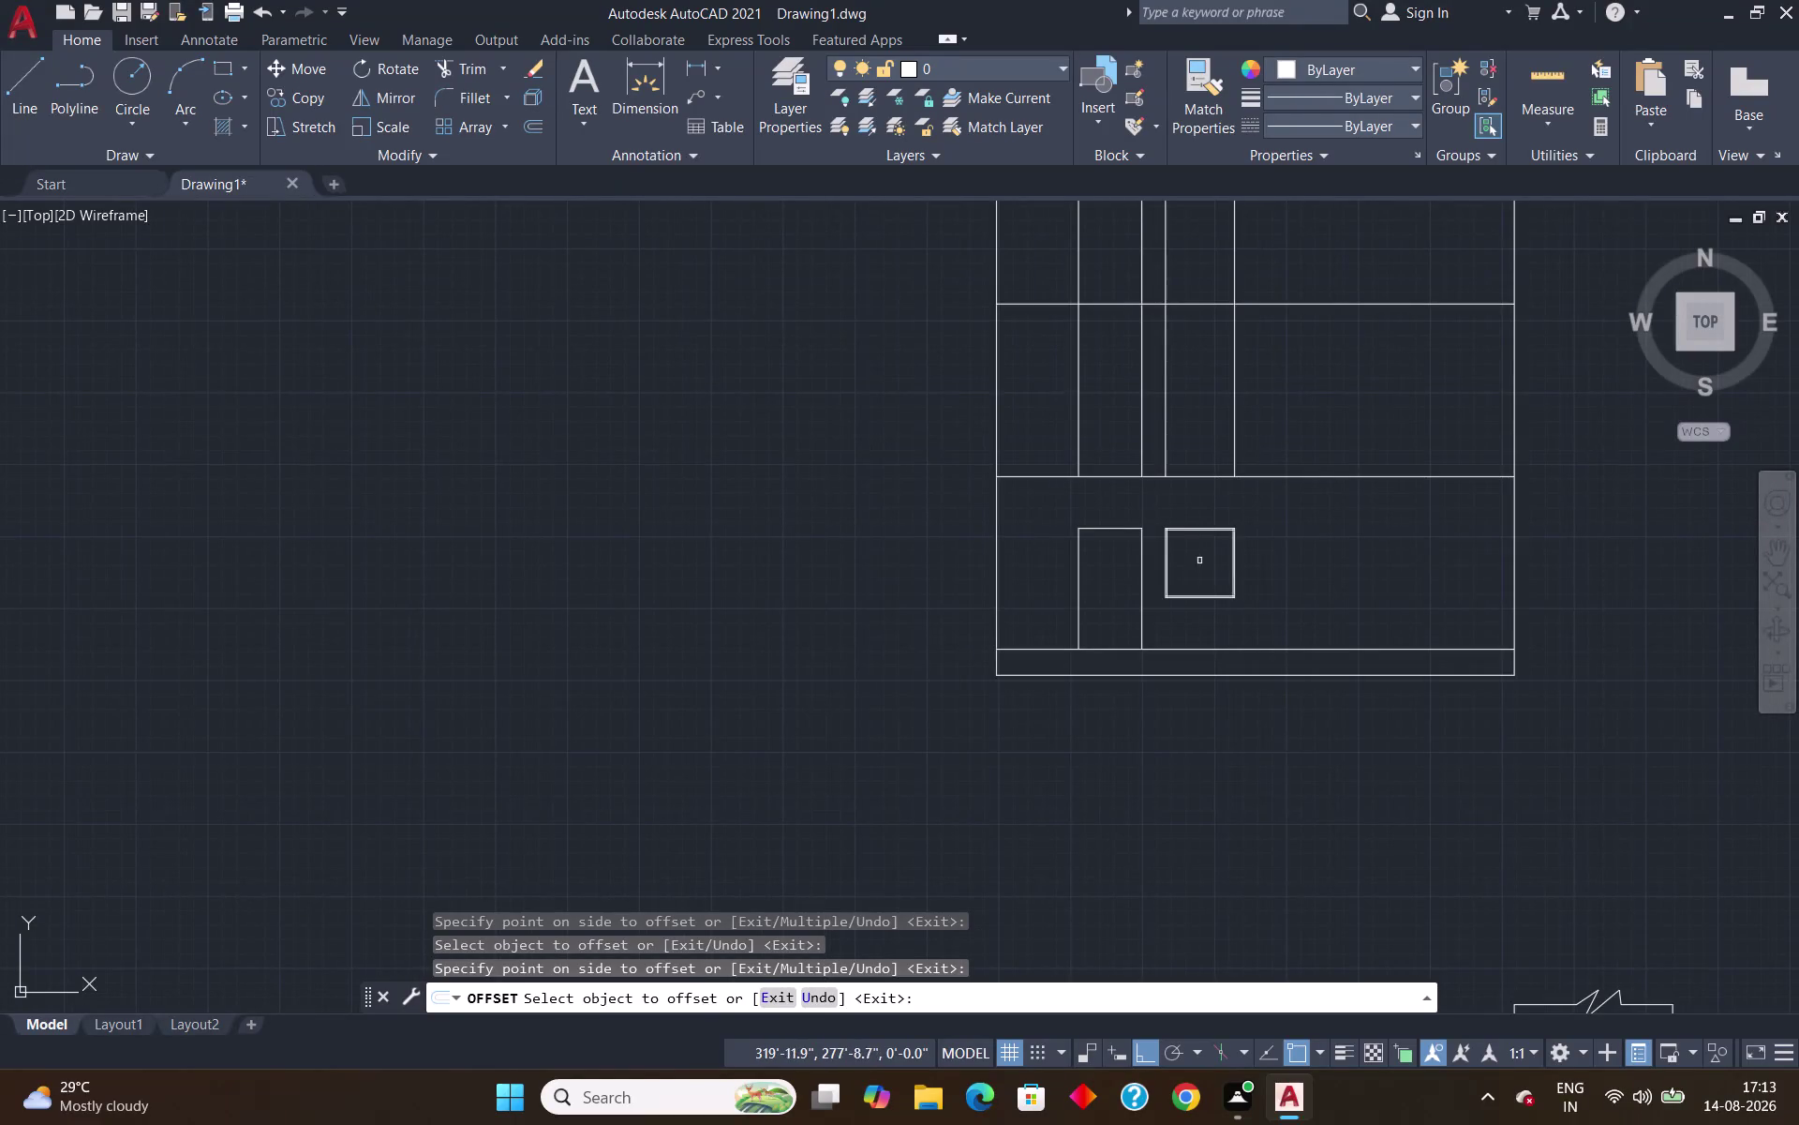
Try a 2' offset of the window's left edge, then cancel it.
scroll(up, 3)
scroll(up, 3)
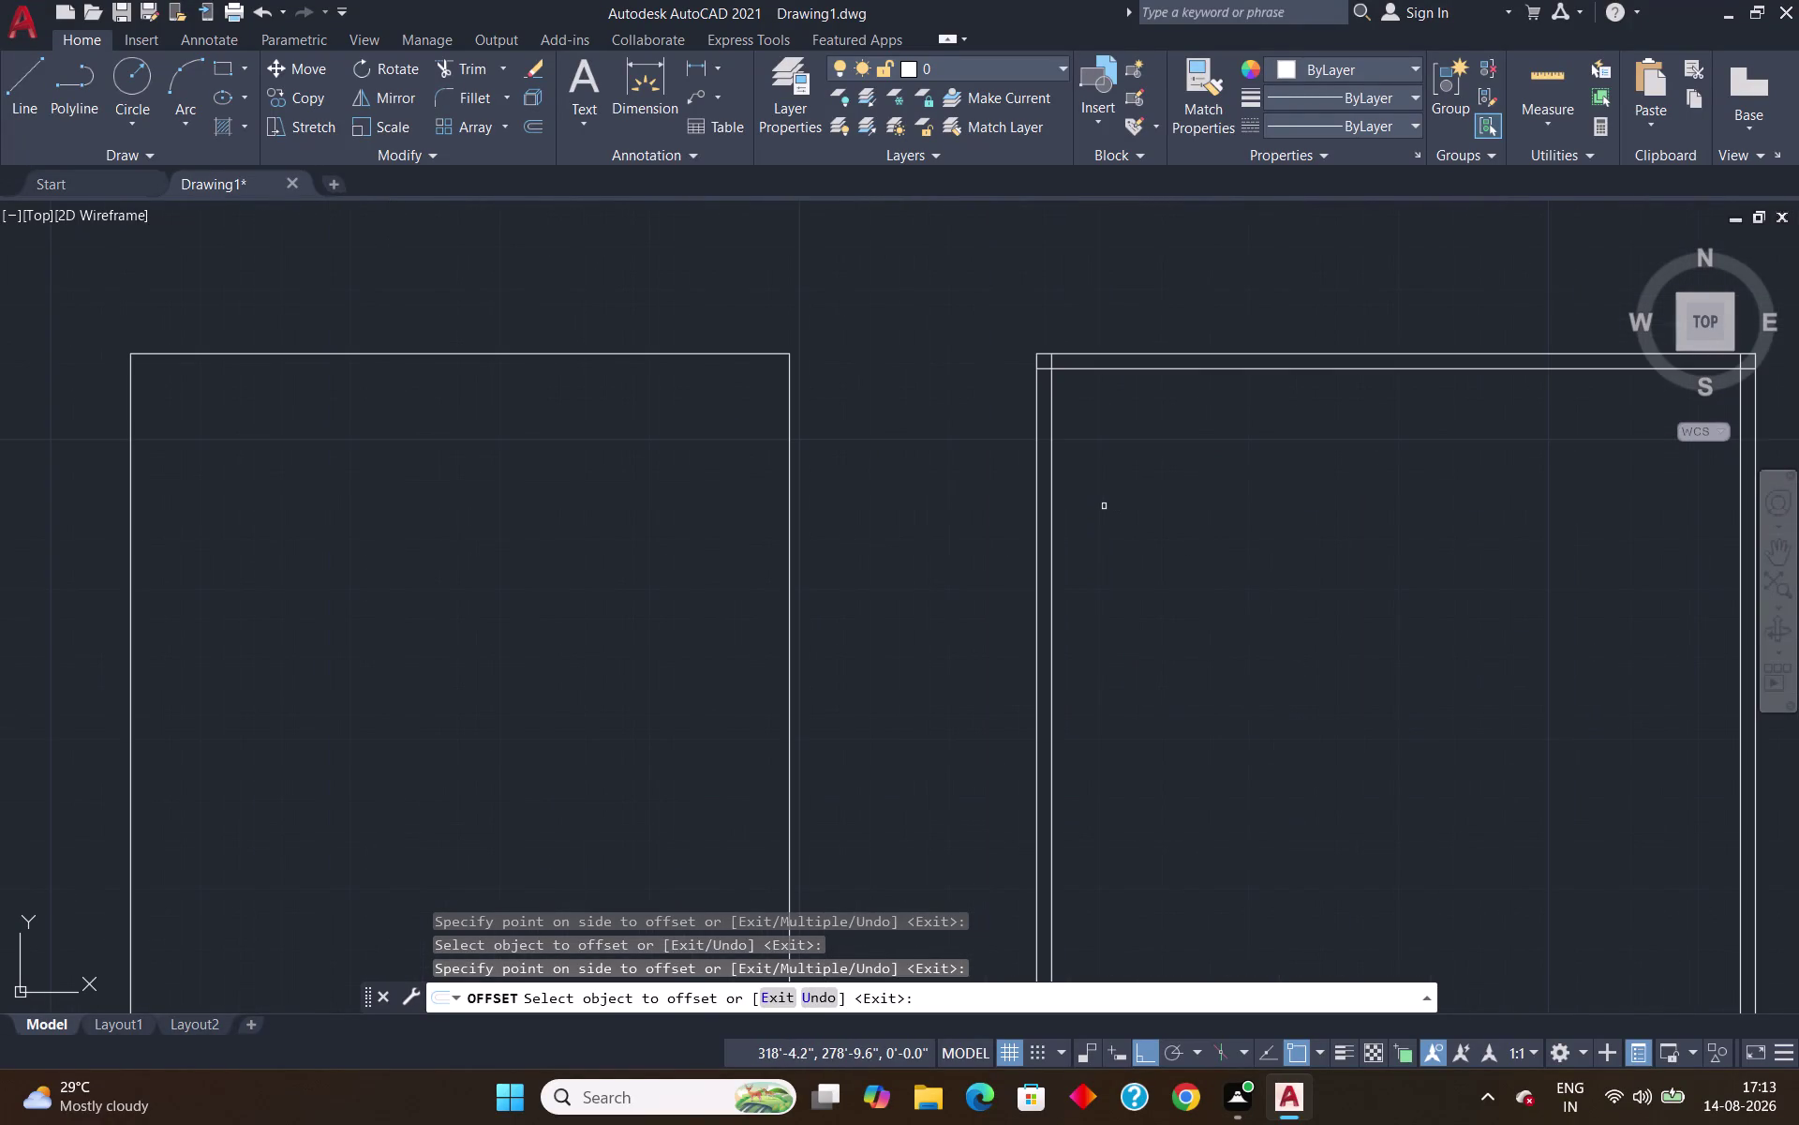
key(o)
key(Return)
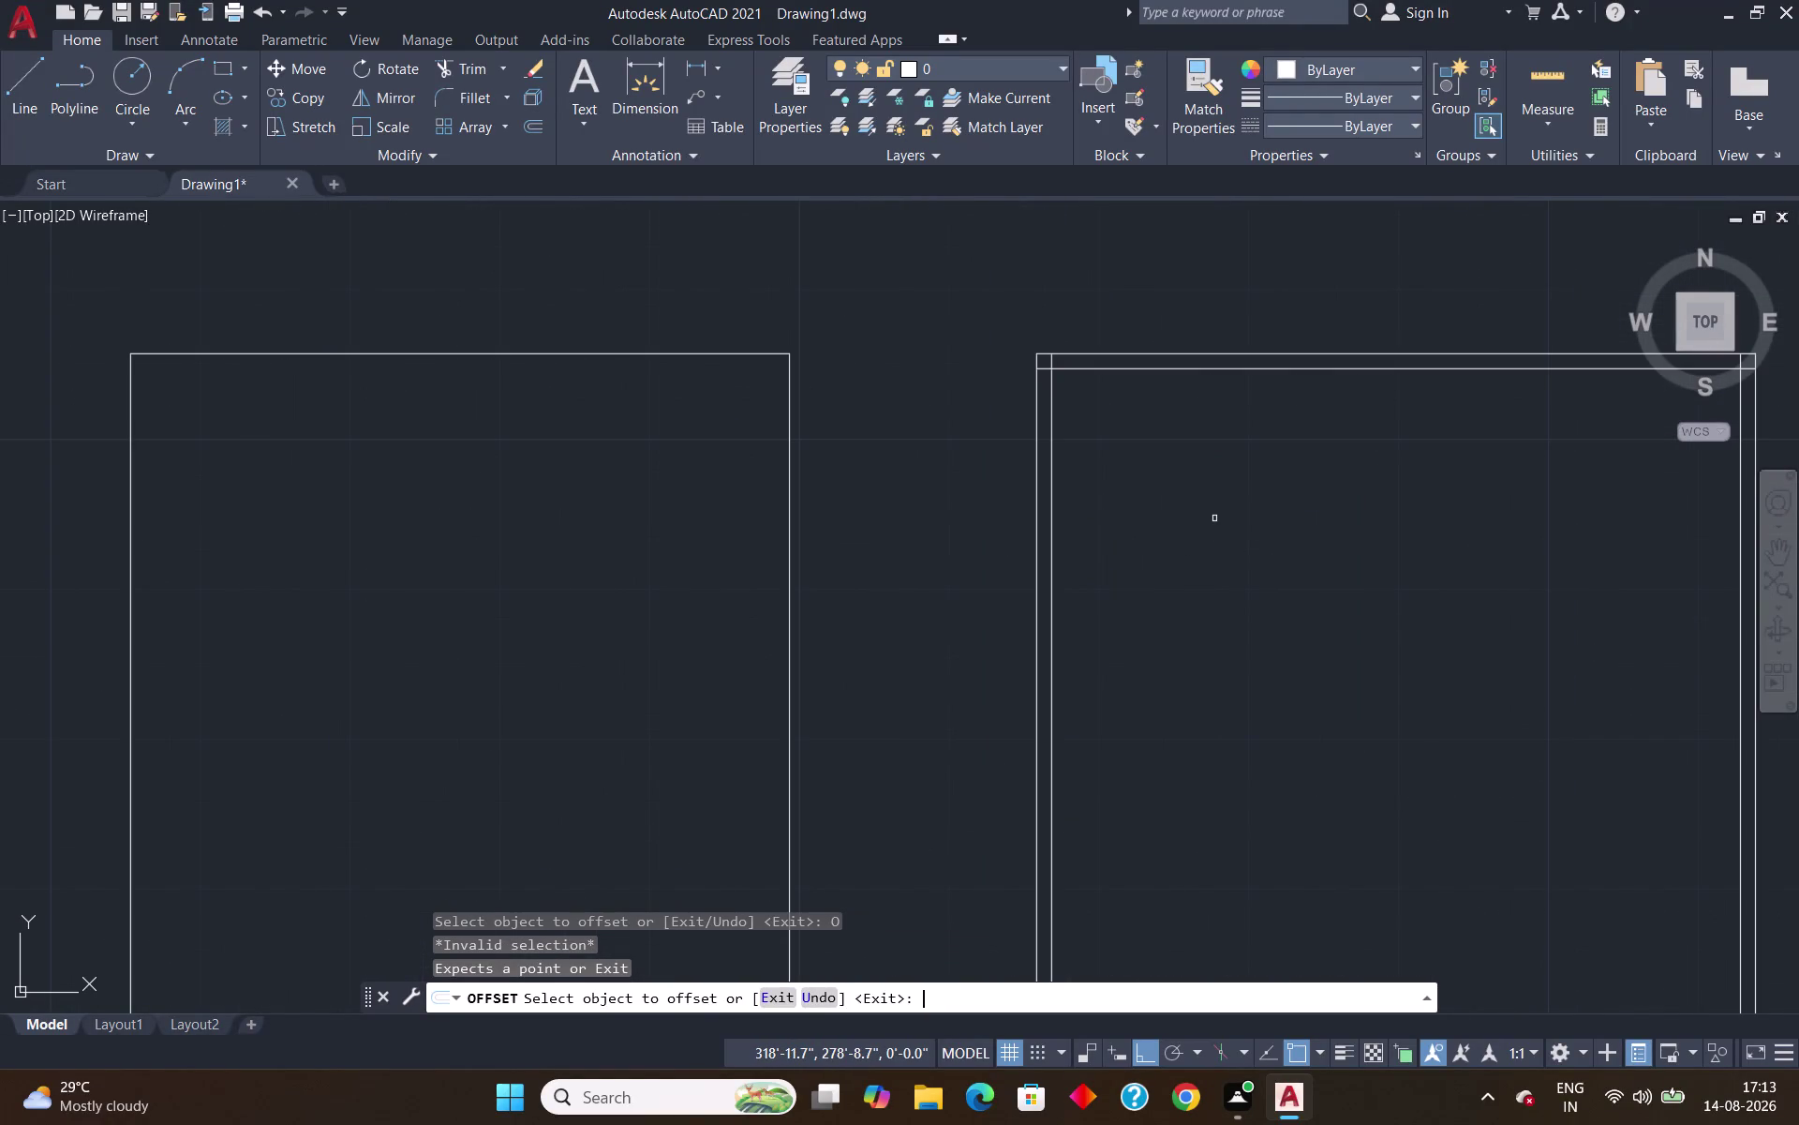
key(2)
key(apostrophe)
key(Return)
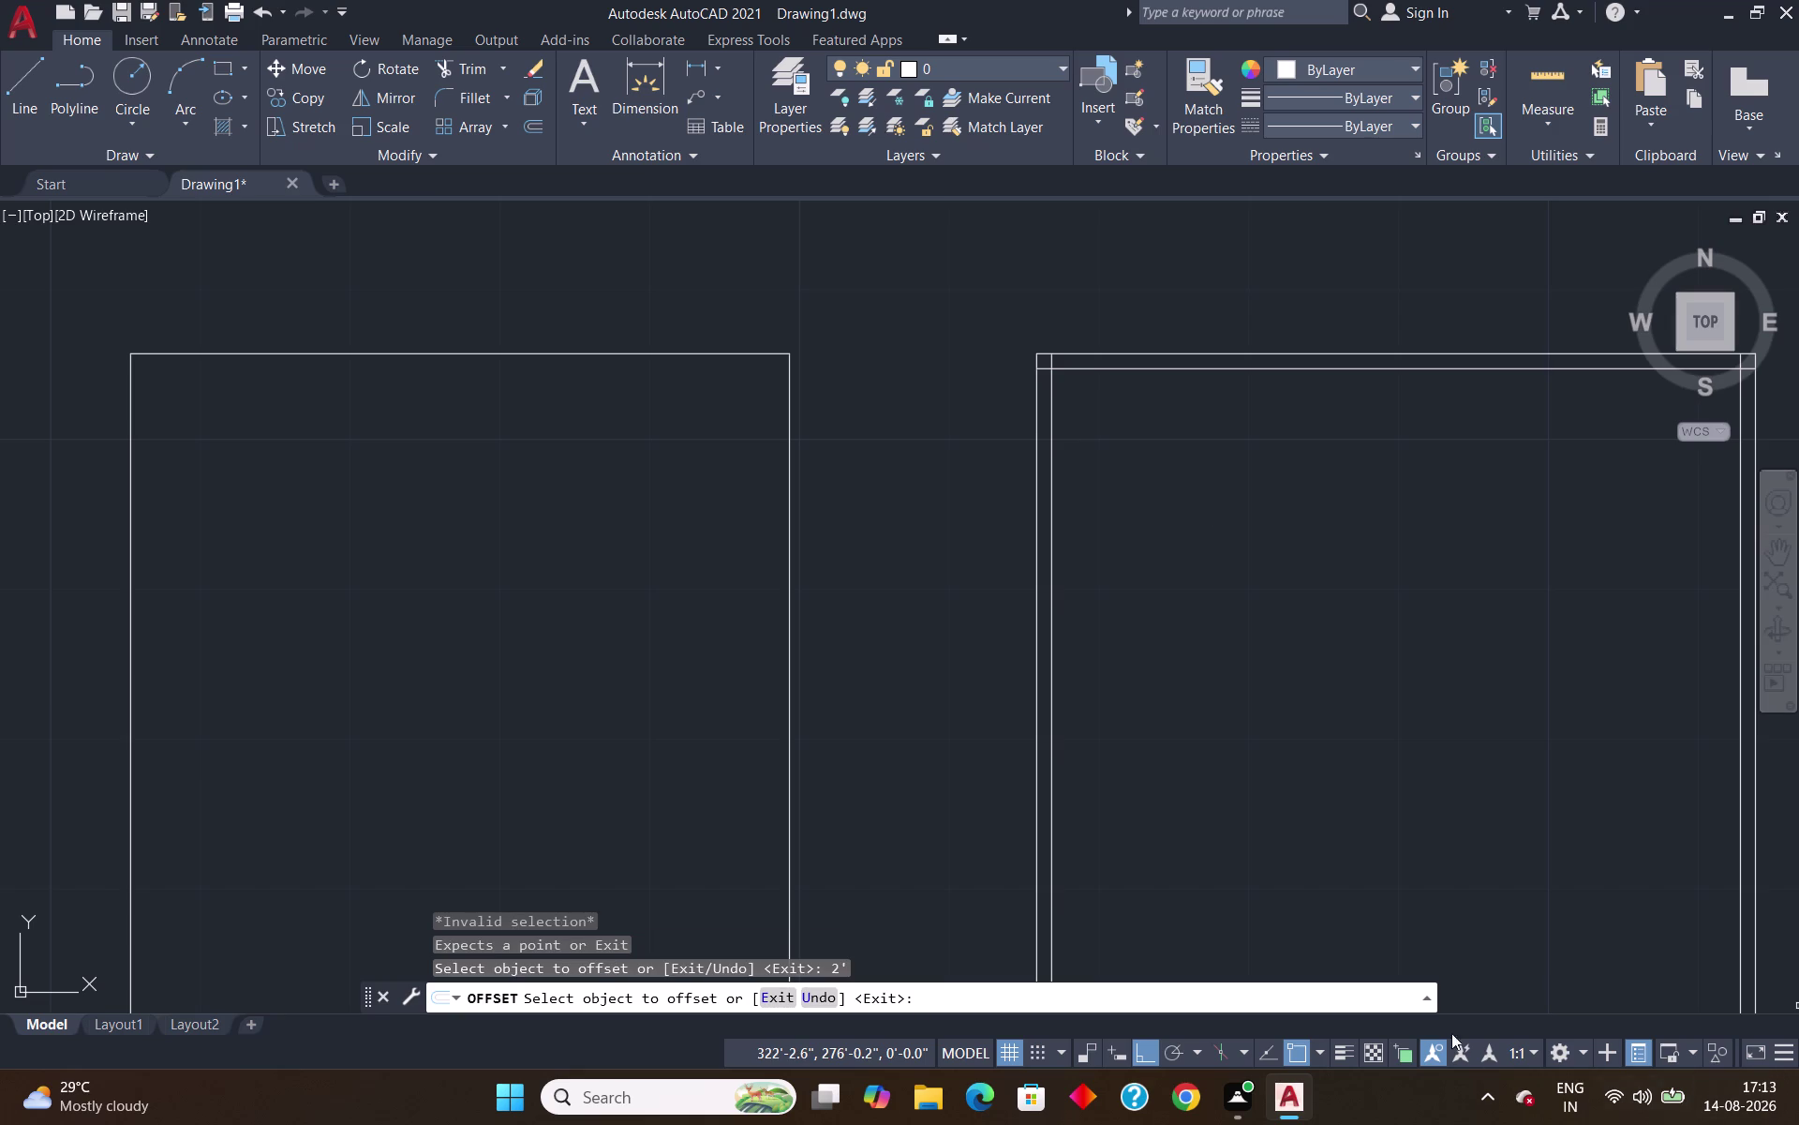
click(1034, 645)
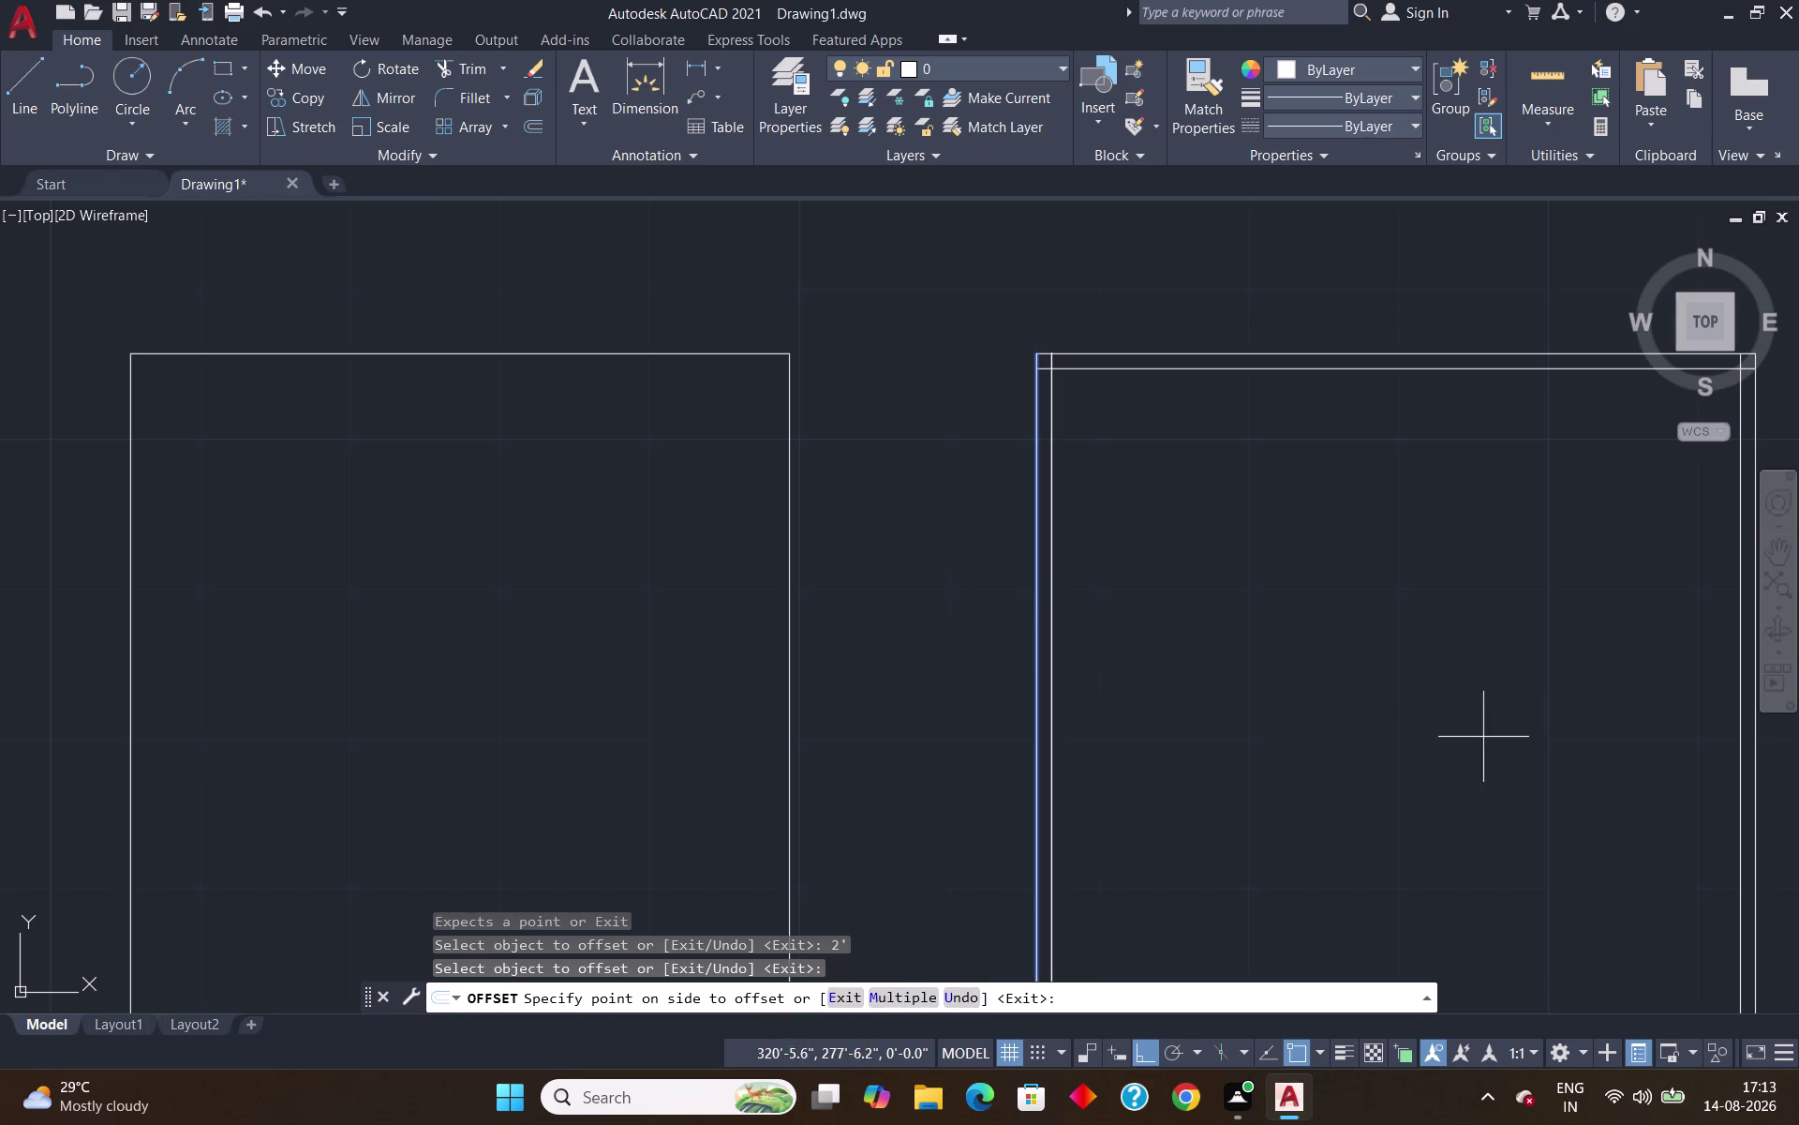
click(1460, 634)
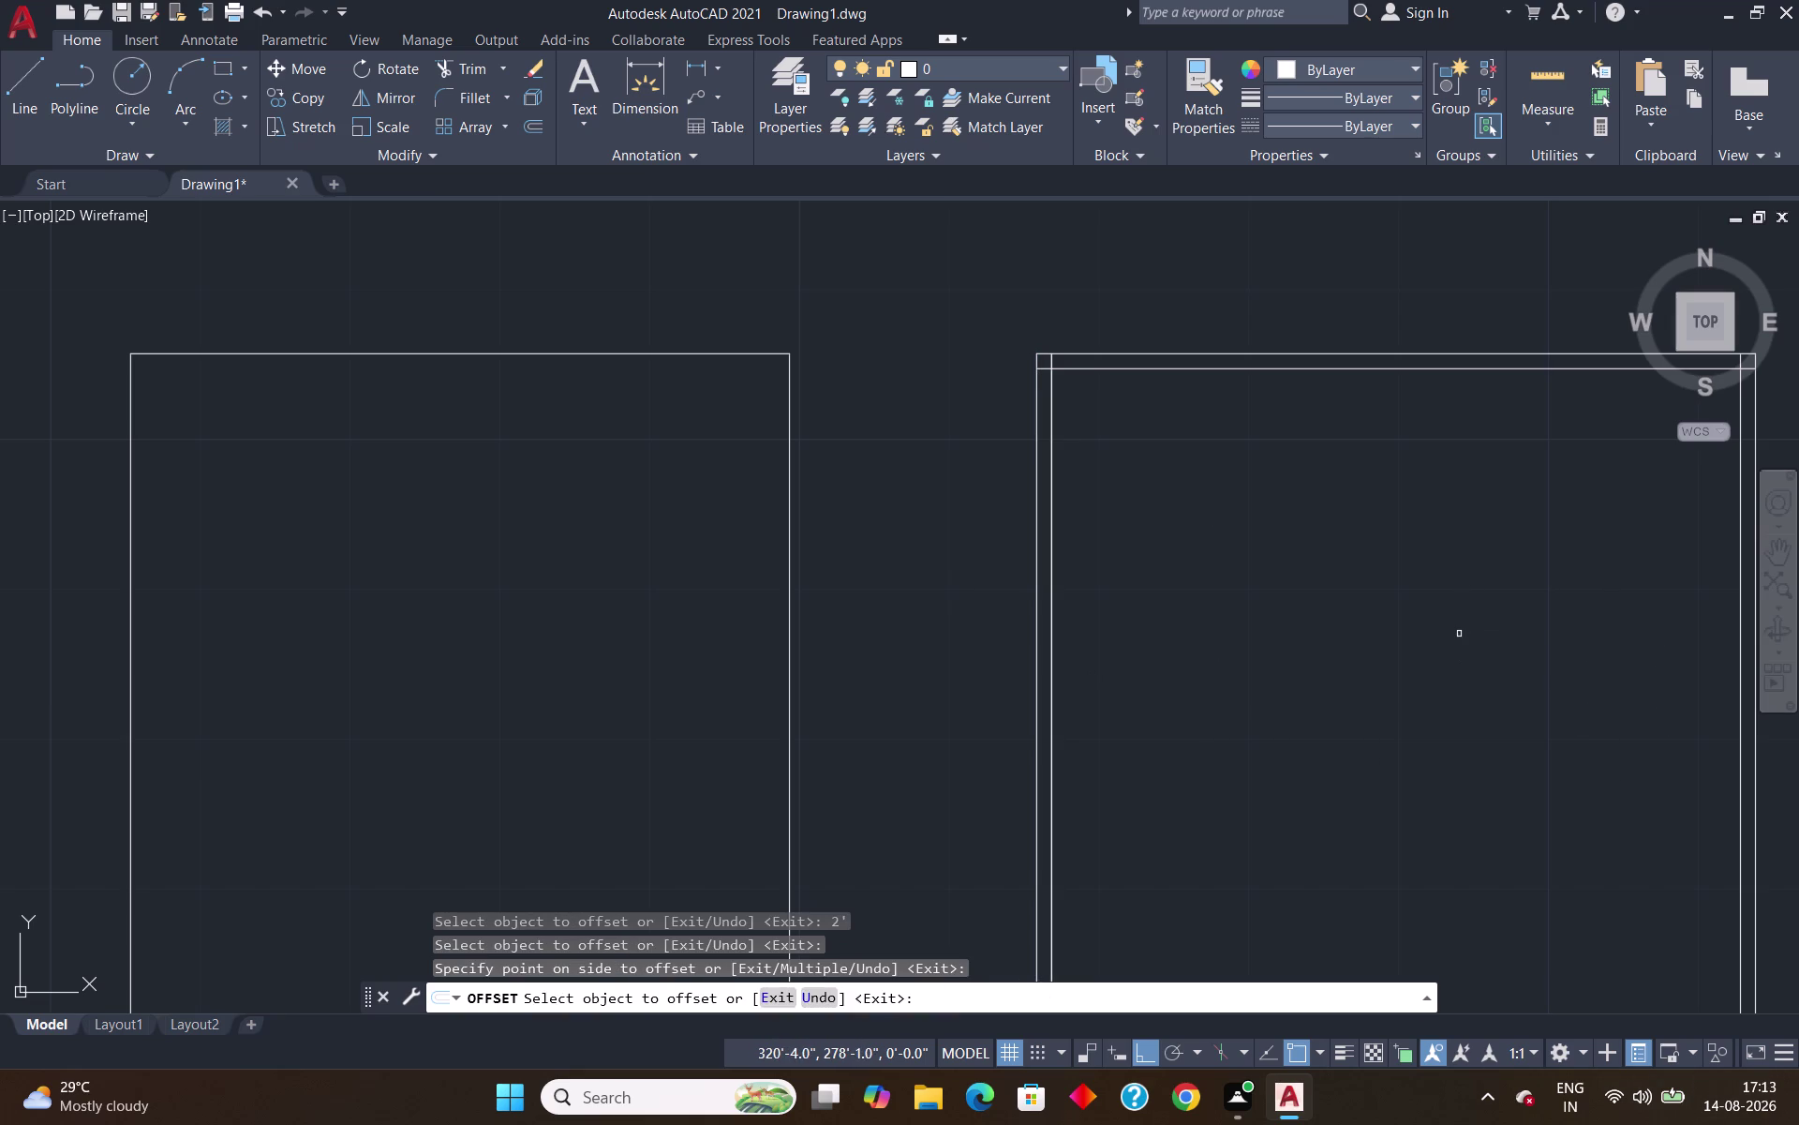
key(Escape)
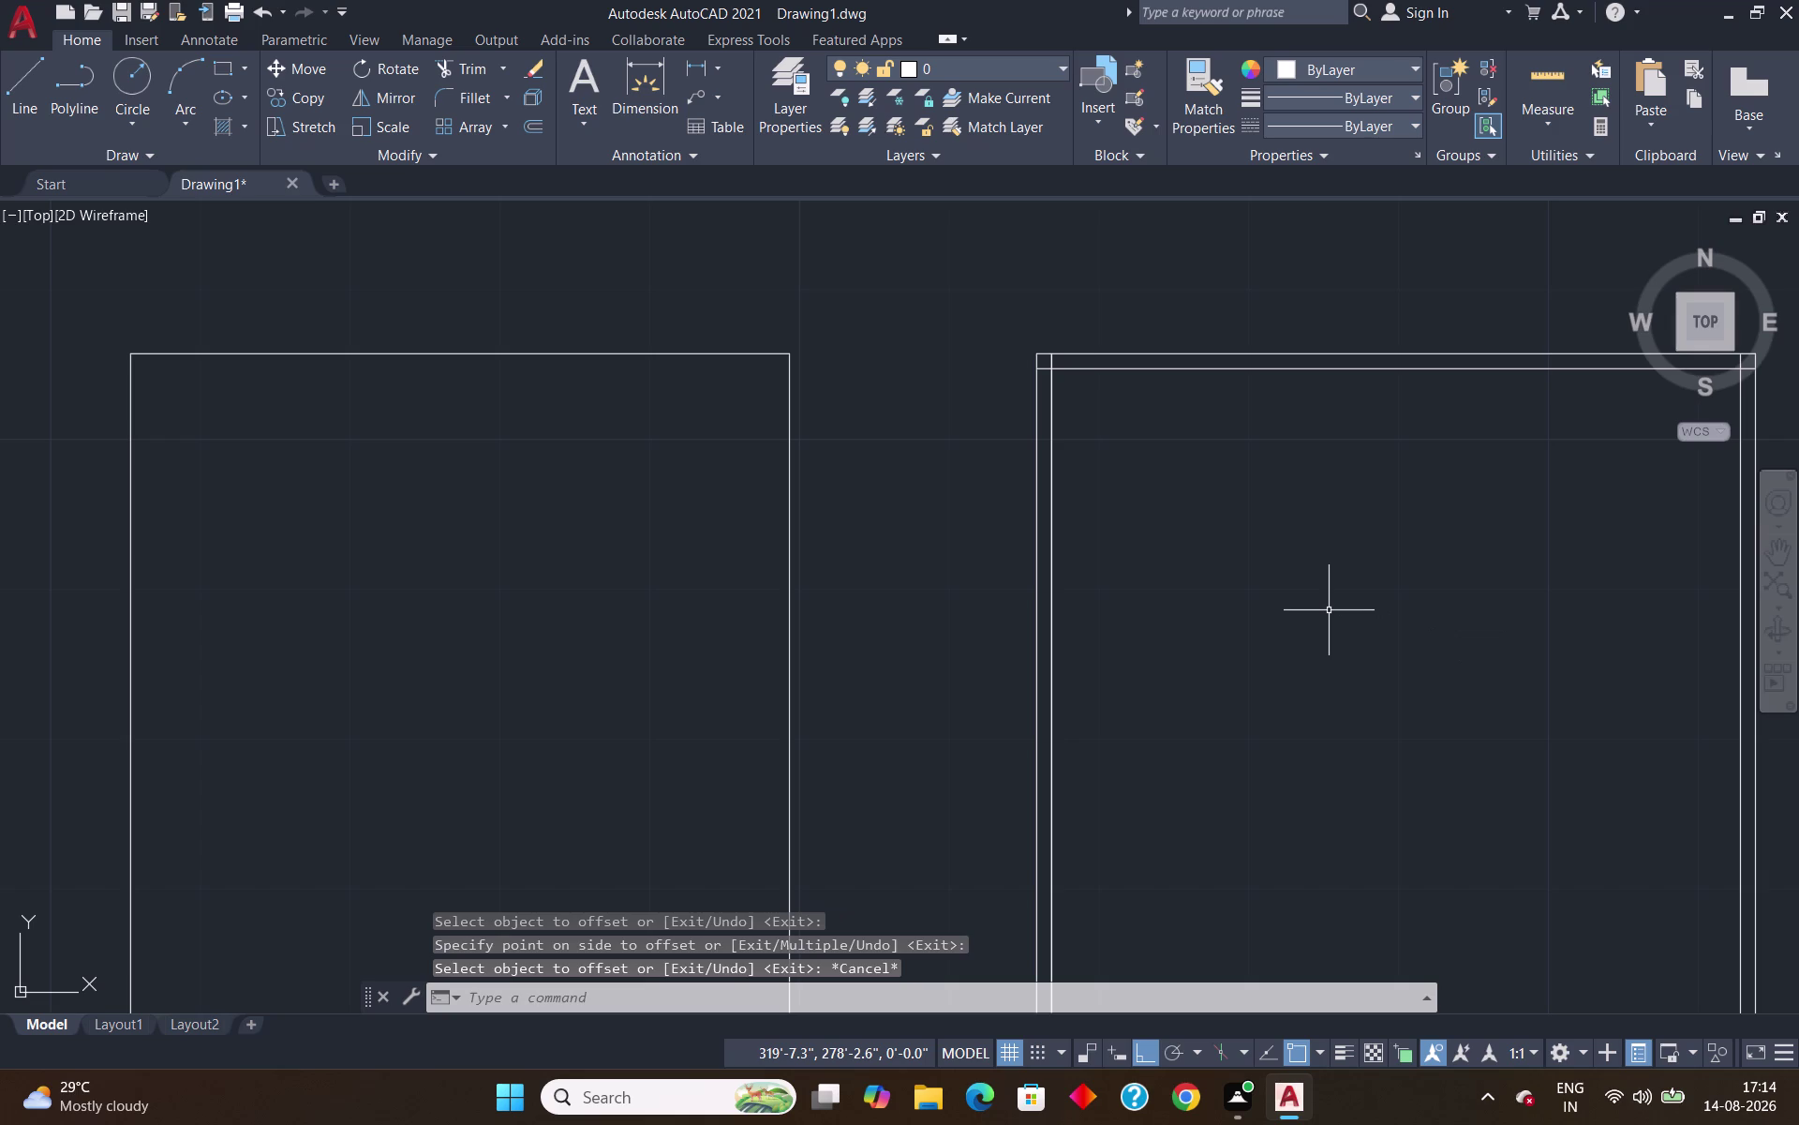
Undo the two earlier offset copies along the window's top and left edges.
key(o)
key(Return)
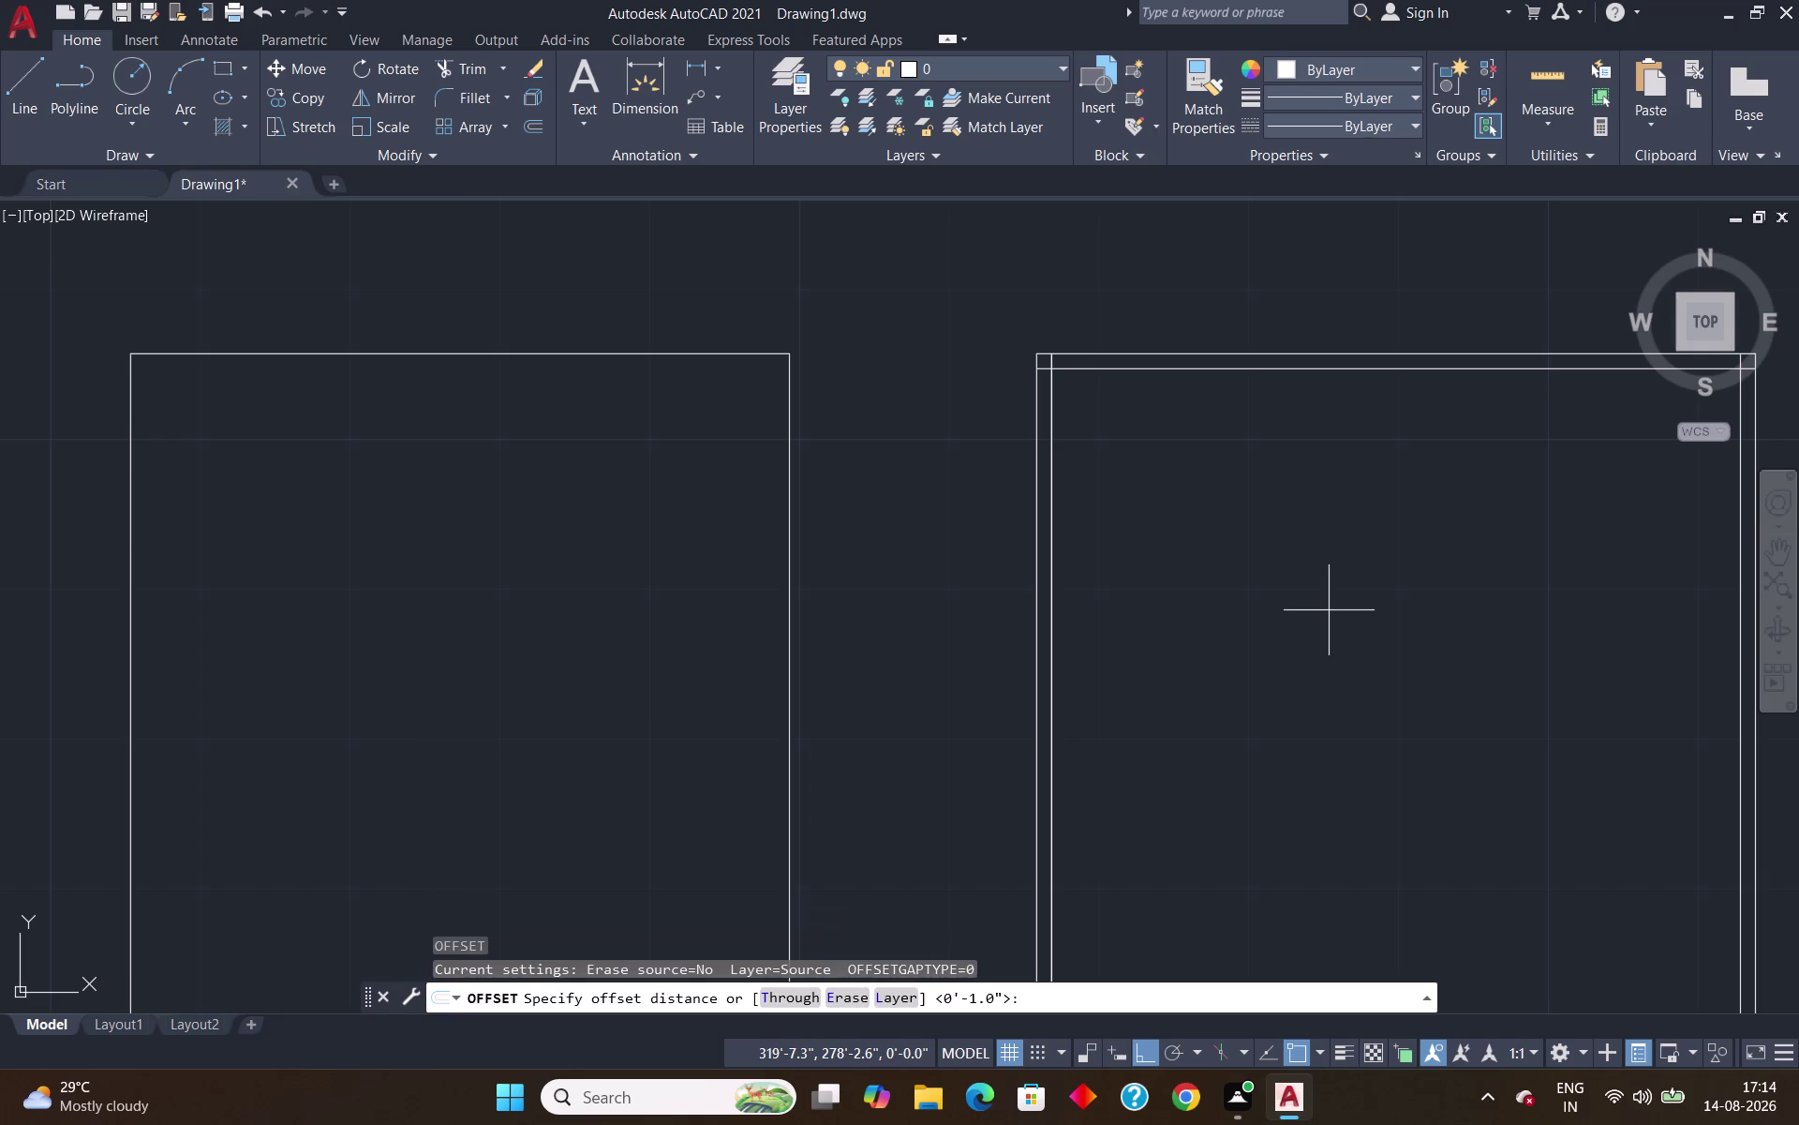
key(Escape)
key(ctrl+z)
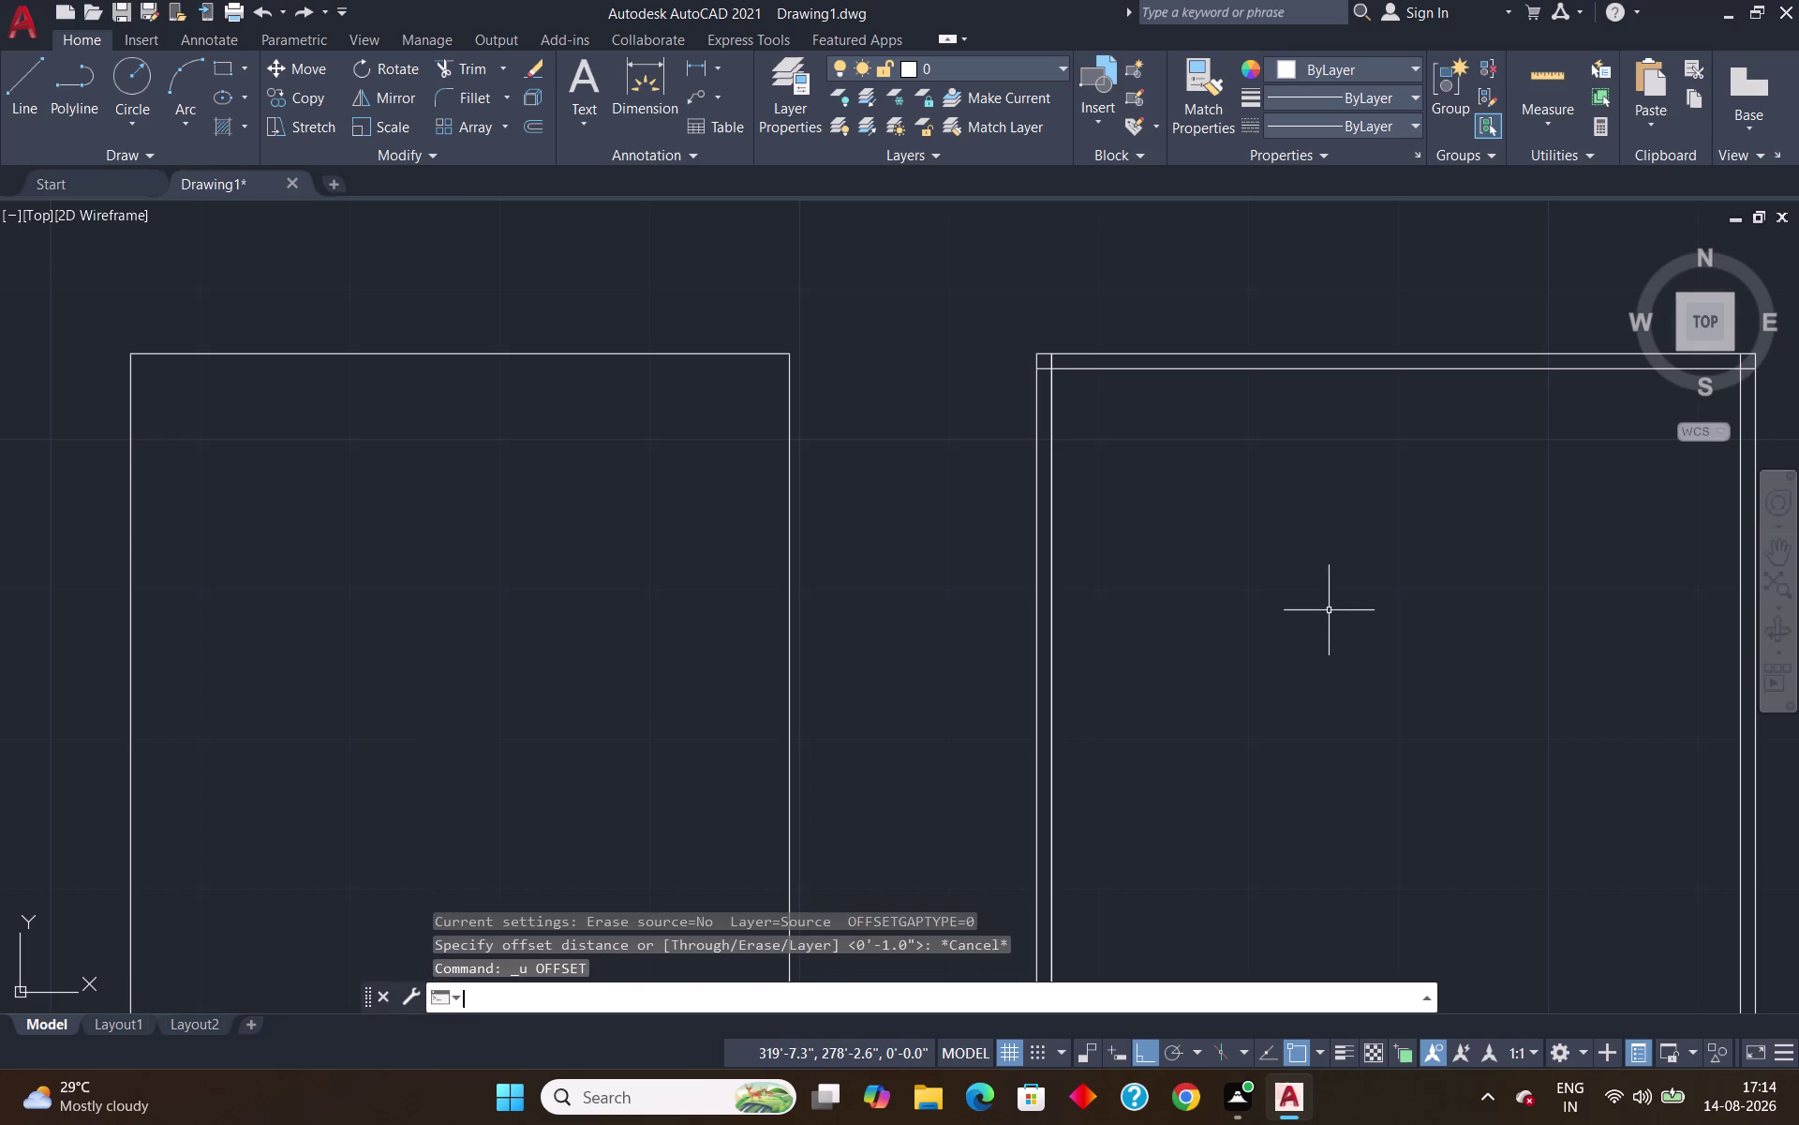
key(ctrl+z)
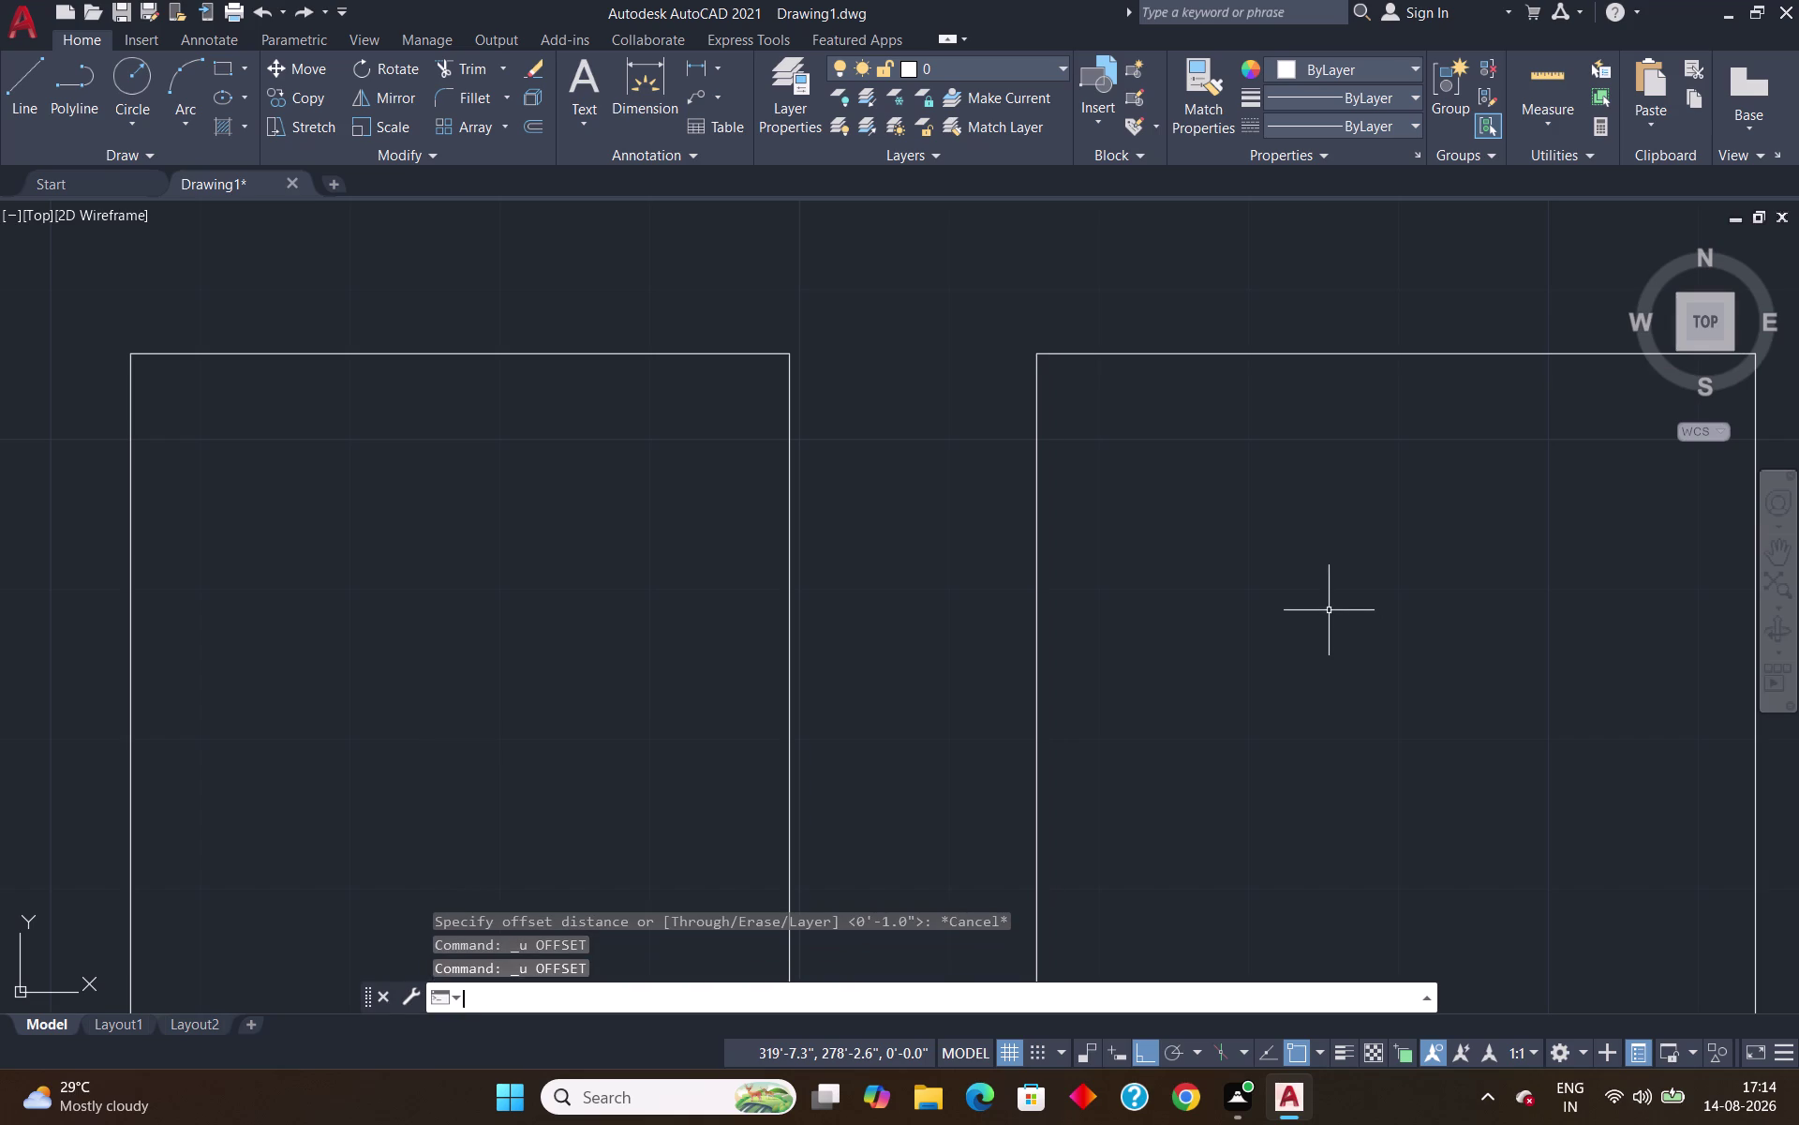
scroll(down, 3)
scroll(up, 3)
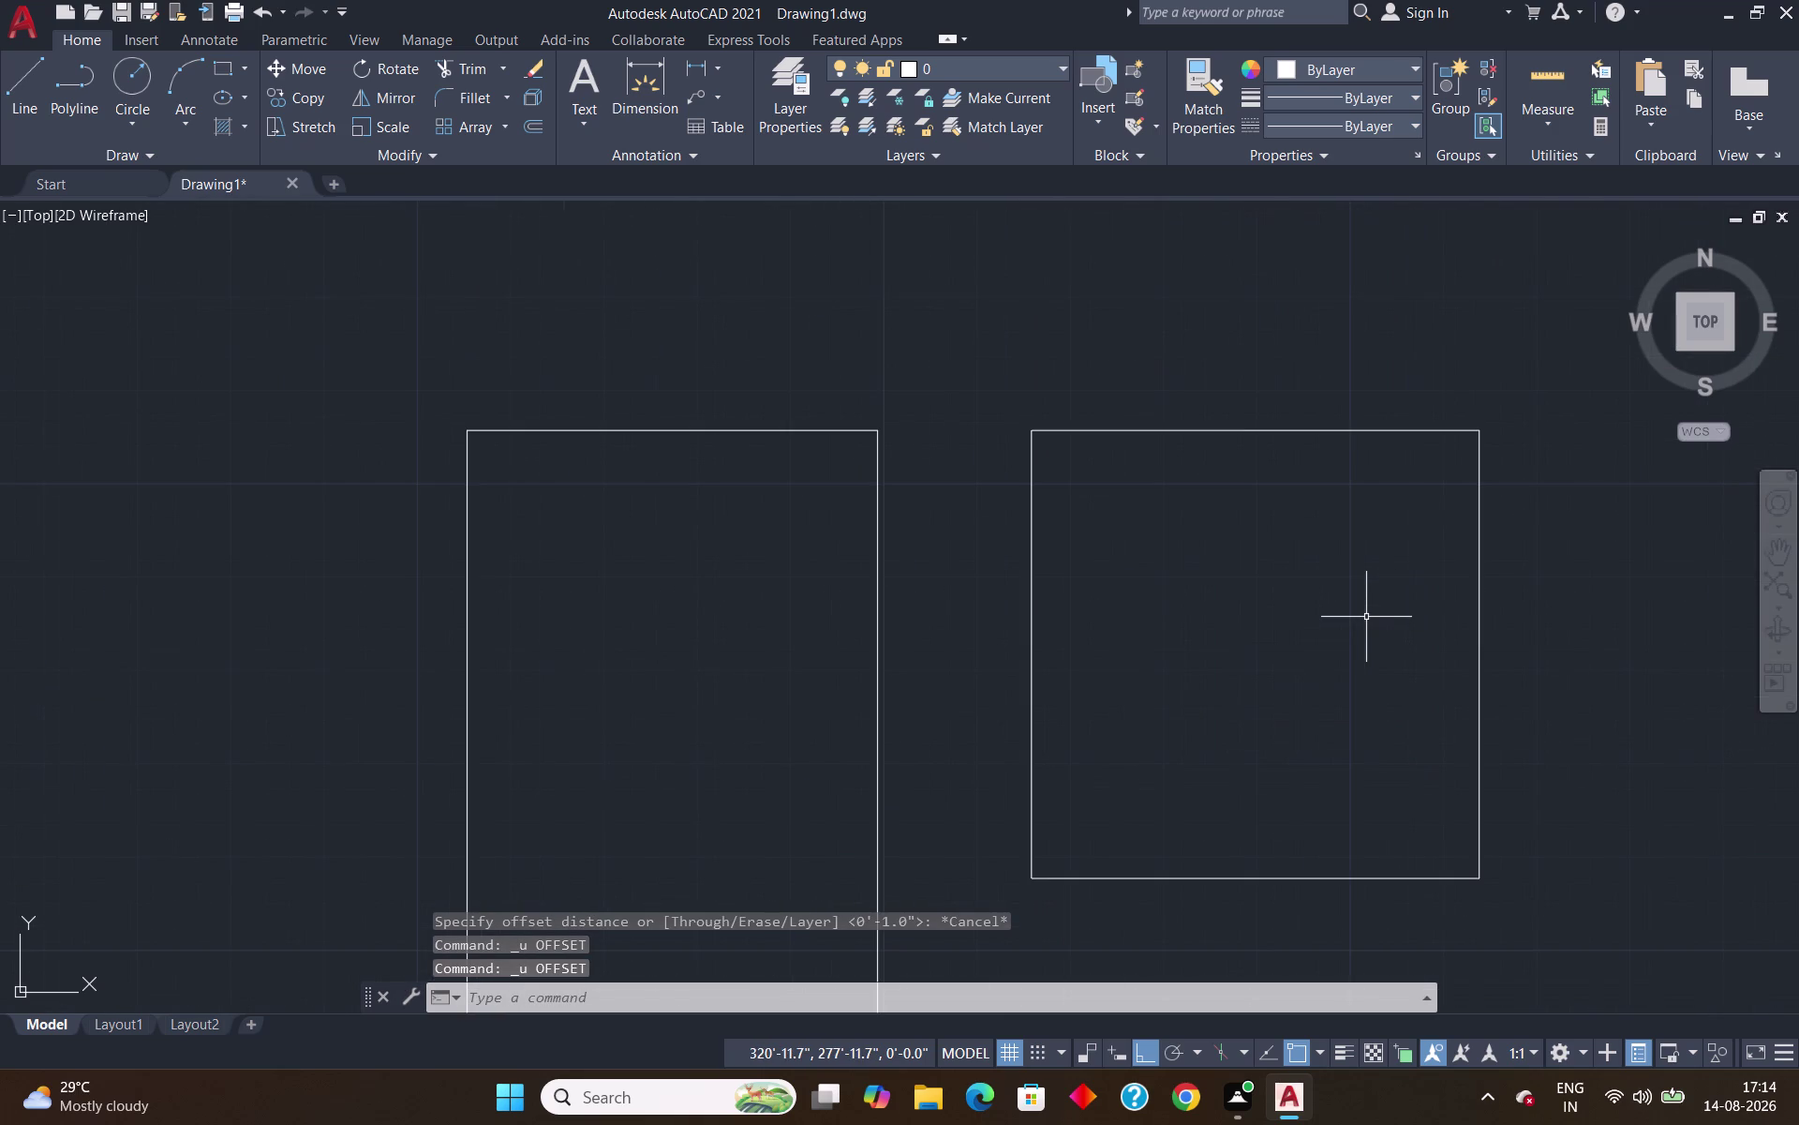
Offset the window's left edge 2' inward to create the pane divider.
key(o)
key(Return)
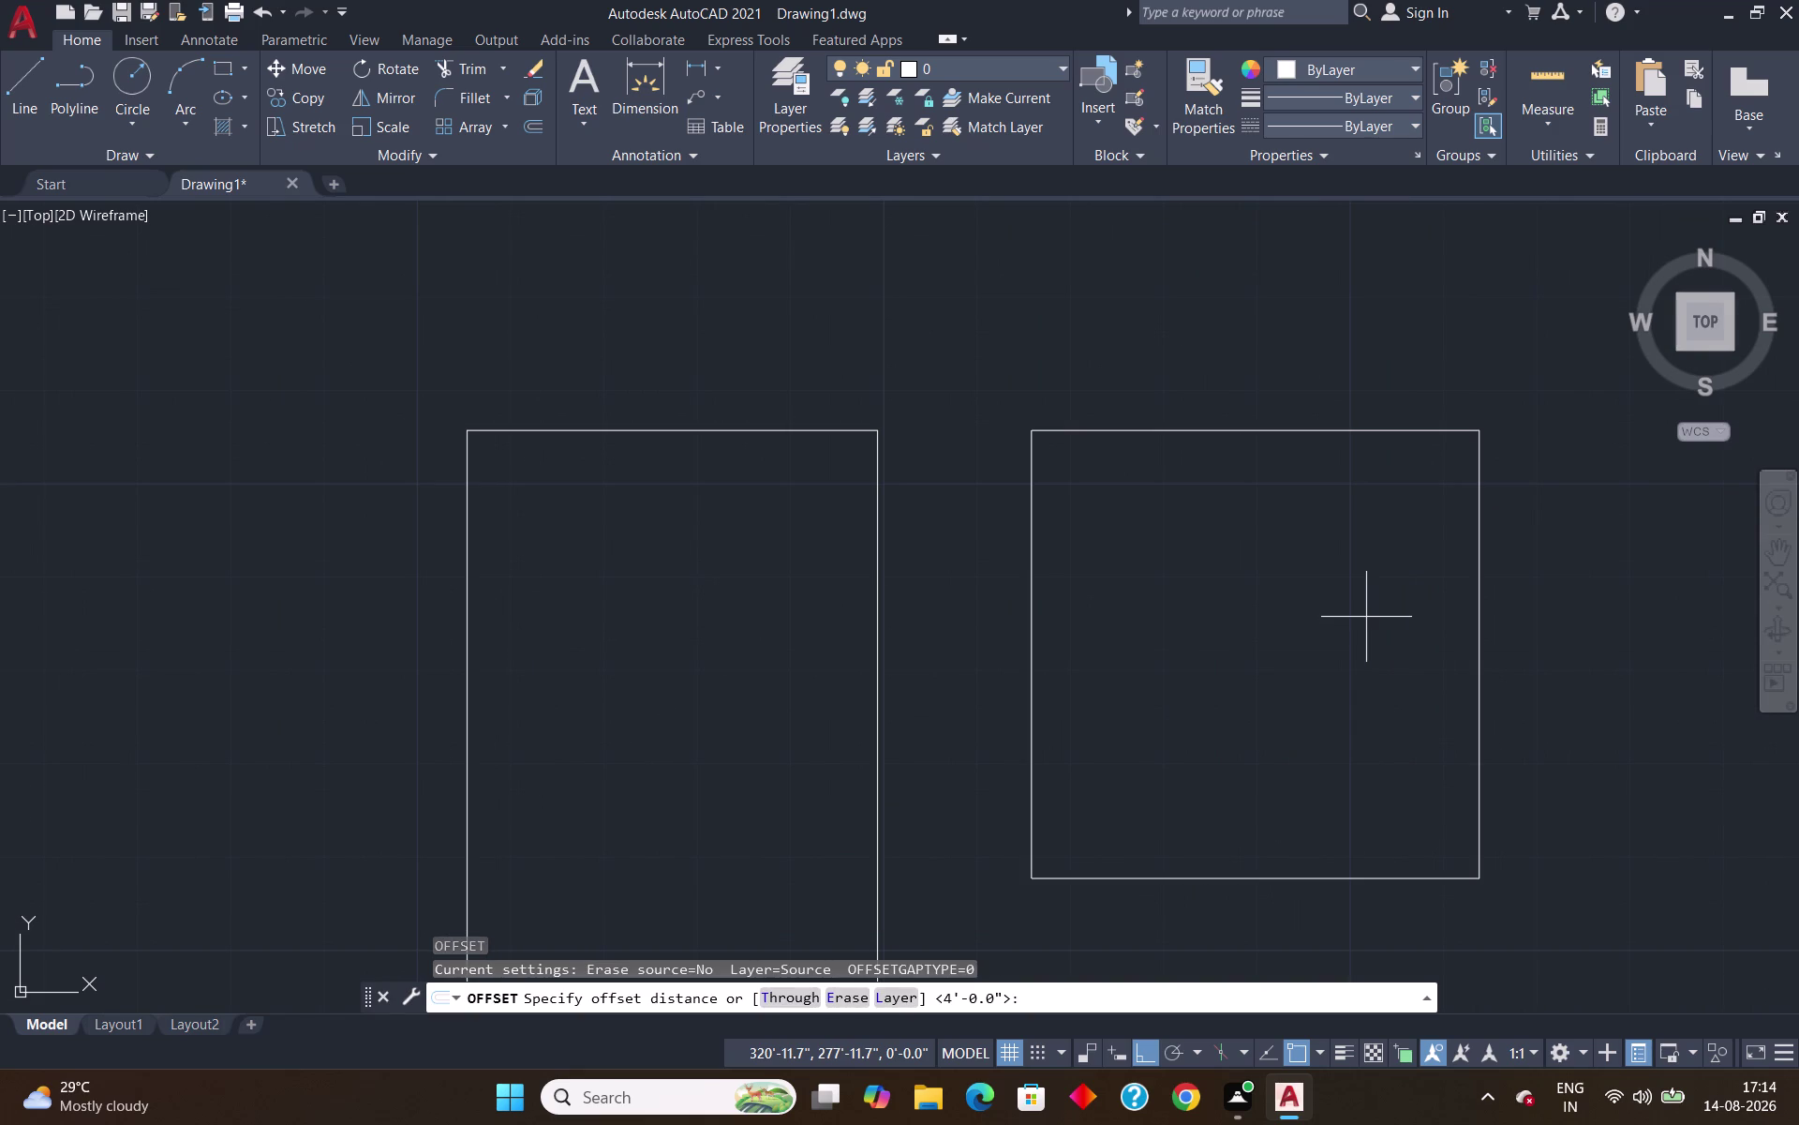
text(1")
key(BackSpace)
key(BackSpace)
text(2')
key(Return)
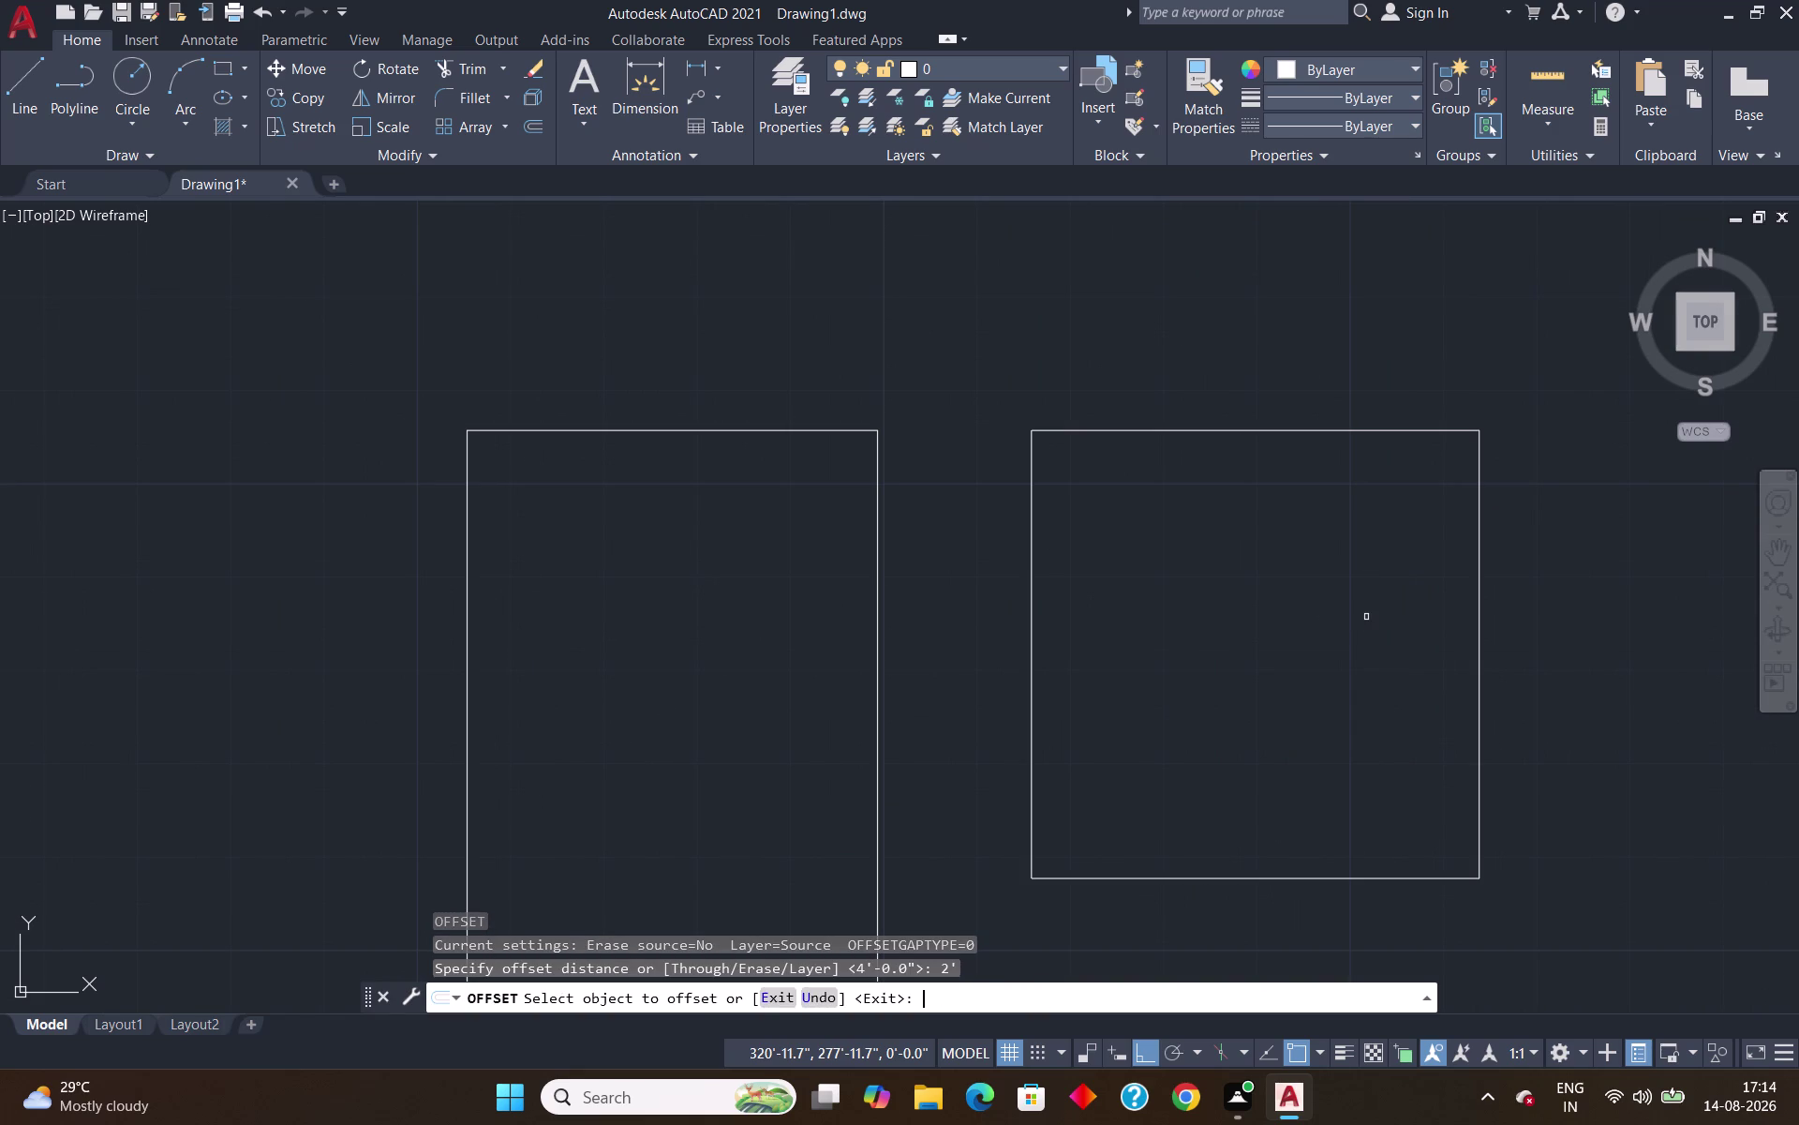
click(1032, 711)
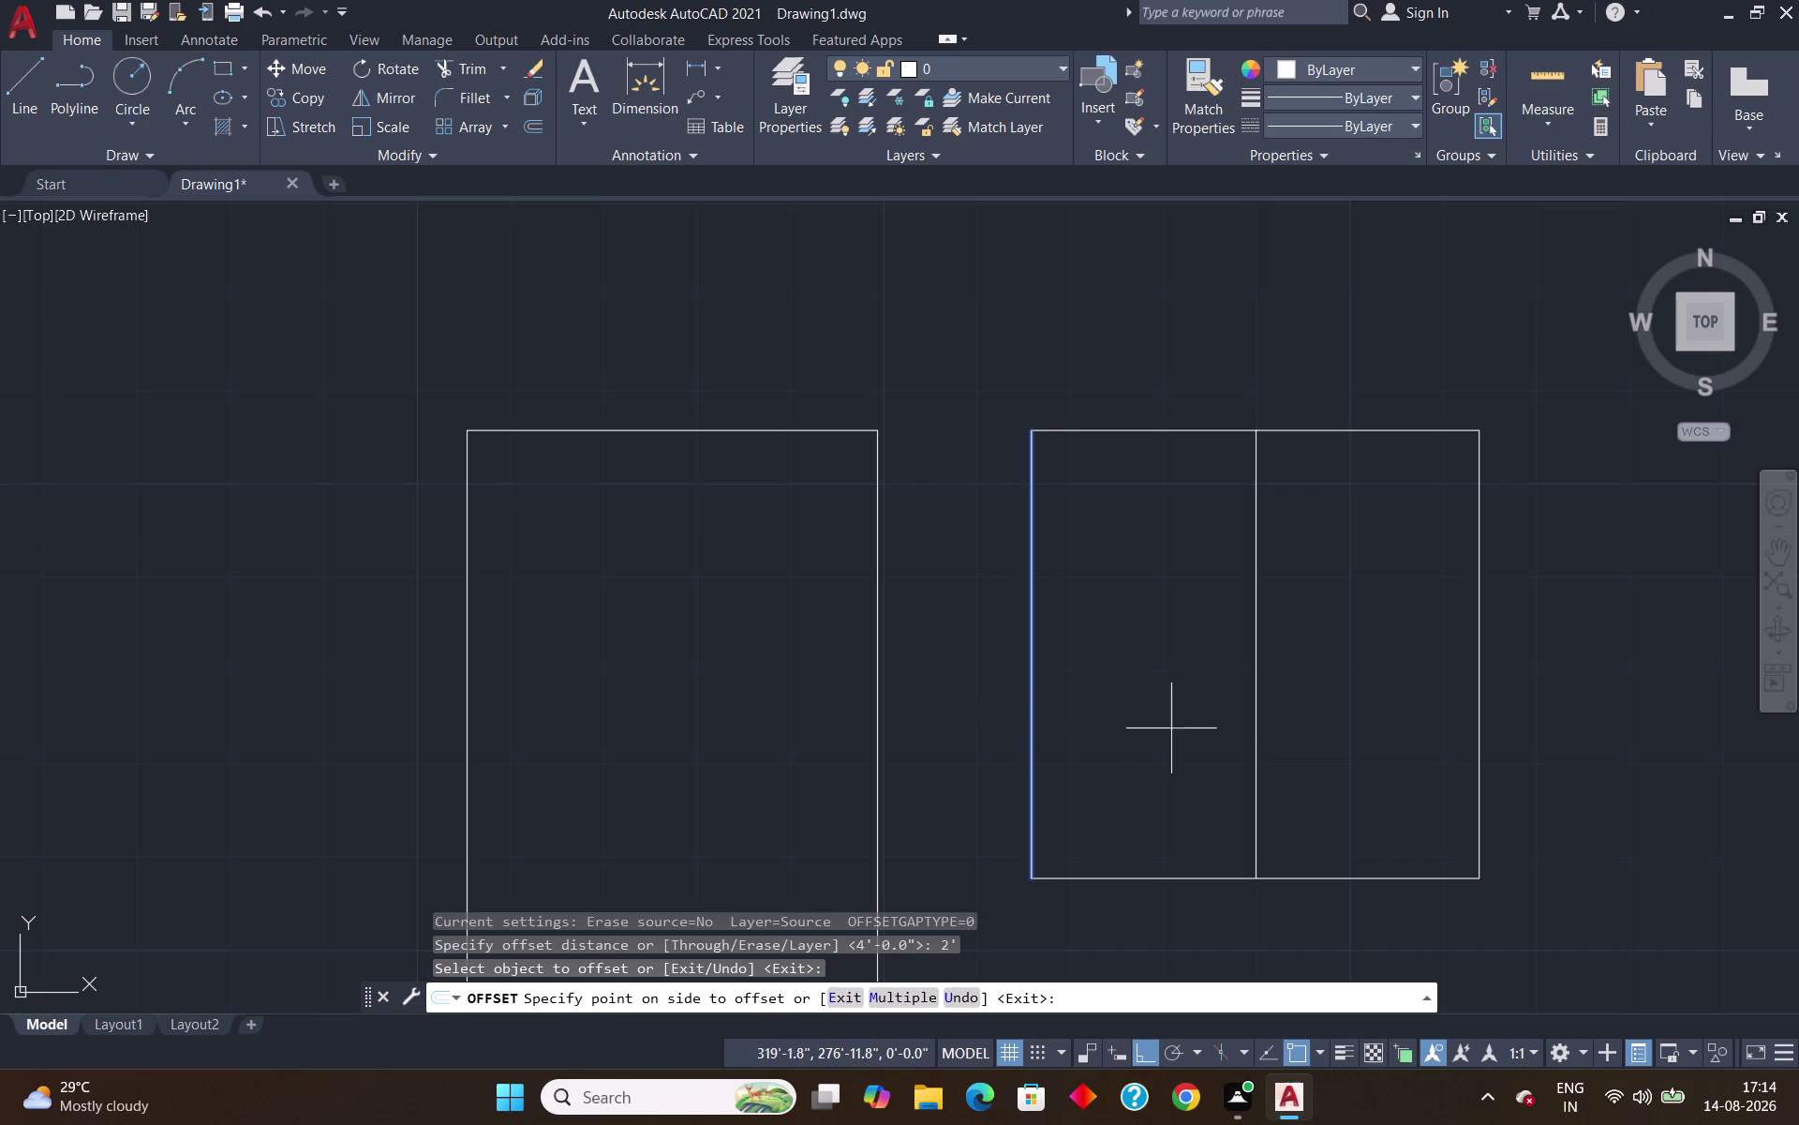
click(1275, 720)
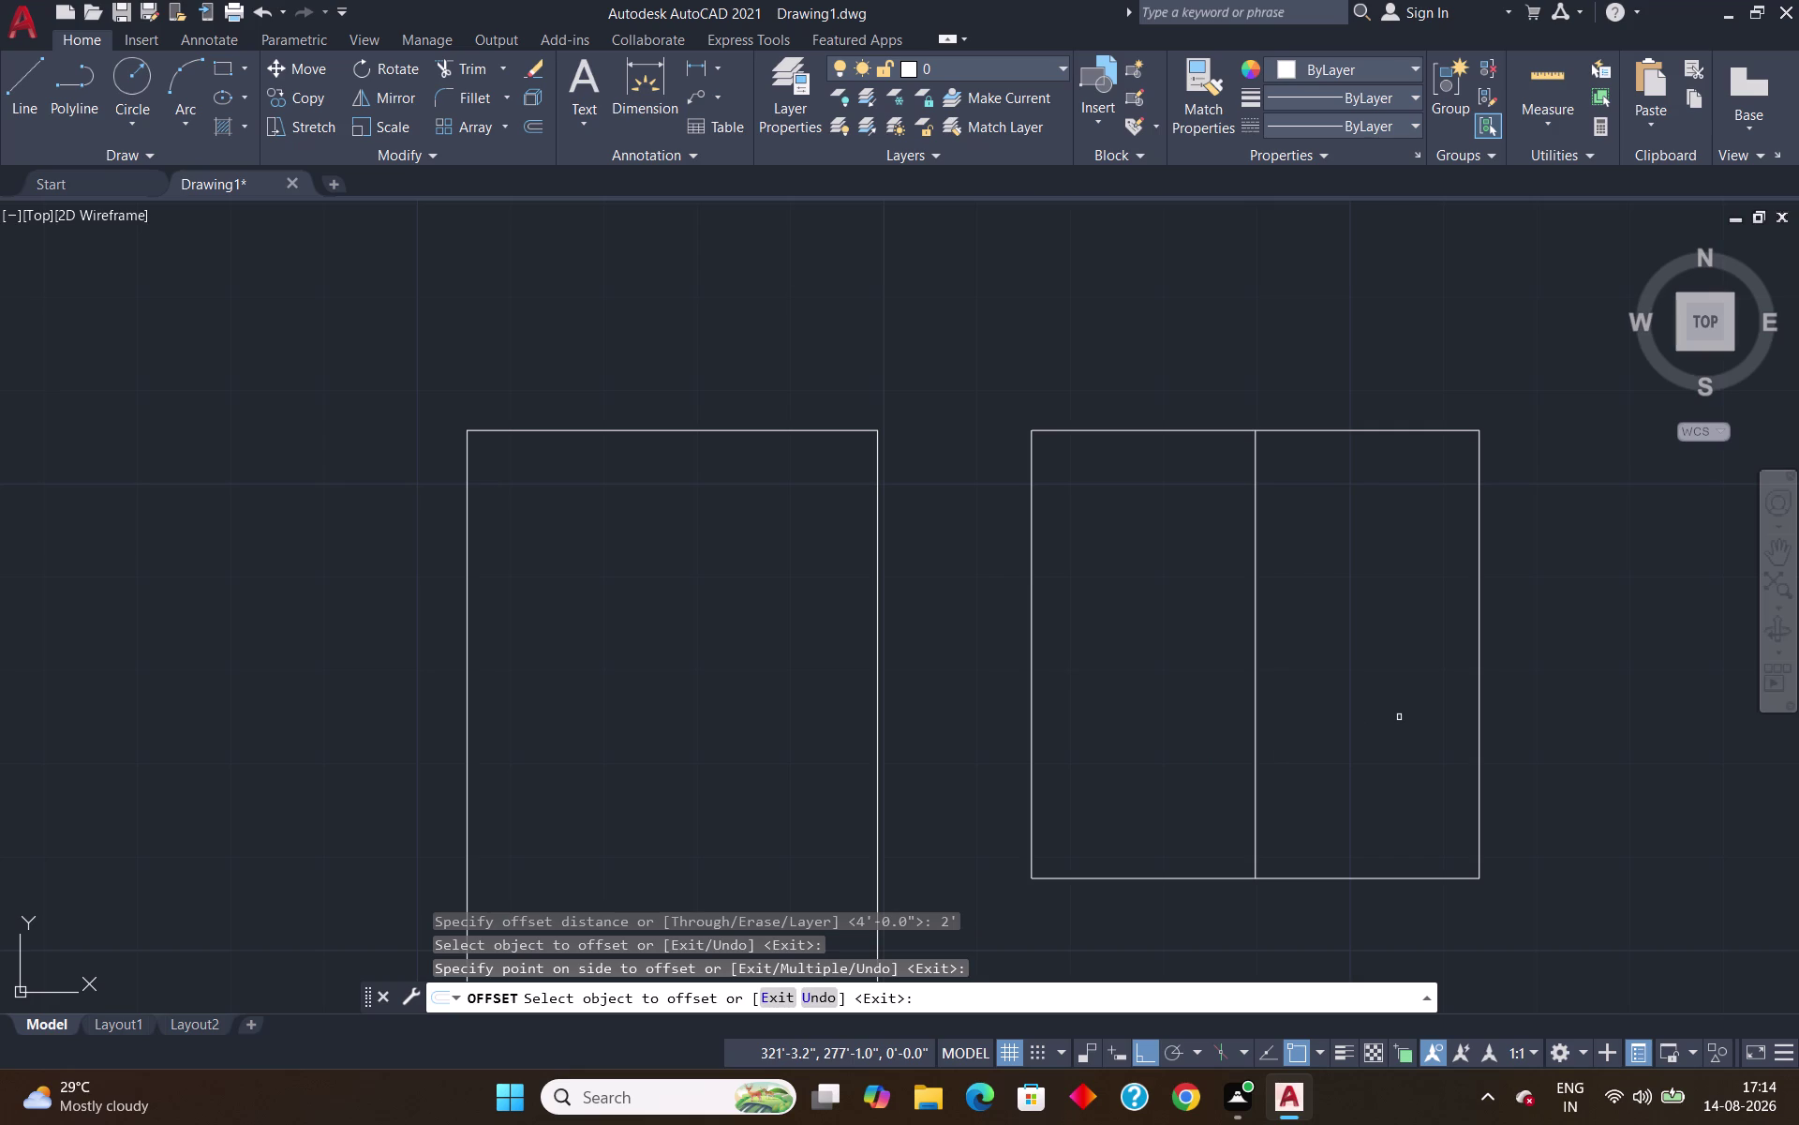
key(Escape)
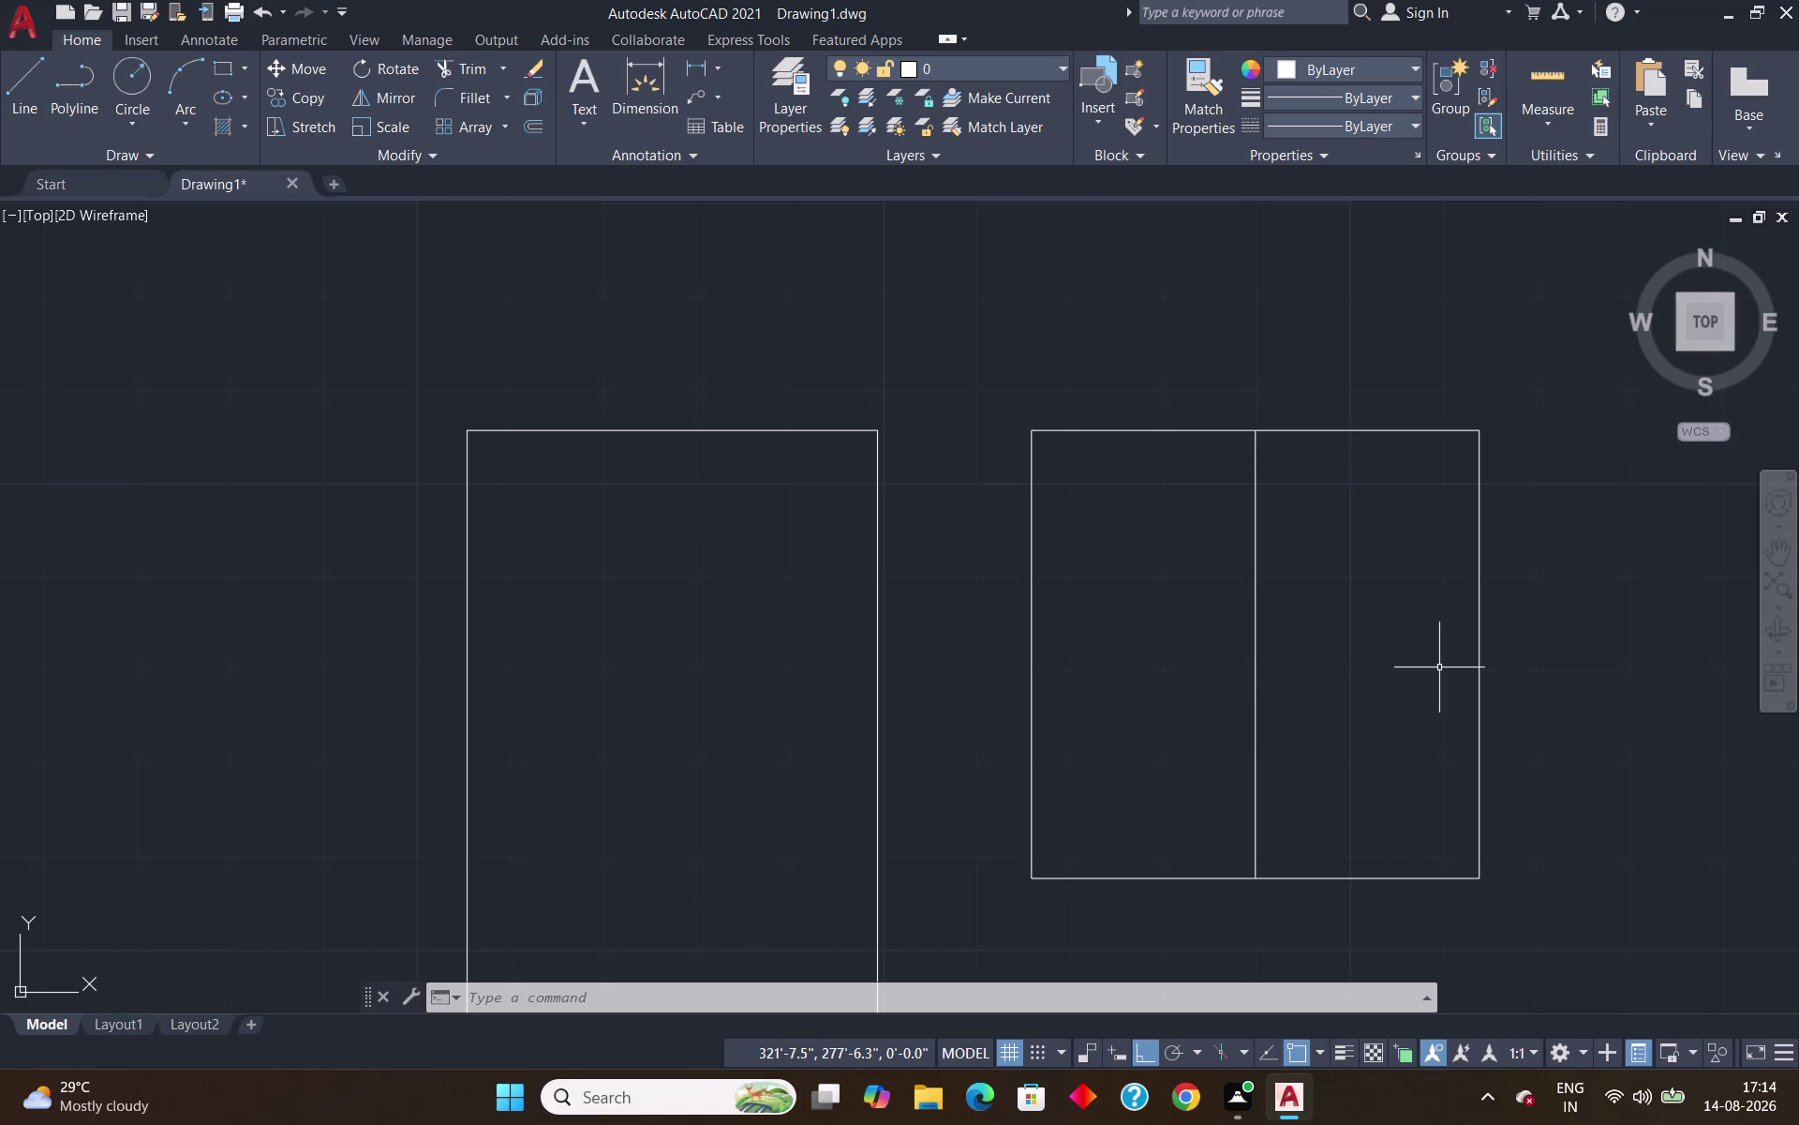
Try a 1" offset copy of the divider, then undo it.
key(o)
key(Return)
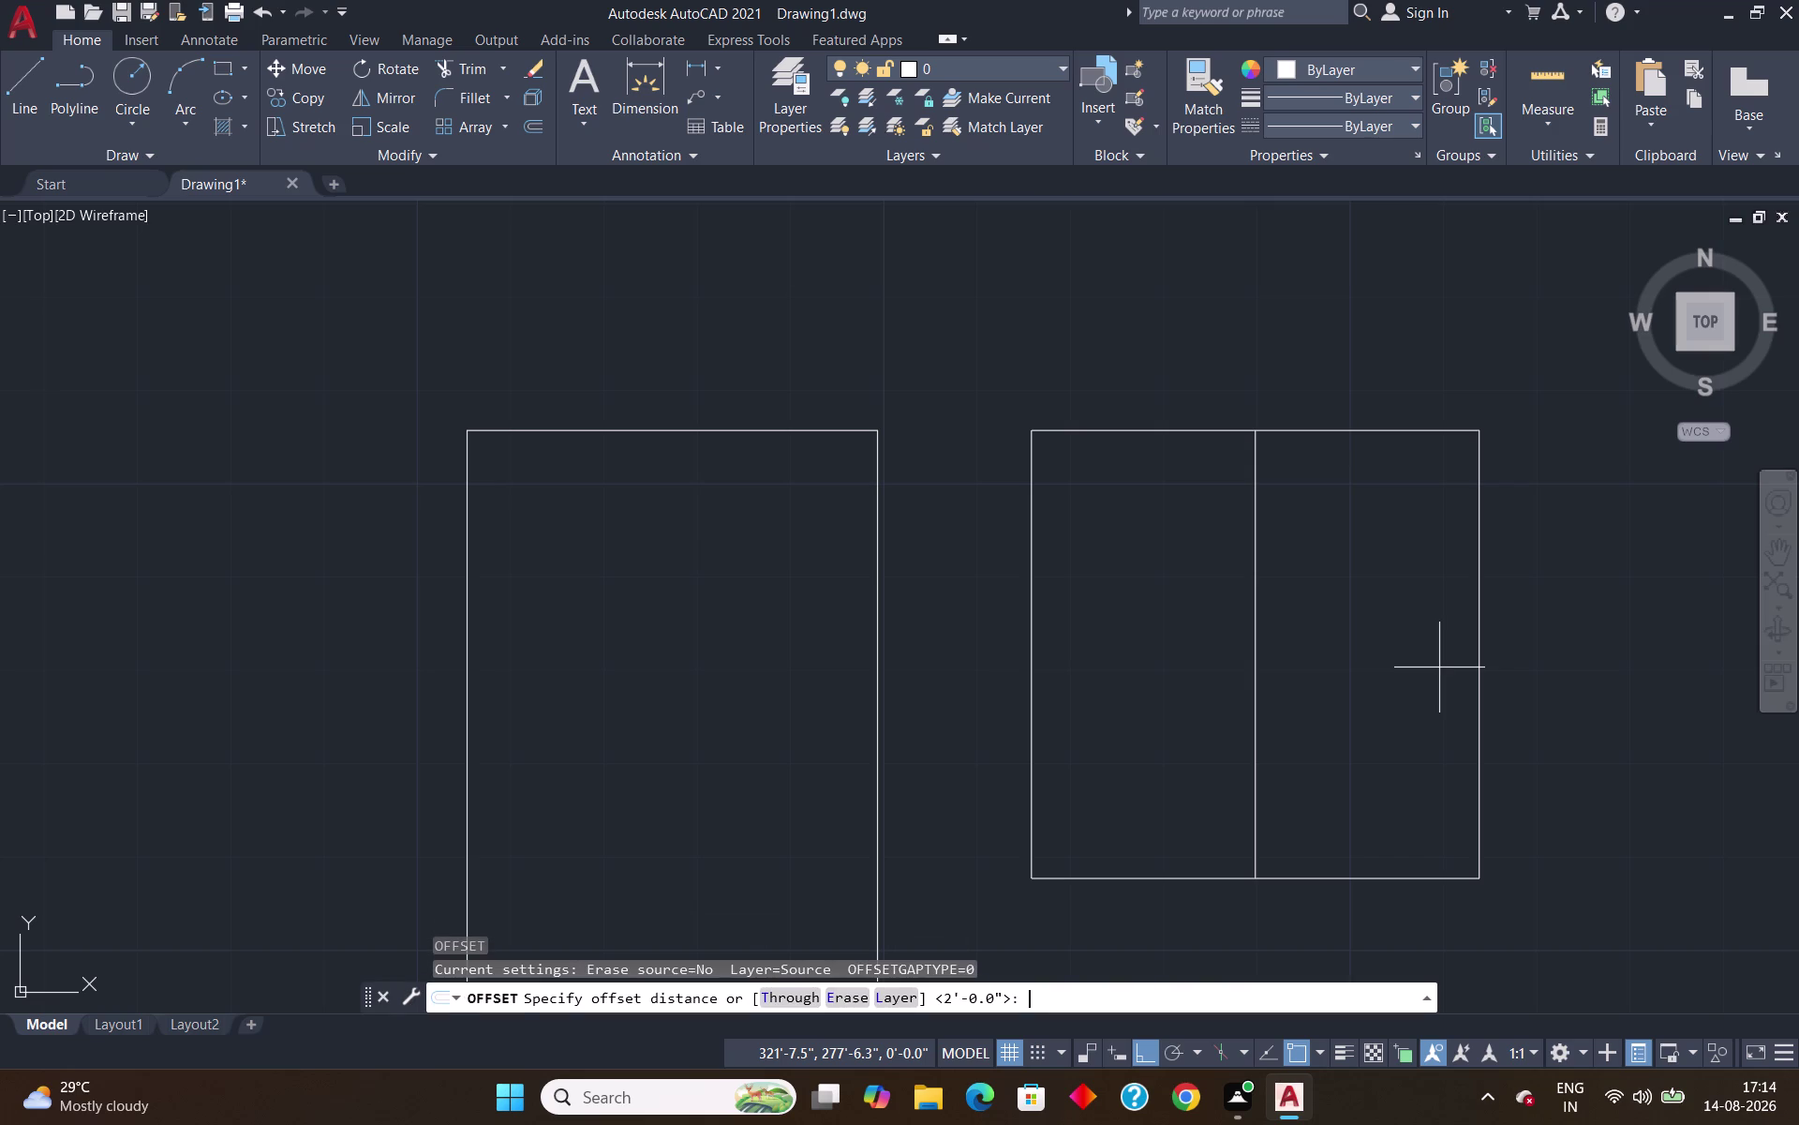
text(1")
key(Return)
click(1258, 704)
click(1299, 712)
click(1257, 712)
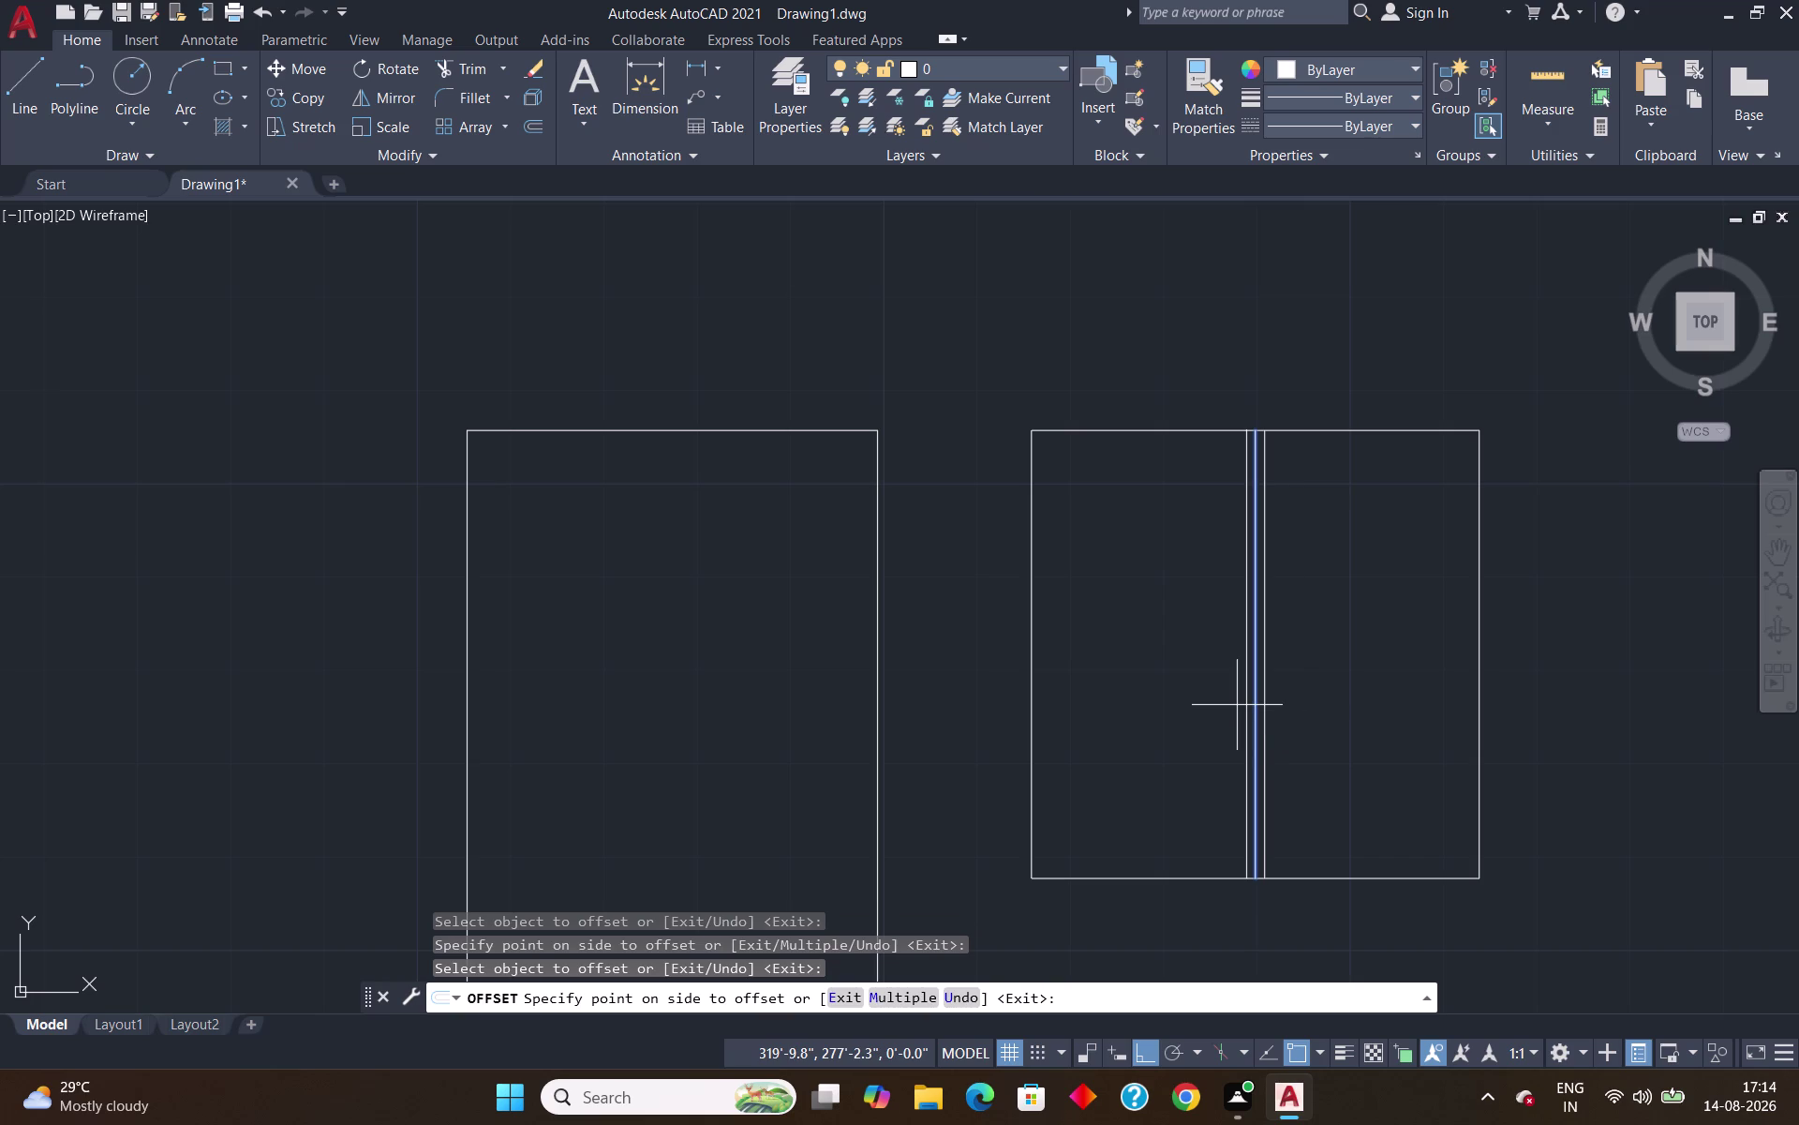
key(Escape)
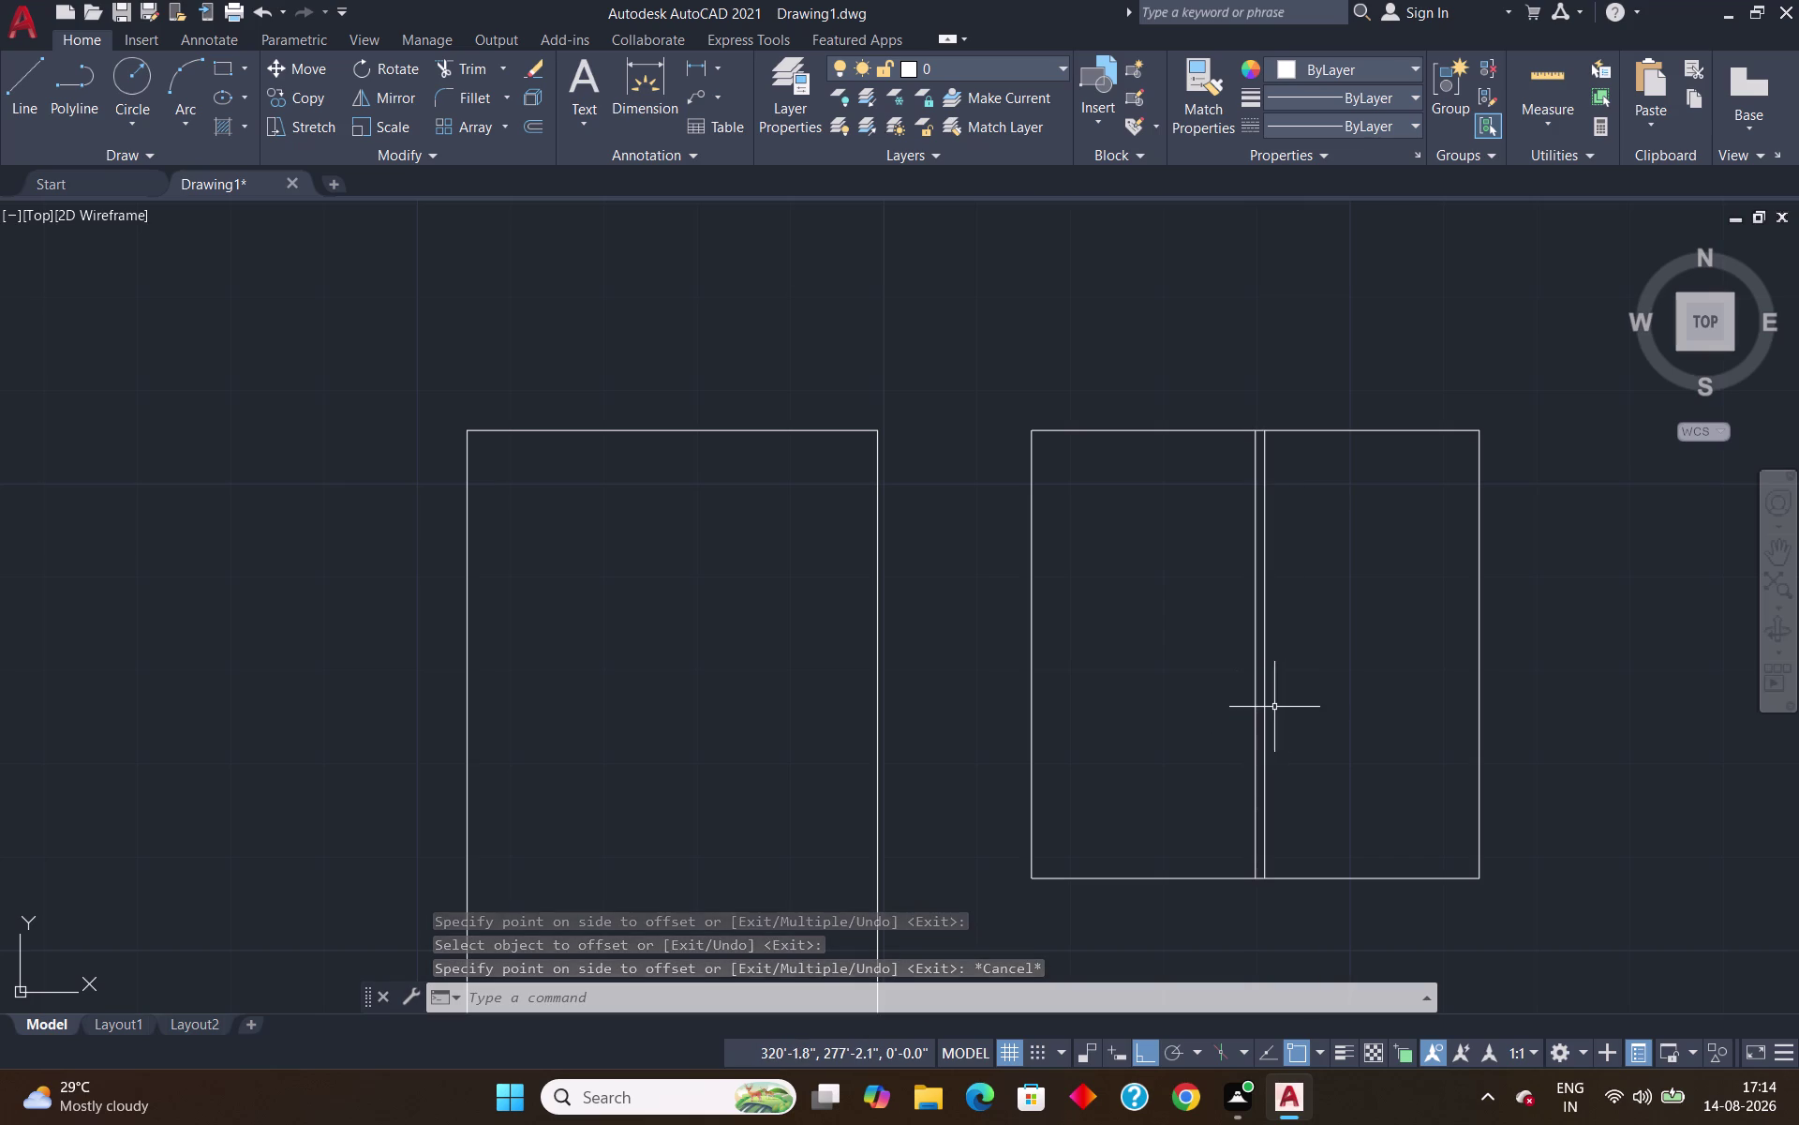
scroll(up, 3)
key(ctrl+z)
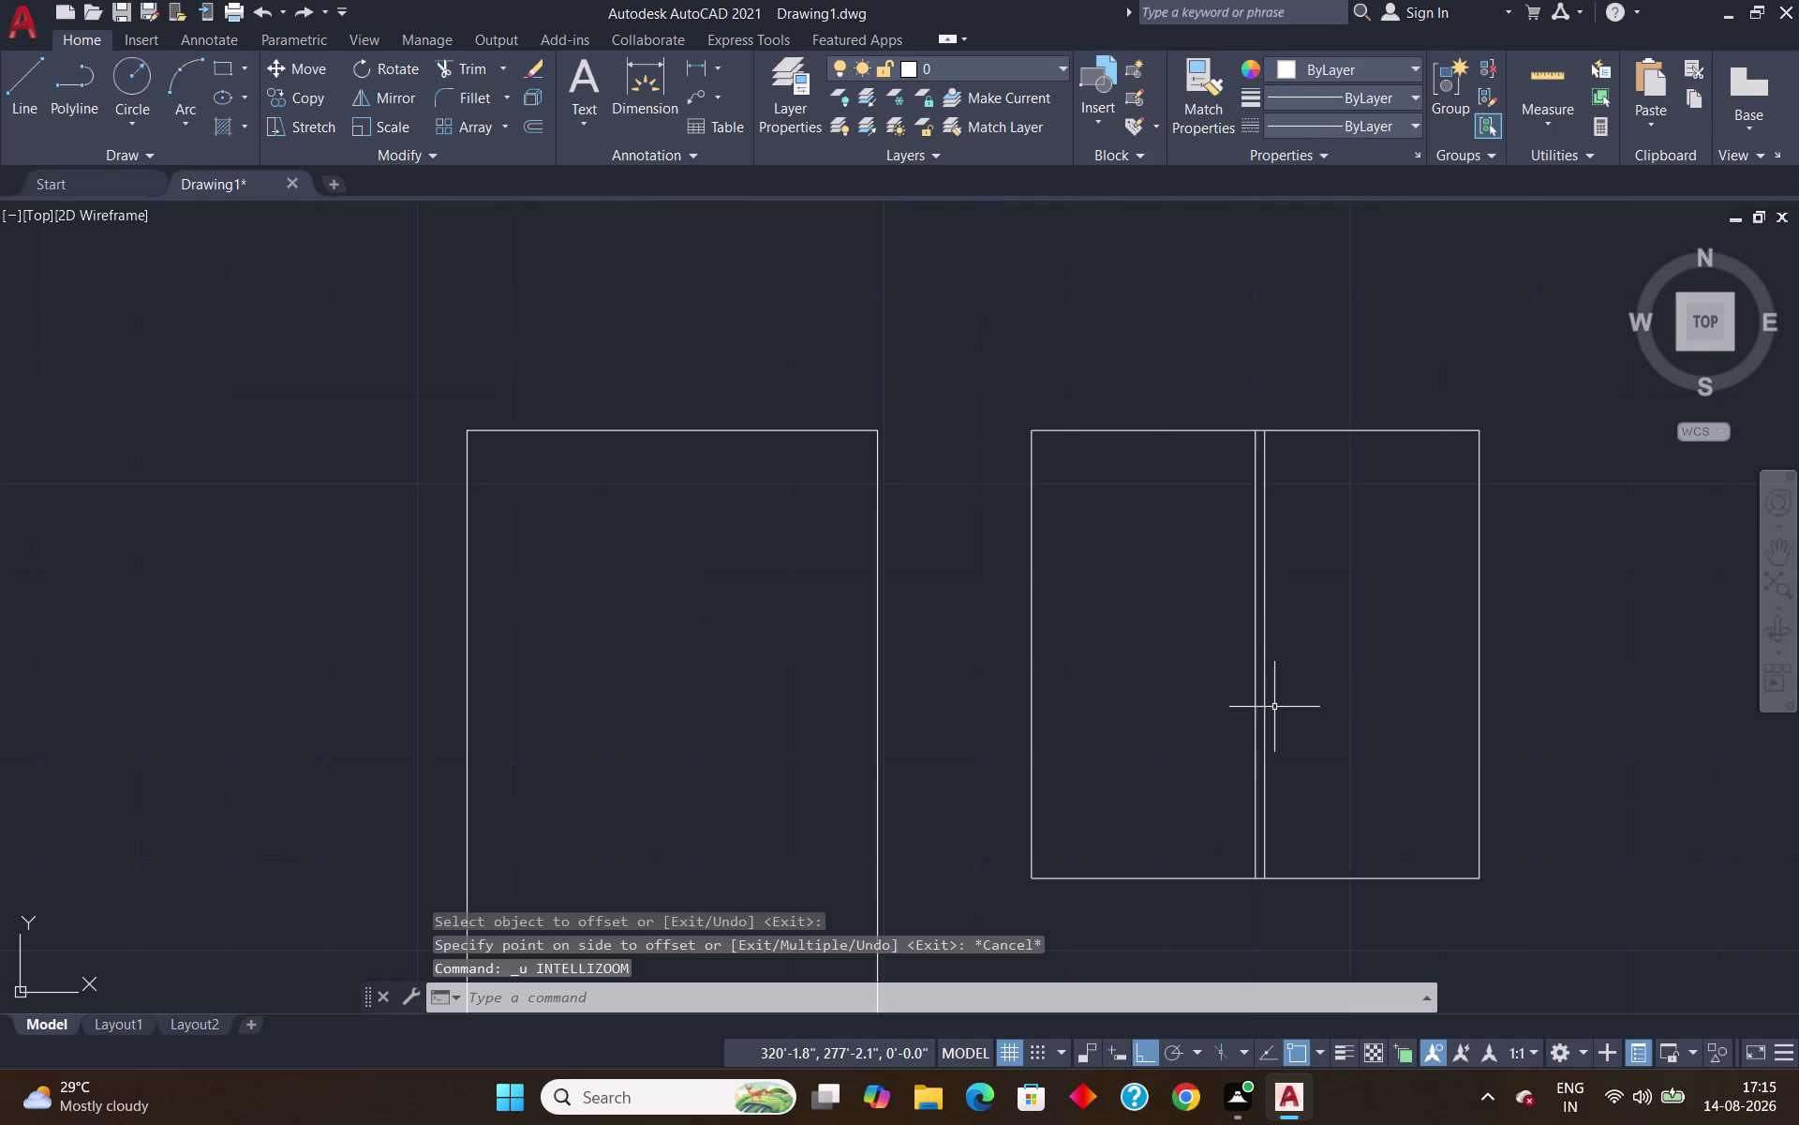
key(ctrl+z)
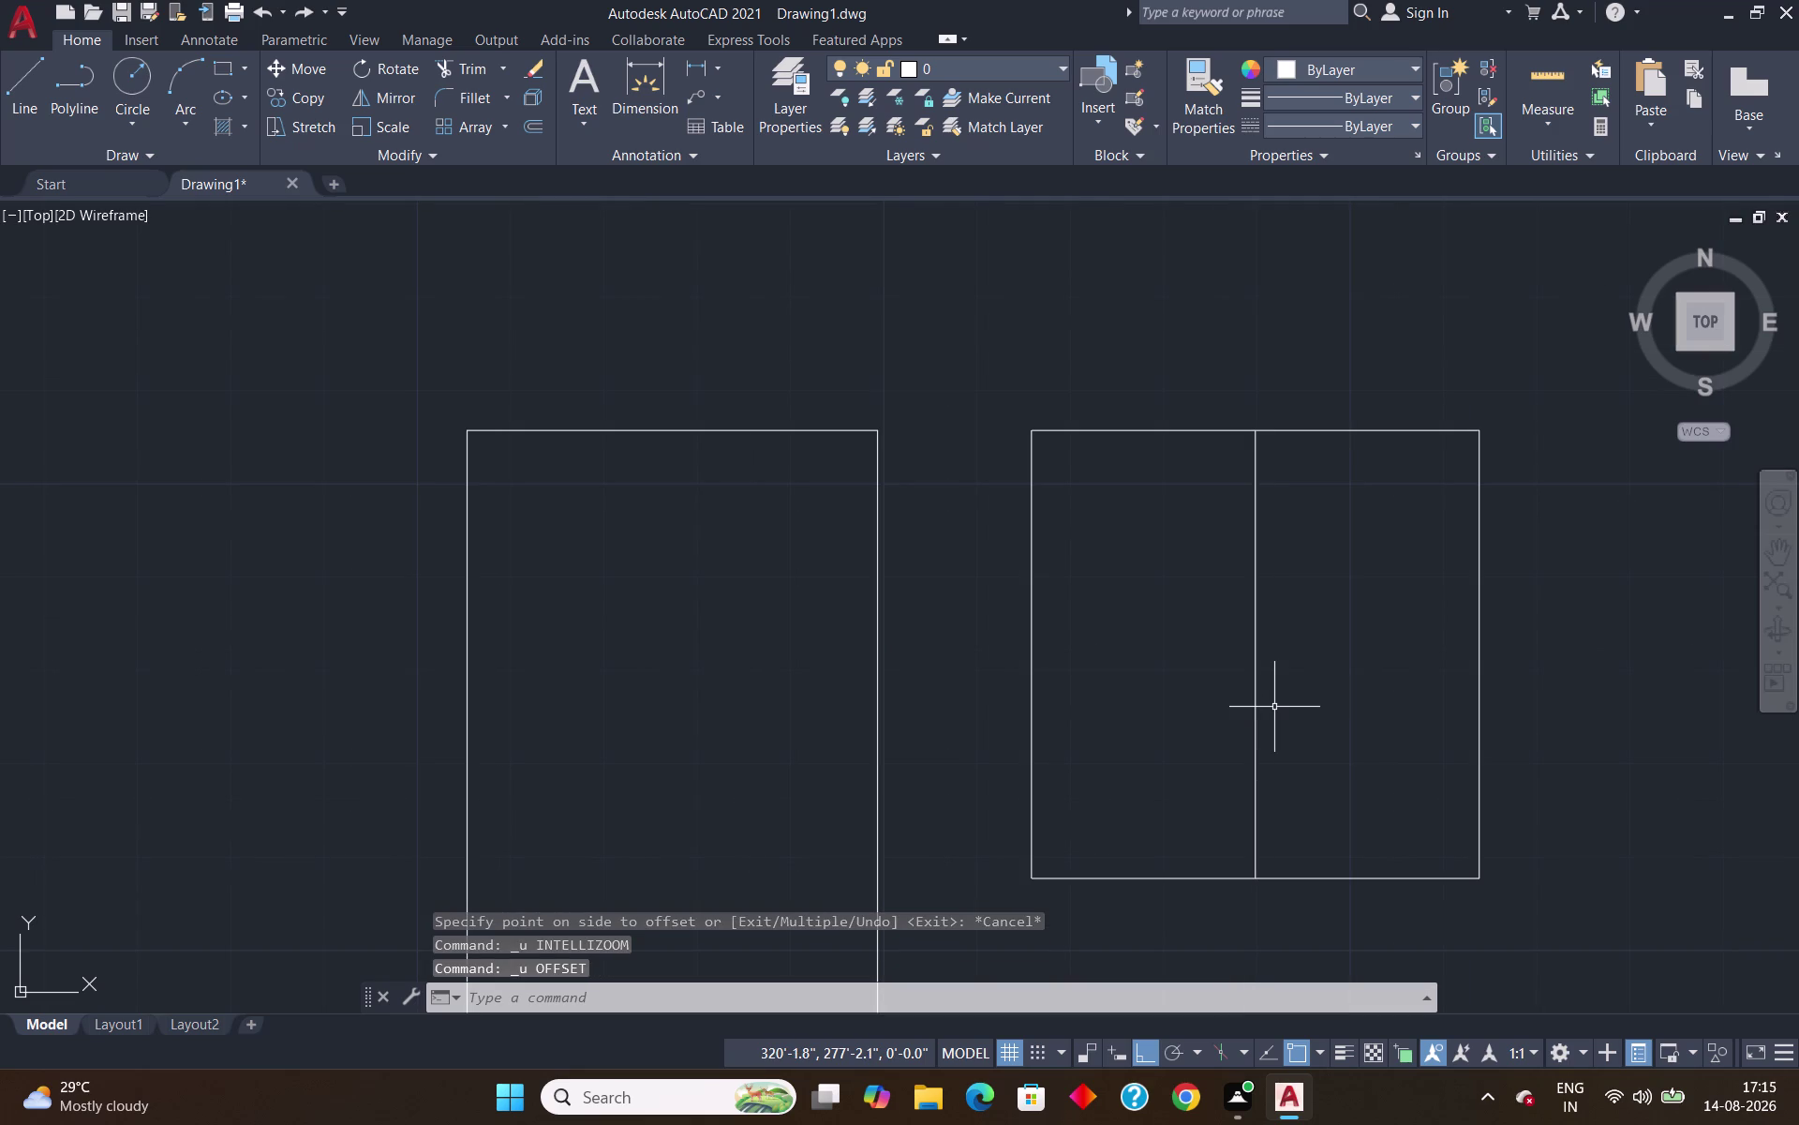
Offset the divider 0.5" to its right to form the double mullion.
key(o)
key(Return)
text(0)
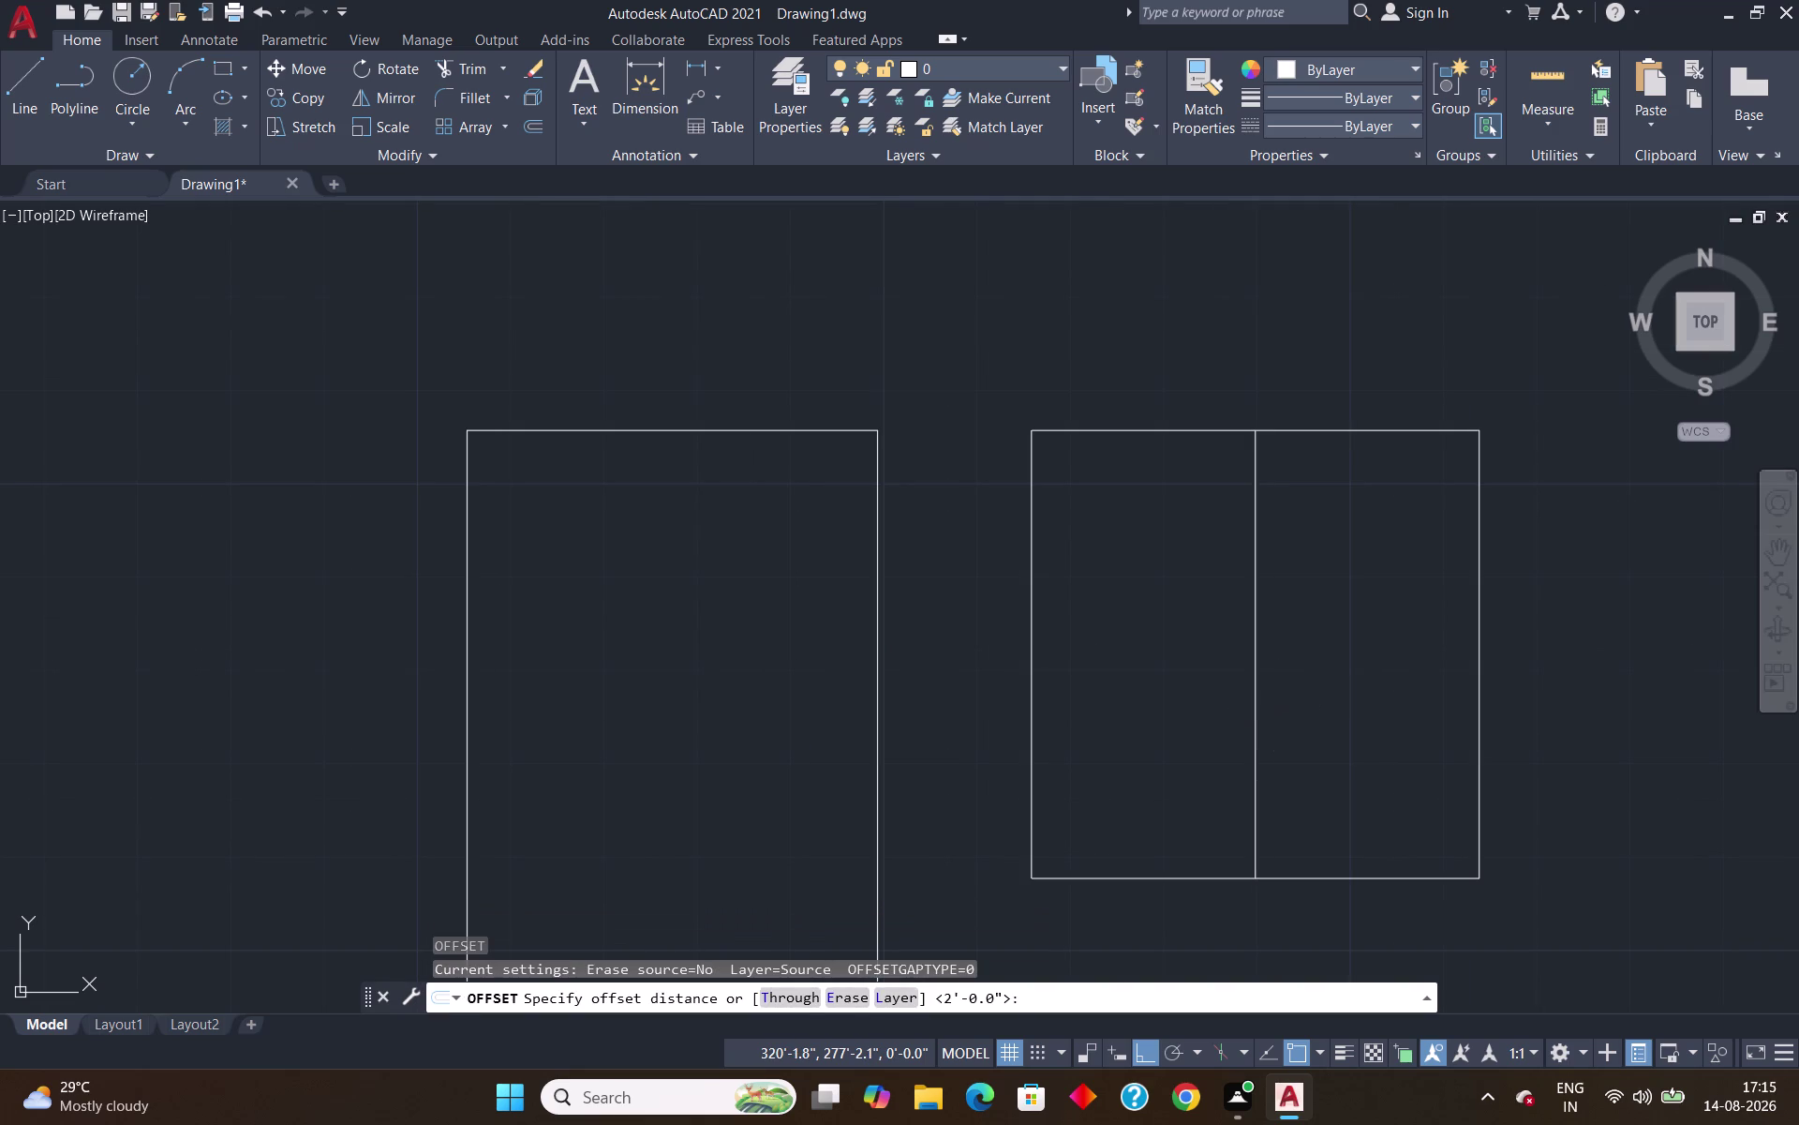
text(.5")
key(Return)
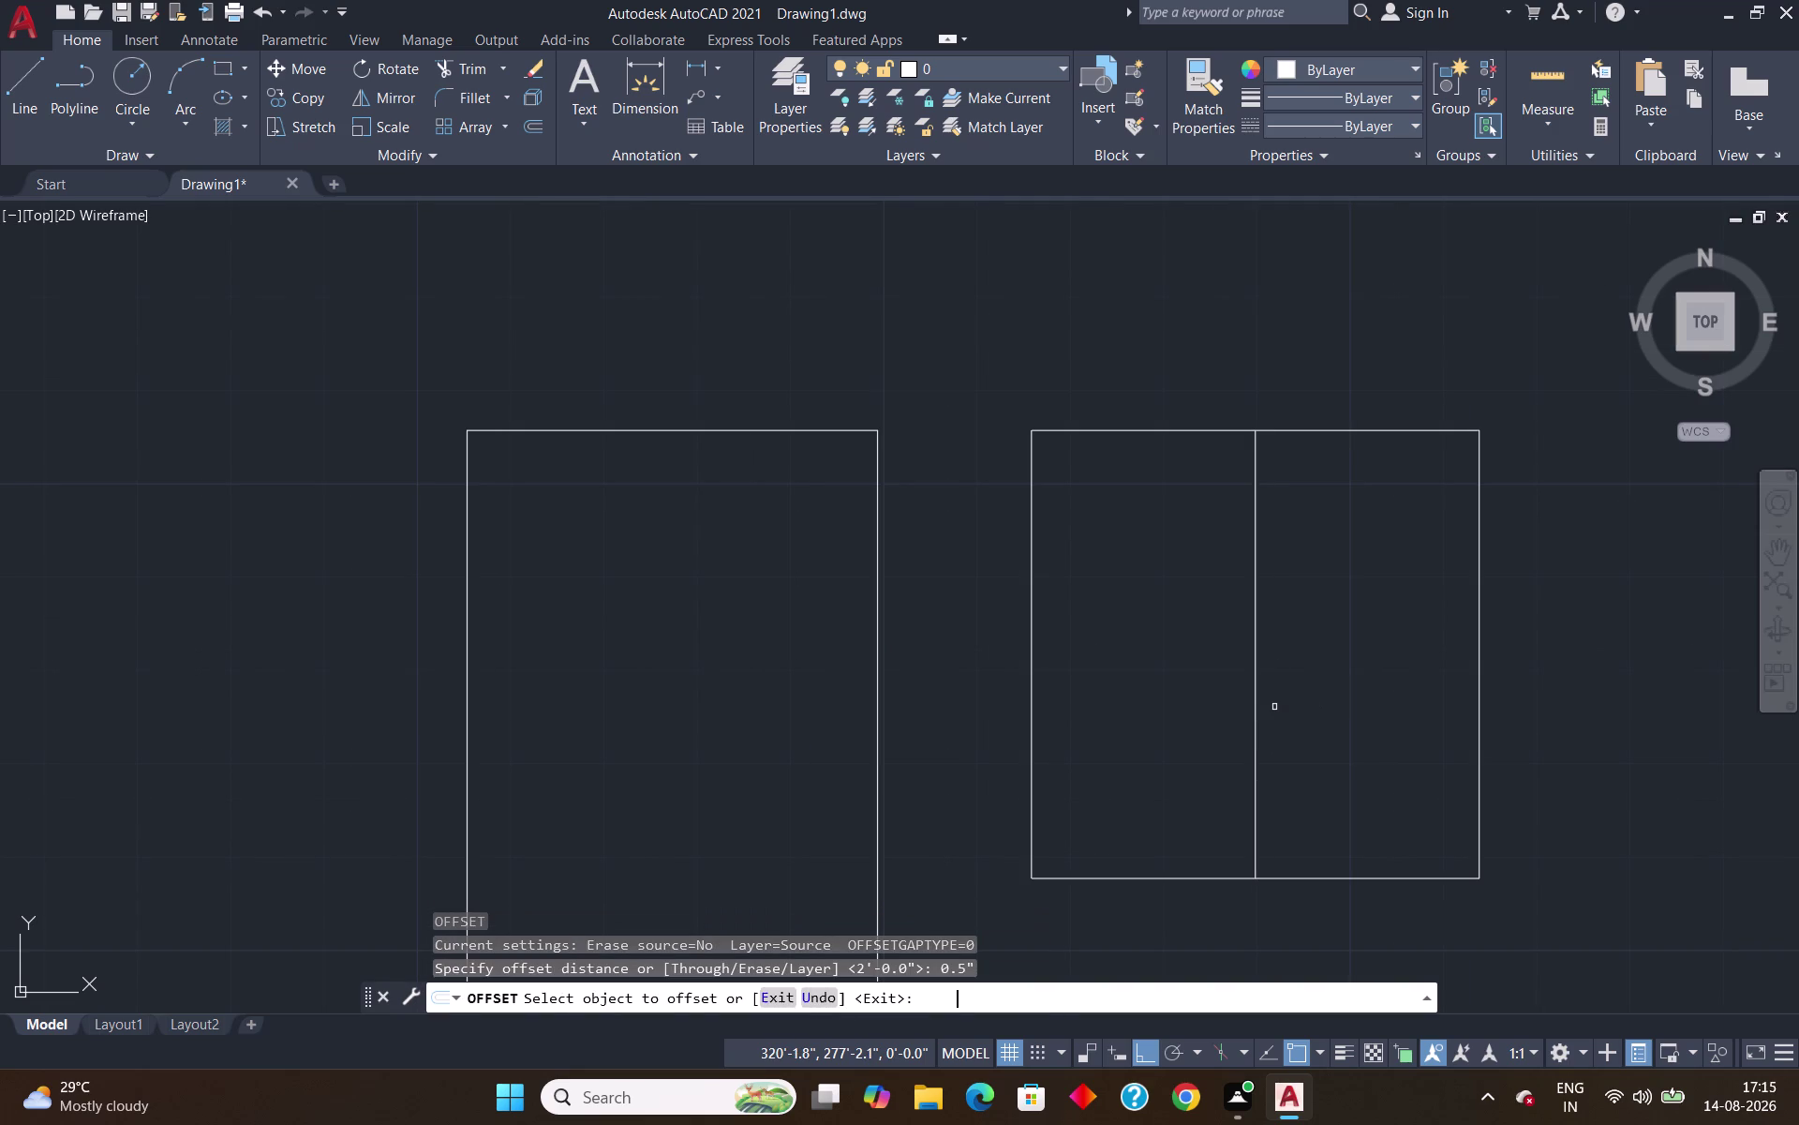
click(1258, 672)
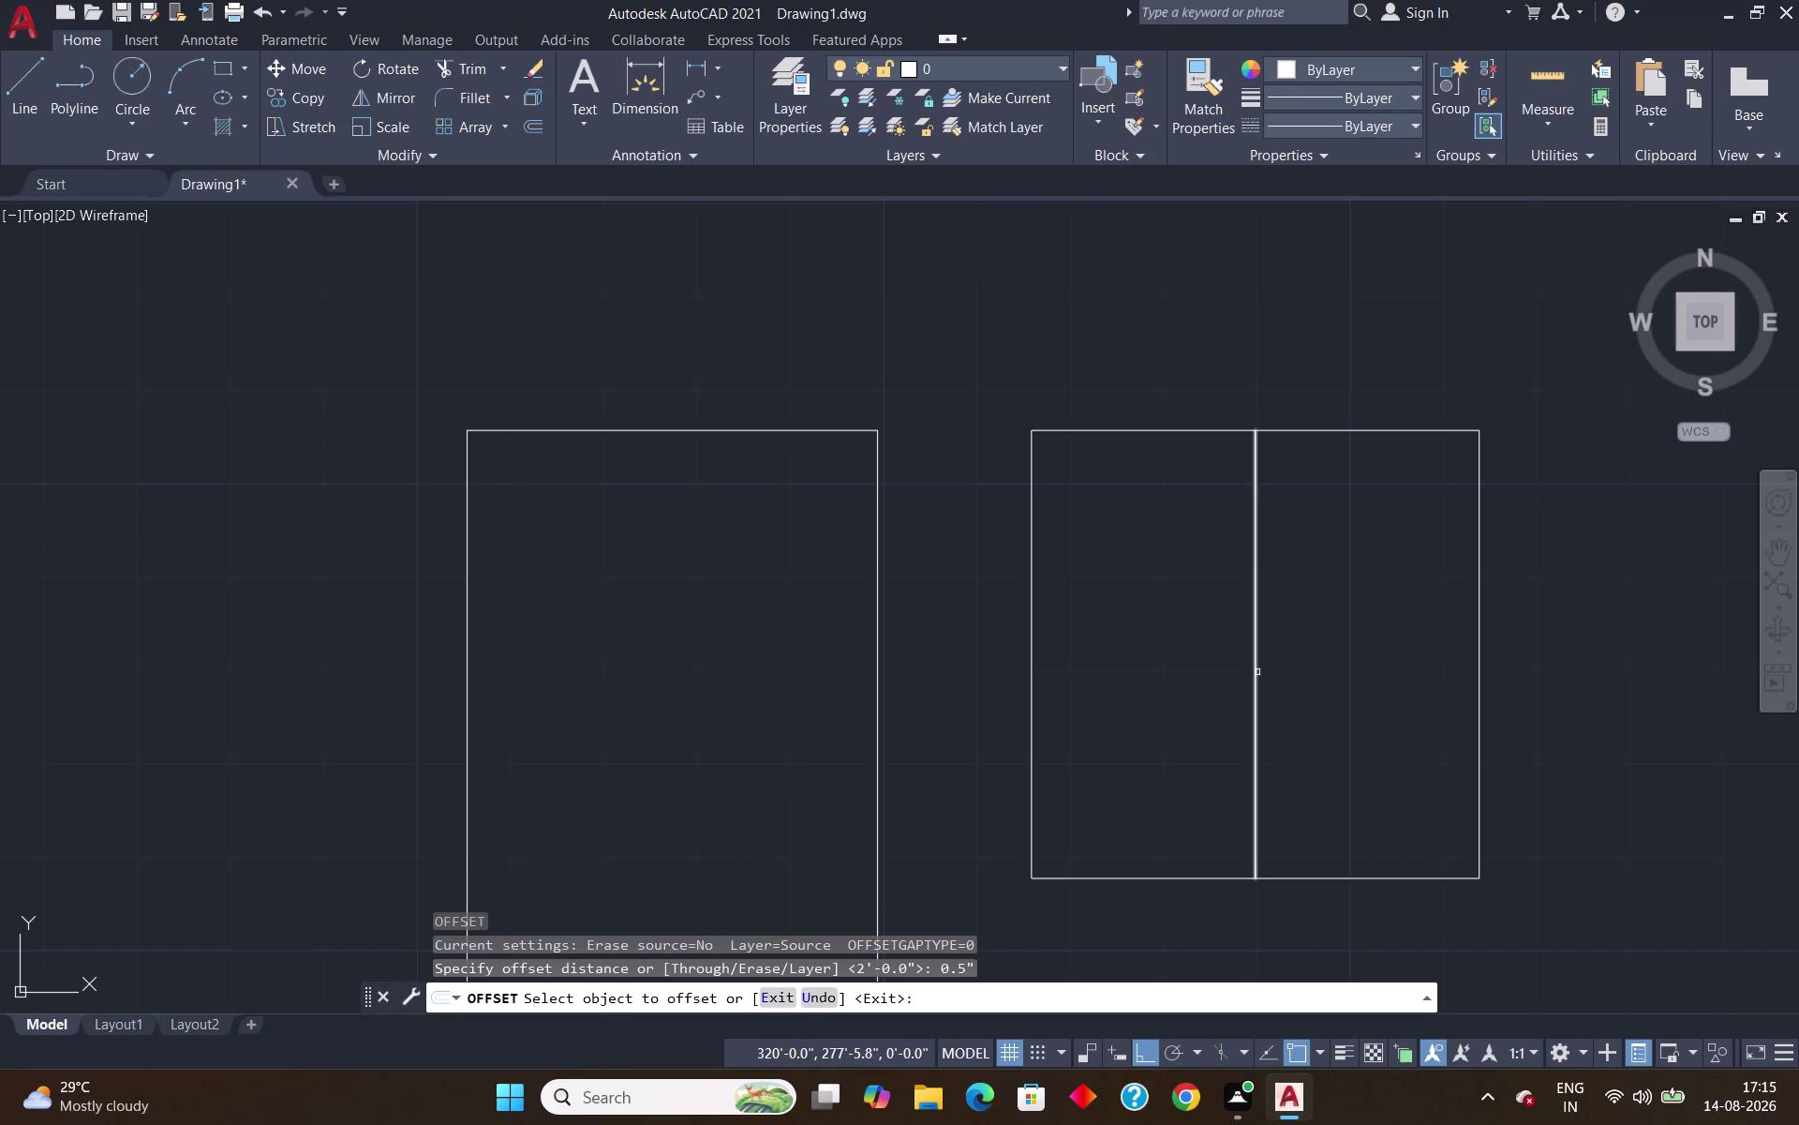
click(1287, 679)
click(1256, 696)
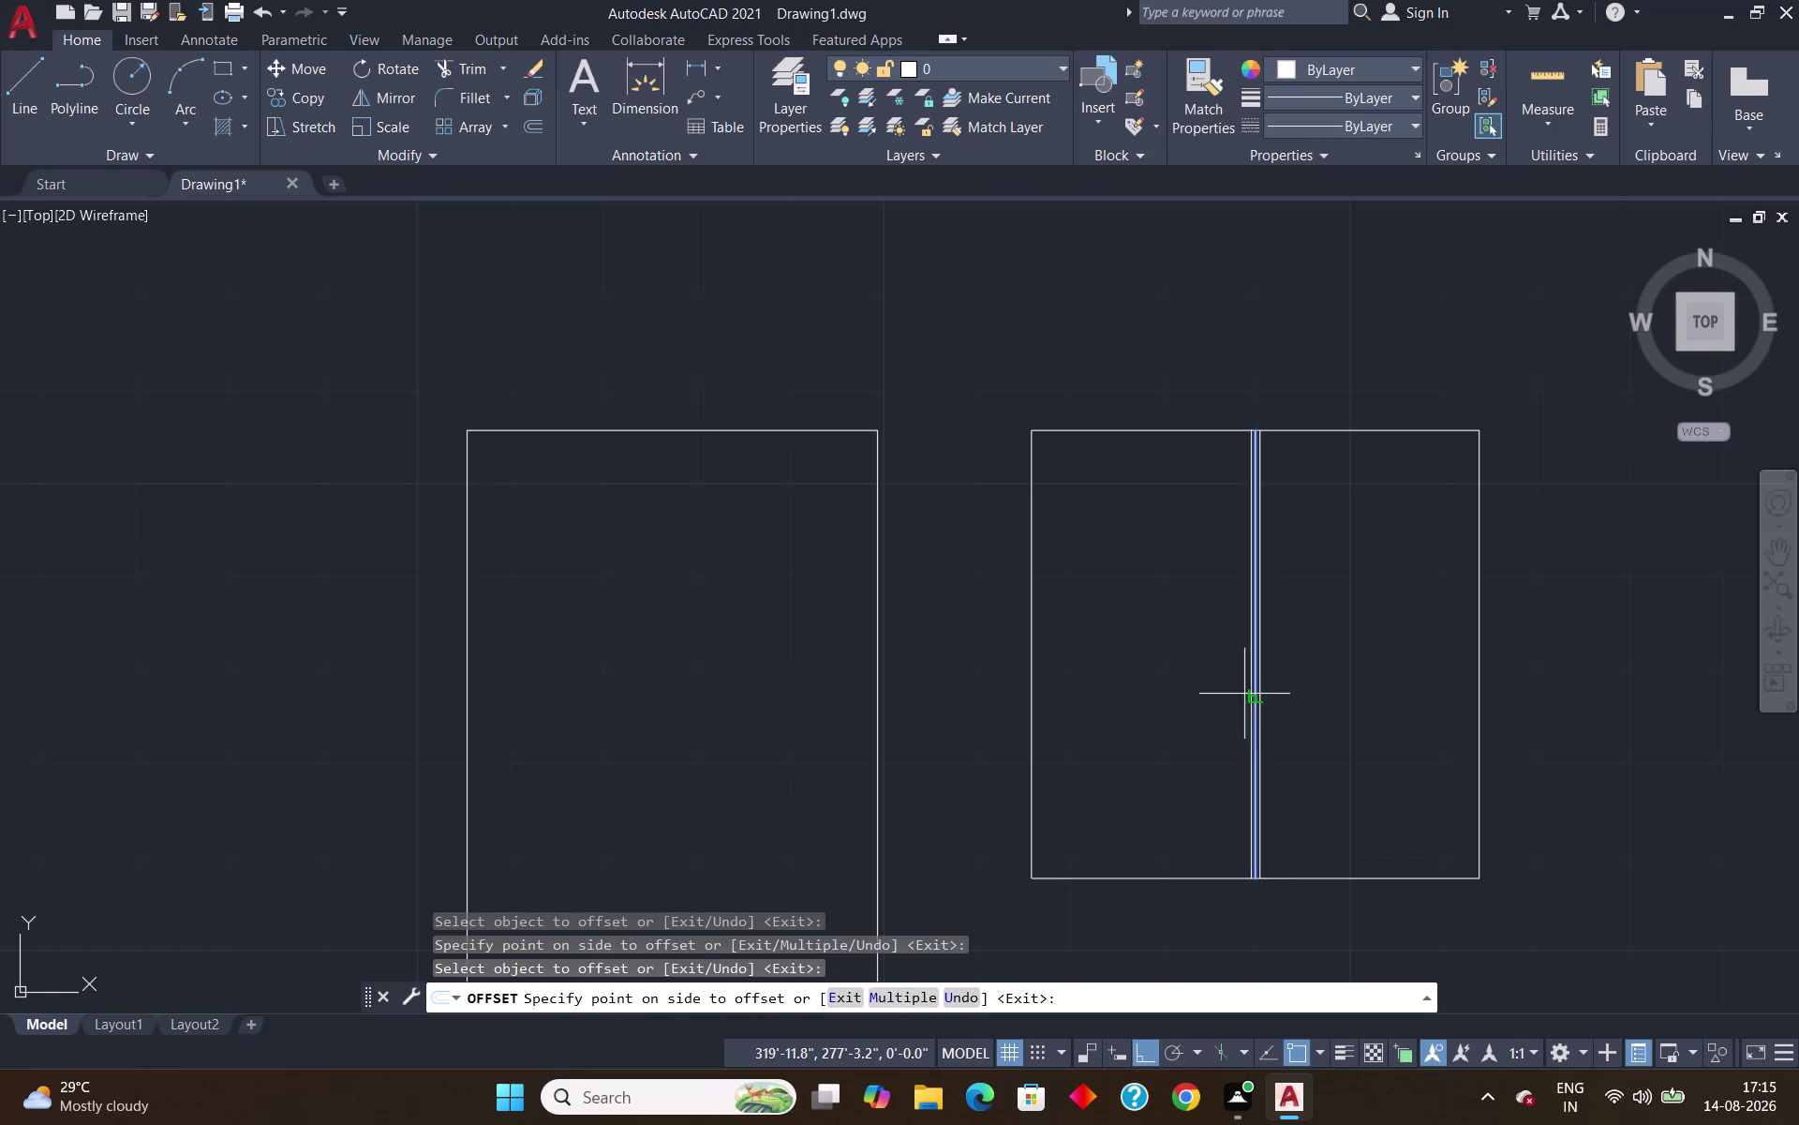
click(1234, 694)
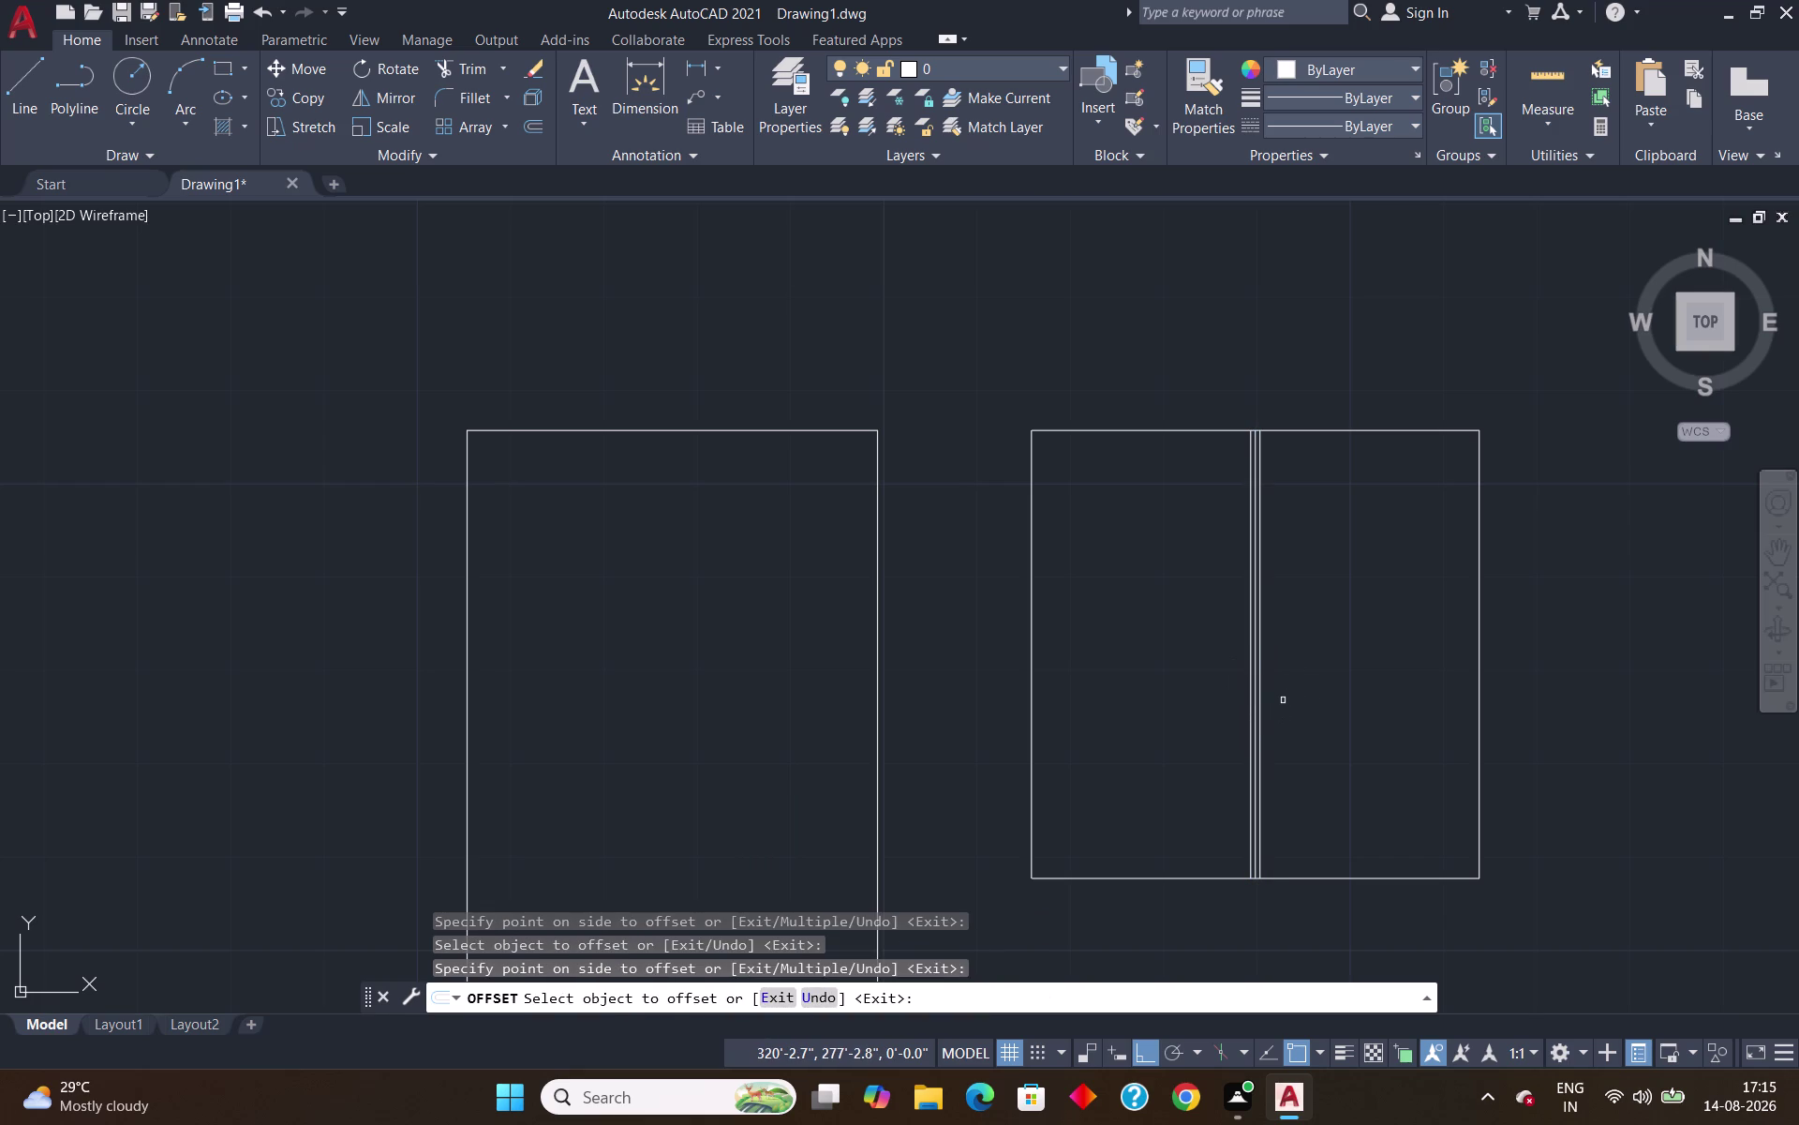
key(Escape)
scroll(up, 3)
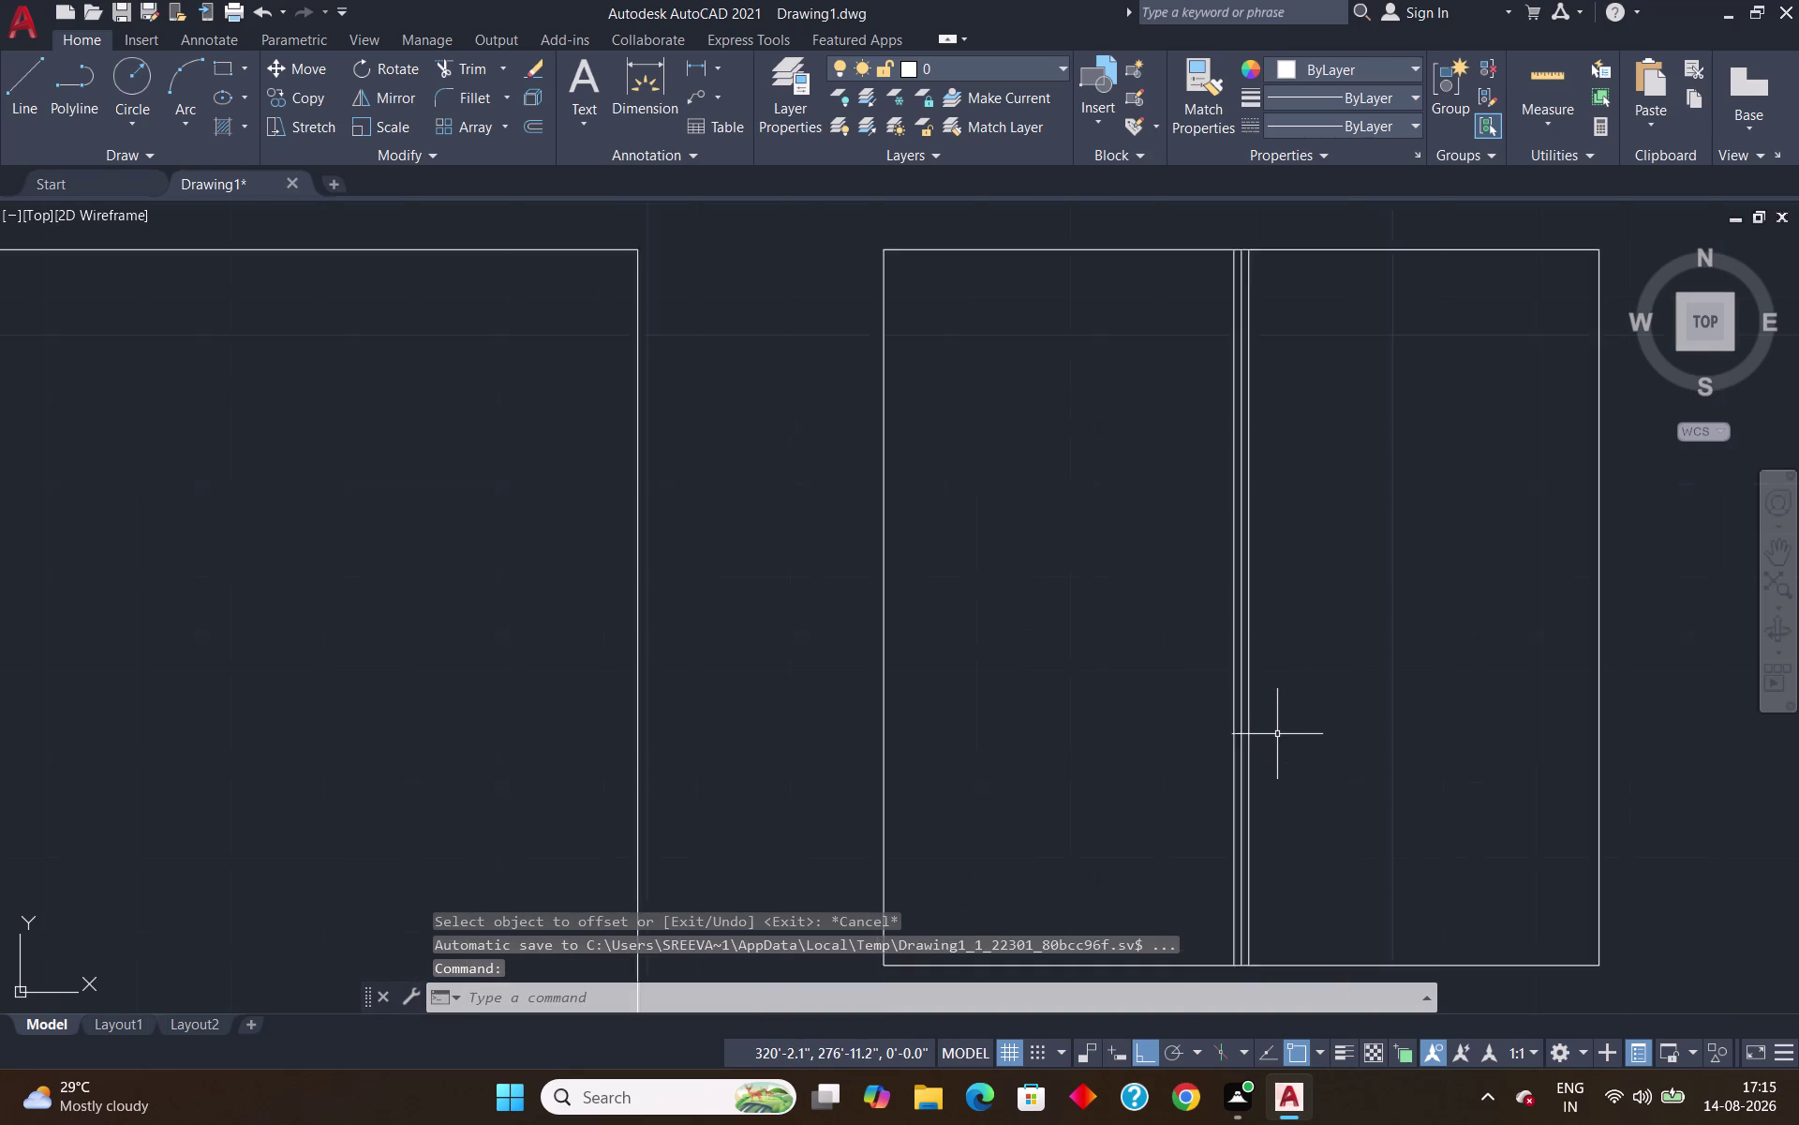
Delete the selected divider line and attempt a 1' offset, then cancel.
scroll(up, 3)
click(1184, 724)
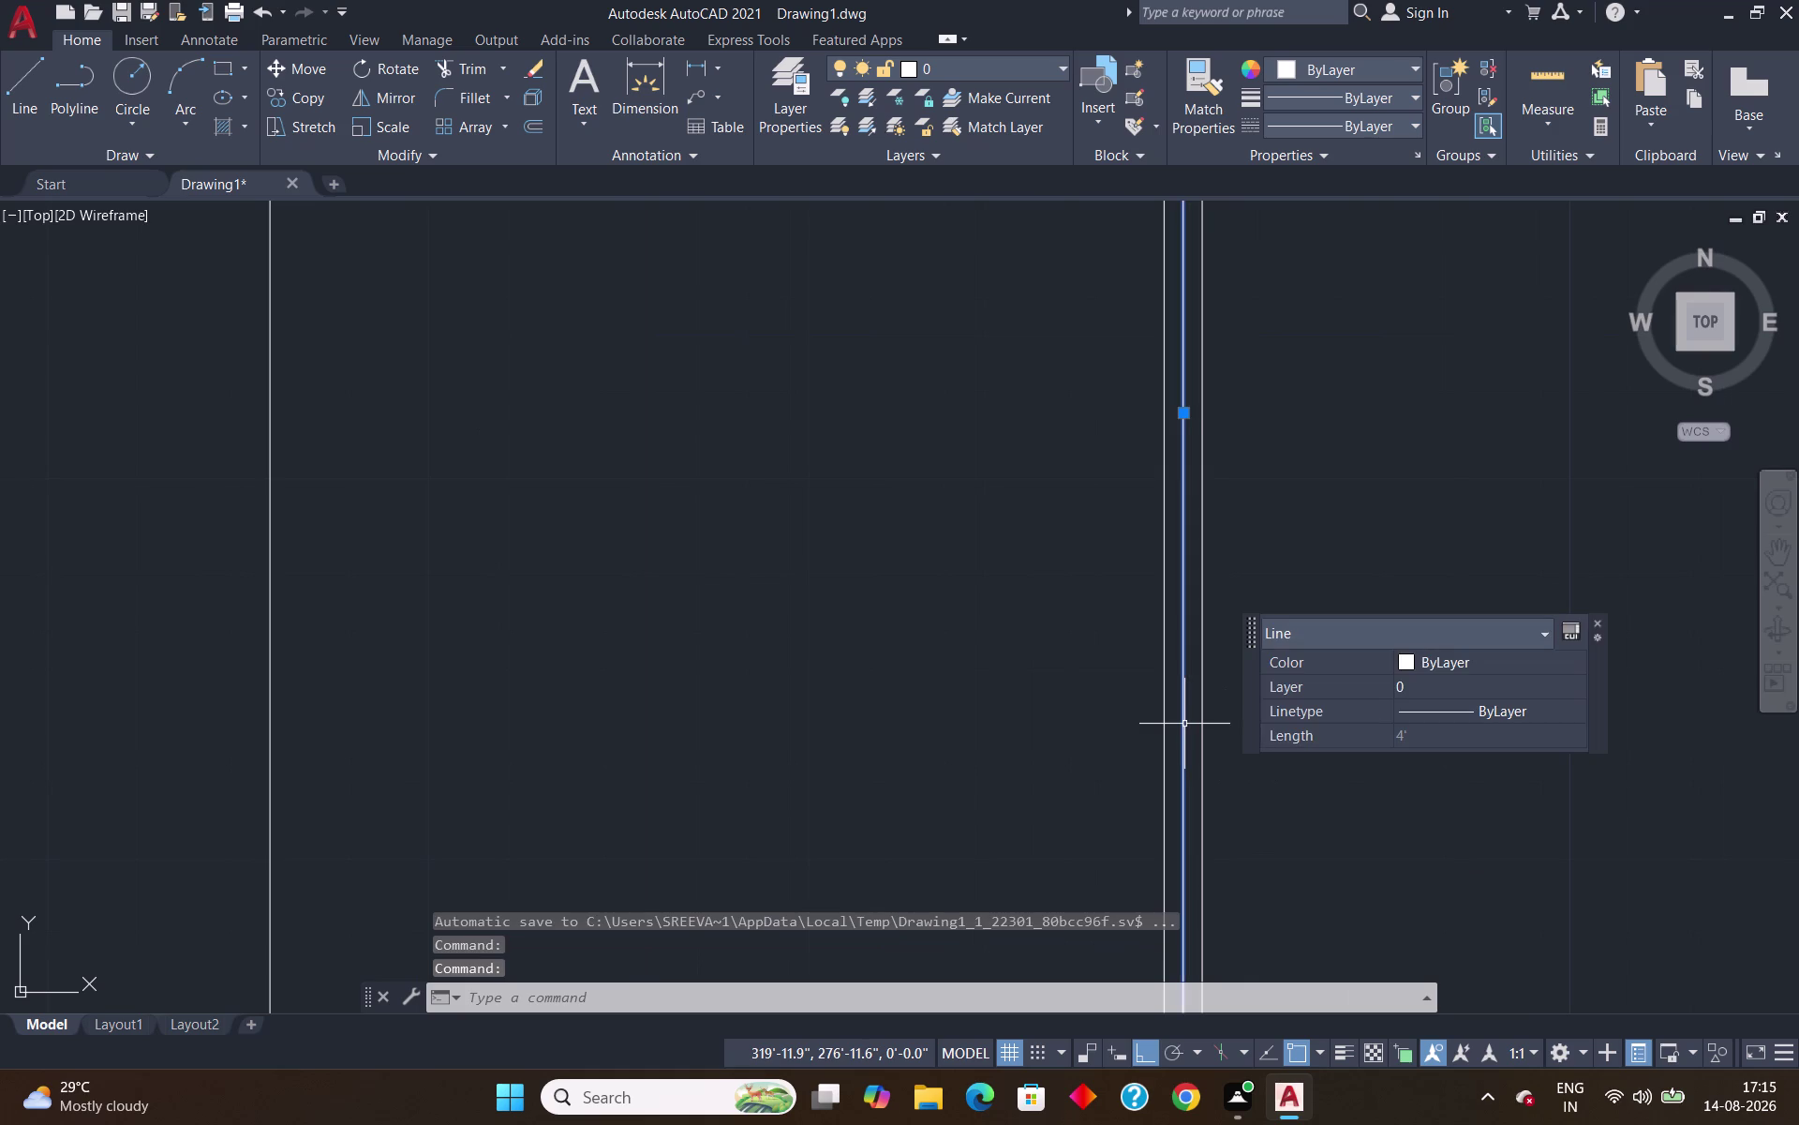
key(Delete)
key(o)
key(Return)
text(1)
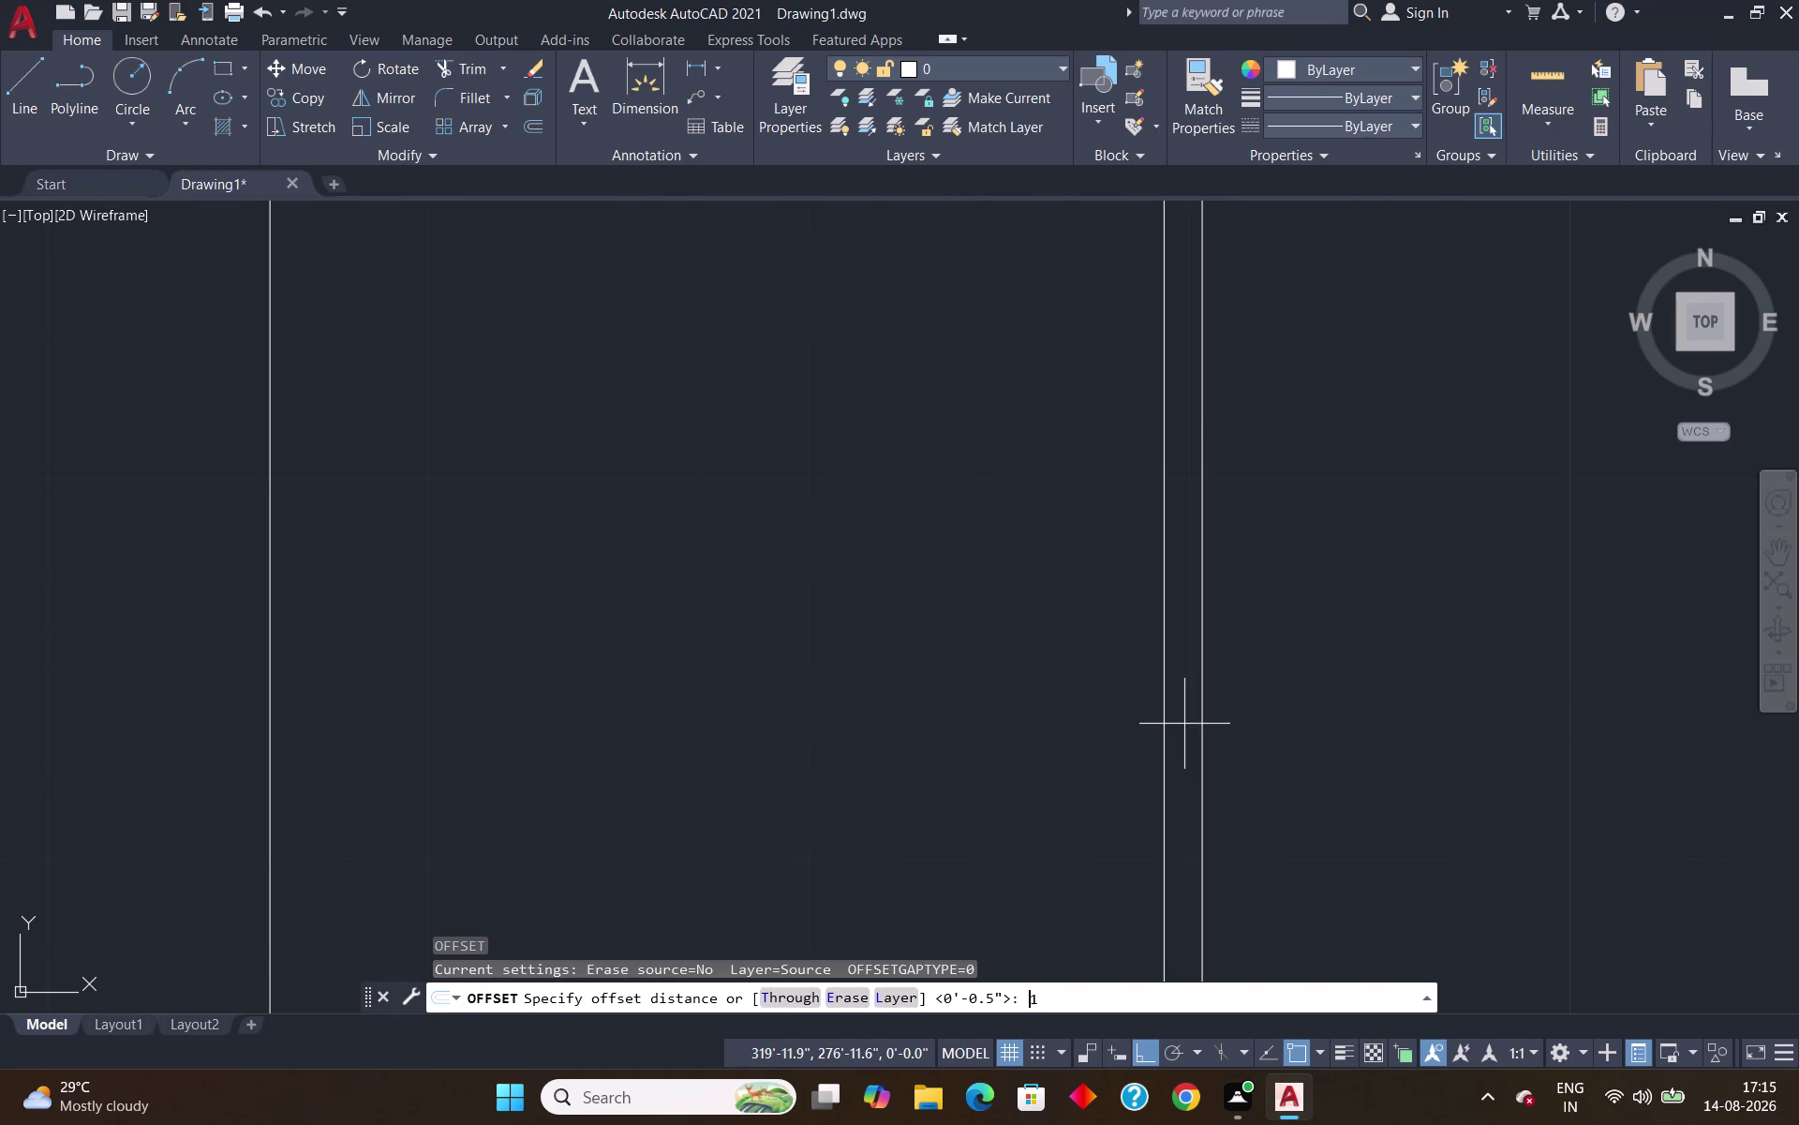
text(')
key(Return)
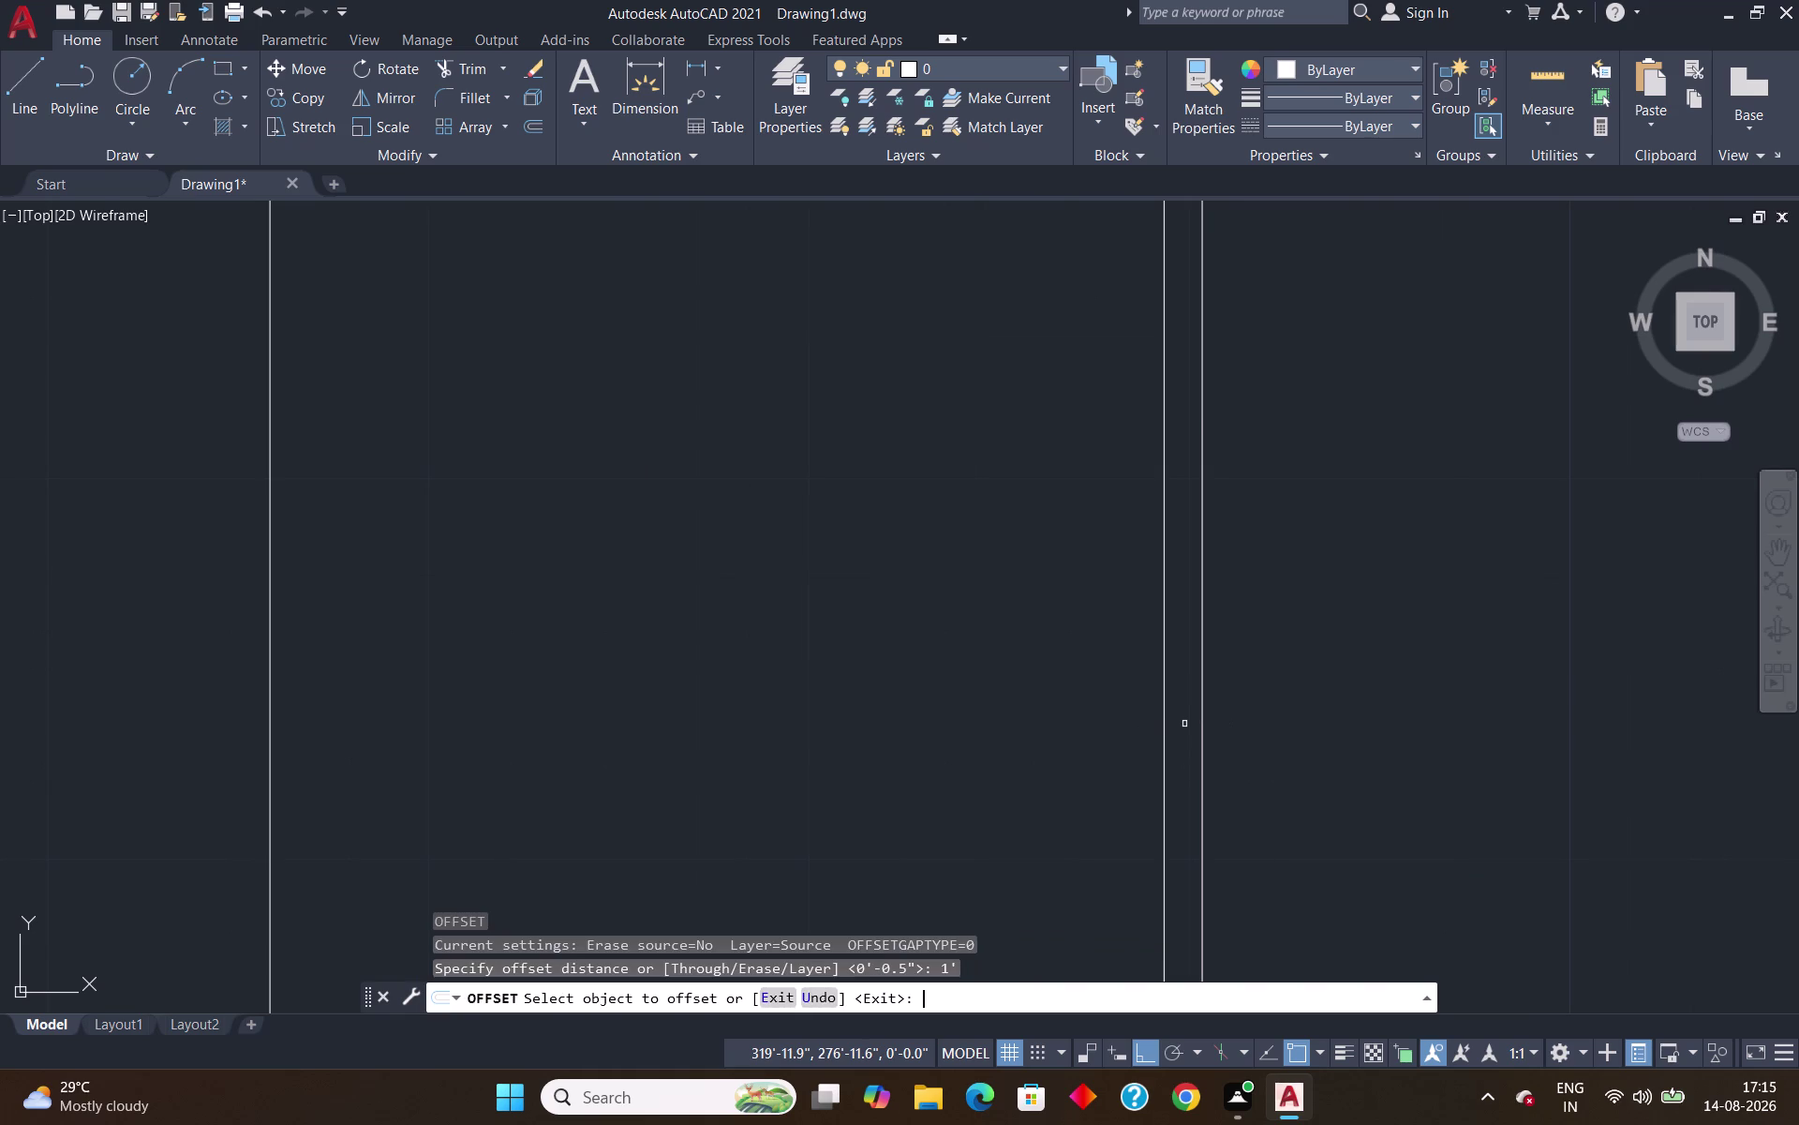
text(1")
key(Return)
scroll(down, 3)
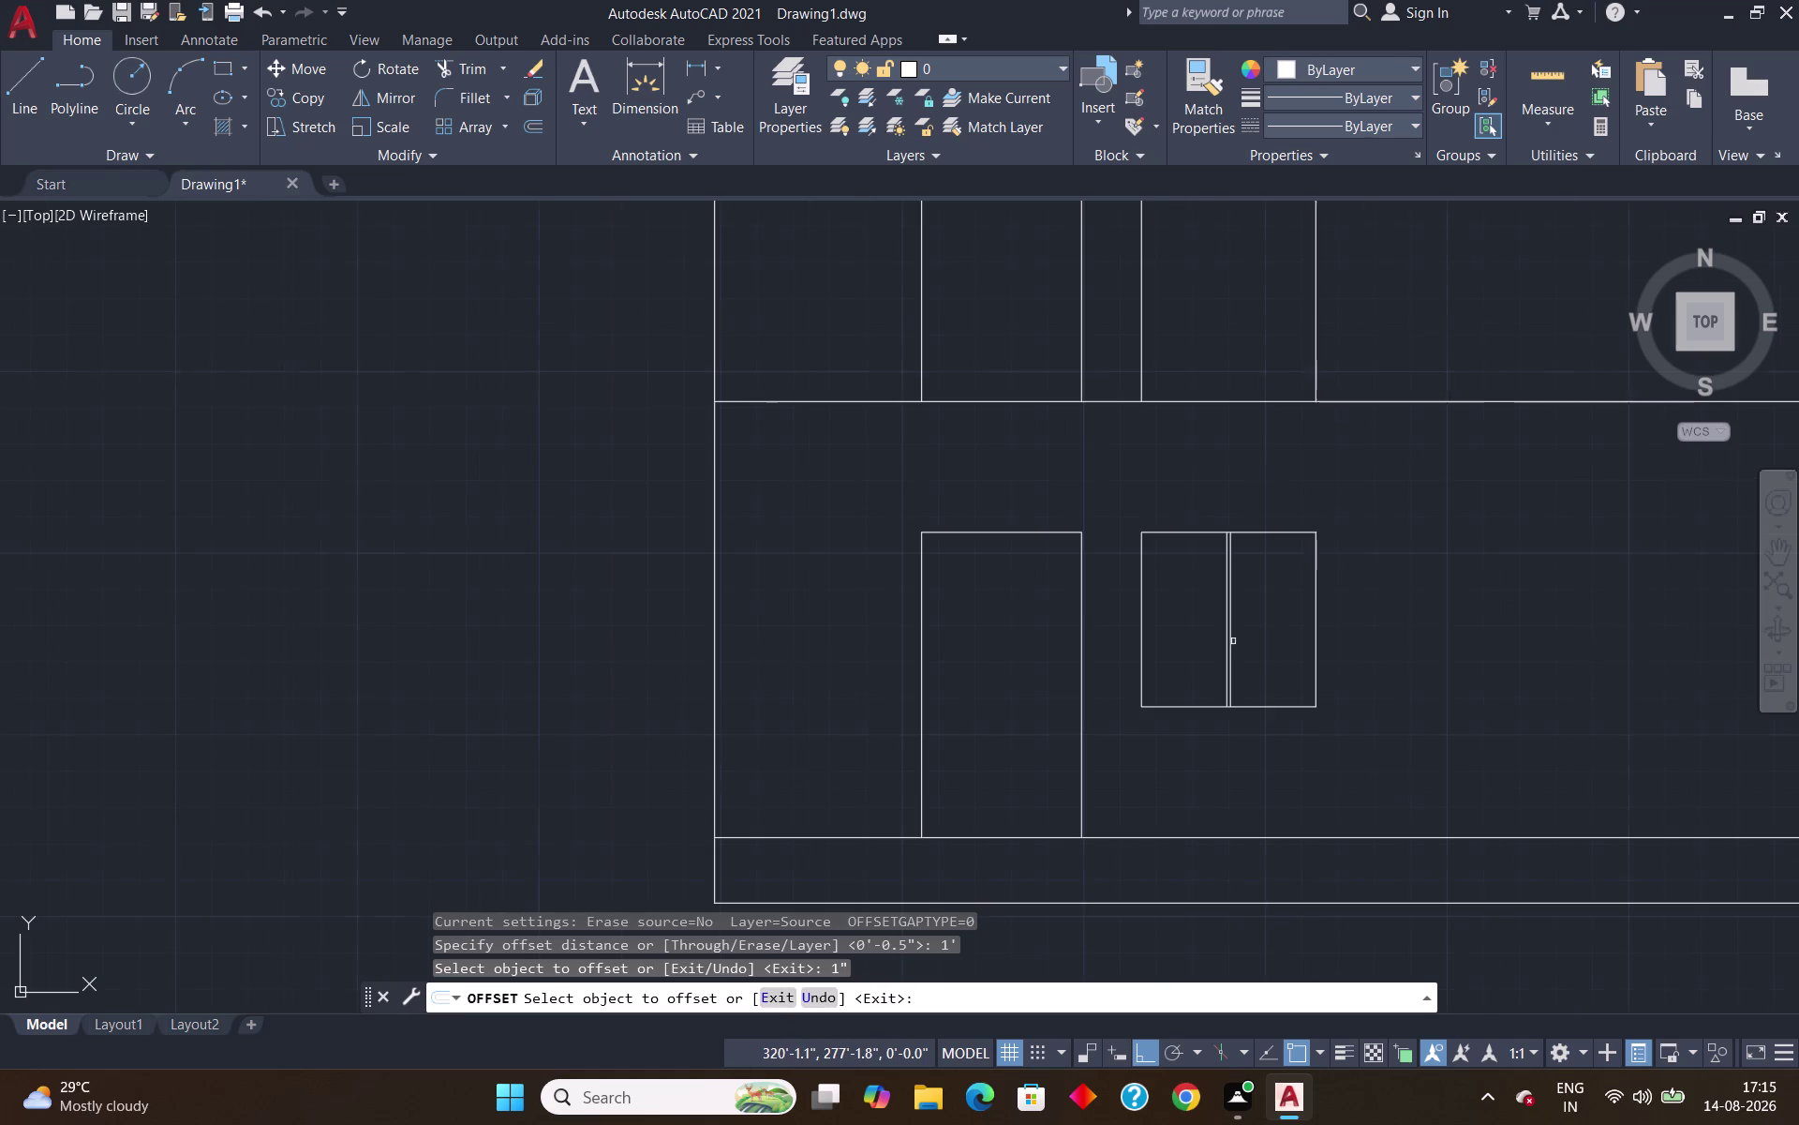
scroll(up, 3)
click(1191, 528)
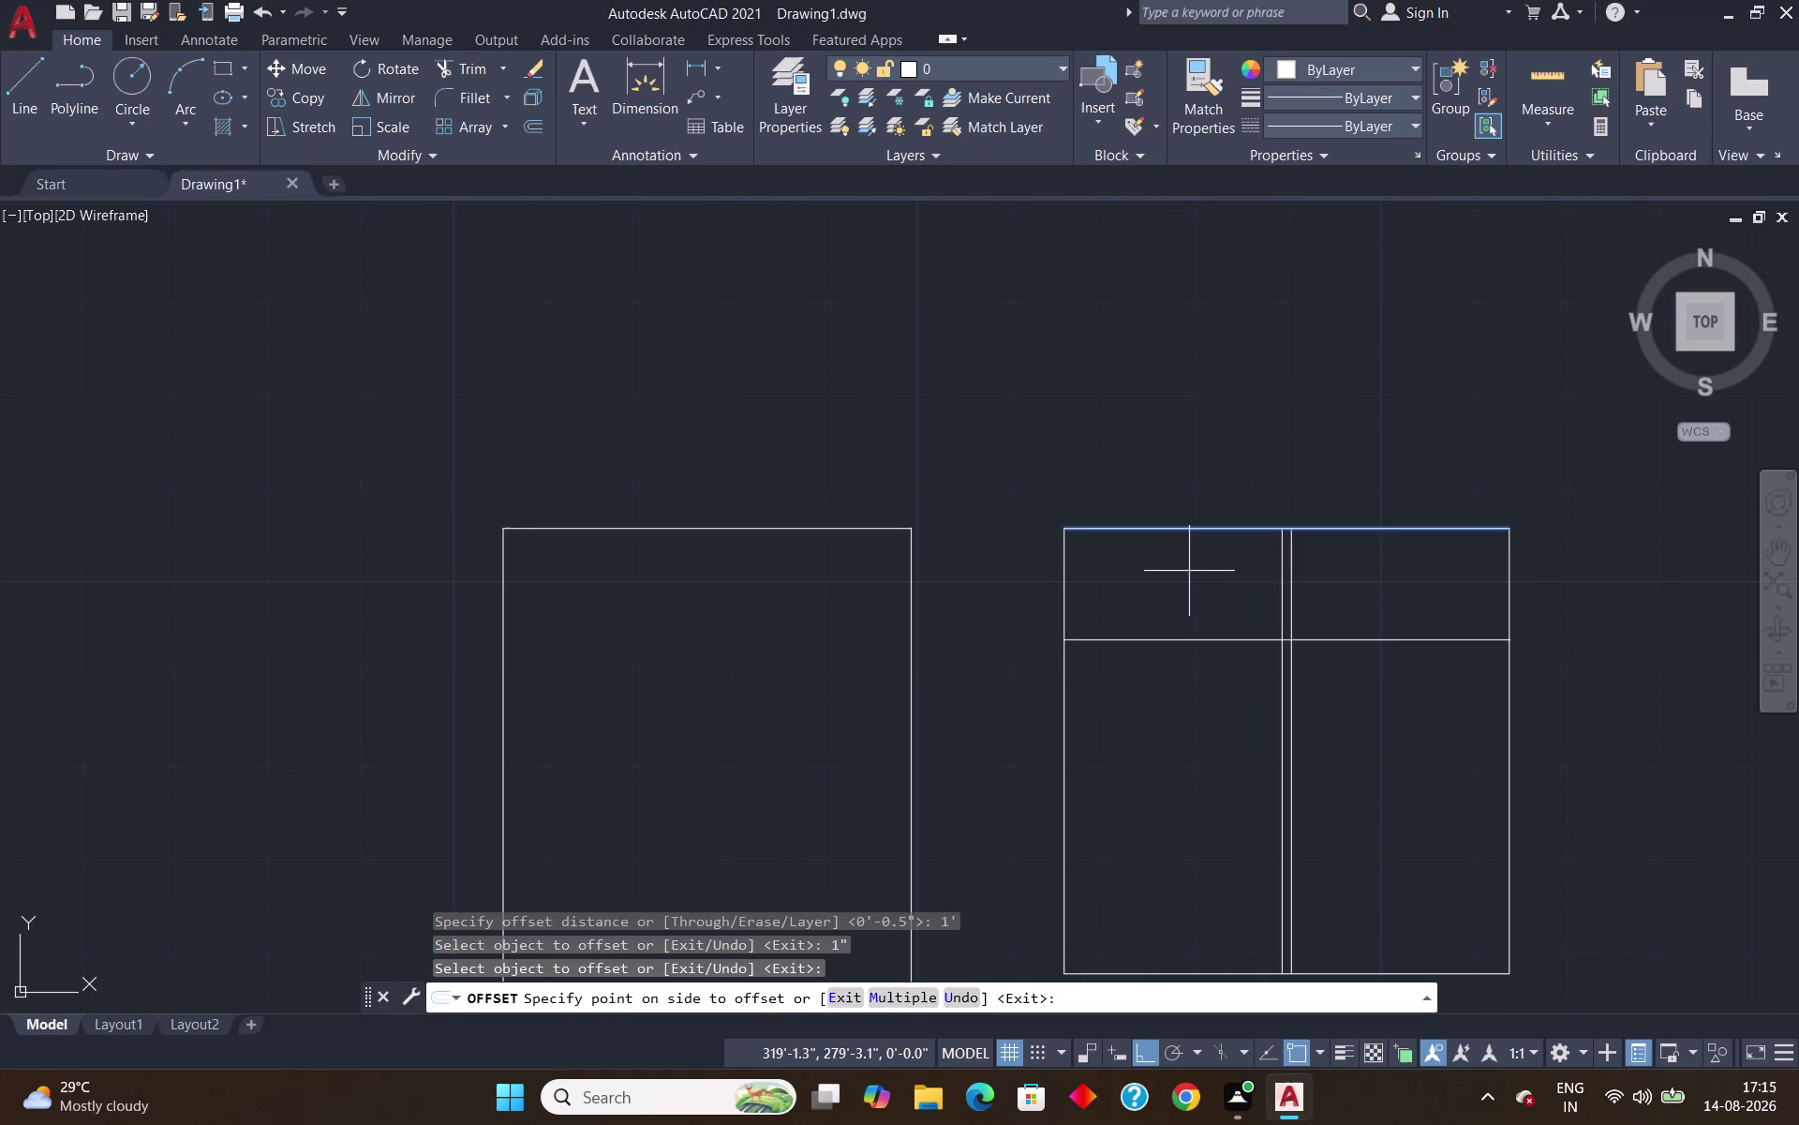
key(Escape)
Offset the window's top edge by 1", placing copies above and below it.
key(o)
key(Return)
key(1)
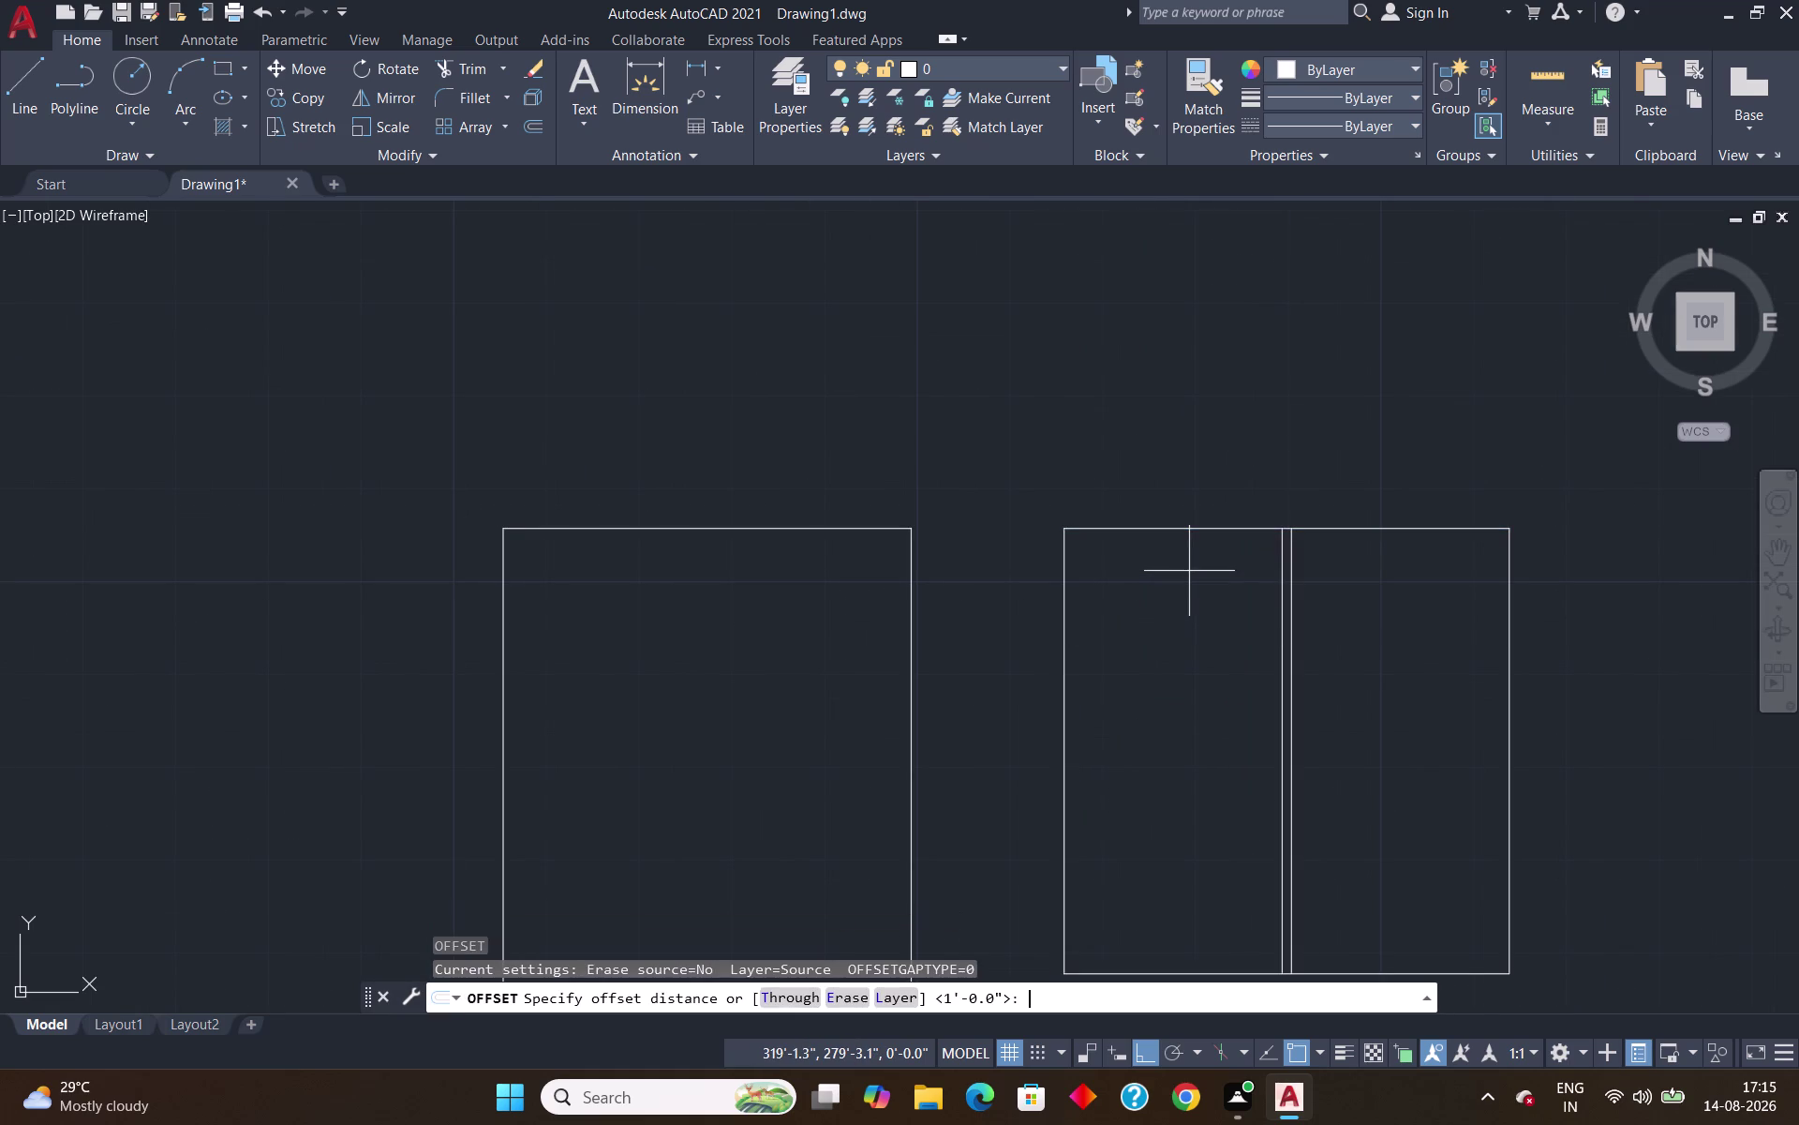
key(shift+quotedbl)
key(Return)
click(1187, 529)
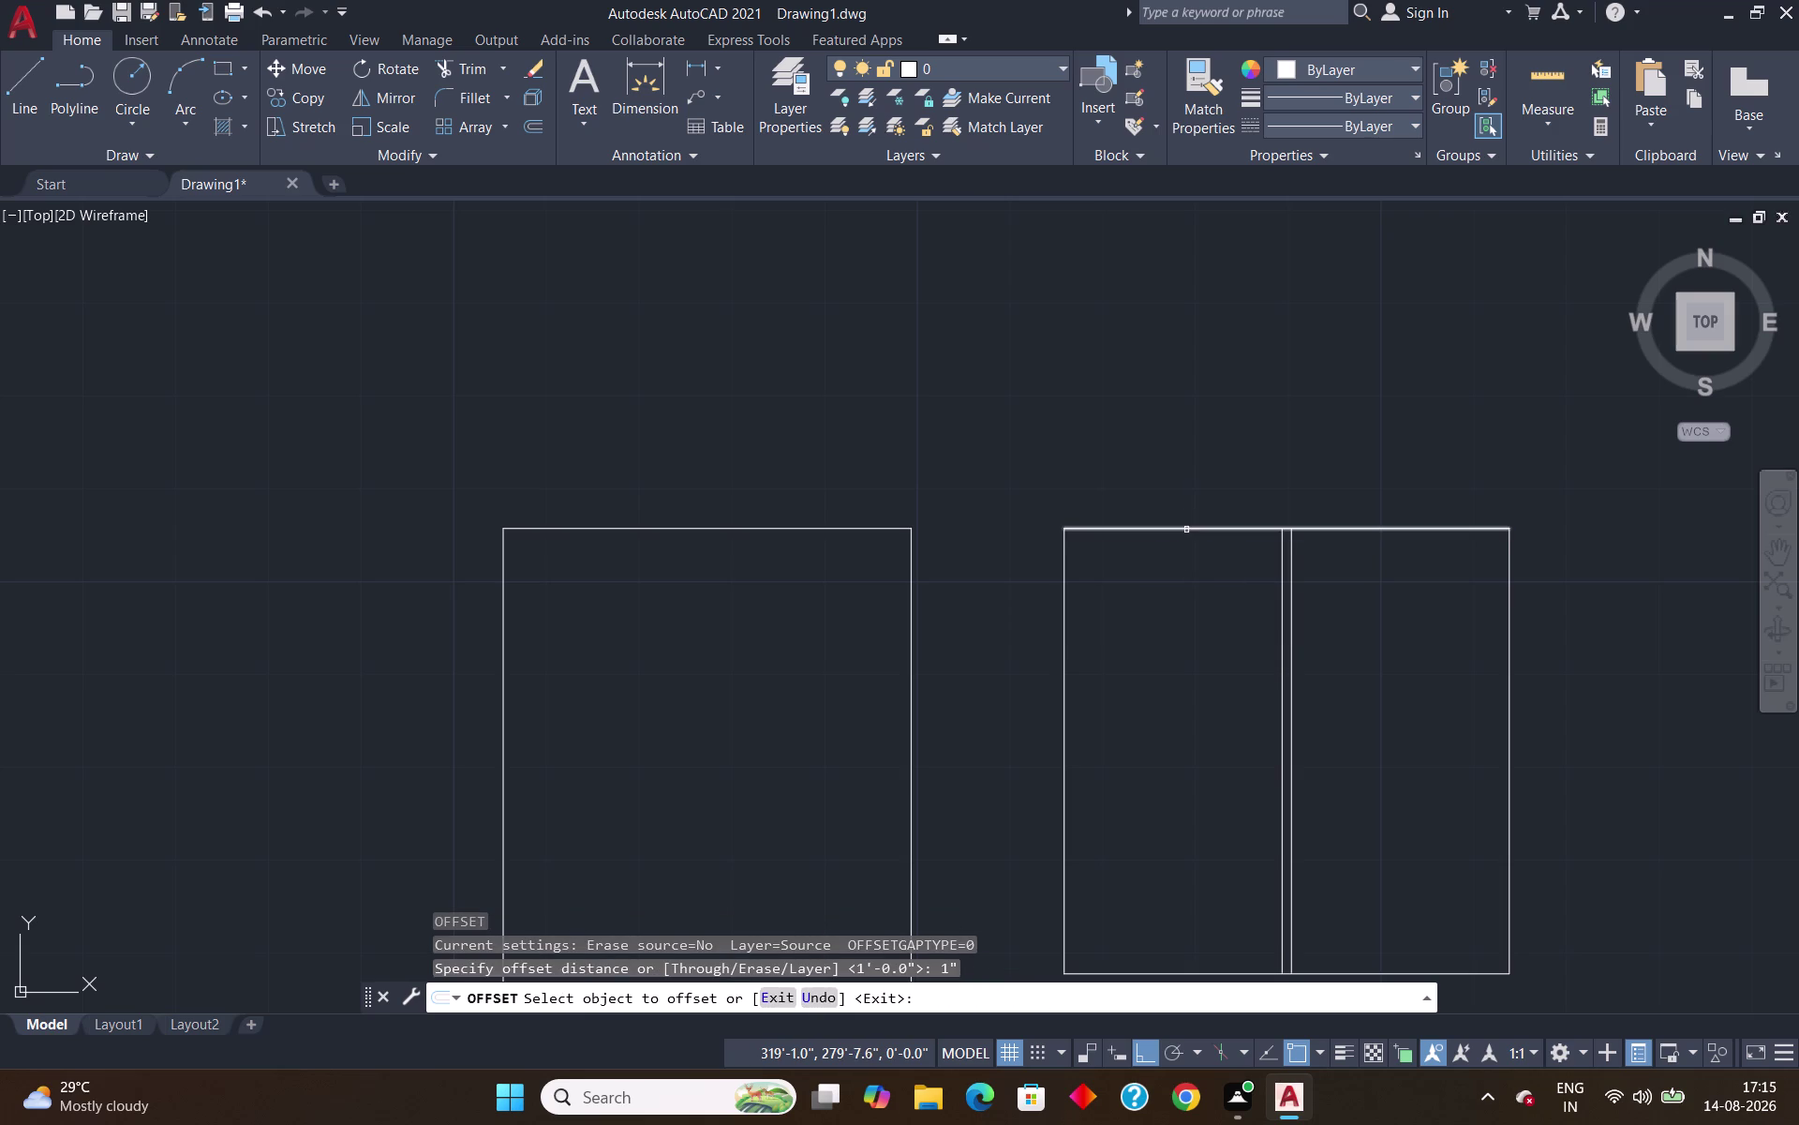
click(1187, 540)
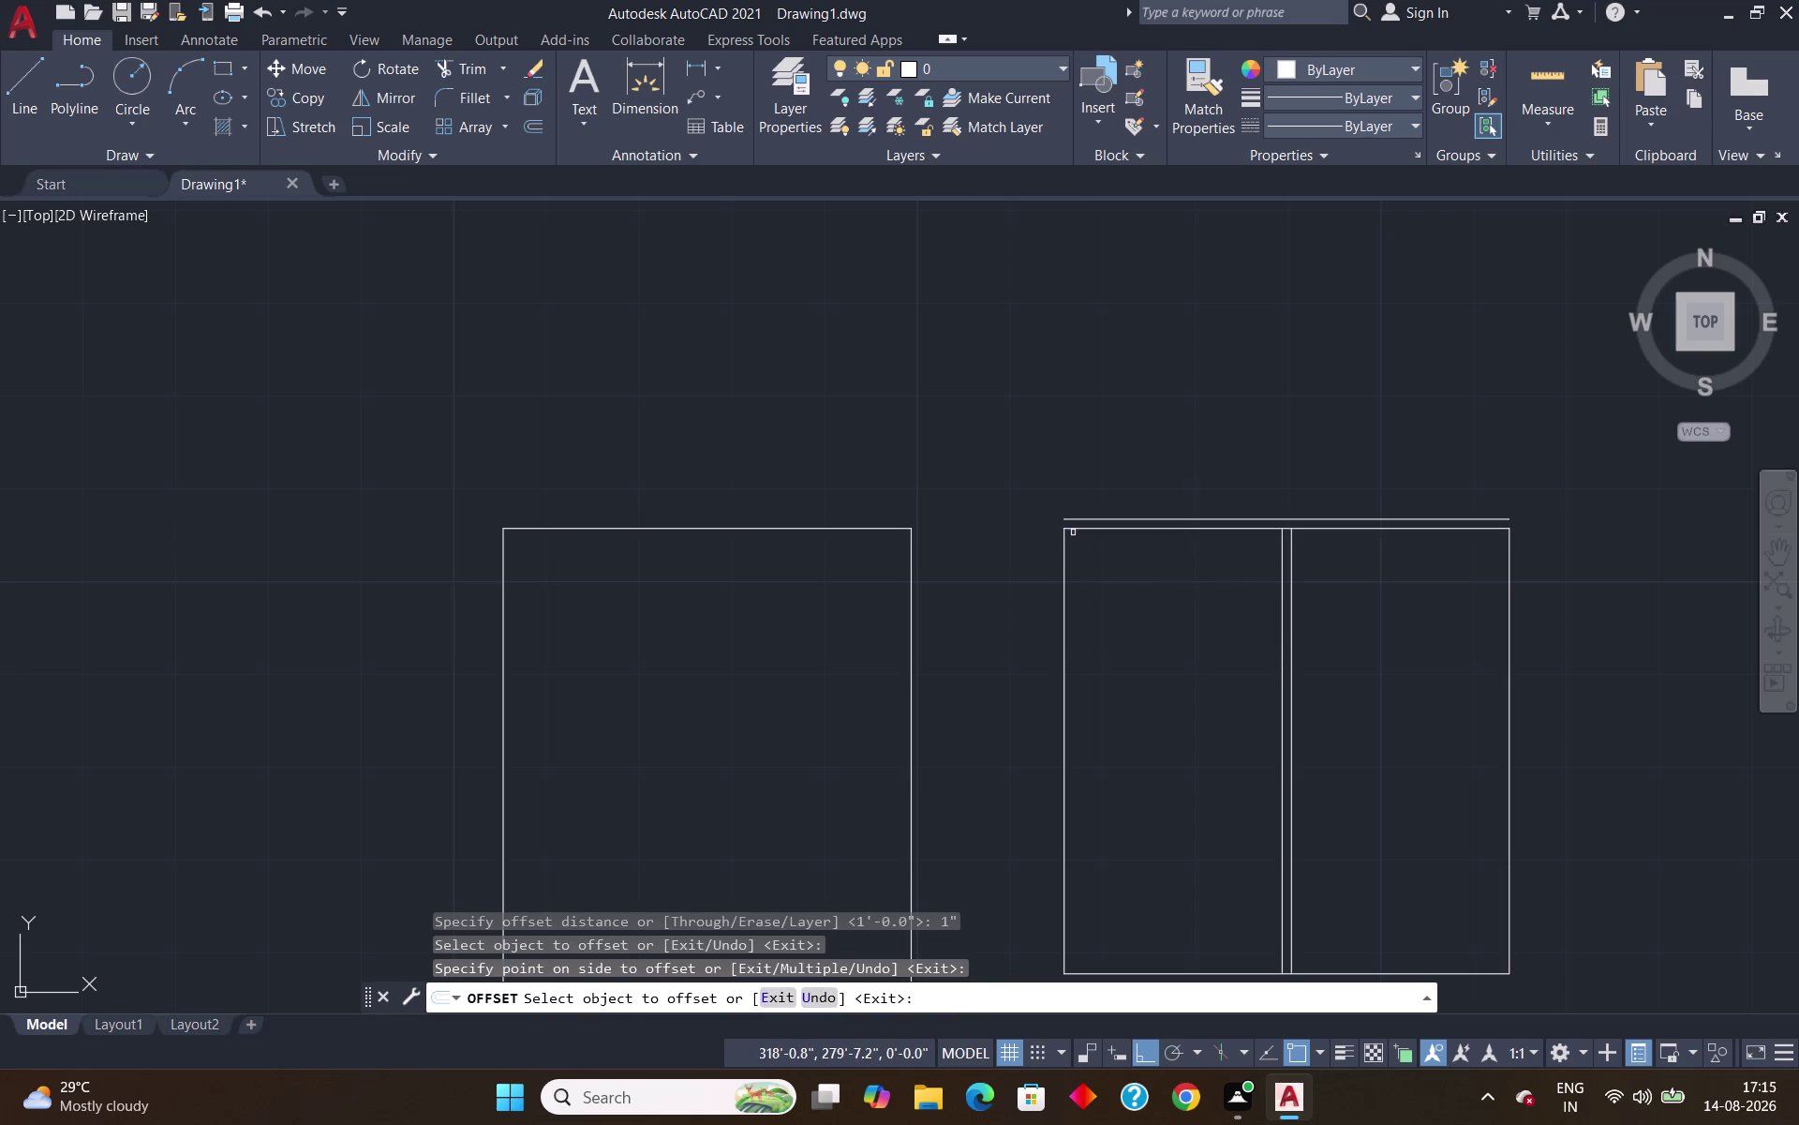
click(1075, 530)
click(1093, 574)
click(1065, 570)
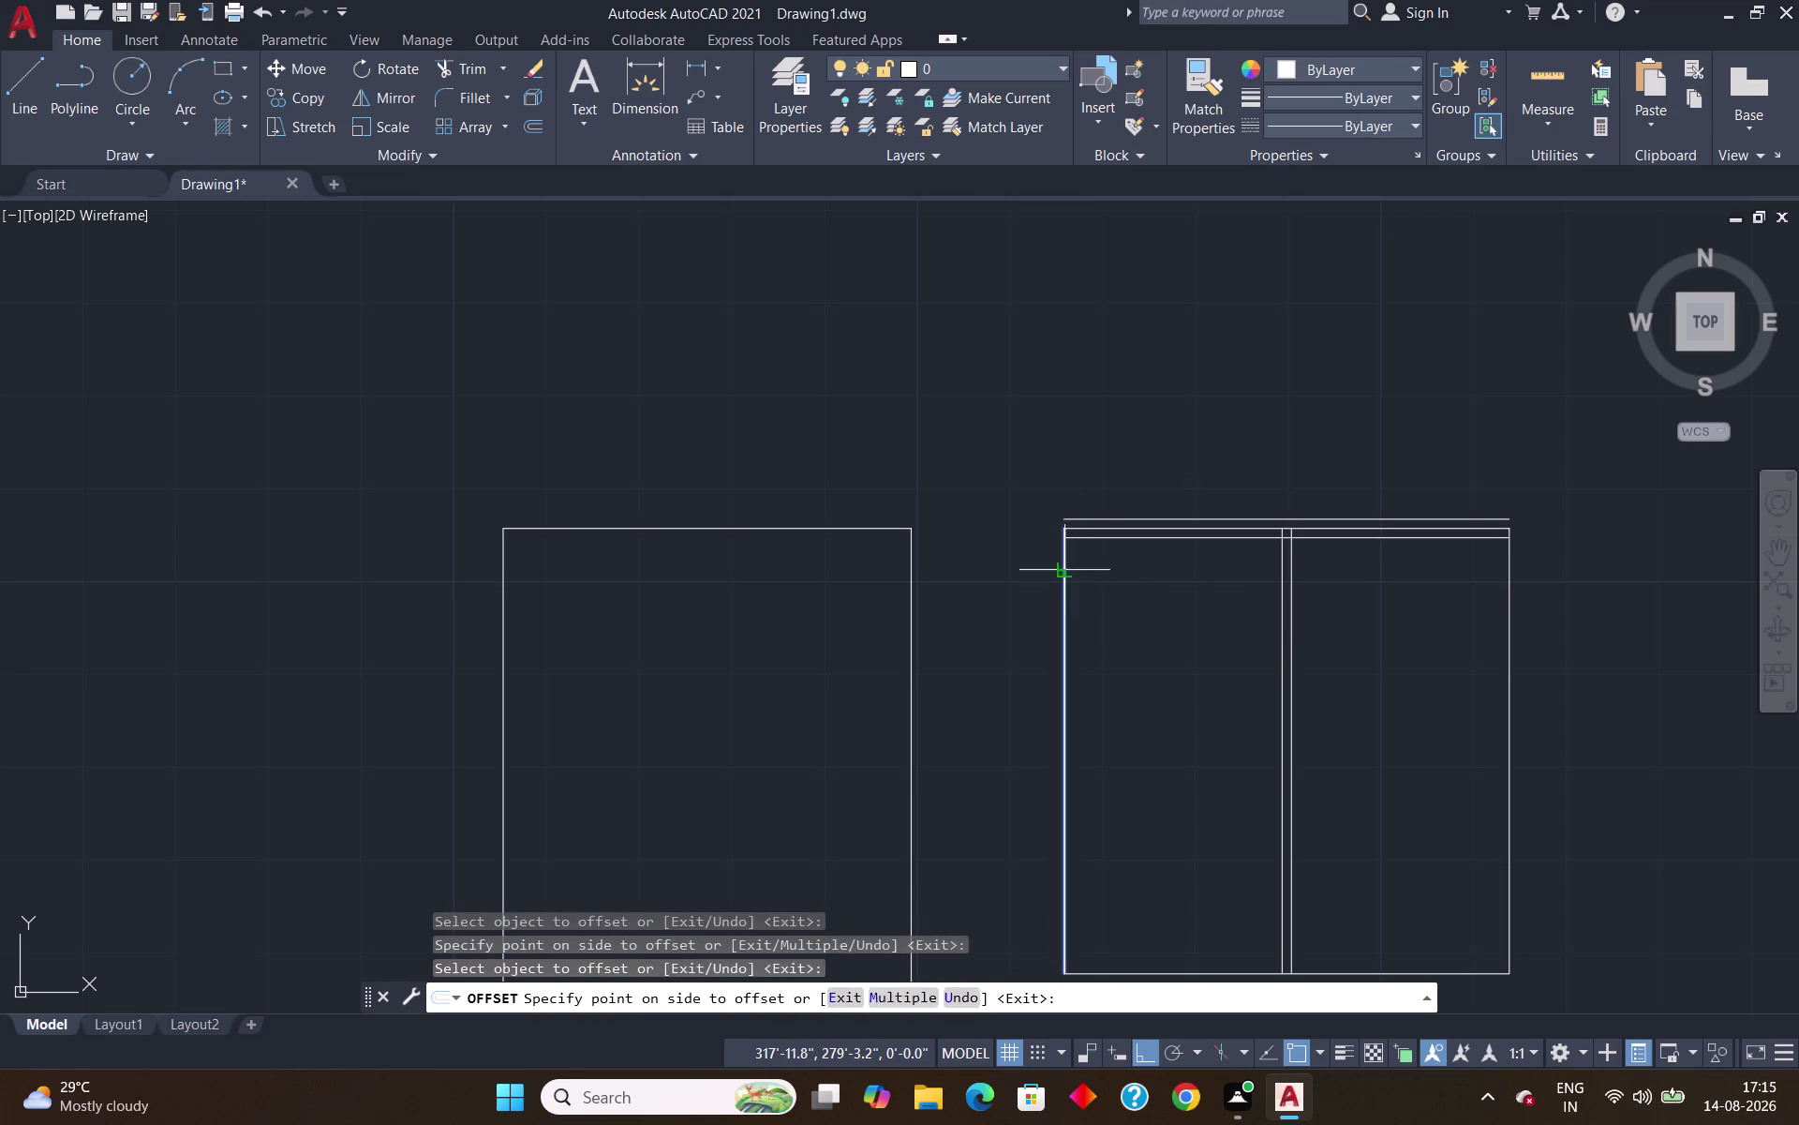
Offset the left, right and bottom window edges 1" inward.
click(1095, 579)
click(1506, 669)
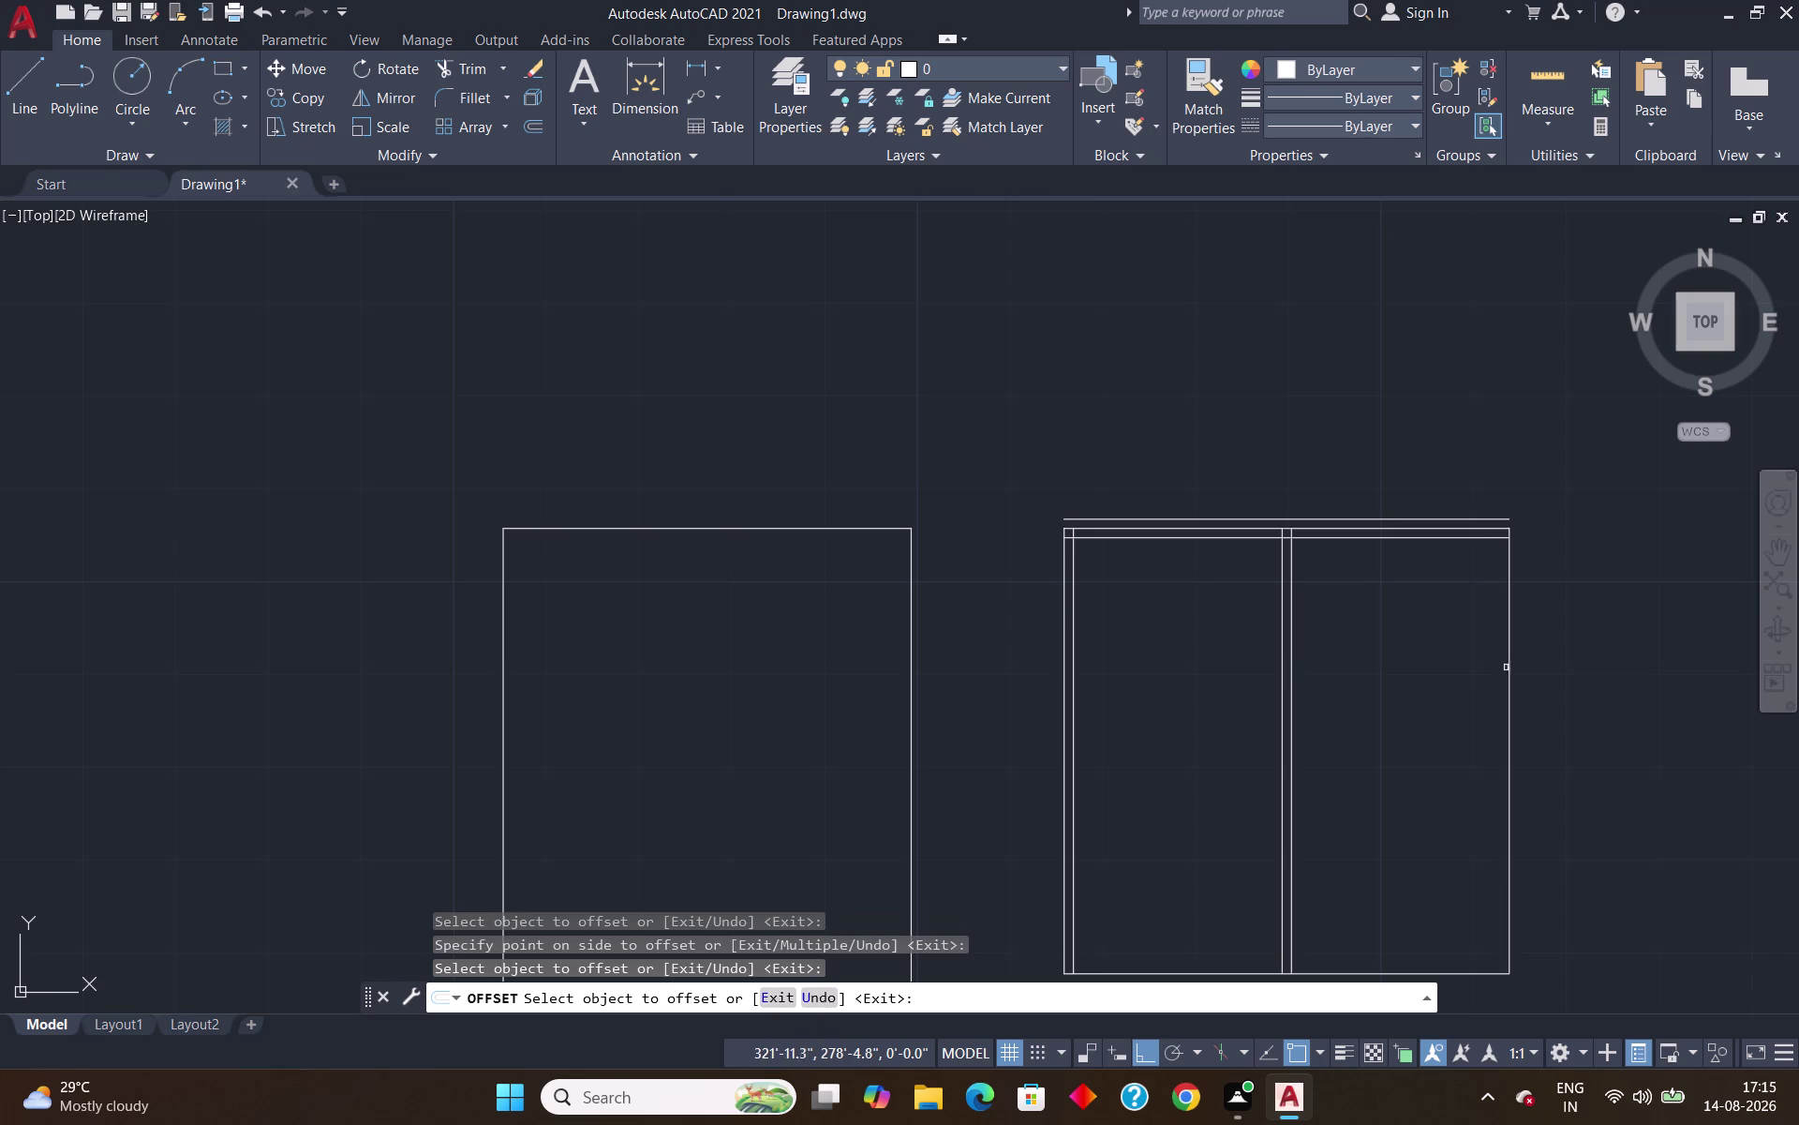
click(1512, 672)
click(1447, 690)
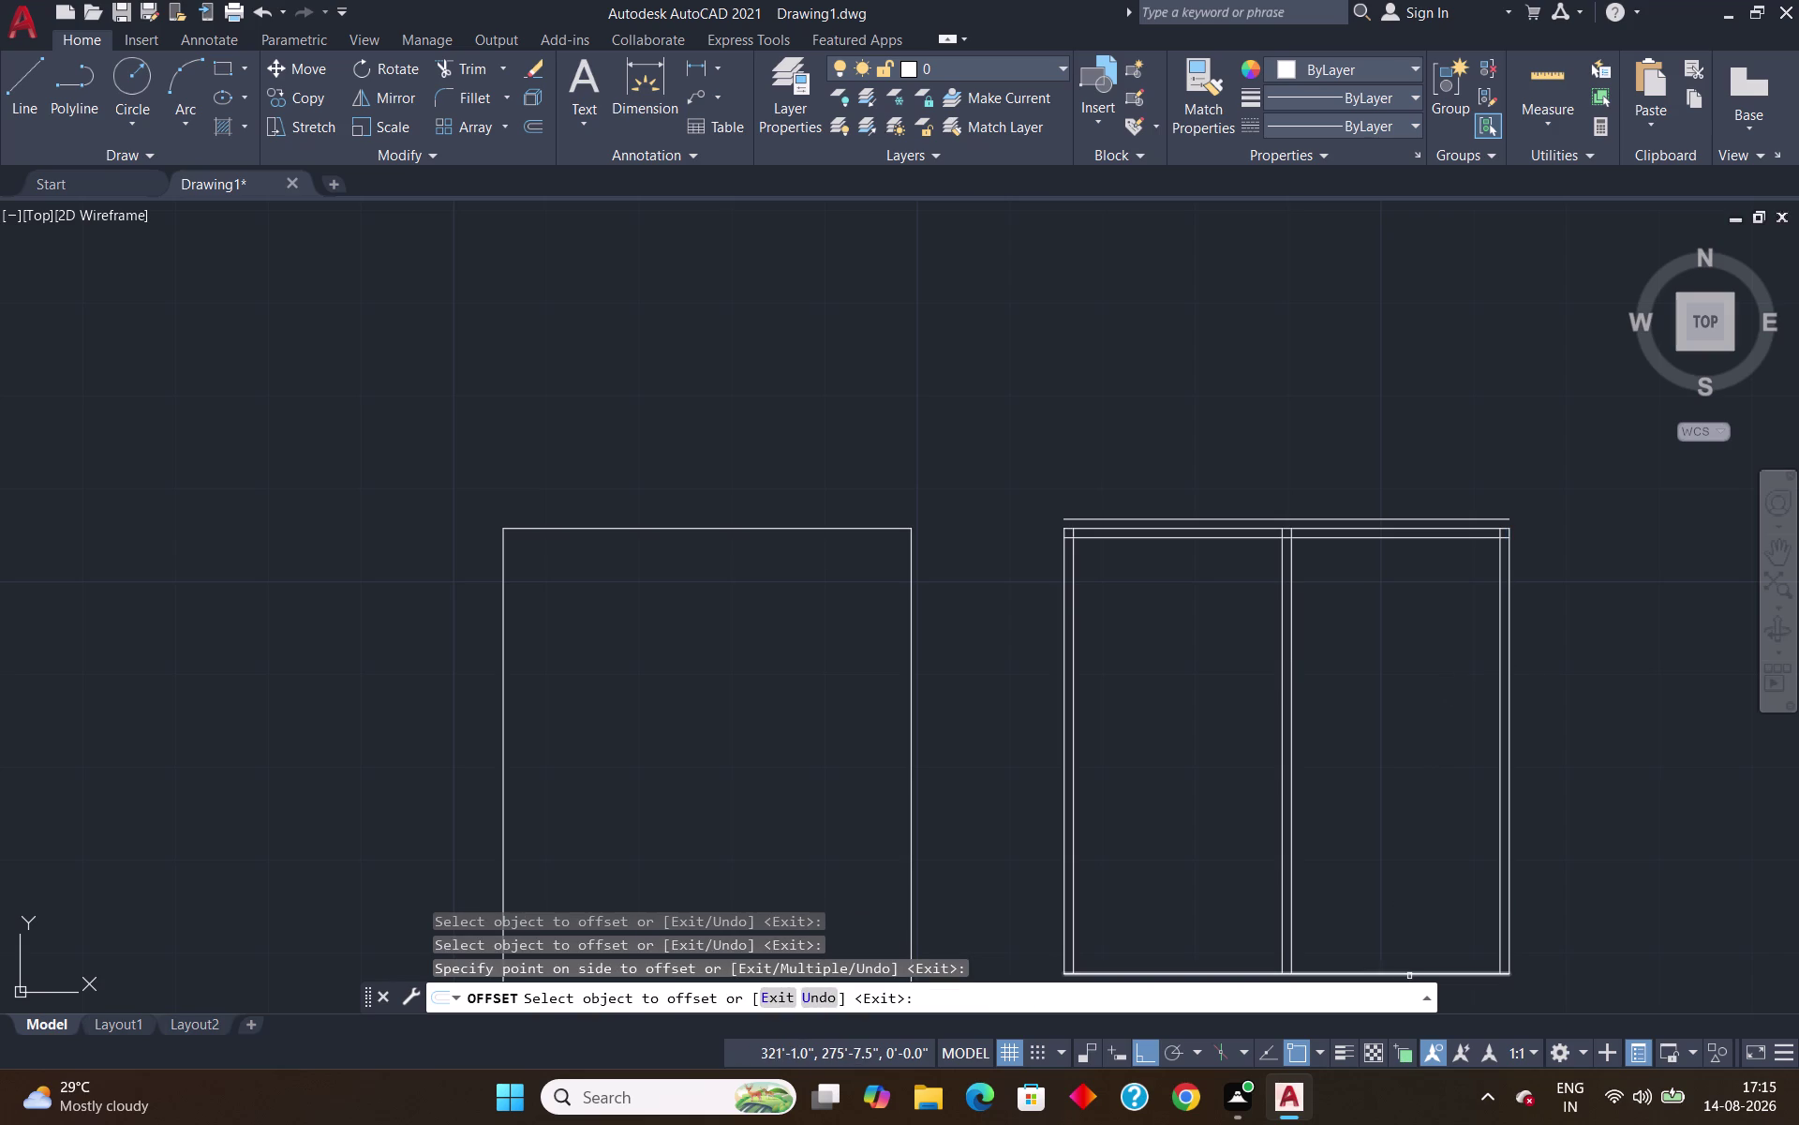
click(1410, 975)
click(1404, 955)
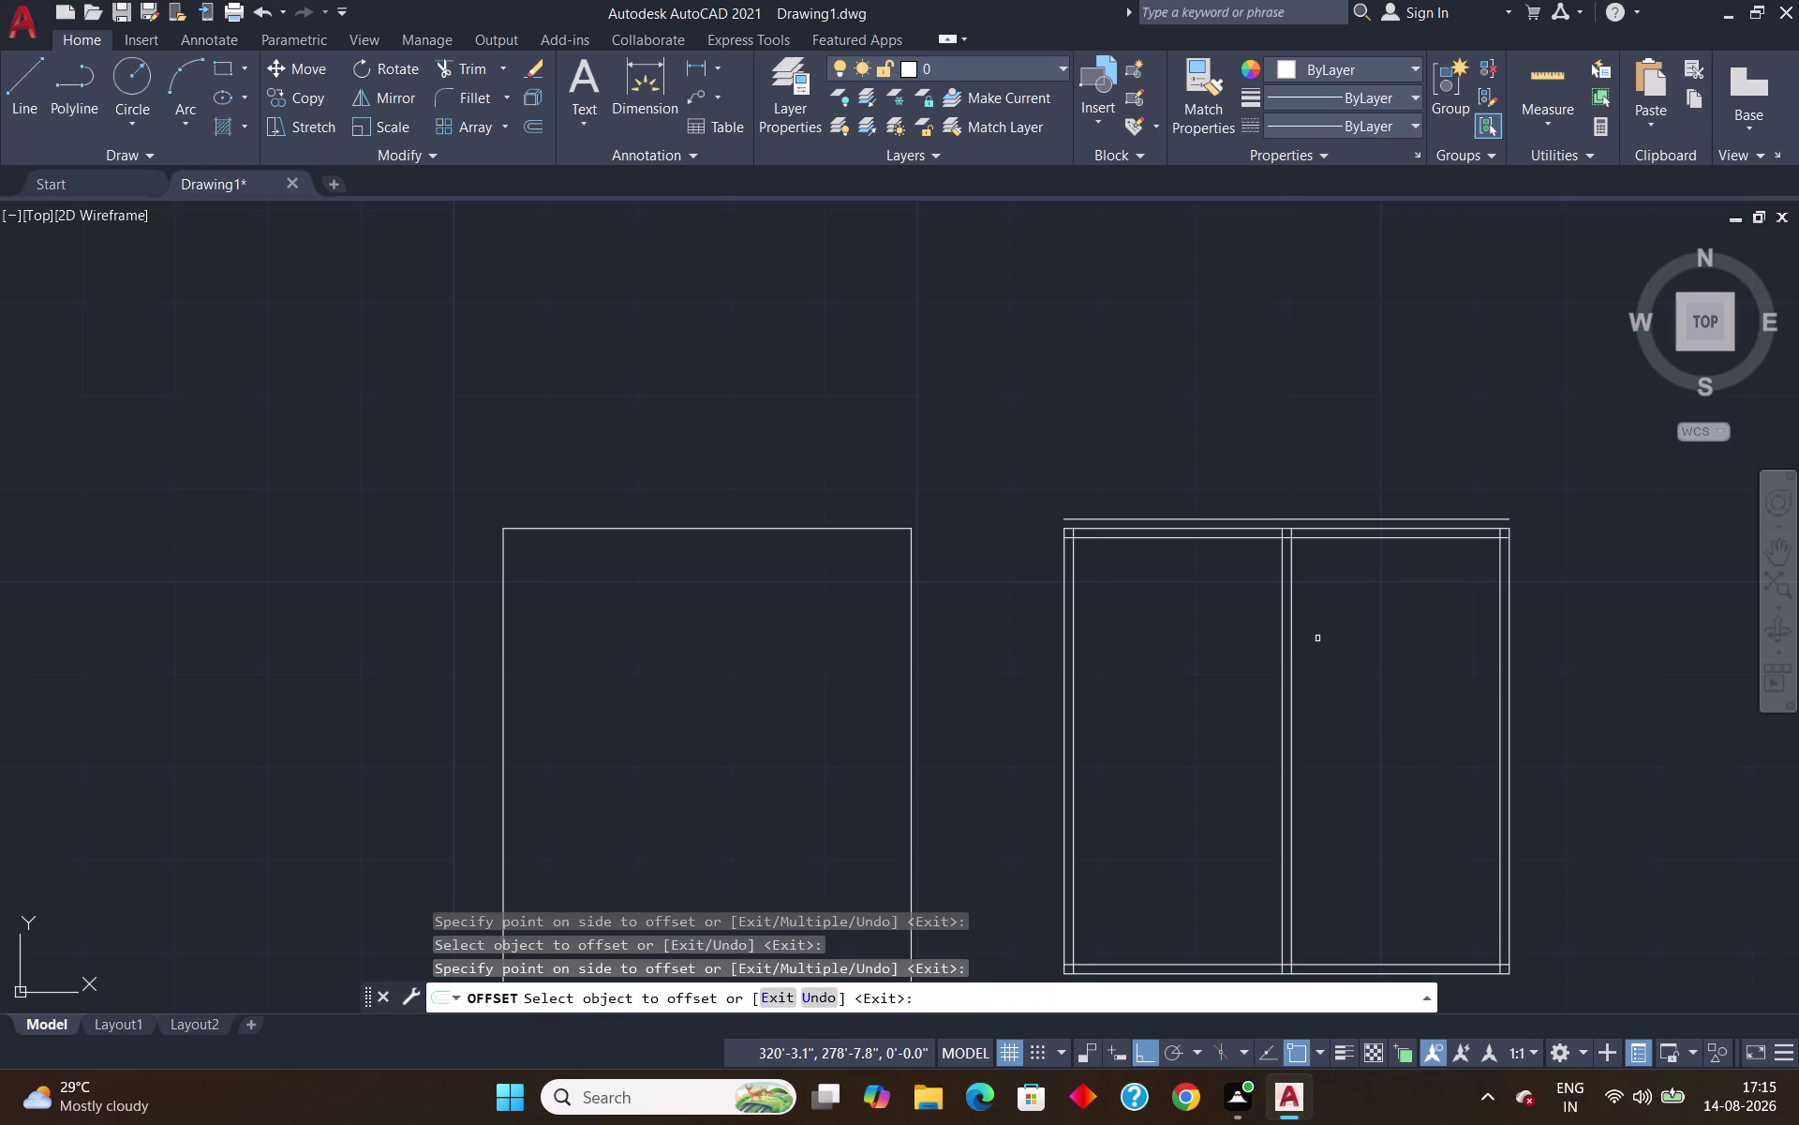
key(Escape)
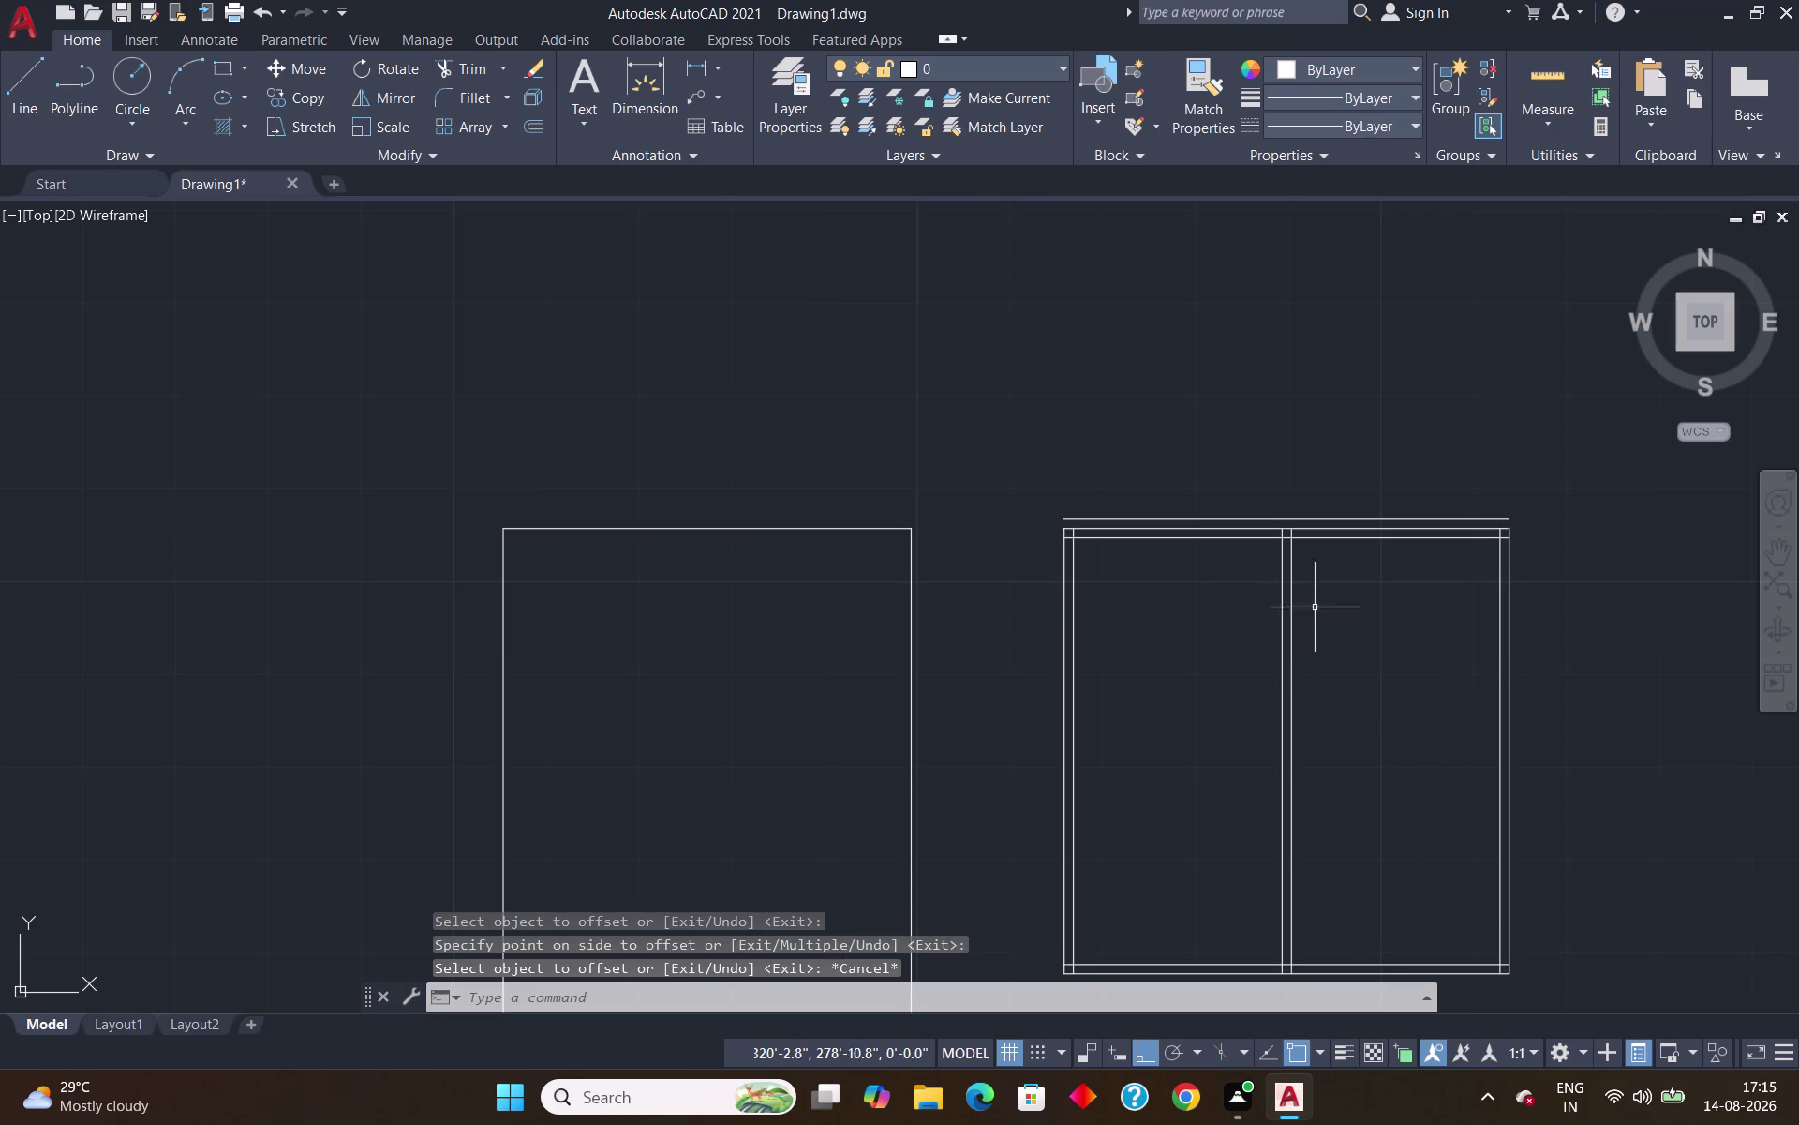
Delete the stray line above the window.
click(1305, 517)
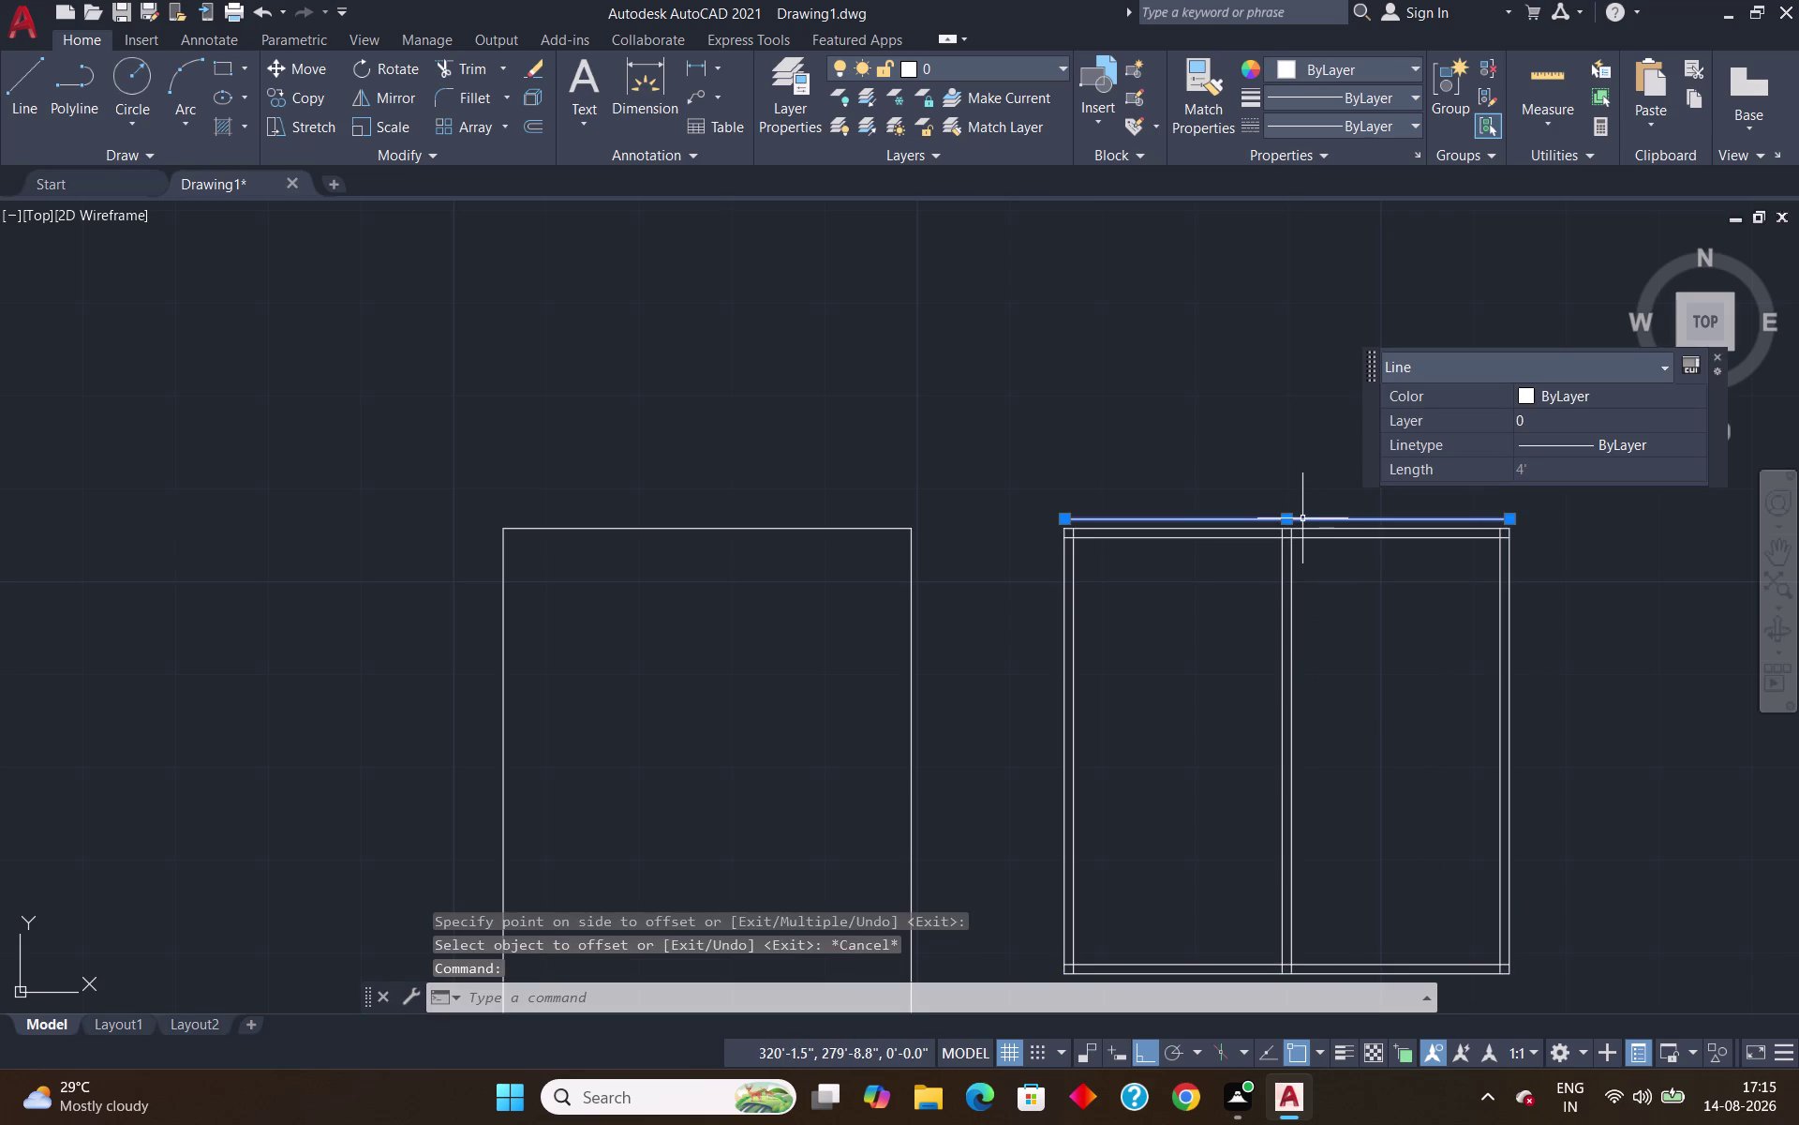
key(Delete)
scroll(down, 3)
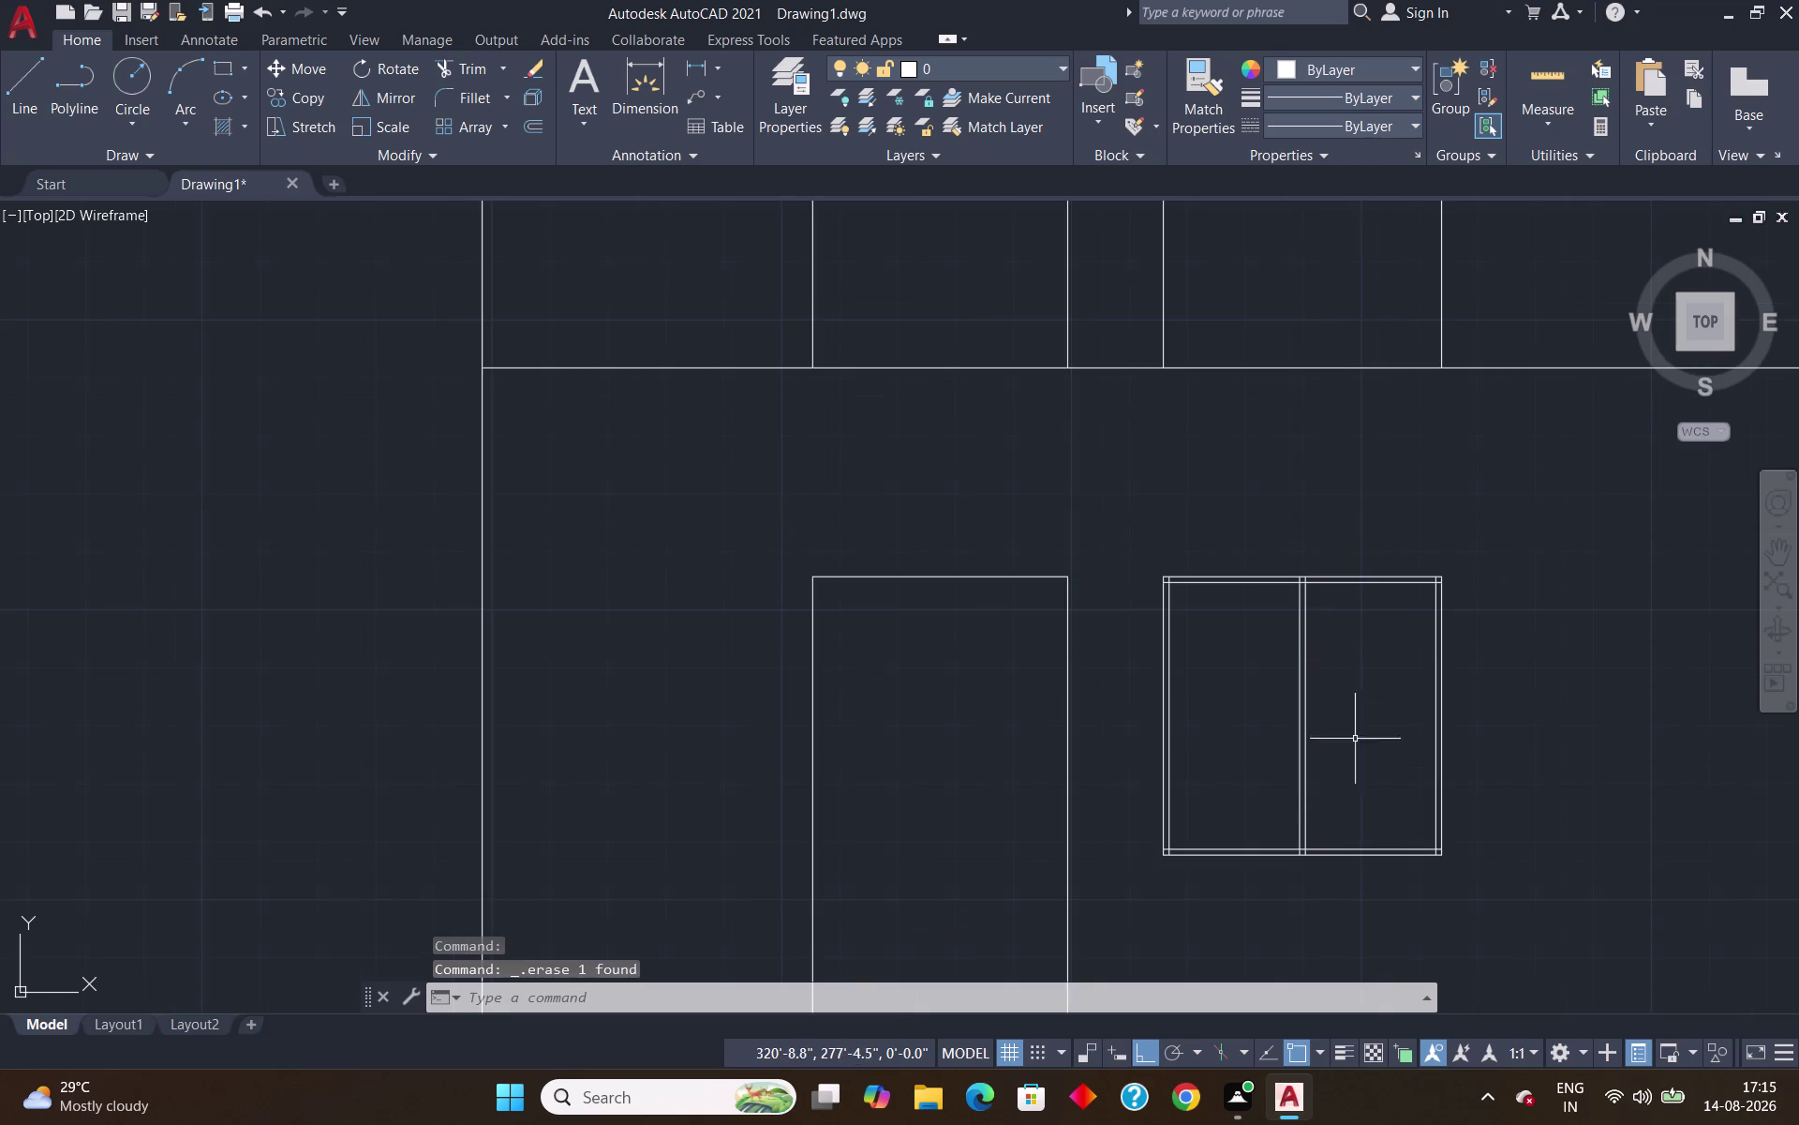
scroll(up, 3)
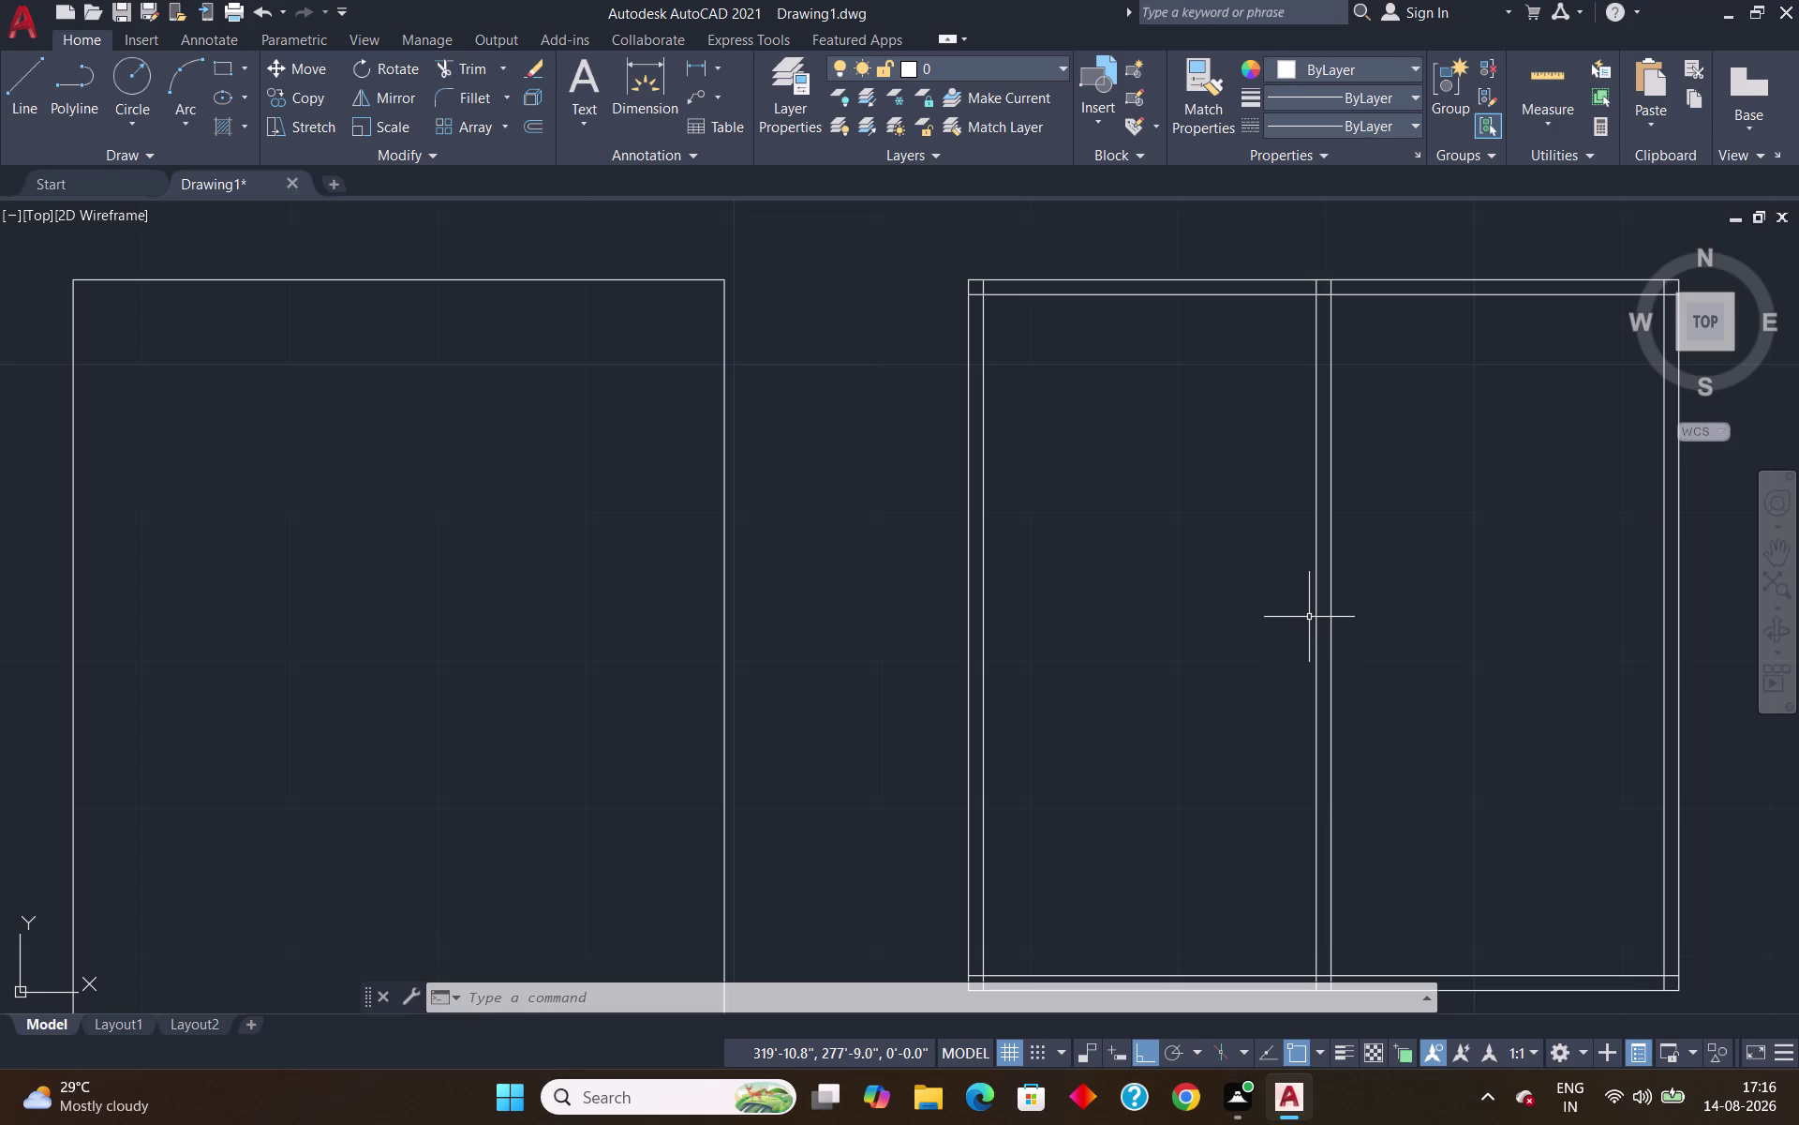
scroll(down, 3)
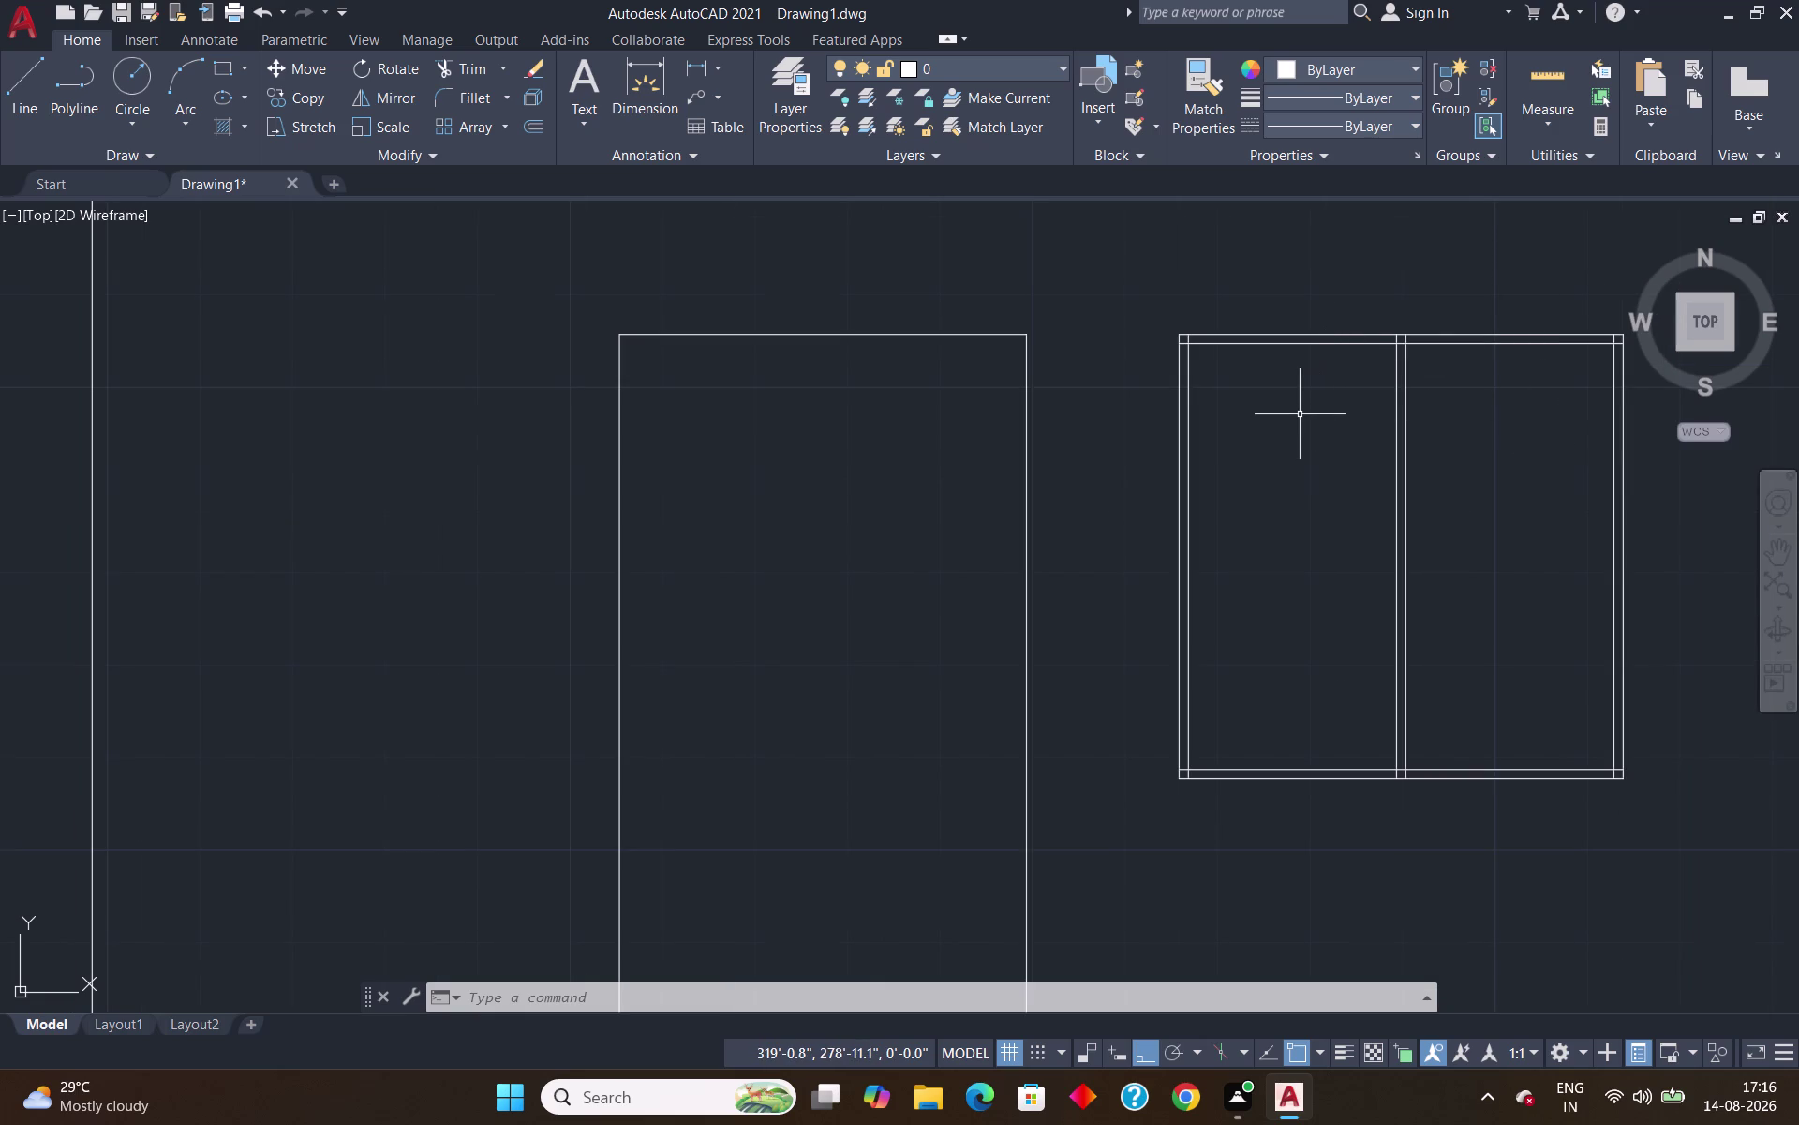
key(l)
key(Return)
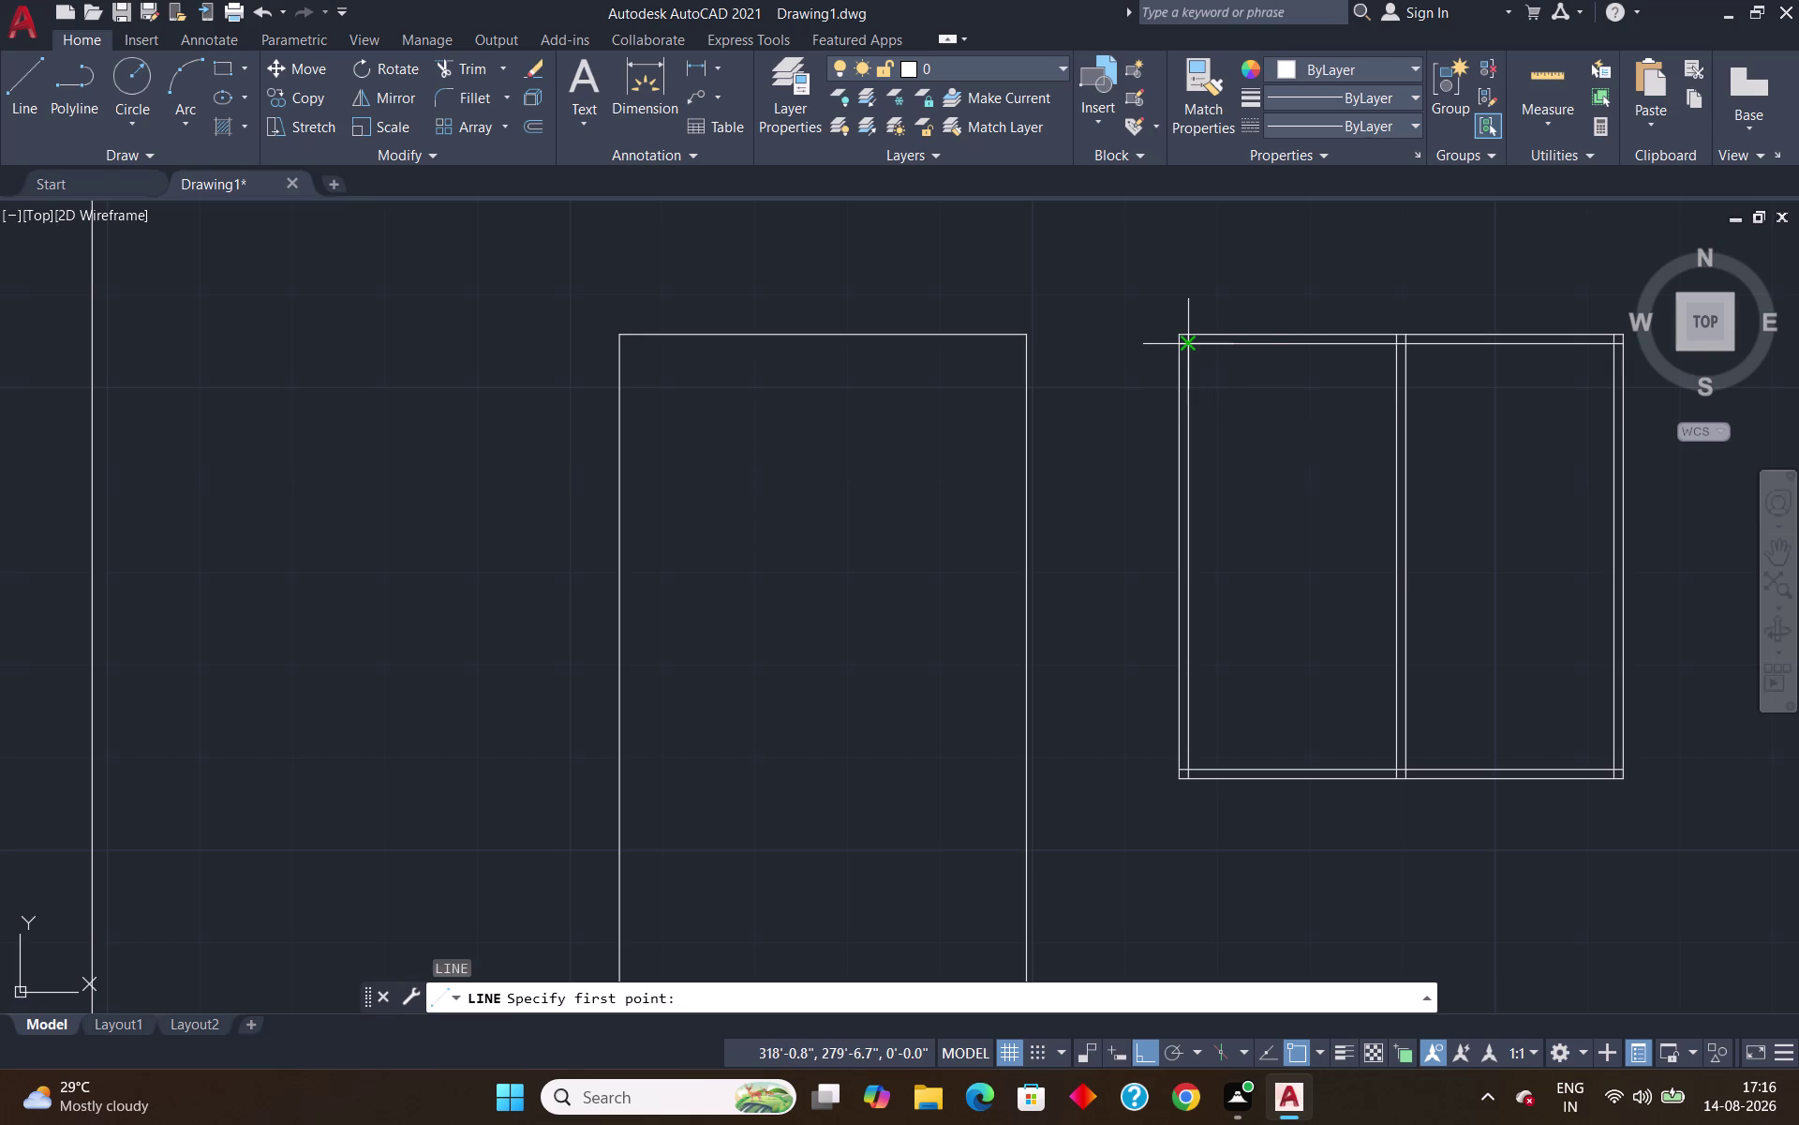
With TRIM, cut the overshooting line ends at the window's top-left corner.
key(Escape)
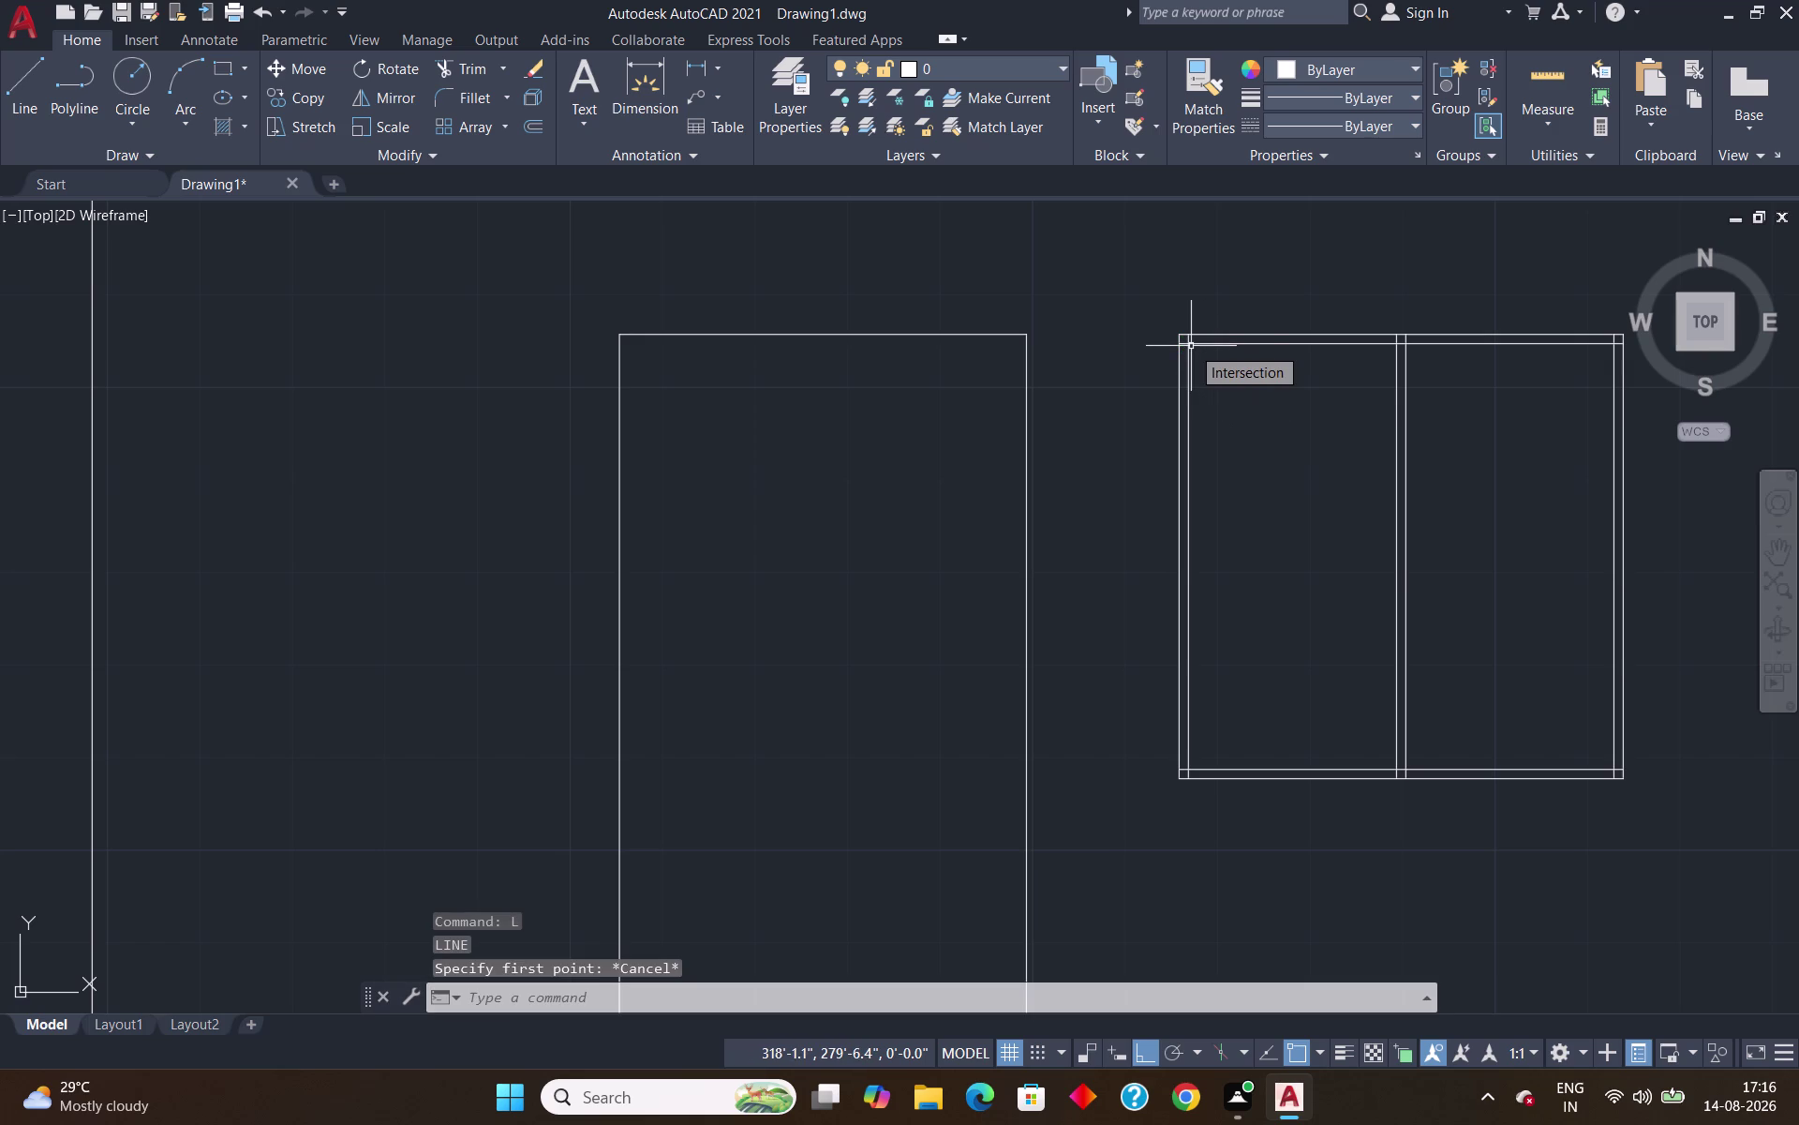
scroll(up, 3)
scroll(down, 3)
scroll(up, 3)
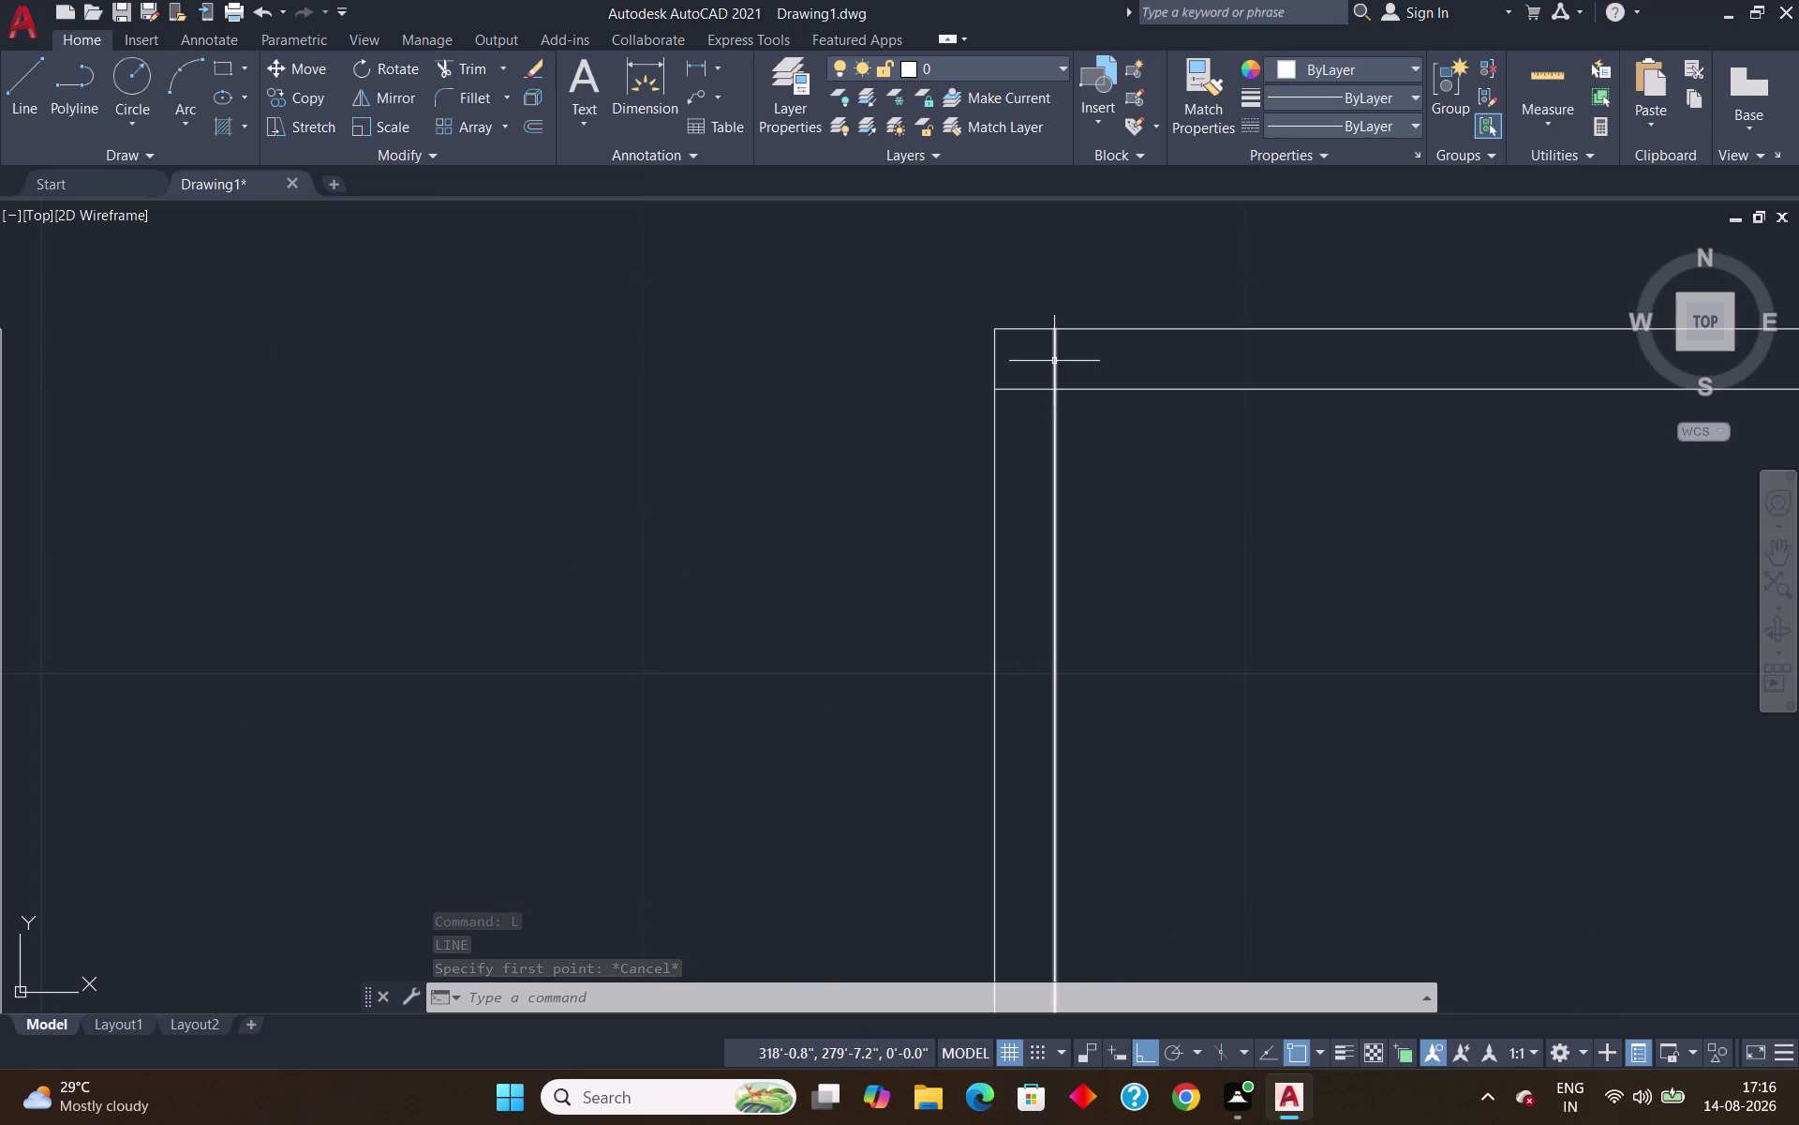
text(TR)
key(Return)
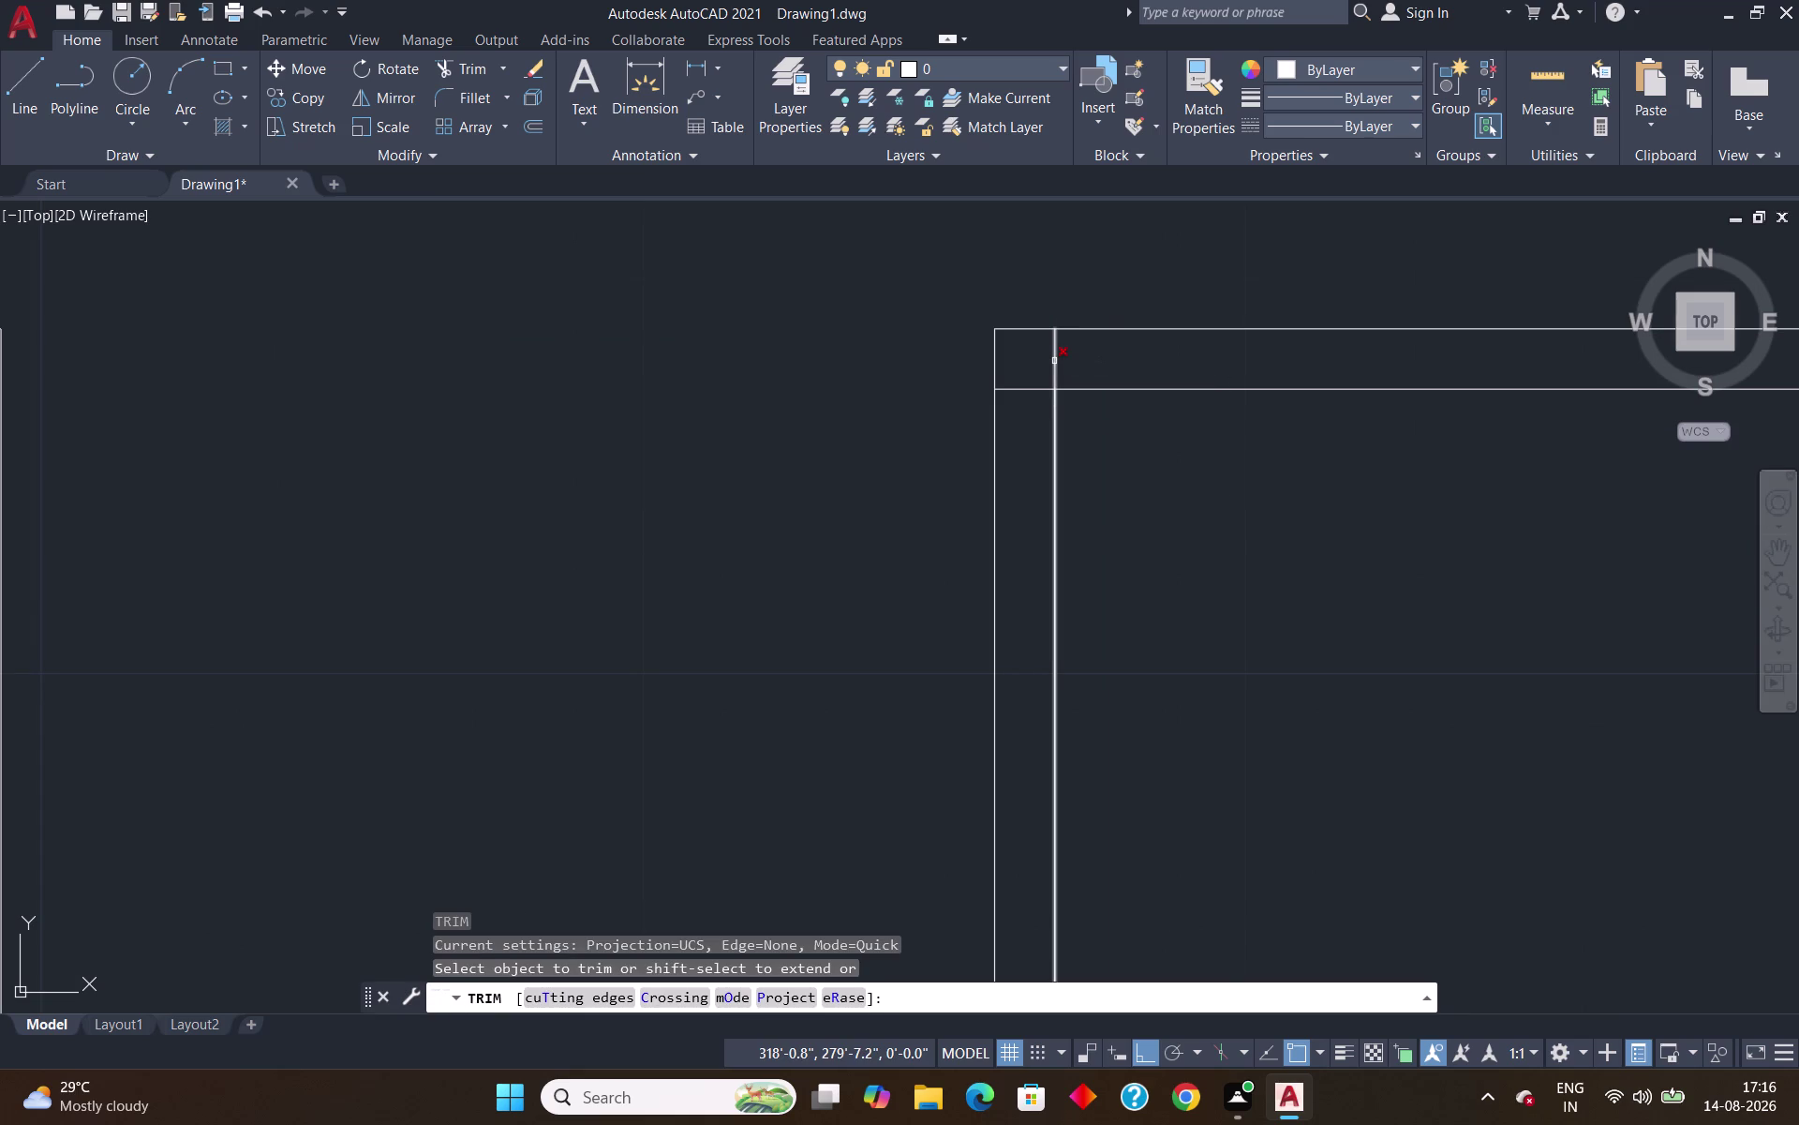
click(1055, 361)
drag(1019, 384, 1024, 425)
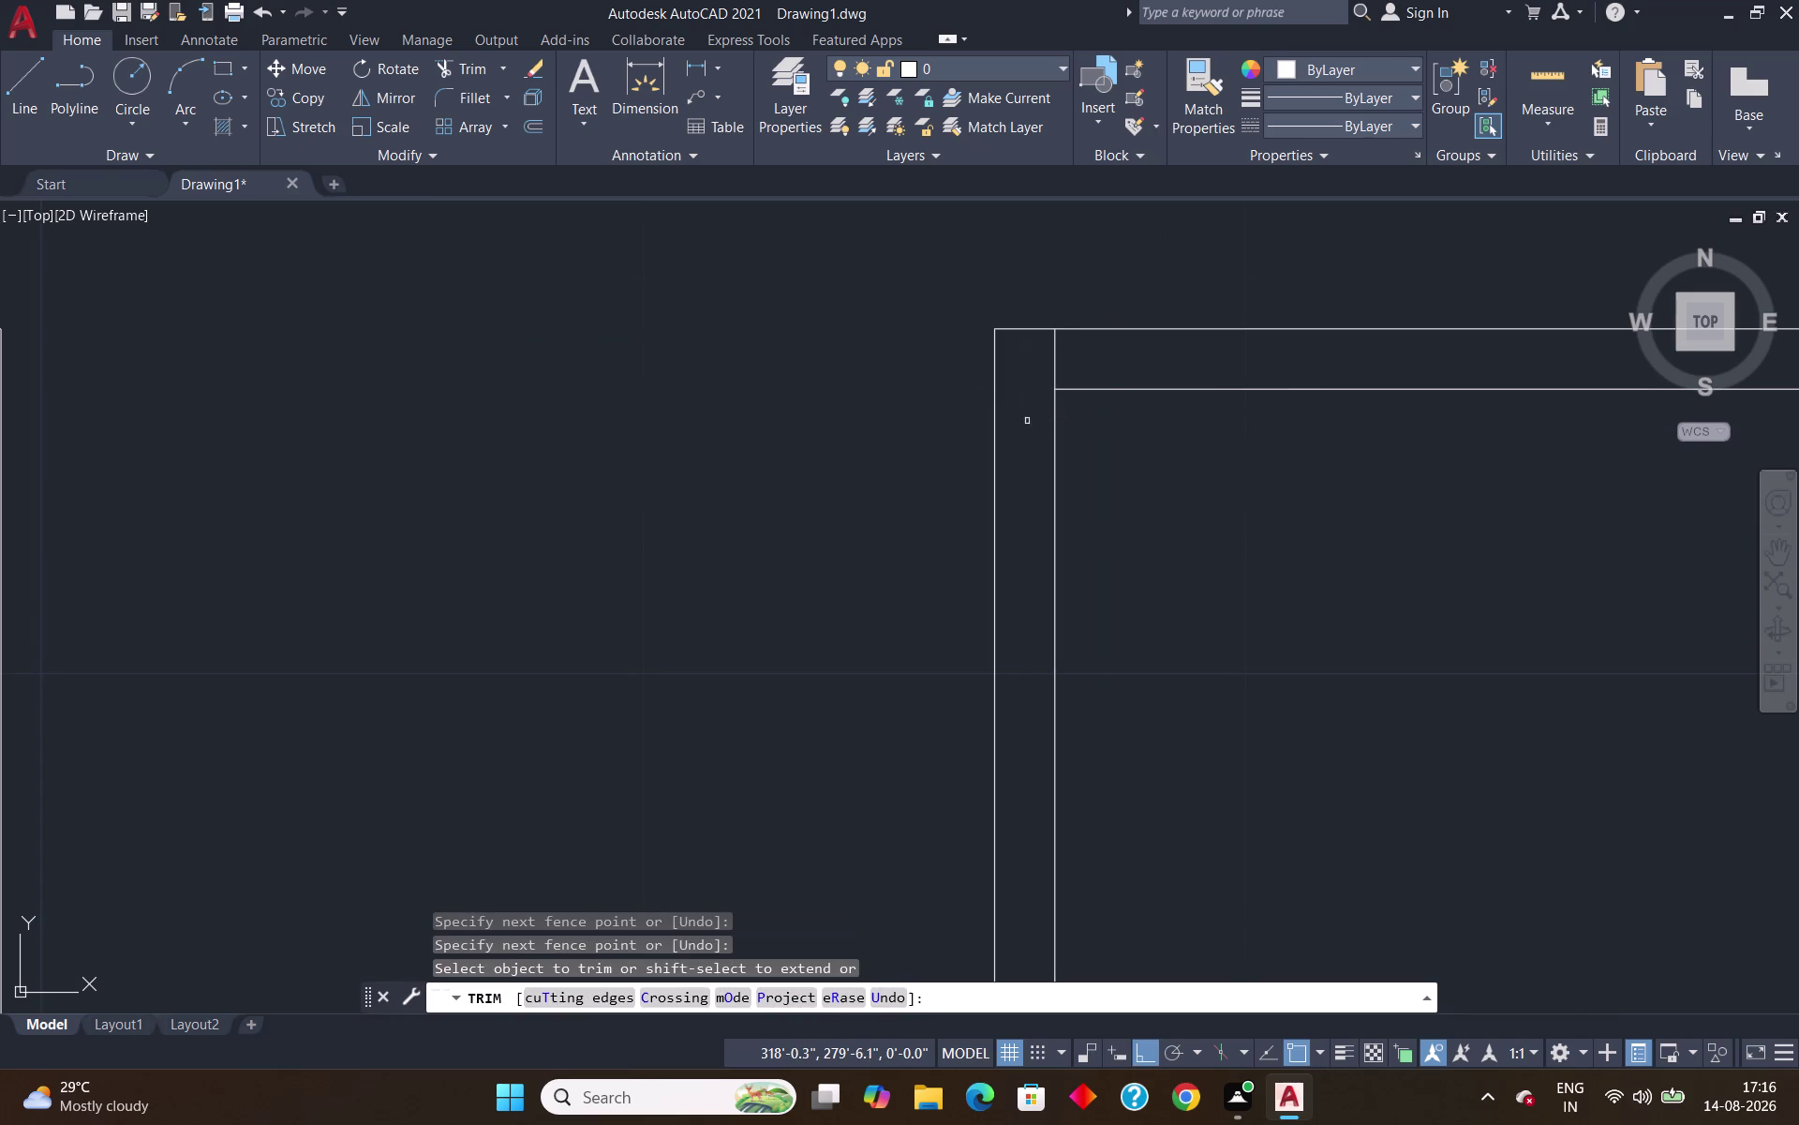
drag(1049, 361, 1113, 375)
scroll(down, 3)
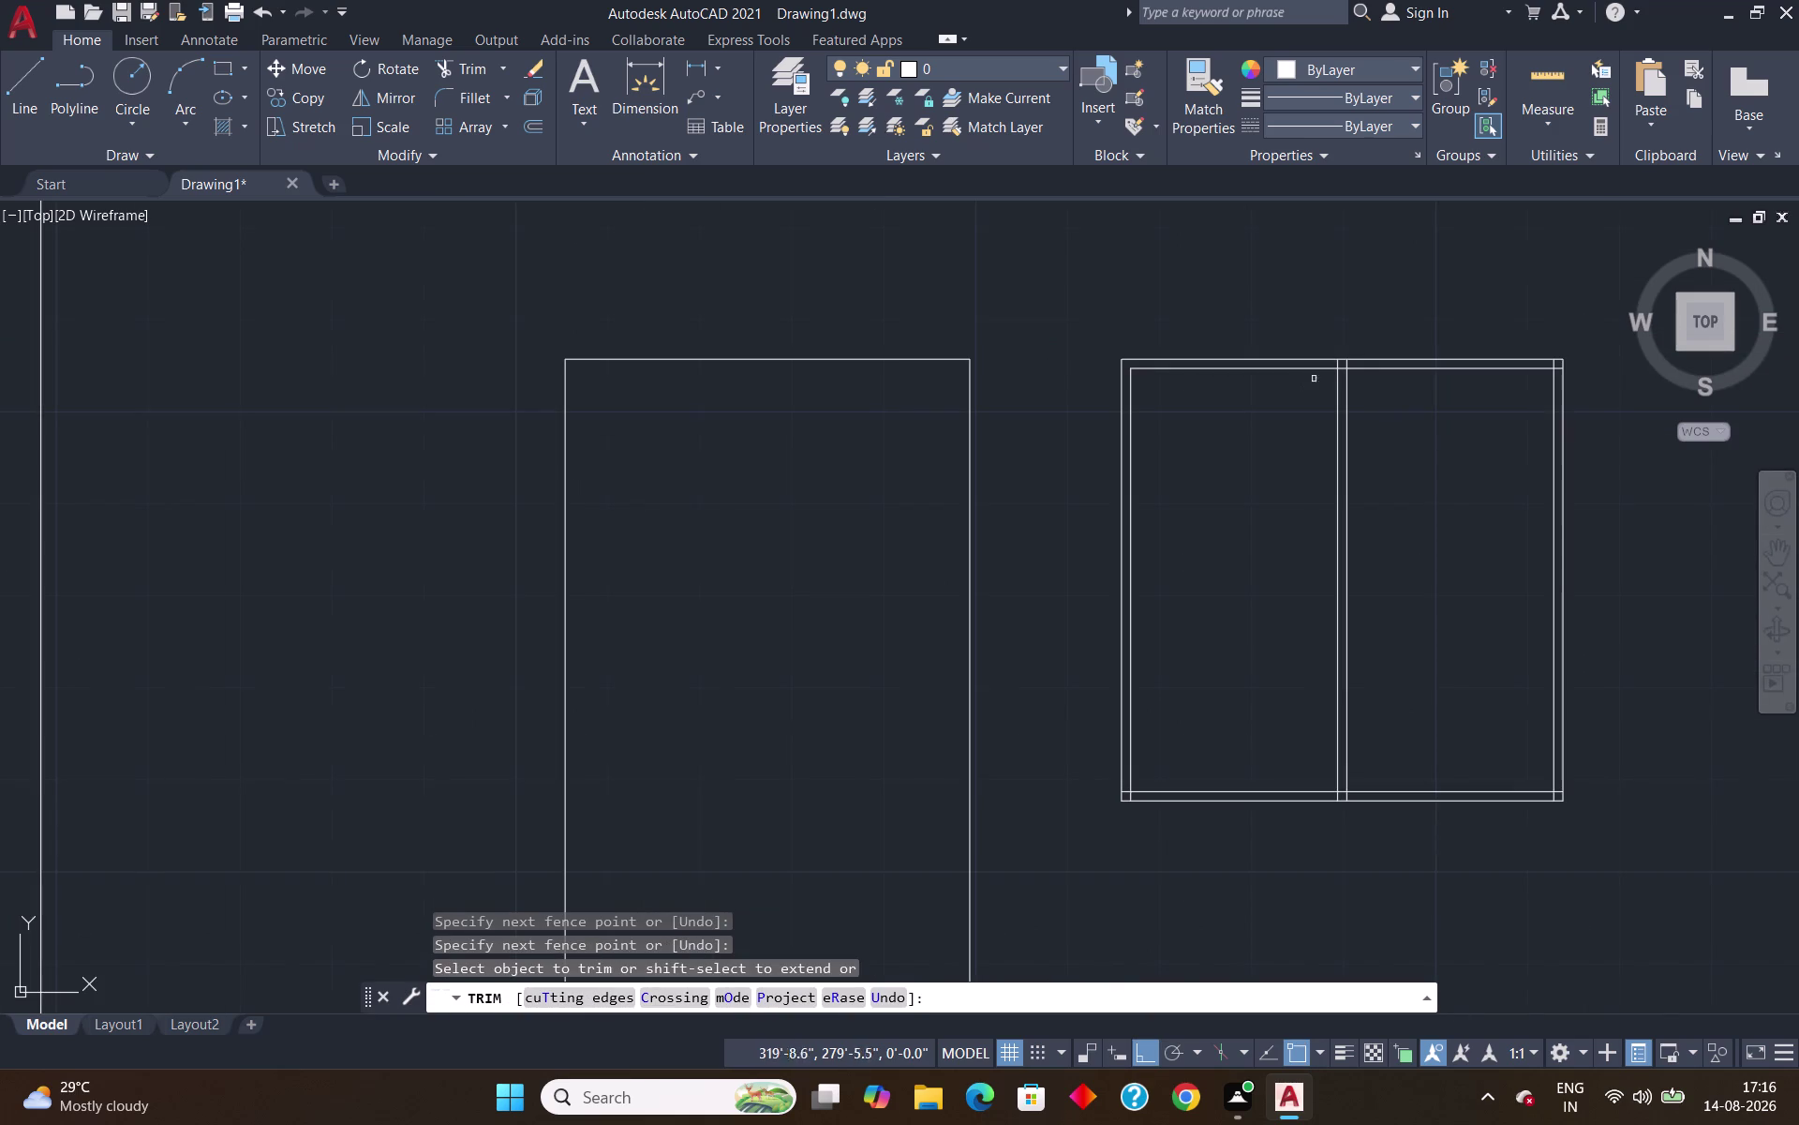
scroll(up, 3)
Trim the line ends crossing the top frame and at the top-right corner.
drag(1238, 352, 1344, 350)
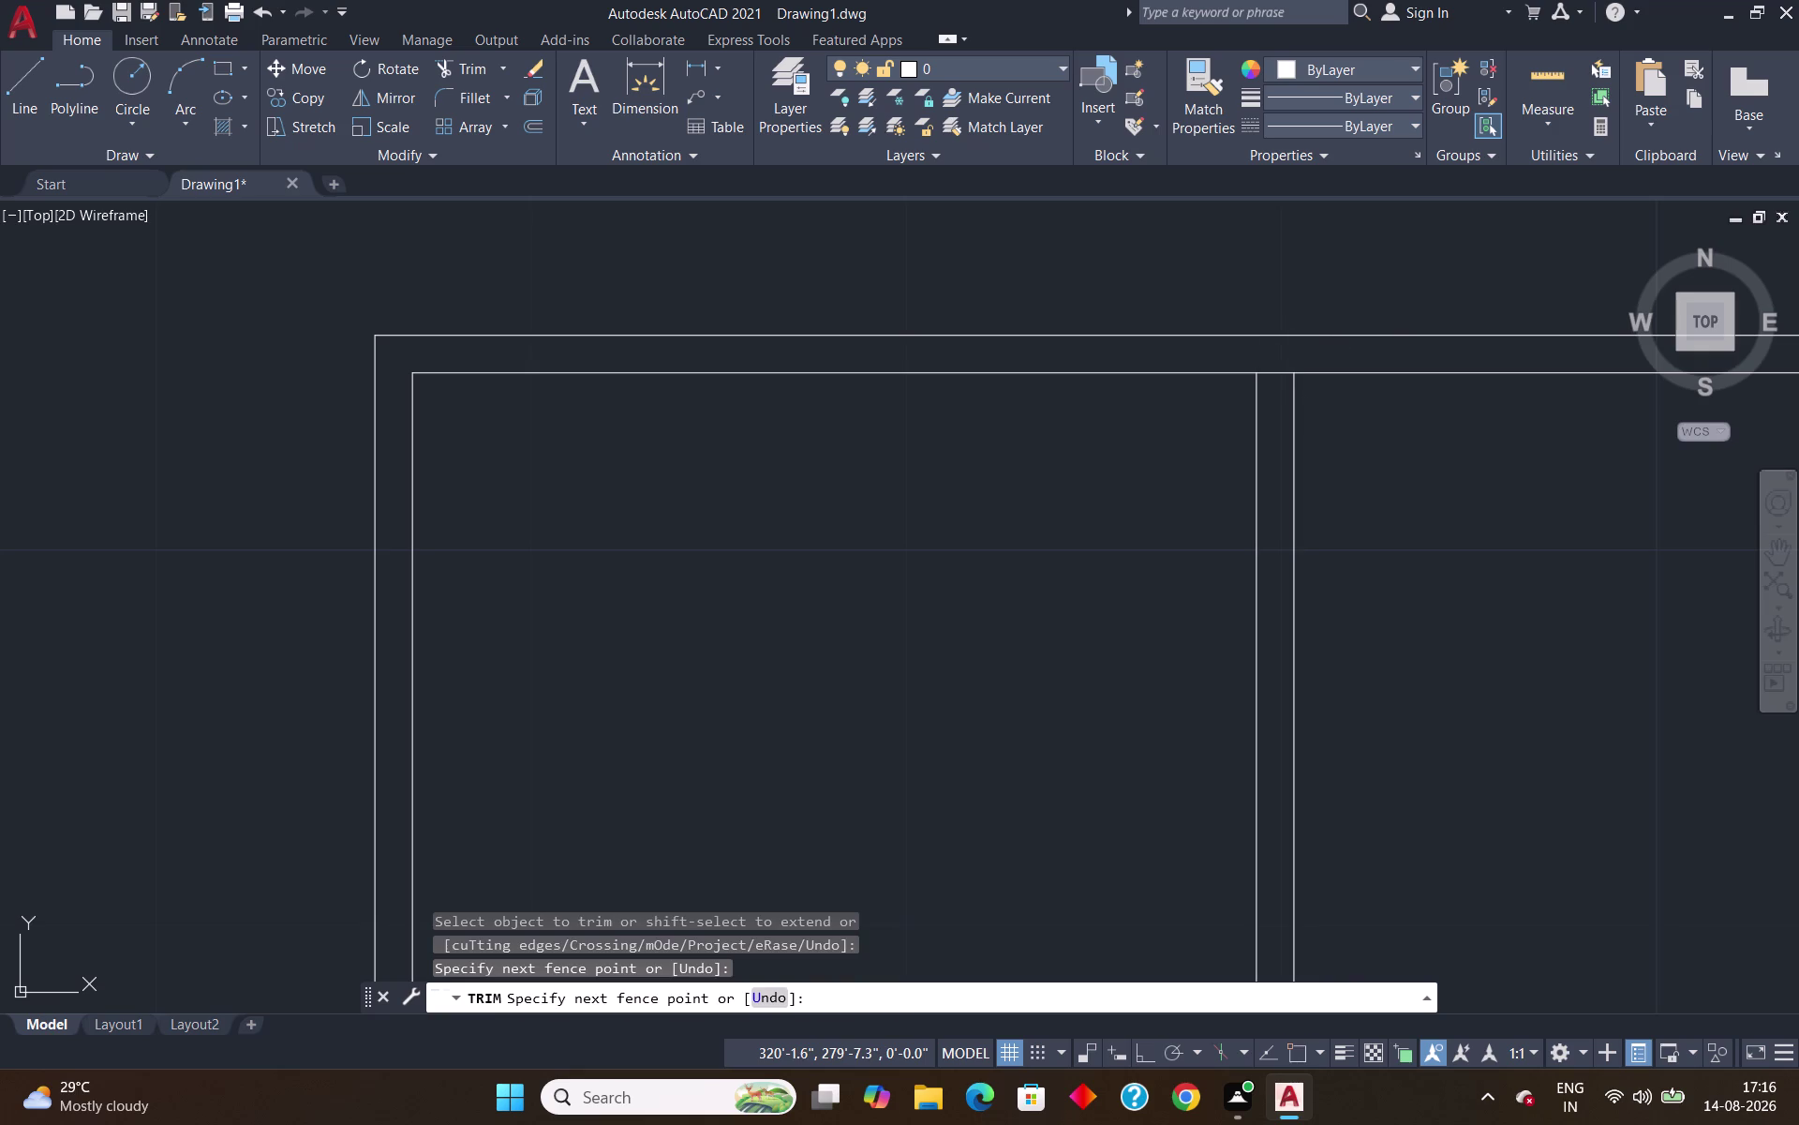
scroll(down, 3)
scroll(up, 3)
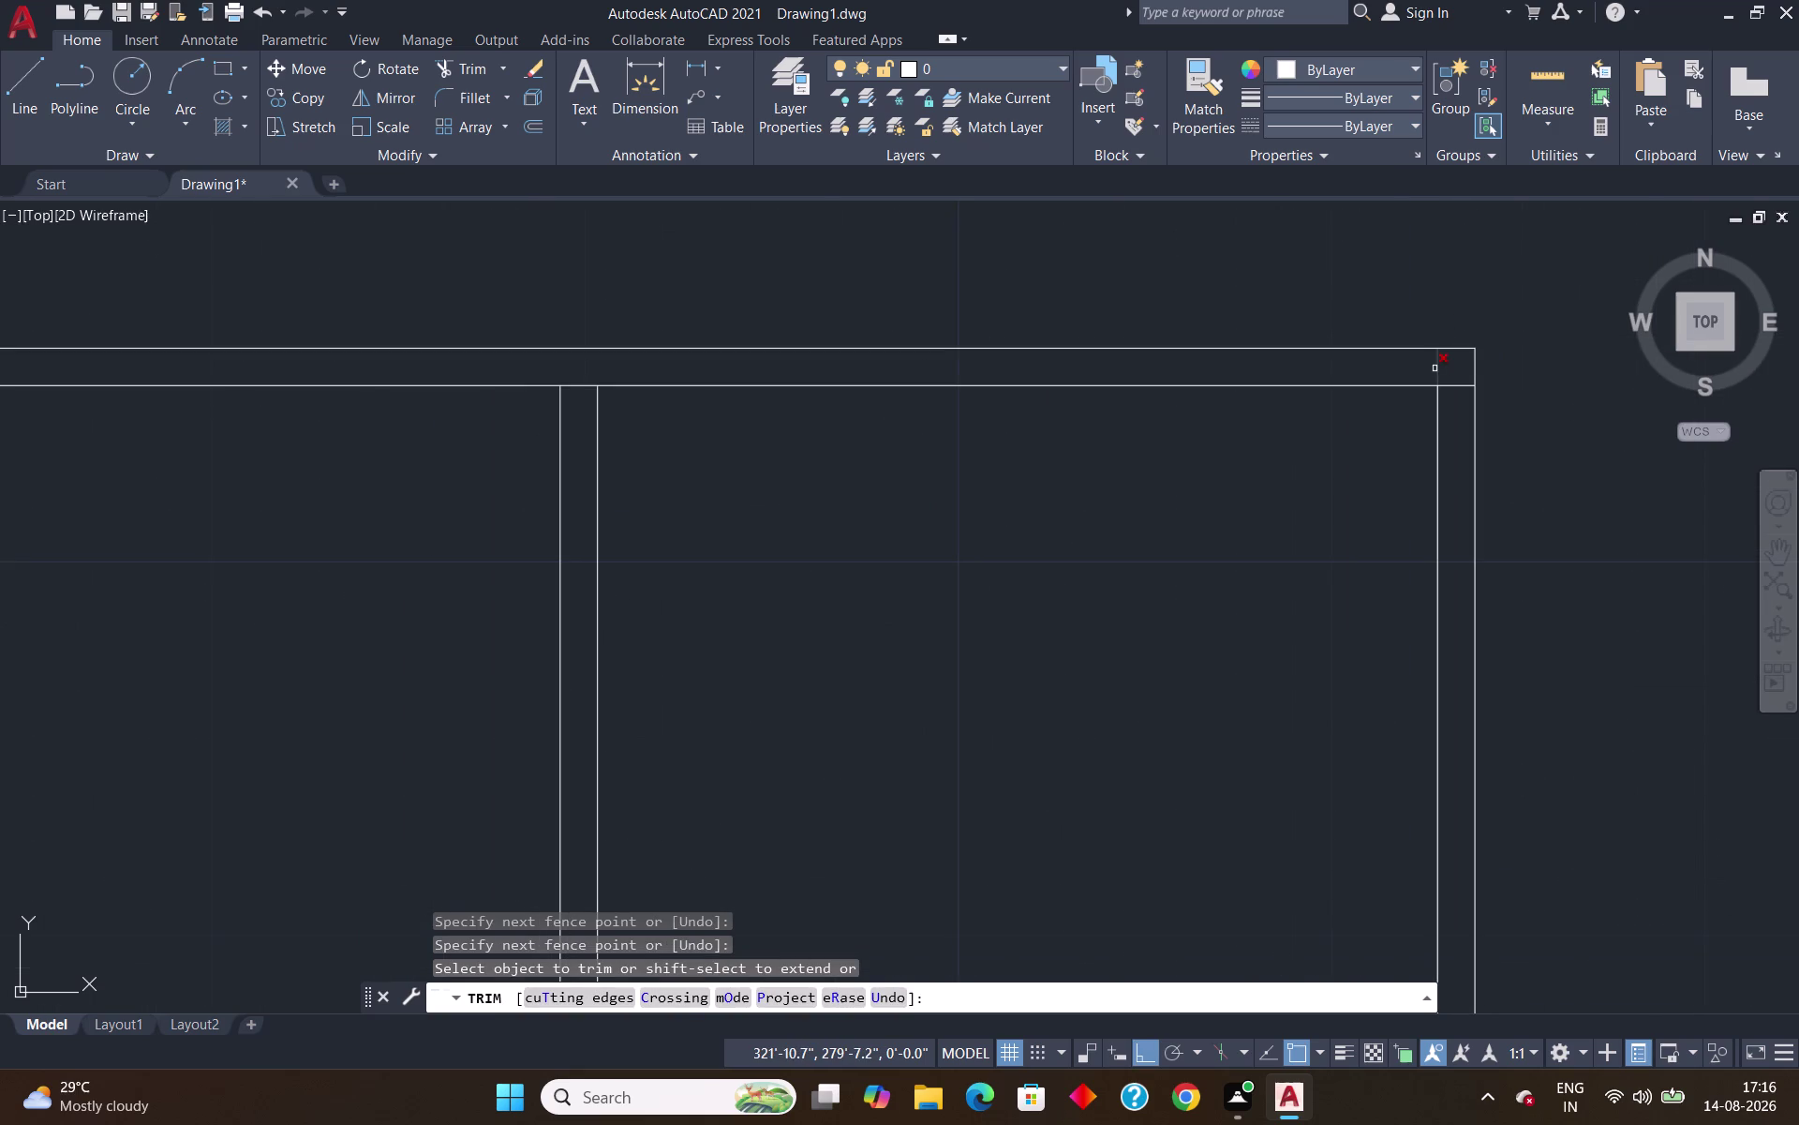
click(1435, 368)
click(1451, 382)
scroll(down, 3)
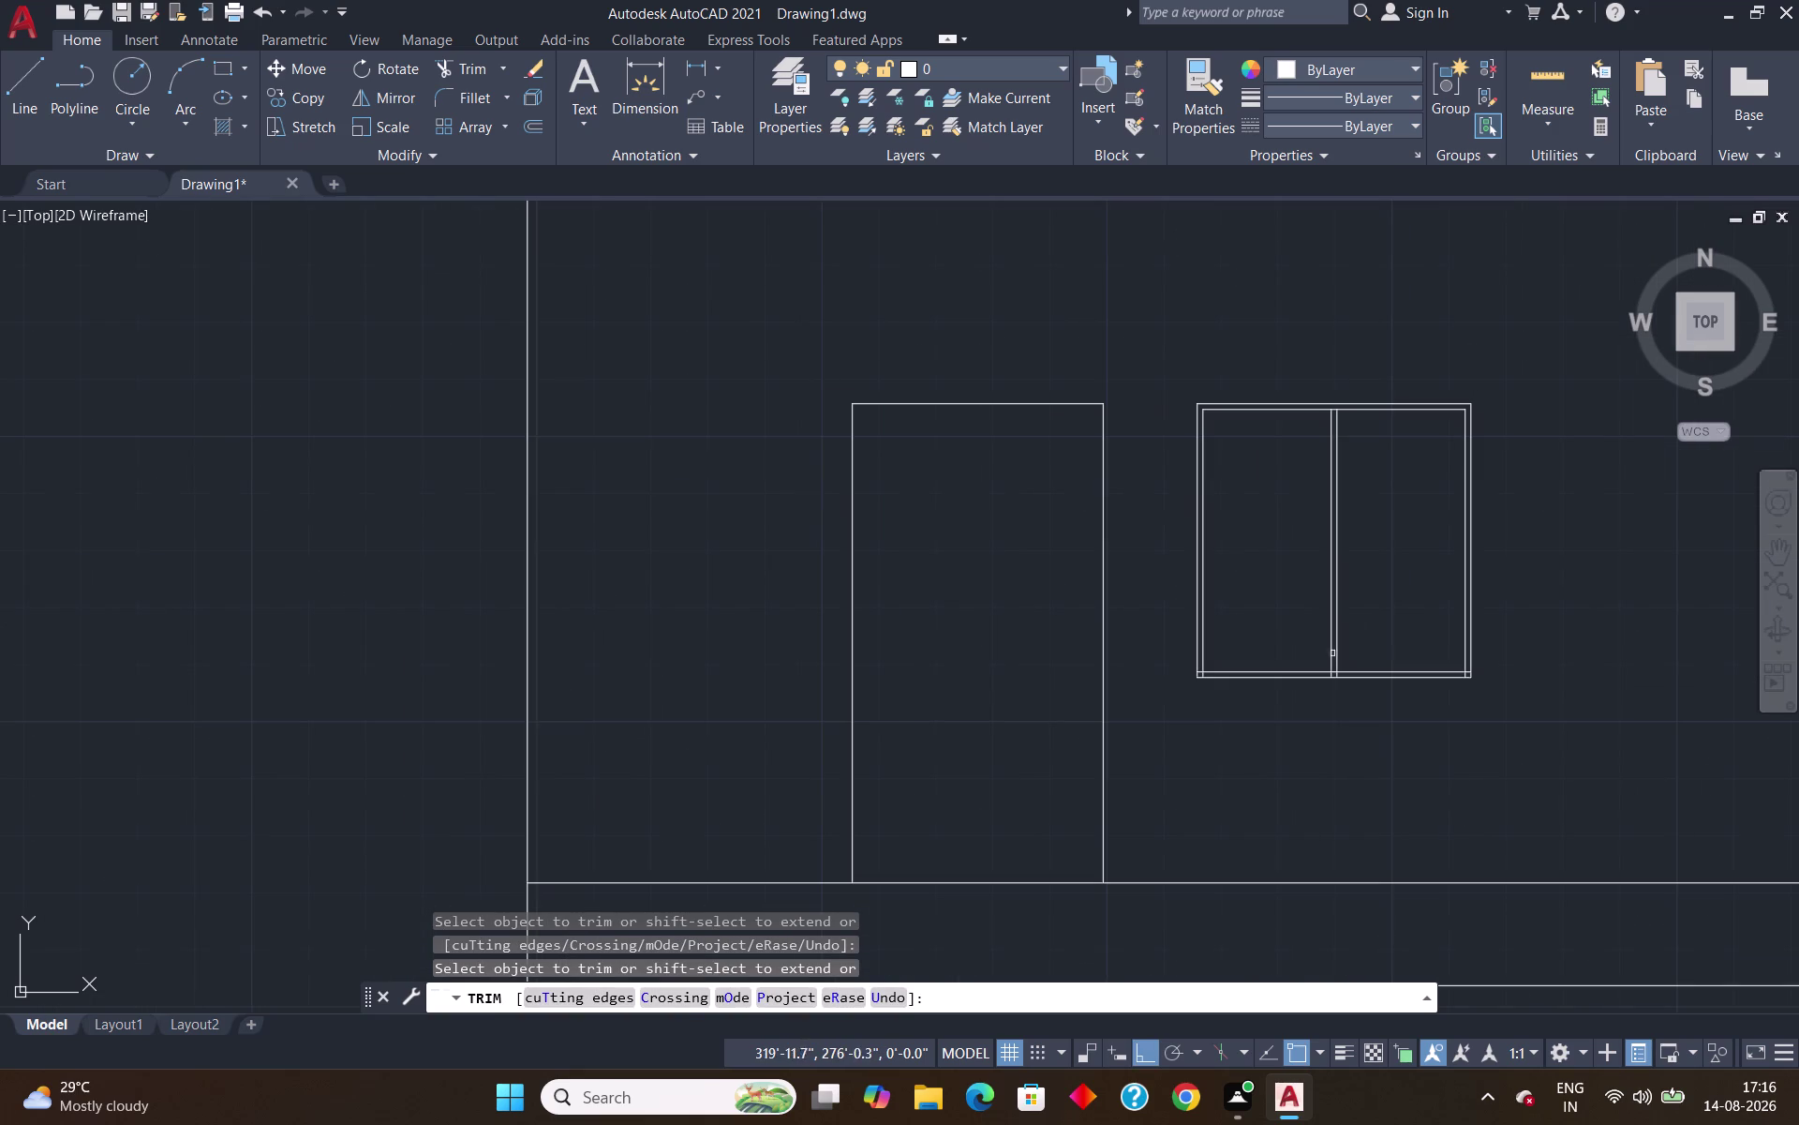
scroll(up, 3)
Trim the overshoots along the bottom frame, divider end and bottom-left corner.
drag(1381, 734, 1327, 735)
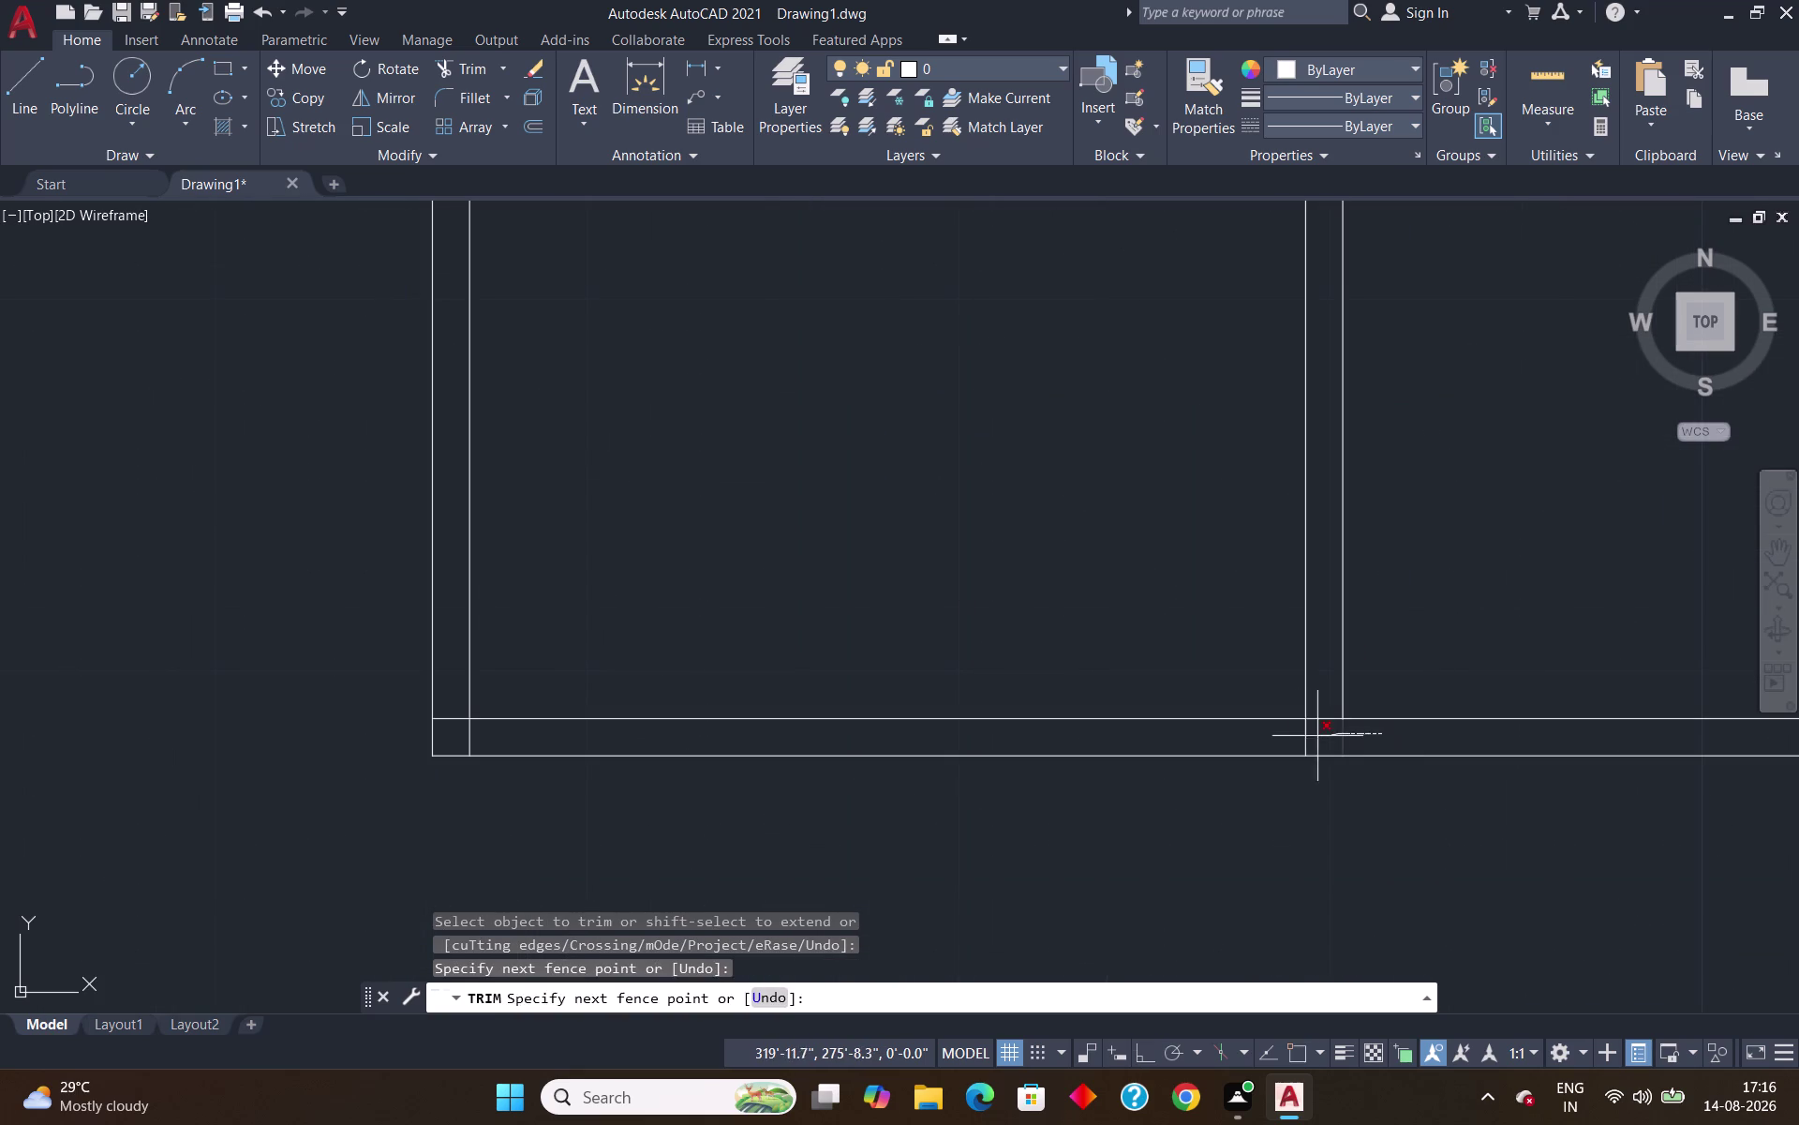
drag(1326, 736, 1279, 734)
click(446, 716)
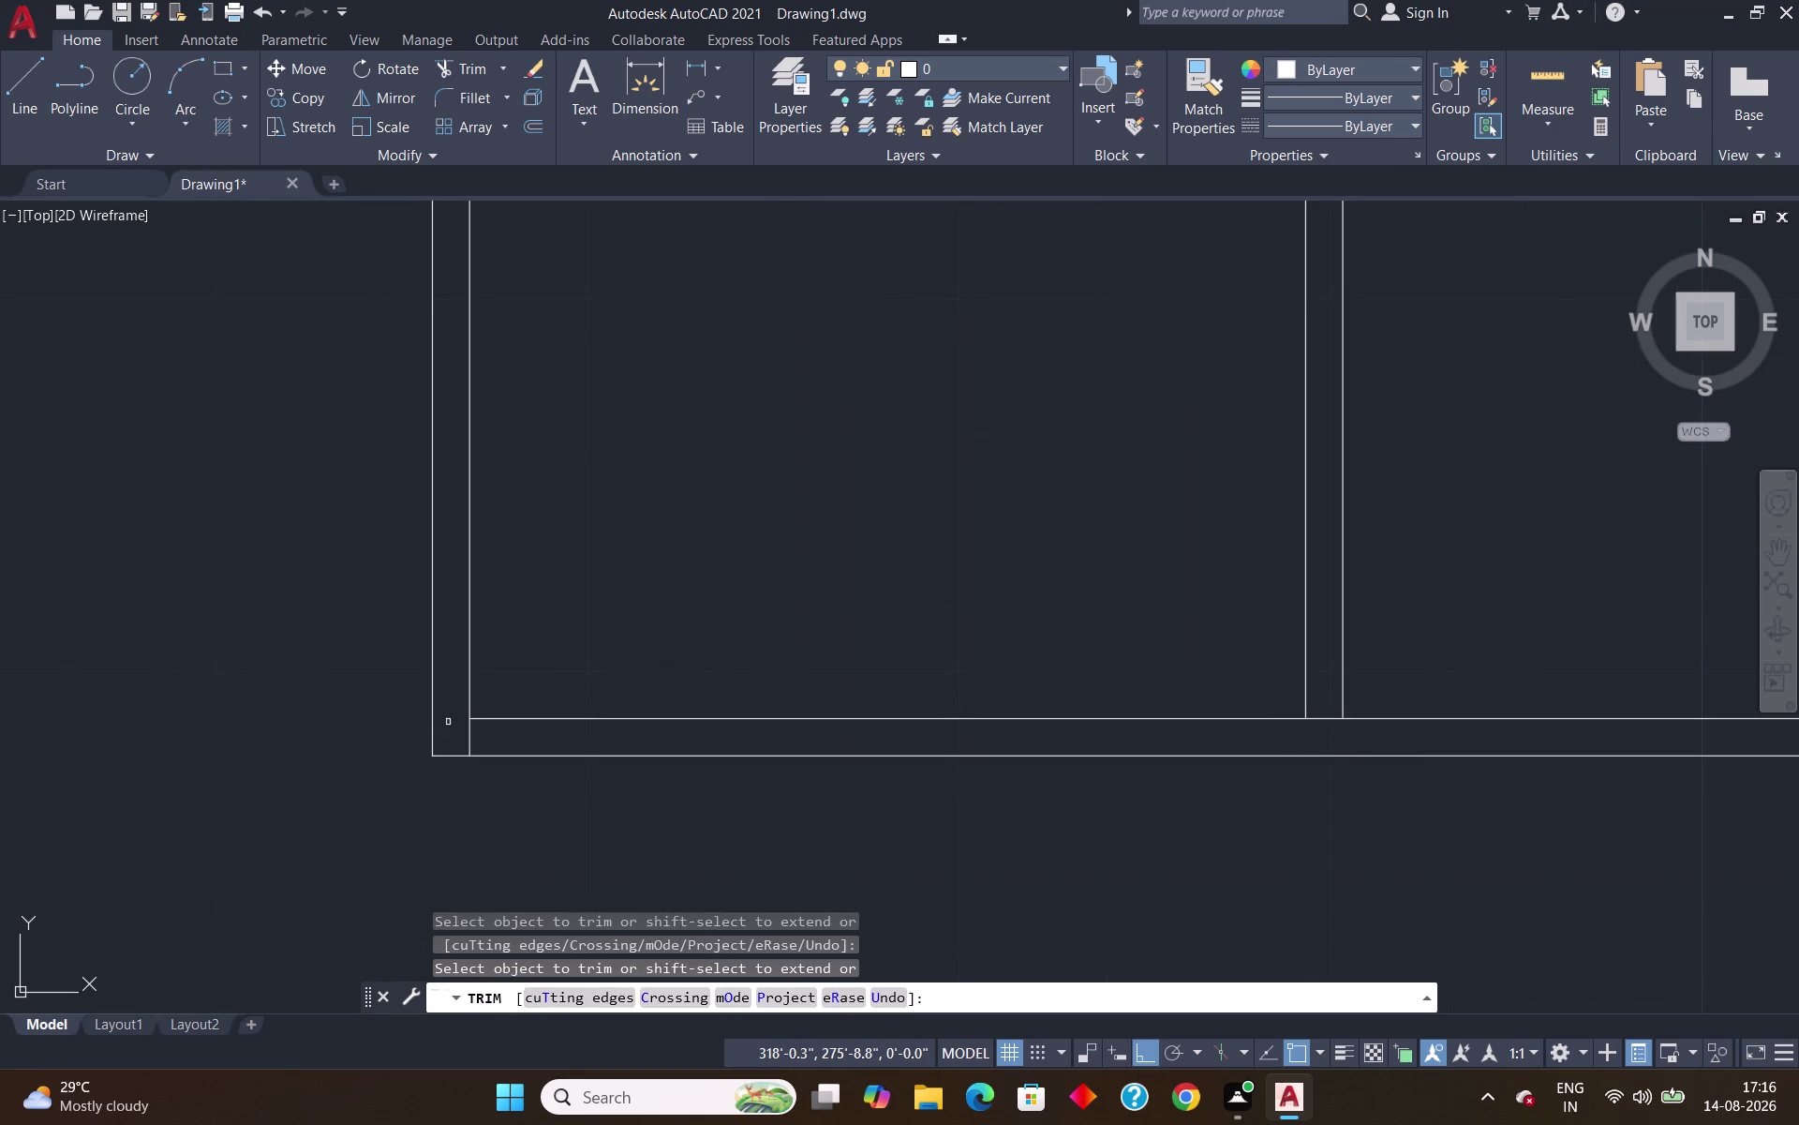
click(467, 738)
scroll(down, 3)
scroll(up, 3)
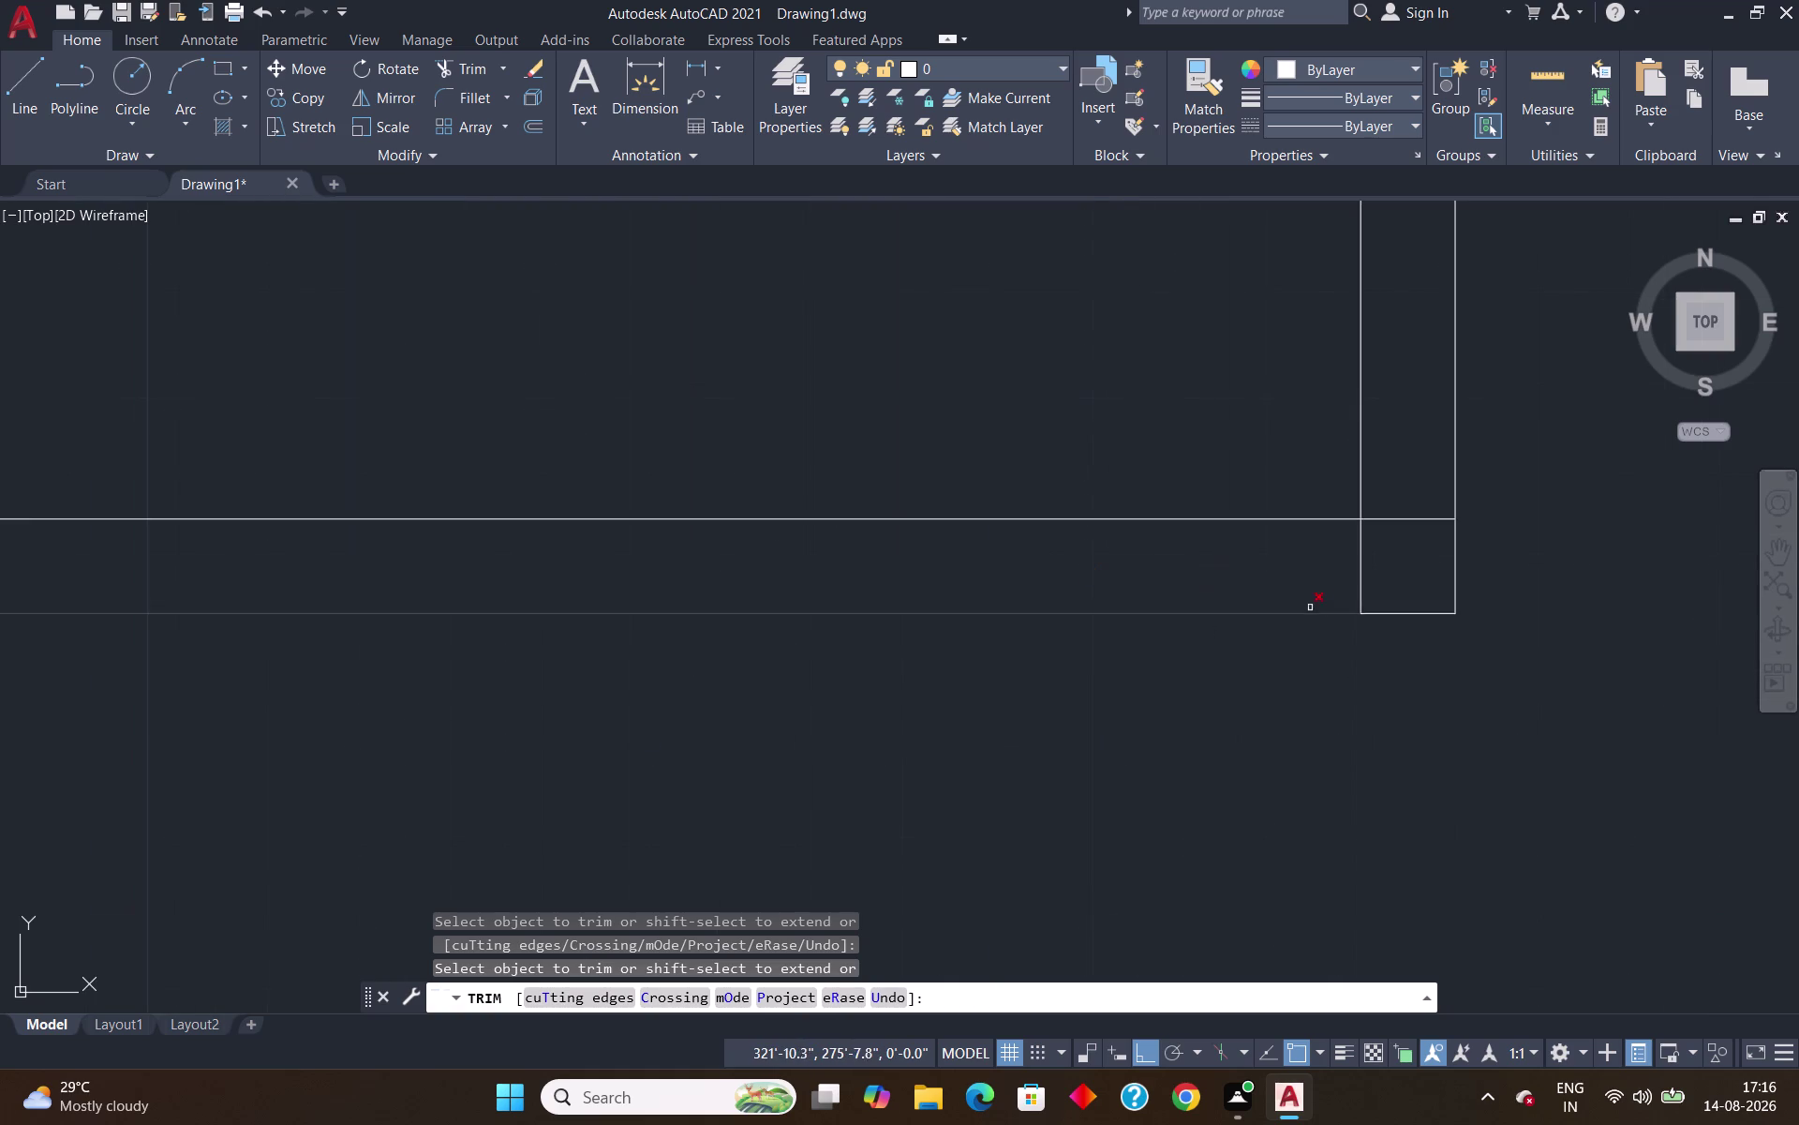
Trim the remaining line ends at the bottom-right corner and review the window.
click(1373, 569)
drag(1367, 560, 1335, 571)
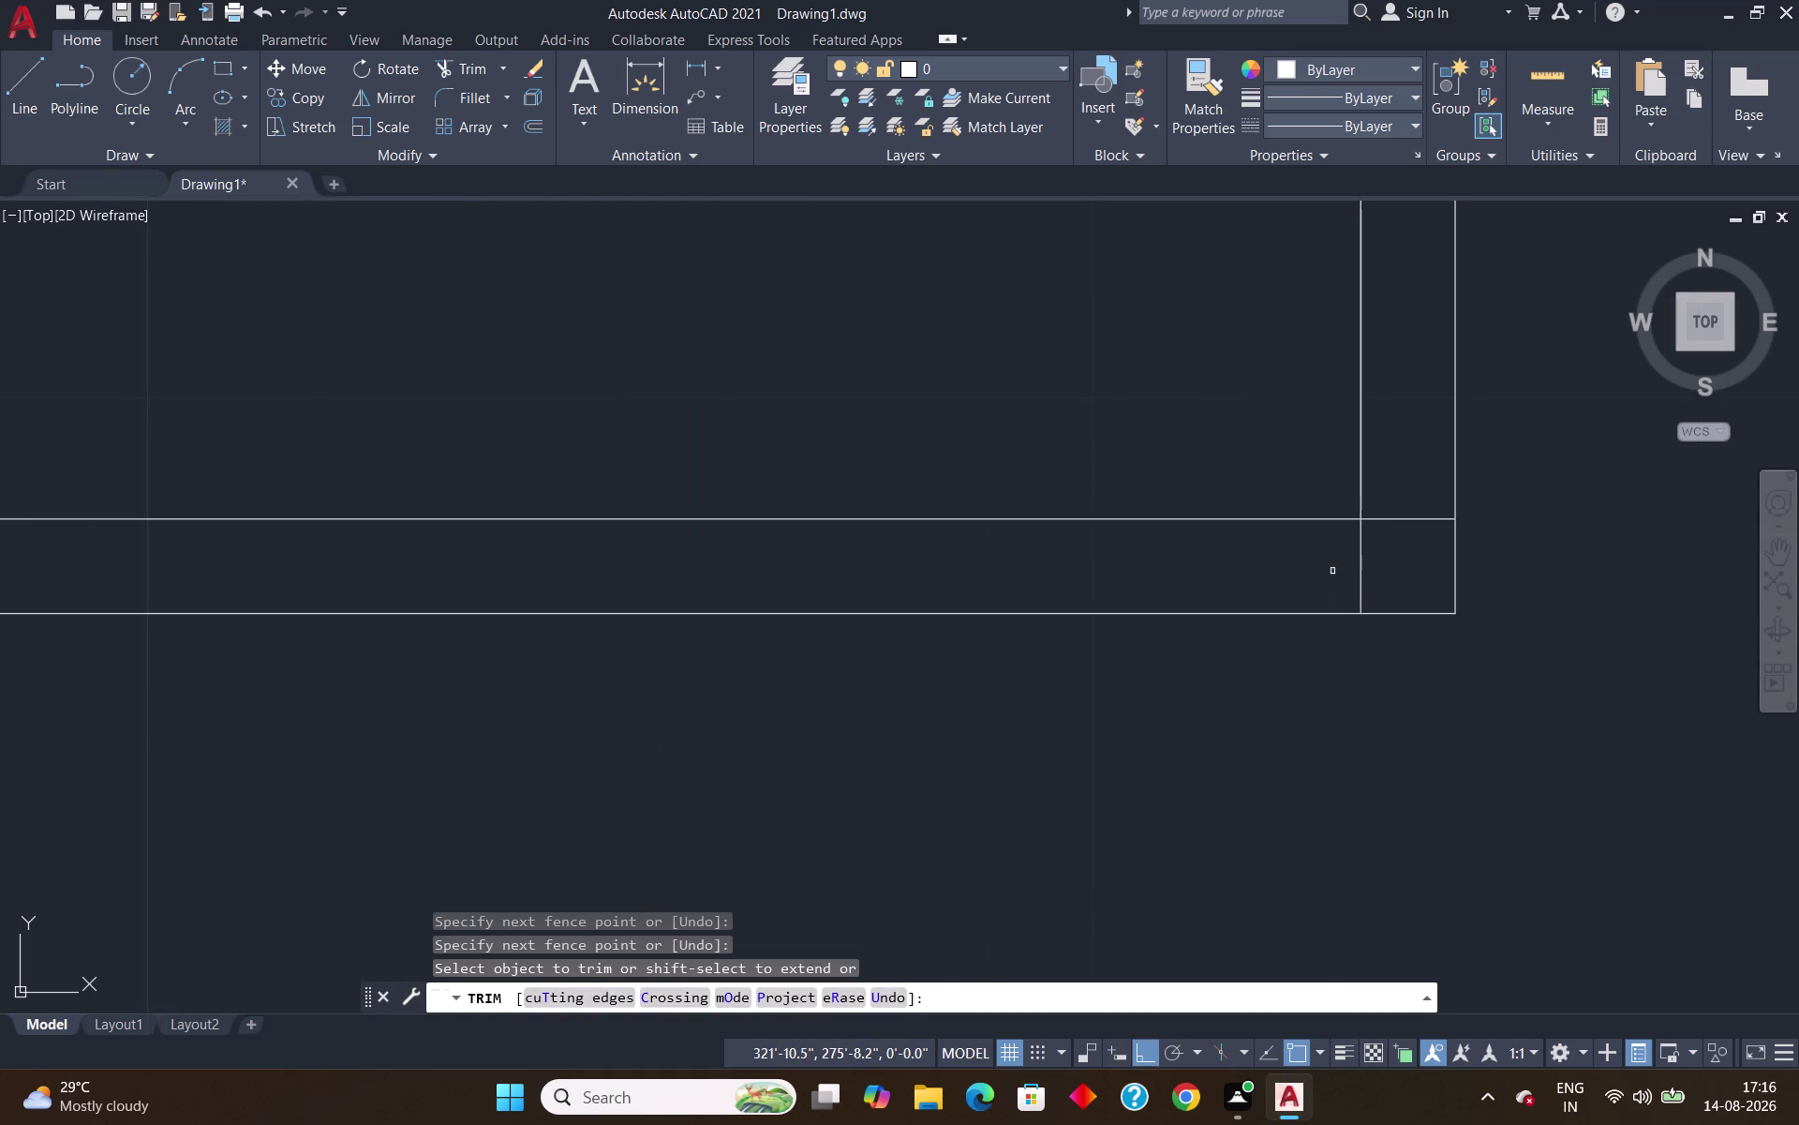
drag(1390, 506, 1380, 548)
drag(1373, 562, 1290, 583)
scroll(down, 3)
middle_drag(1291, 339, 1208, 694)
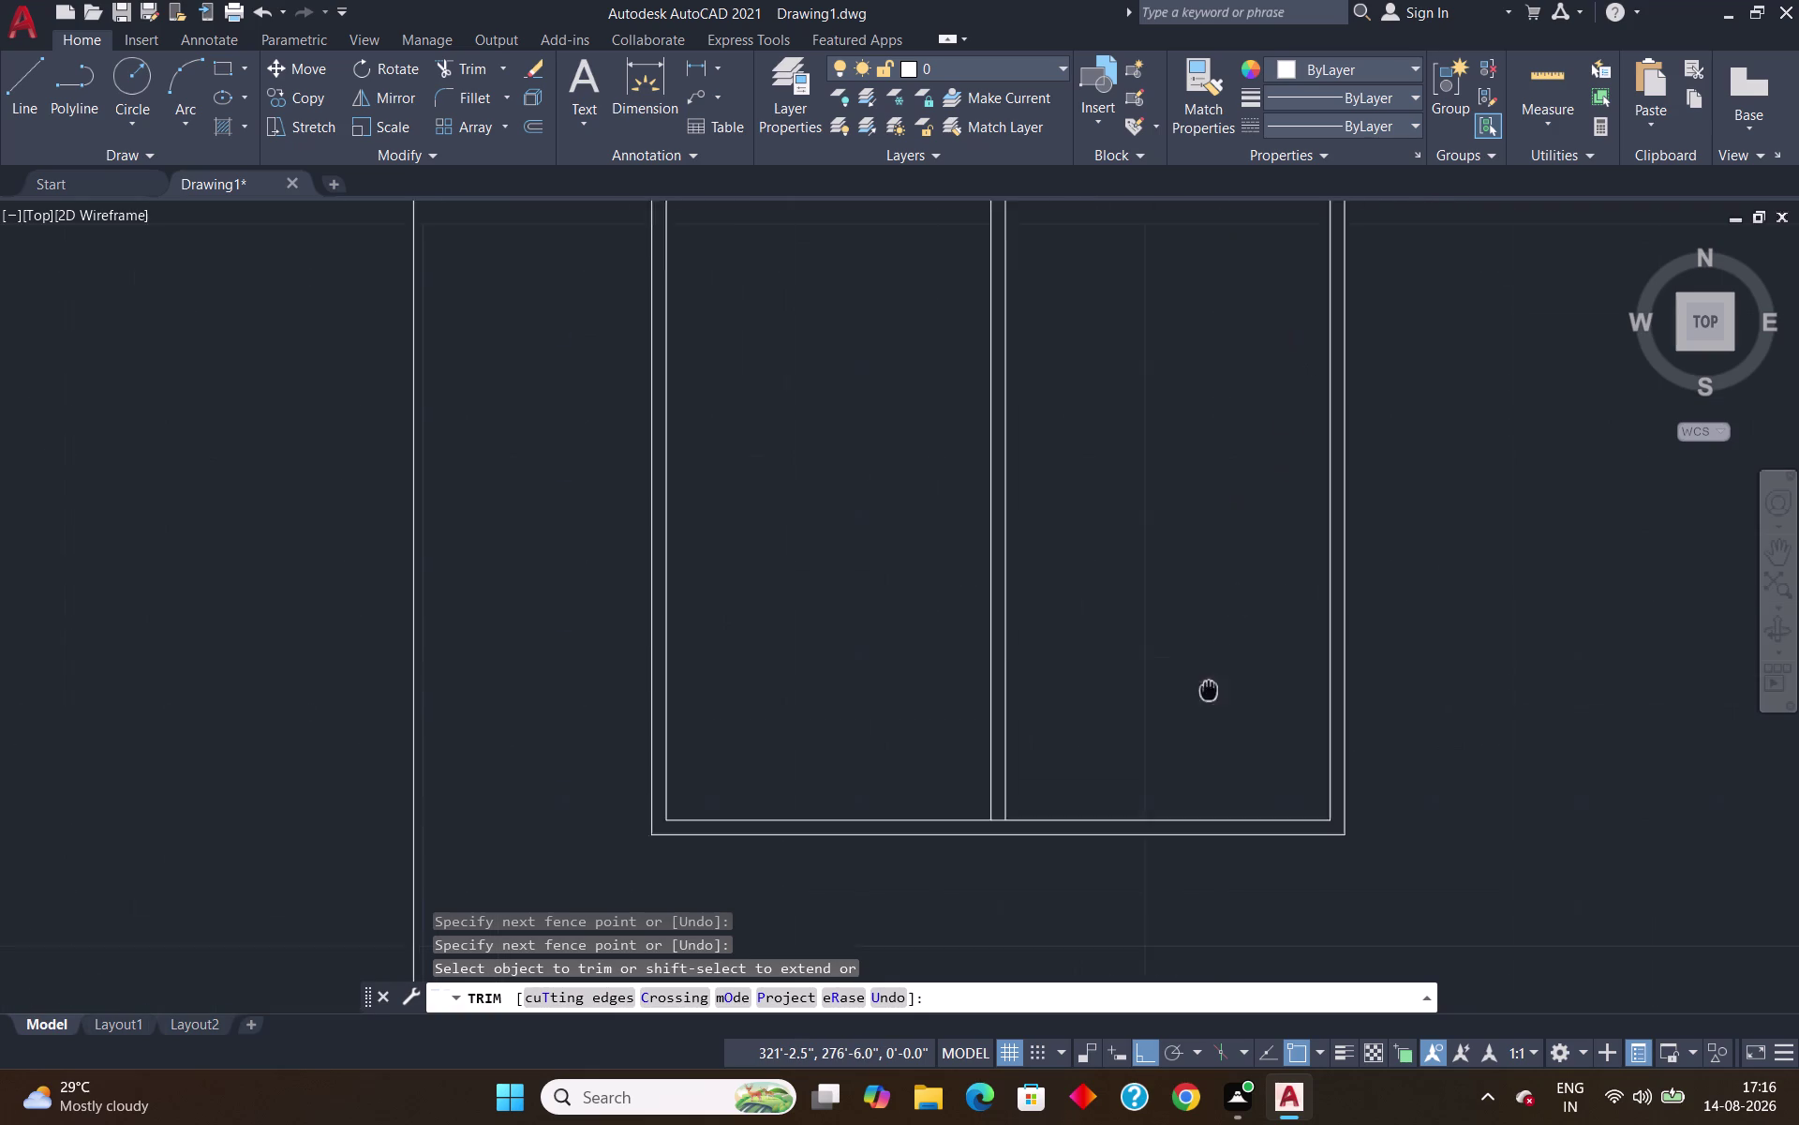
middle_drag(1207, 694, 1192, 862)
scroll(down, 3)
scroll(up, 3)
key(Escape)
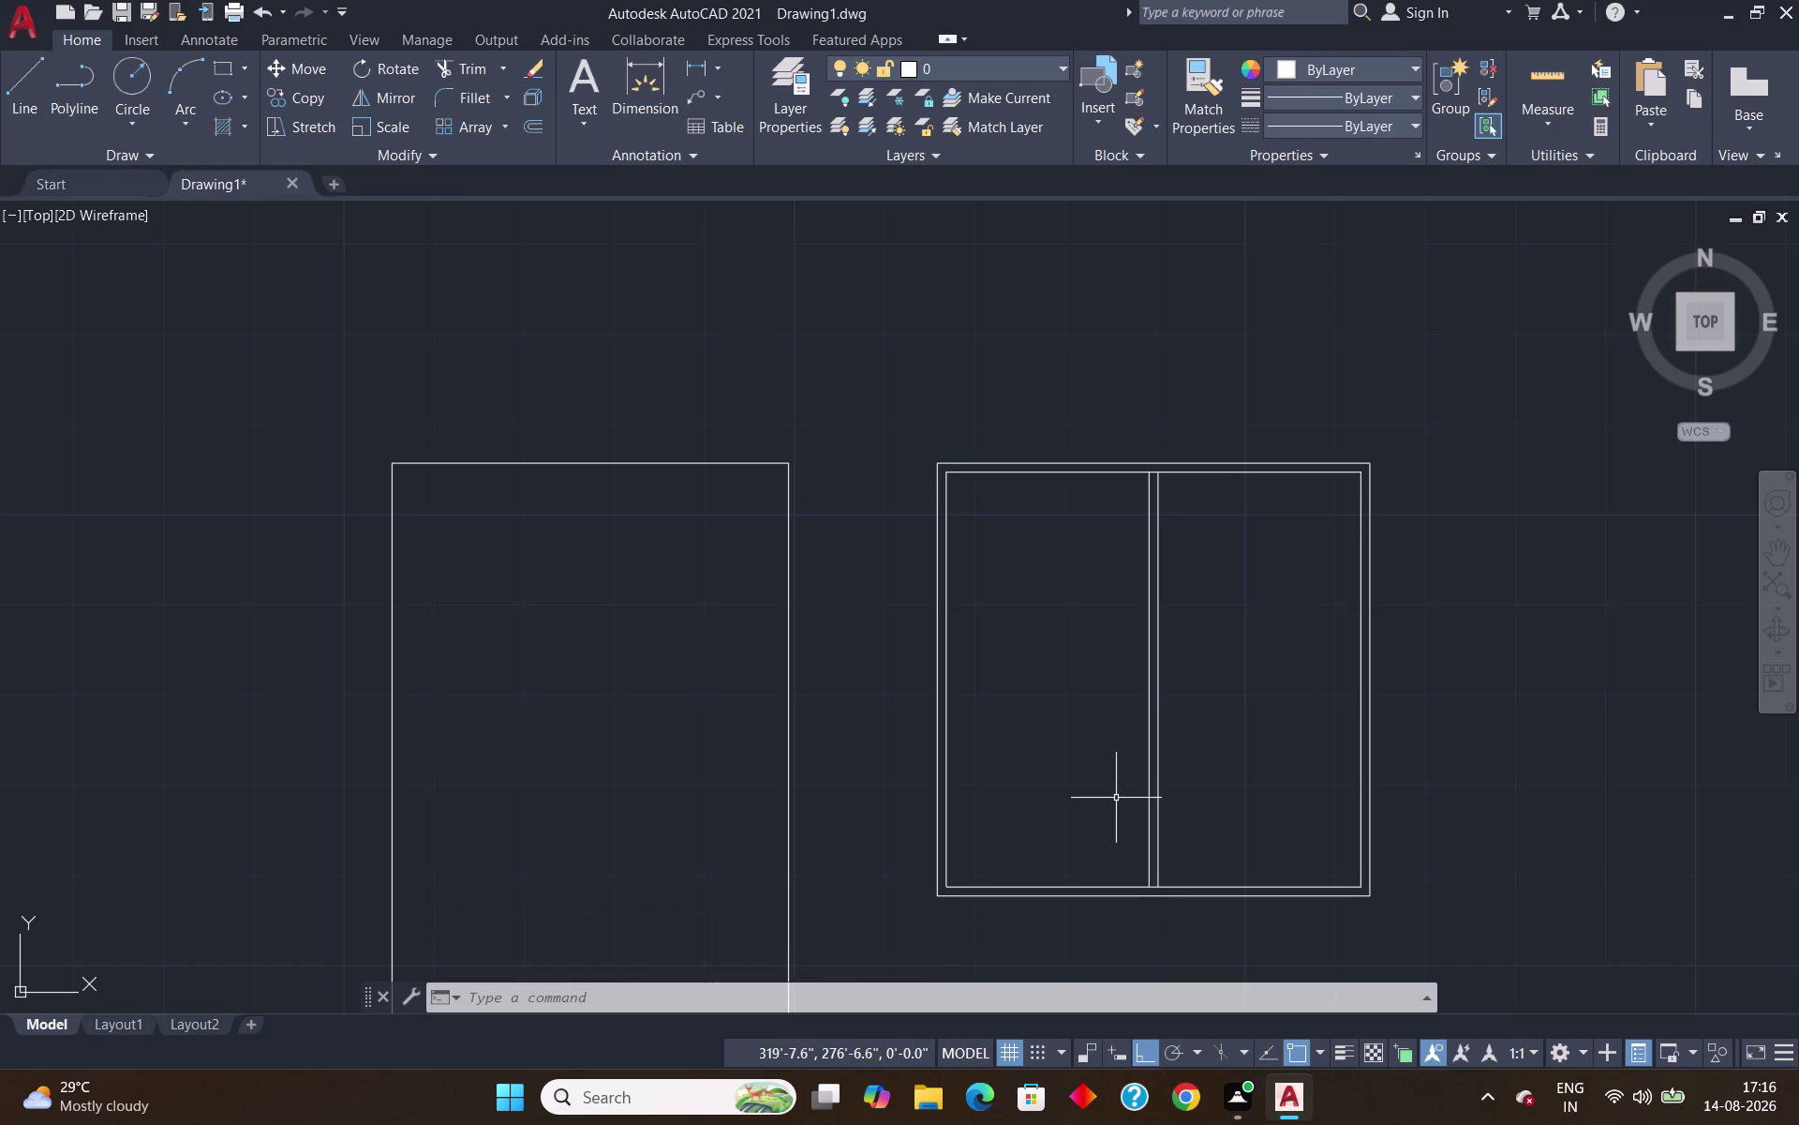
key(l)
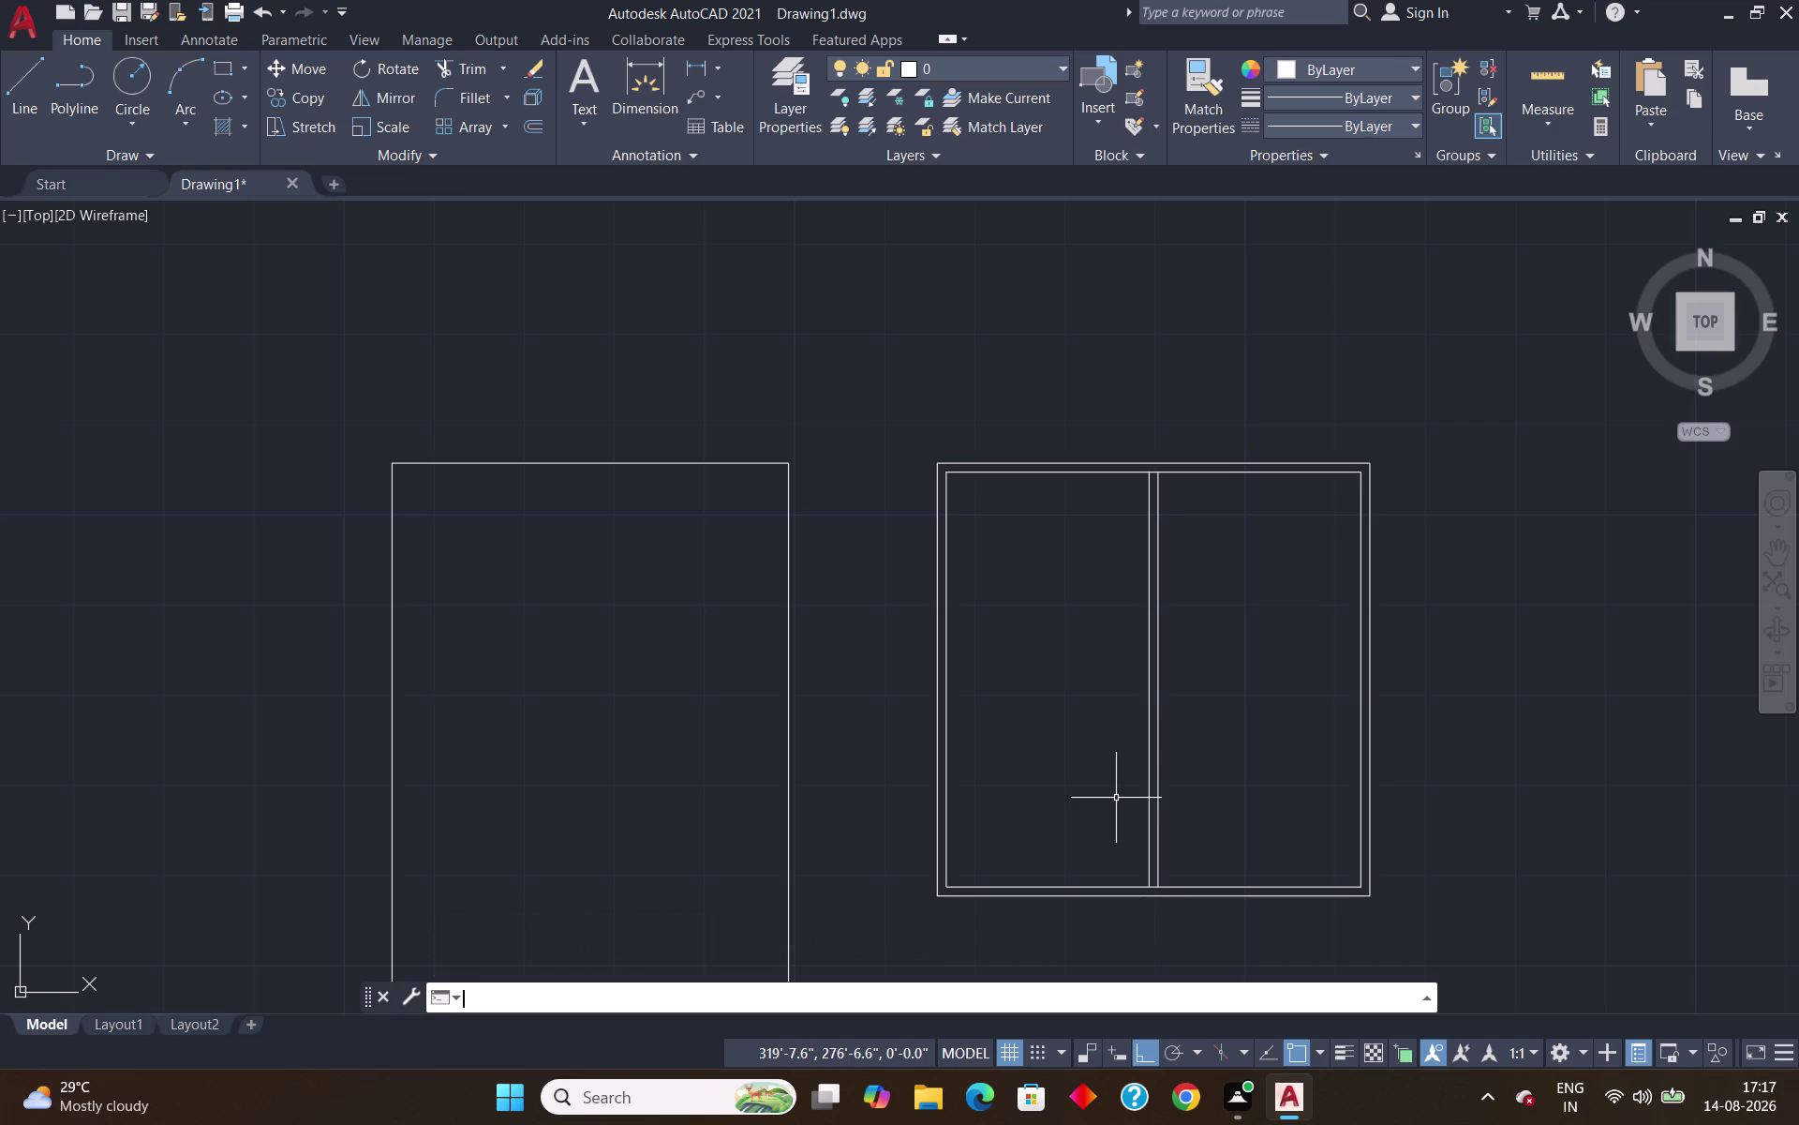
key(Return)
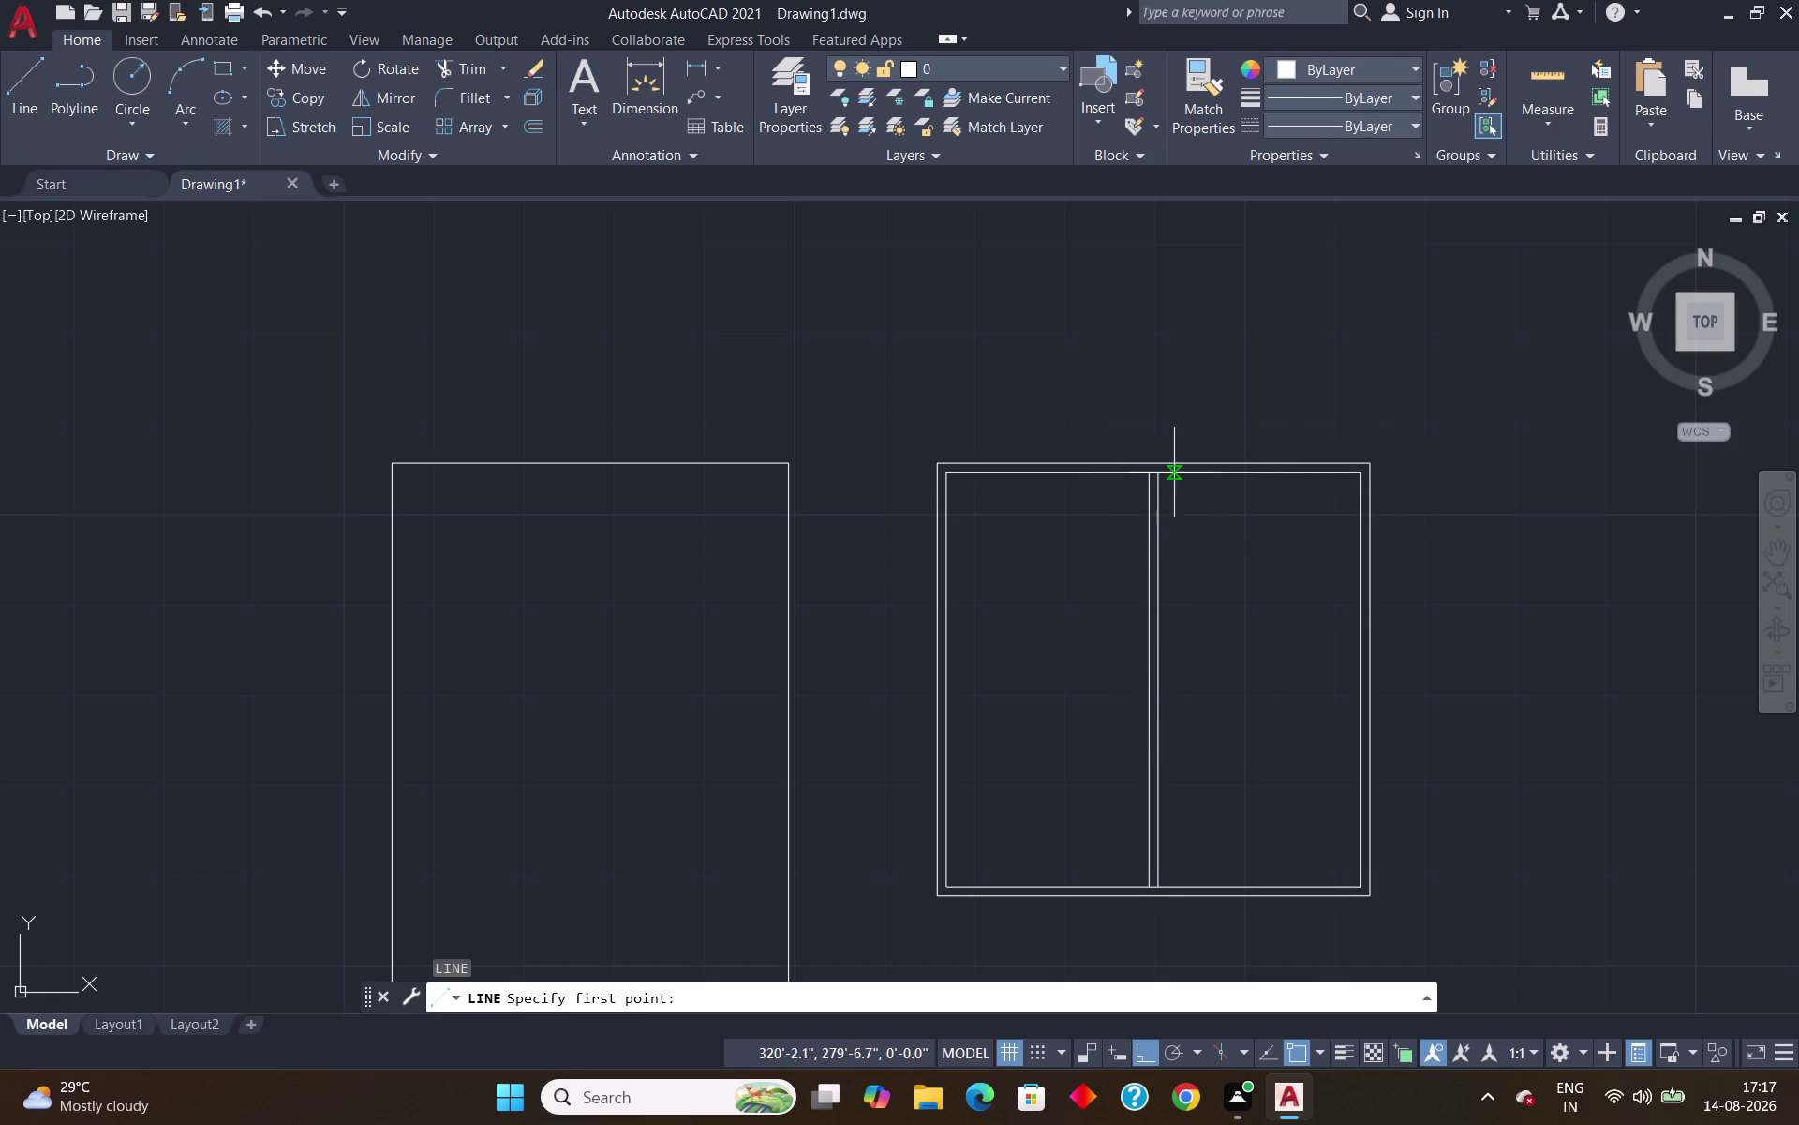
key(Escape)
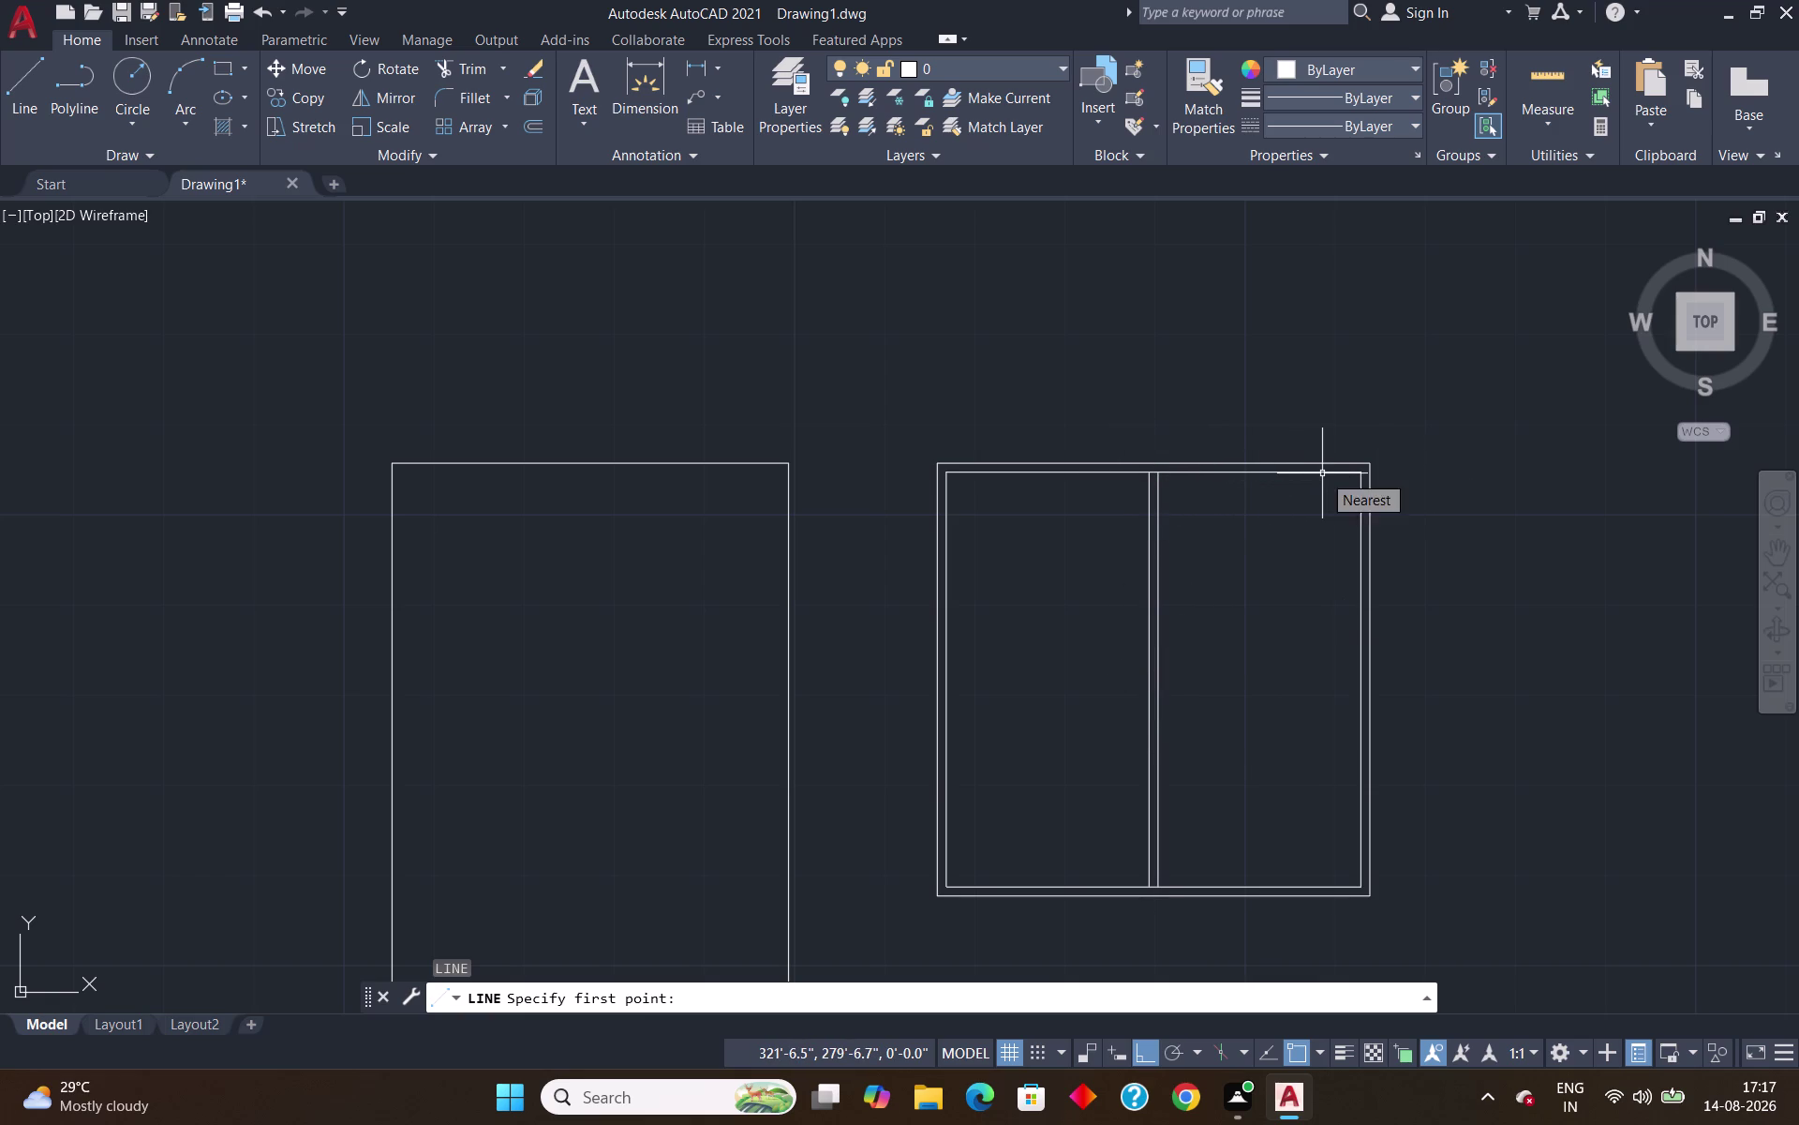
click(1537, 77)
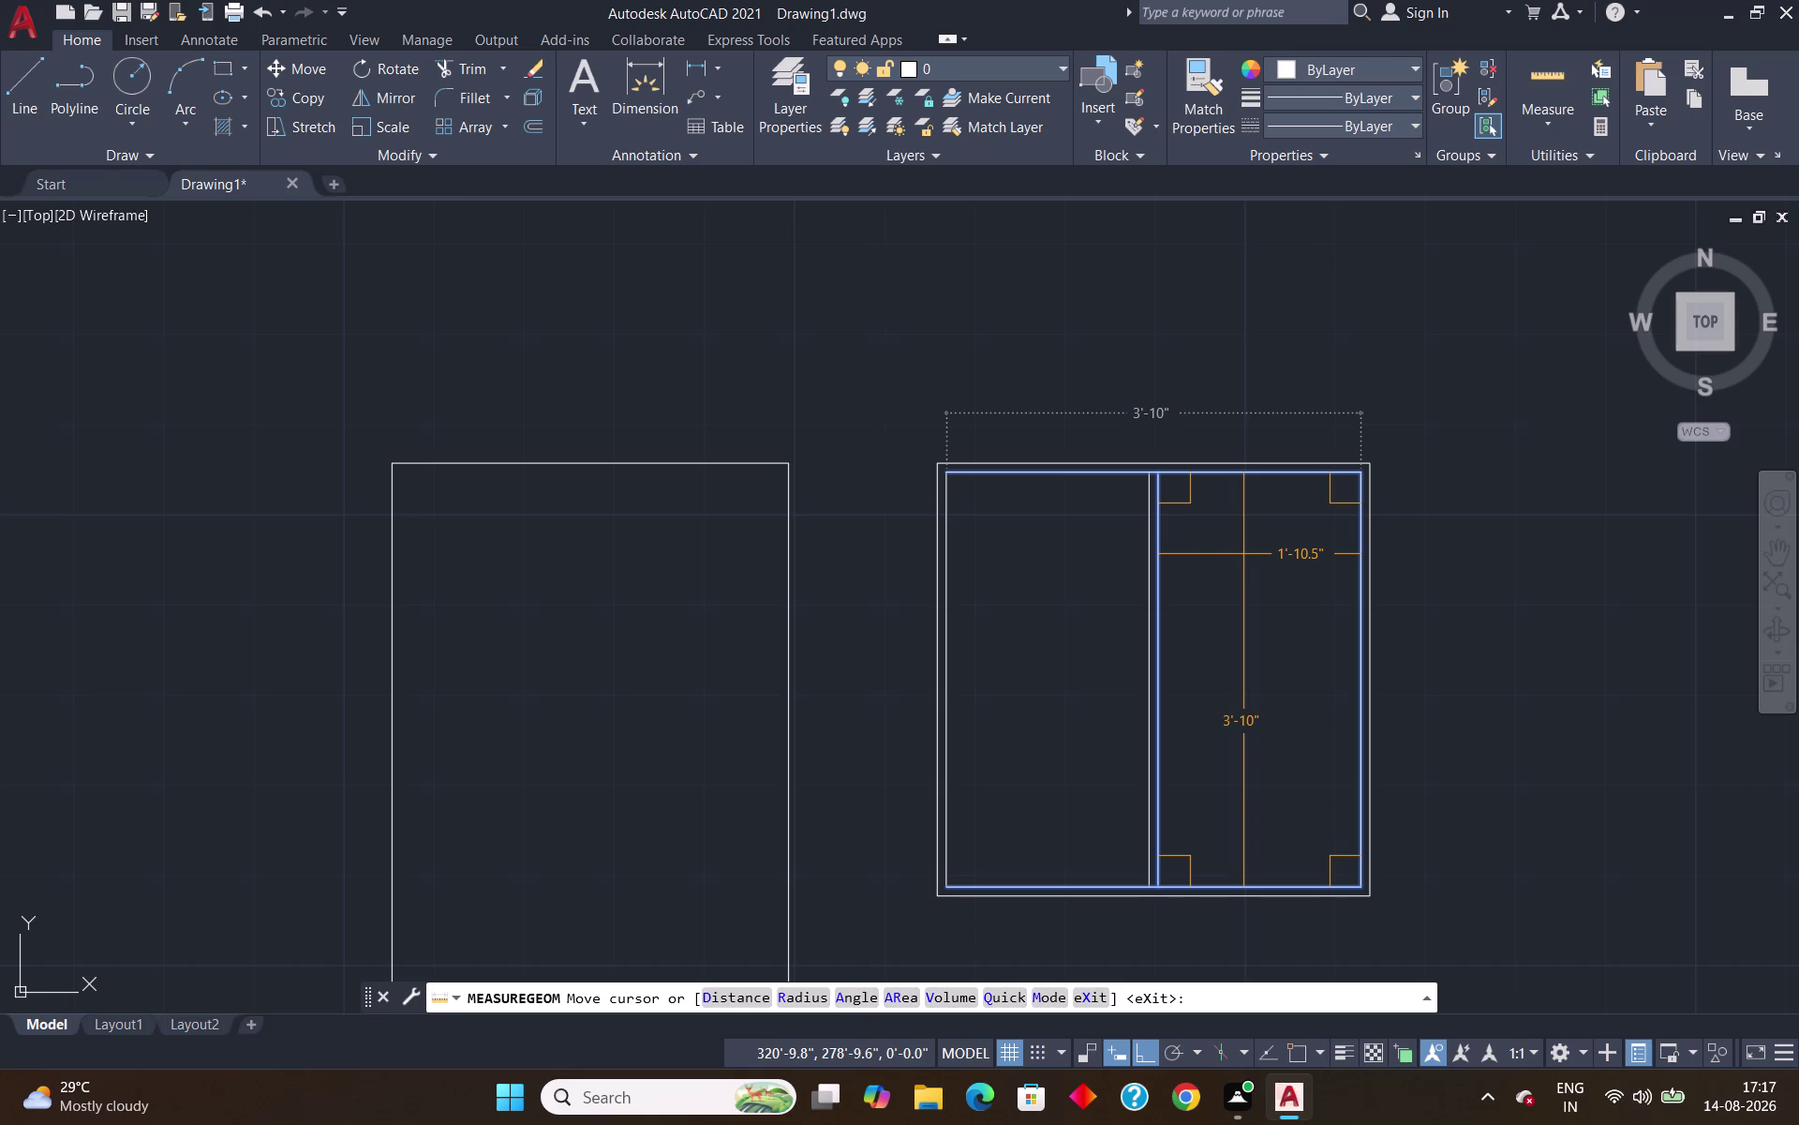
key(Escape)
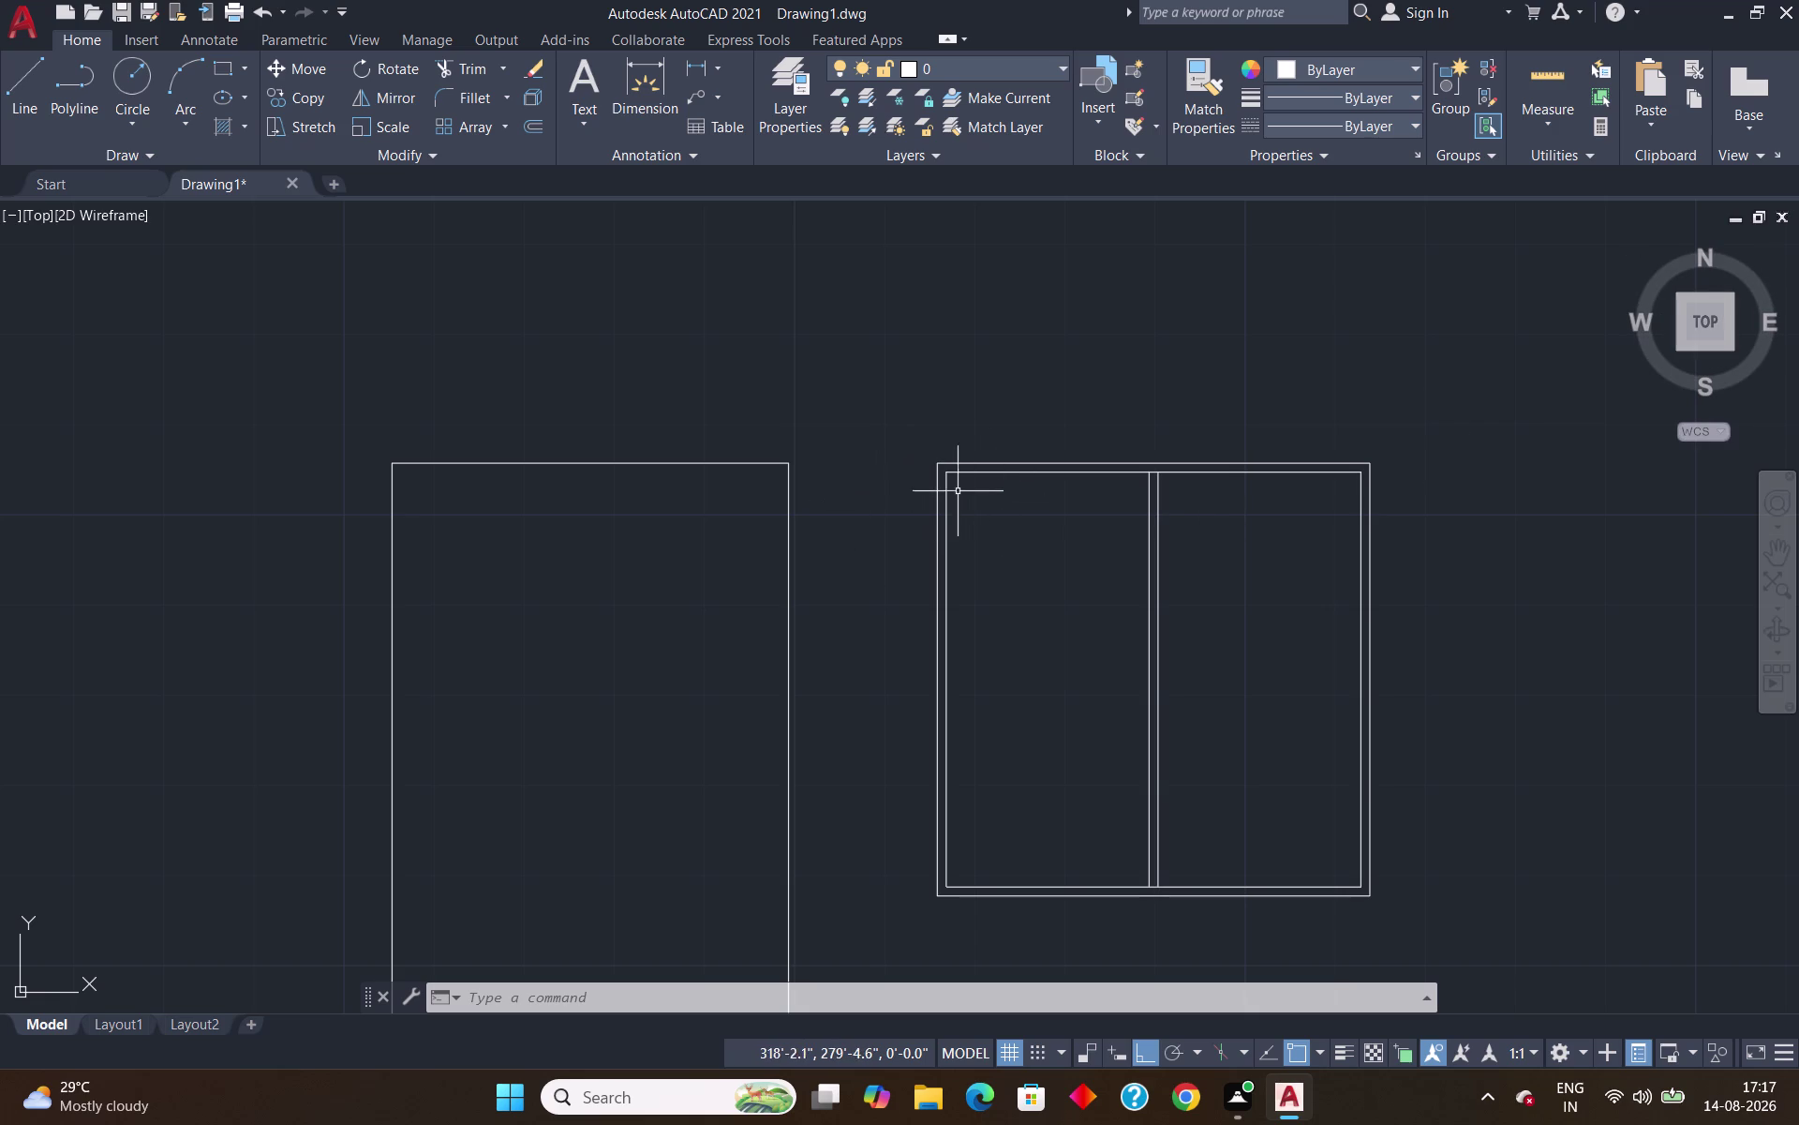
Draw a short vertical guide line tracked 6" from the pane's top edge.
scroll(up, 3)
scroll(down, 3)
key(l)
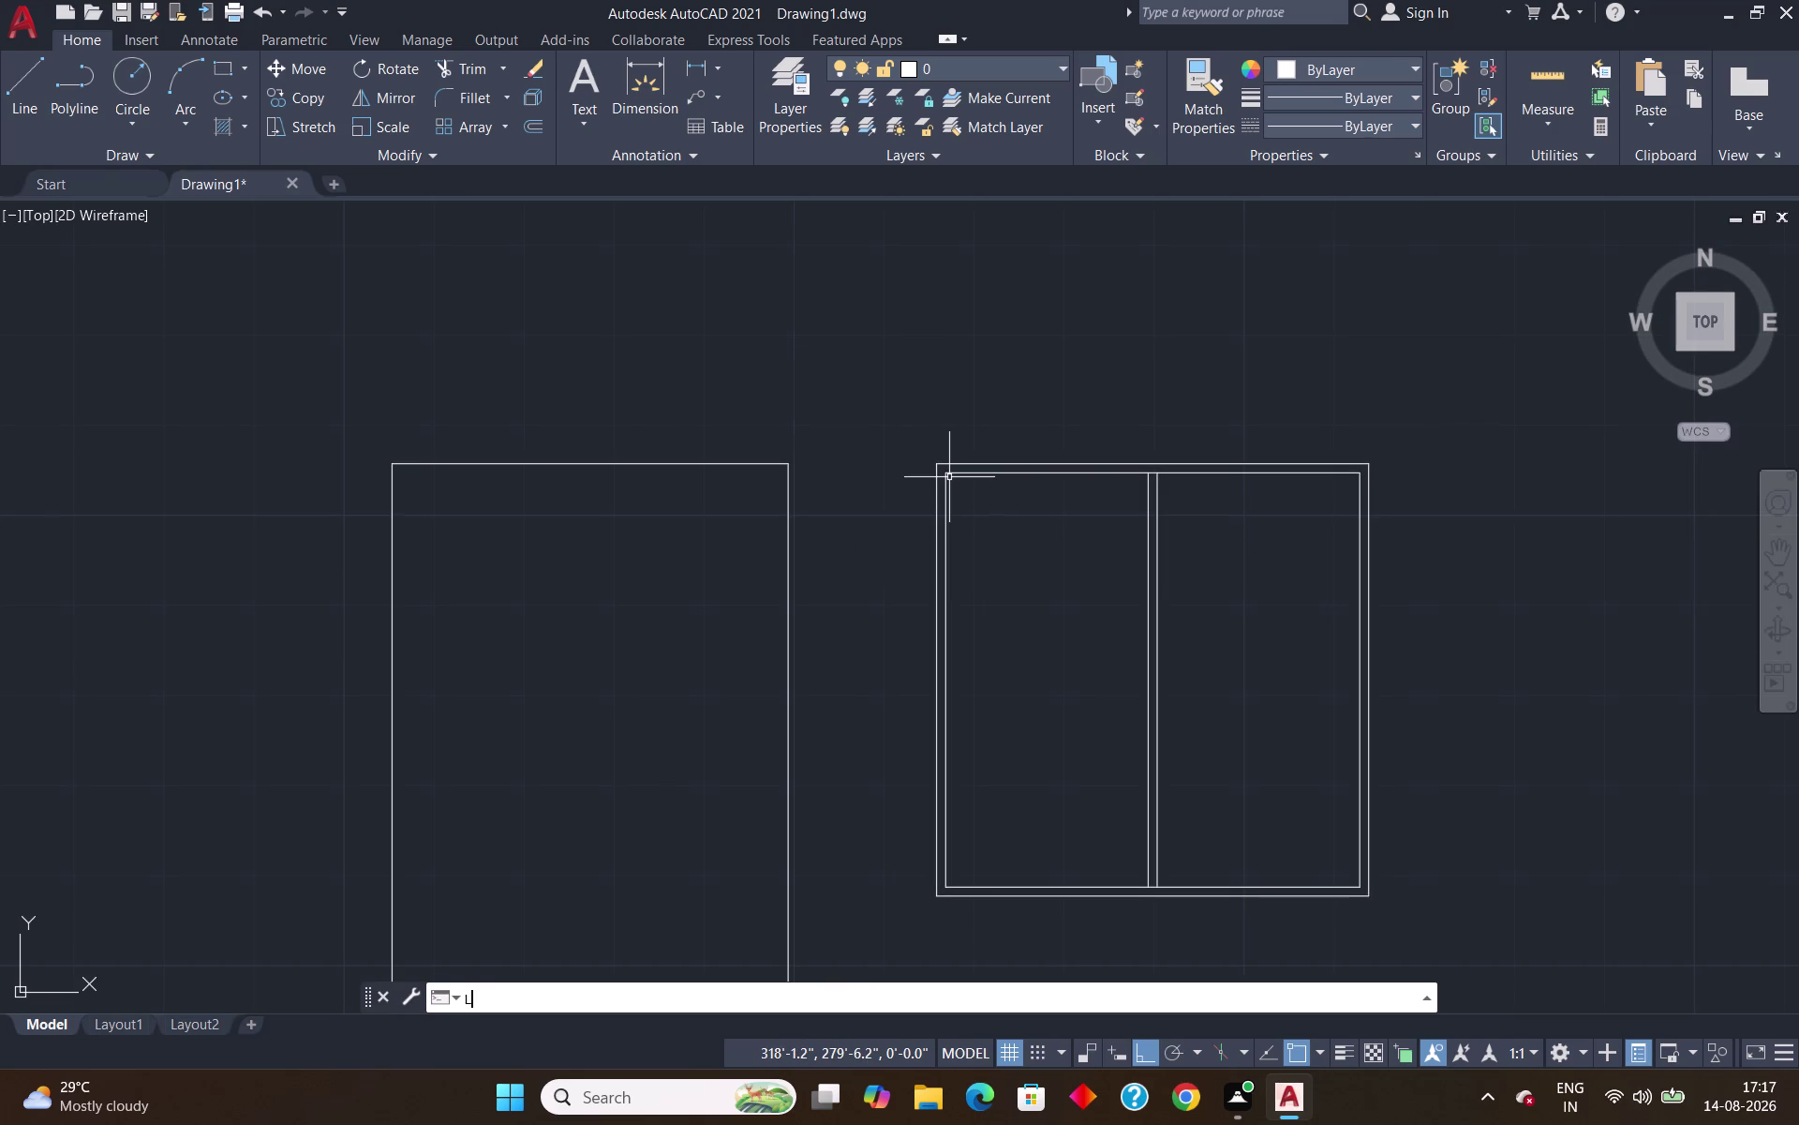
key(Return)
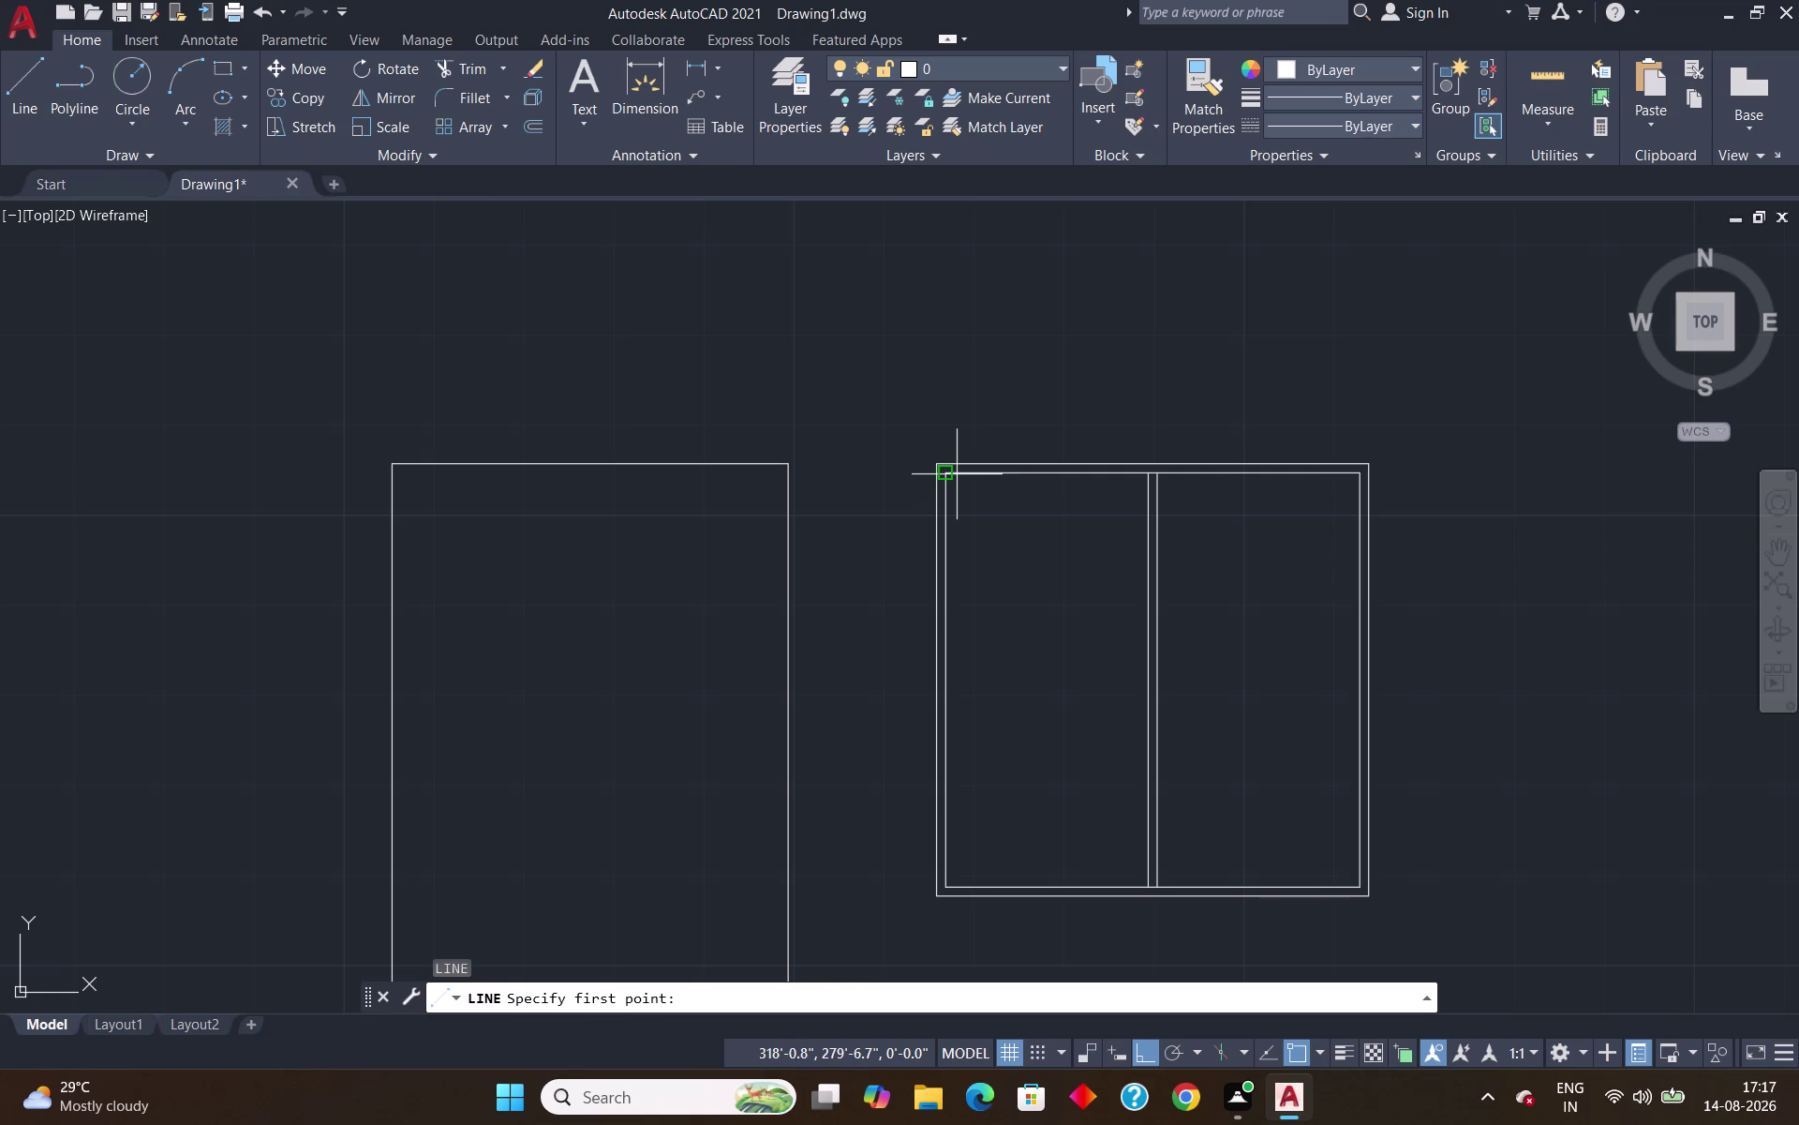
text(TK)
key(Return)
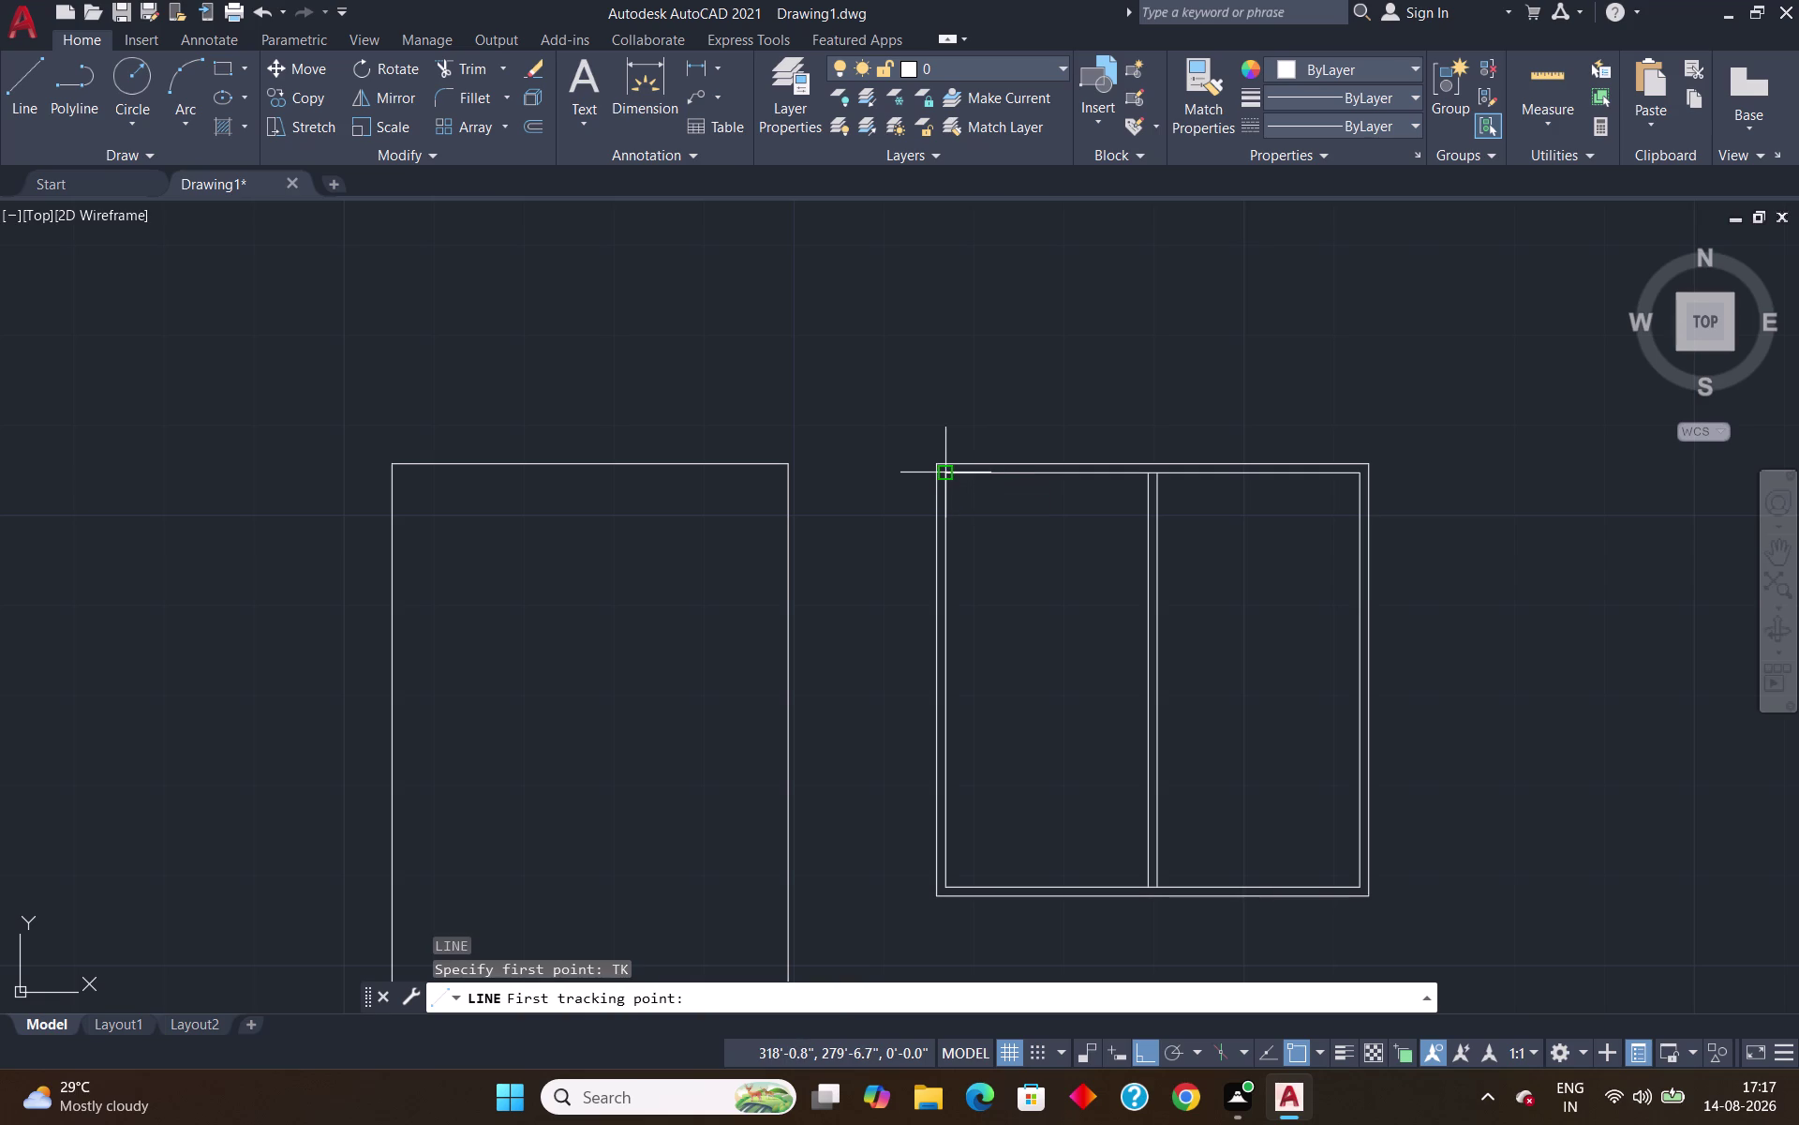
click(942, 474)
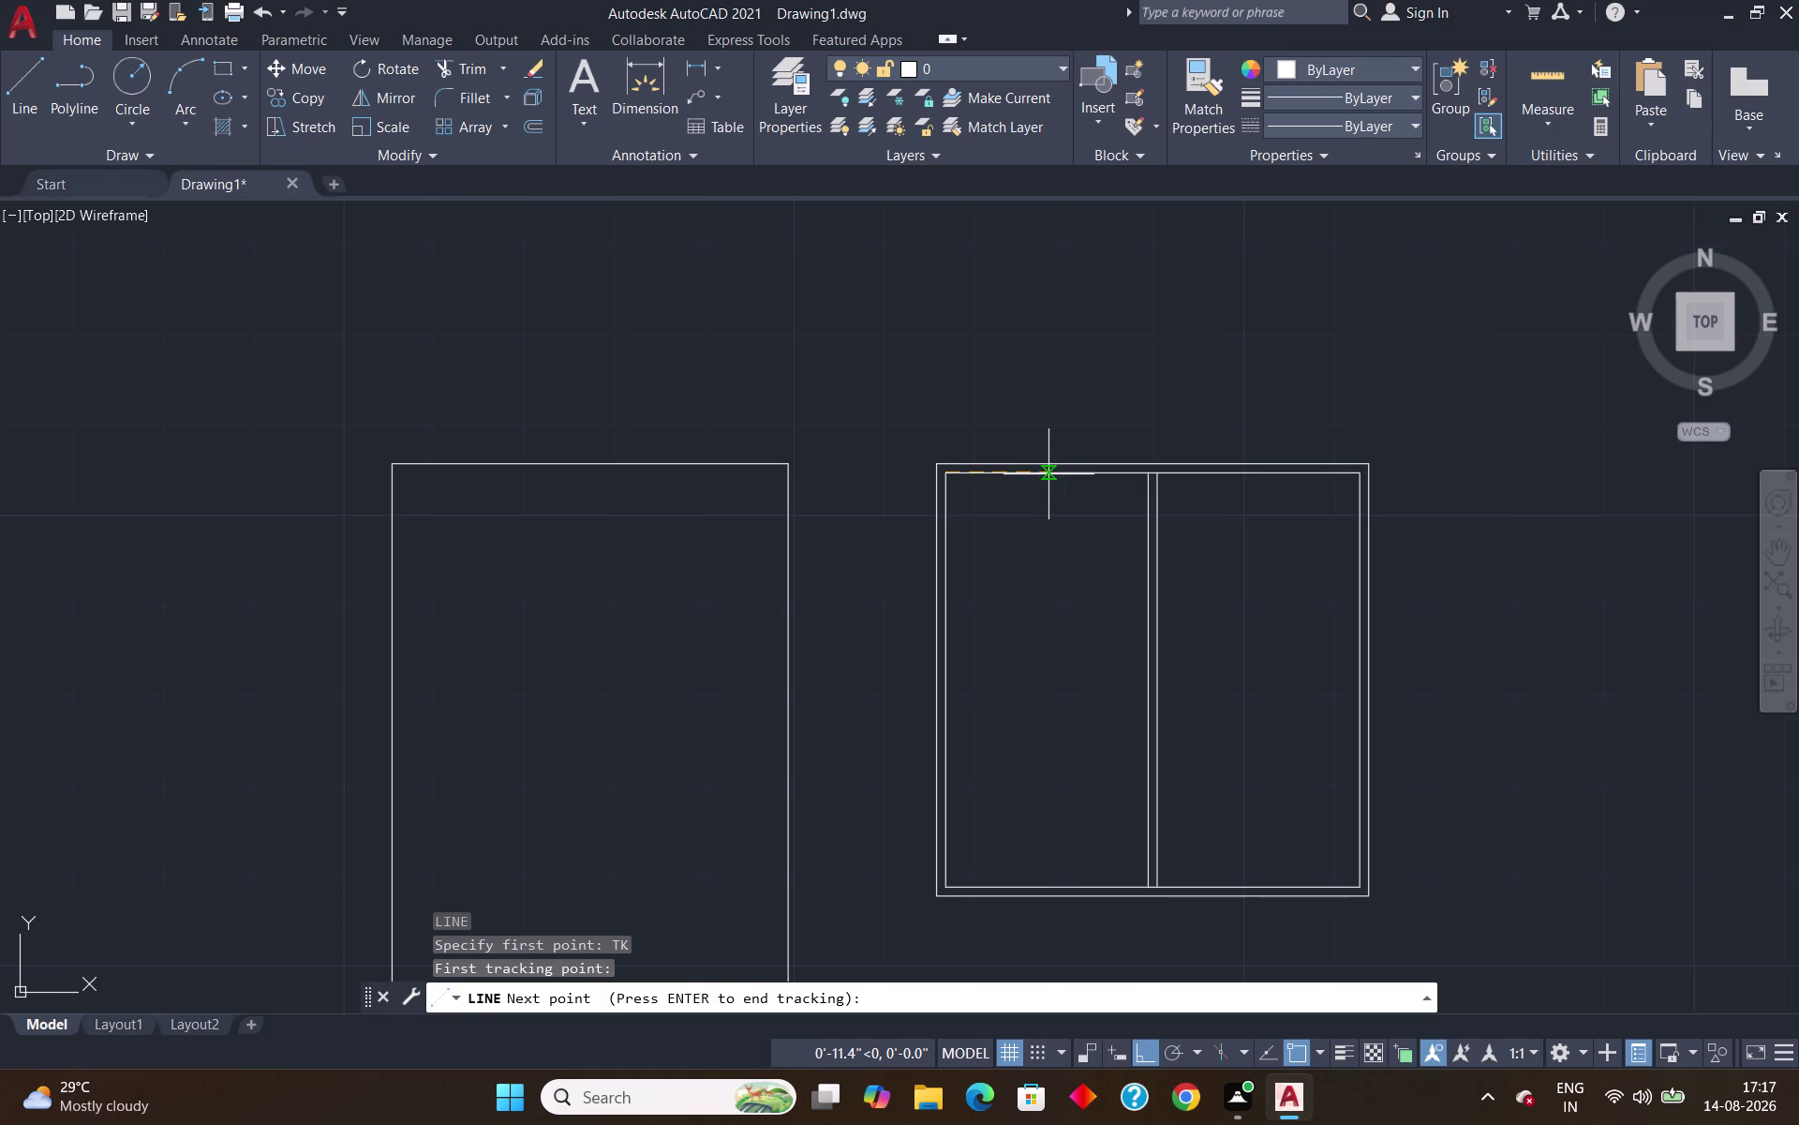
click(1049, 474)
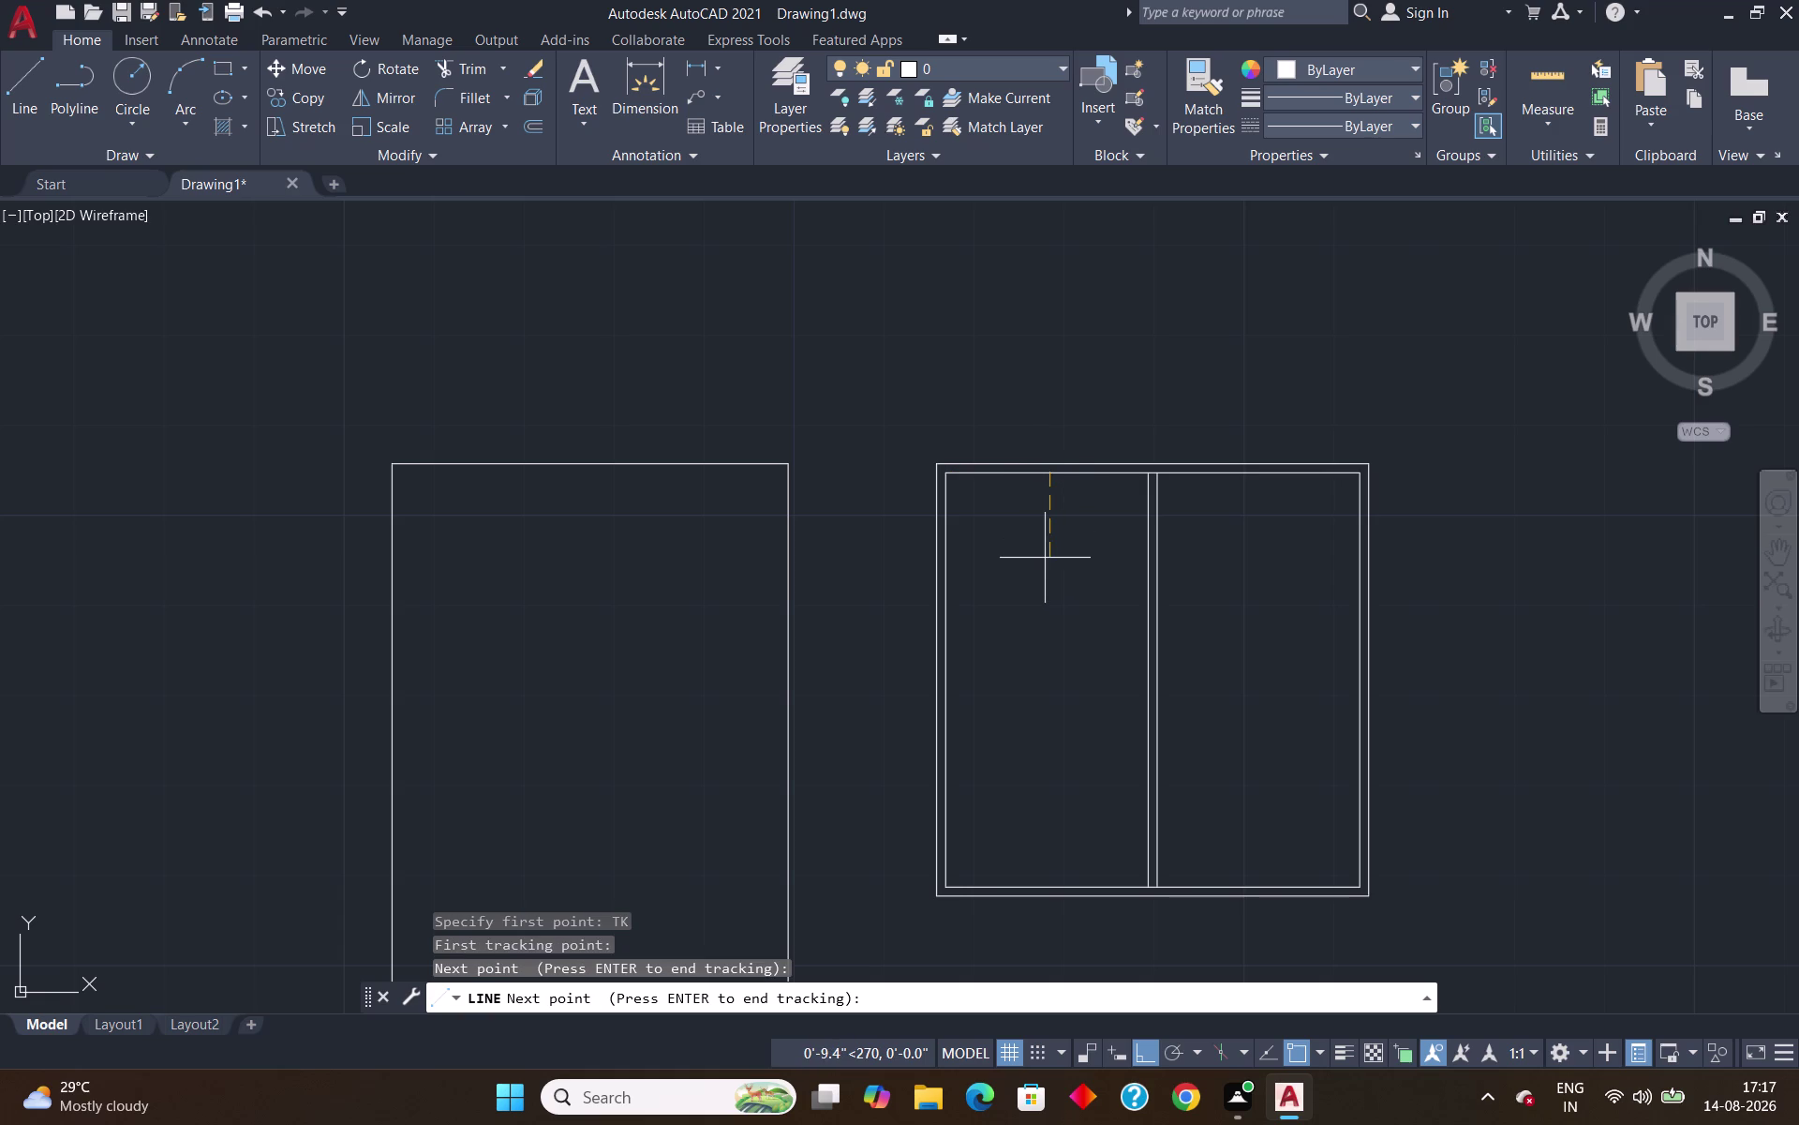
text(6")
key(Return)
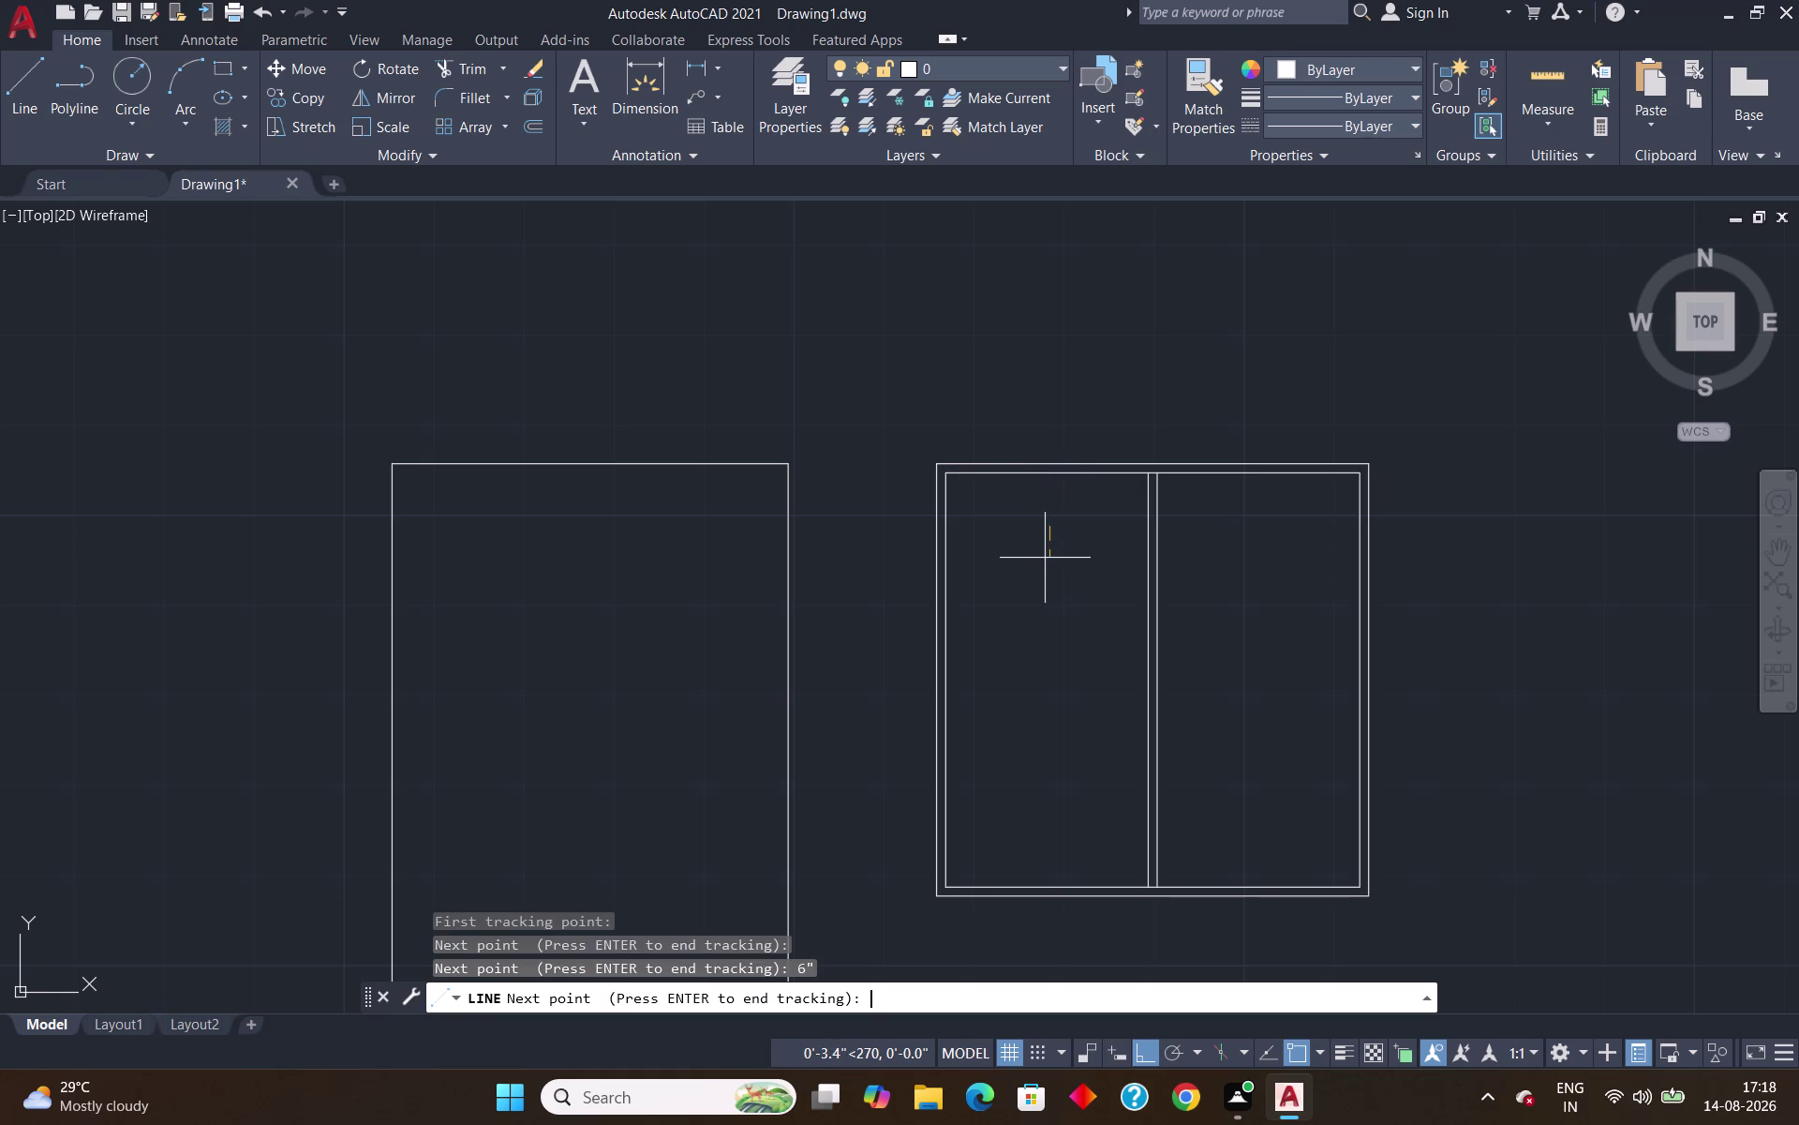
key(Return)
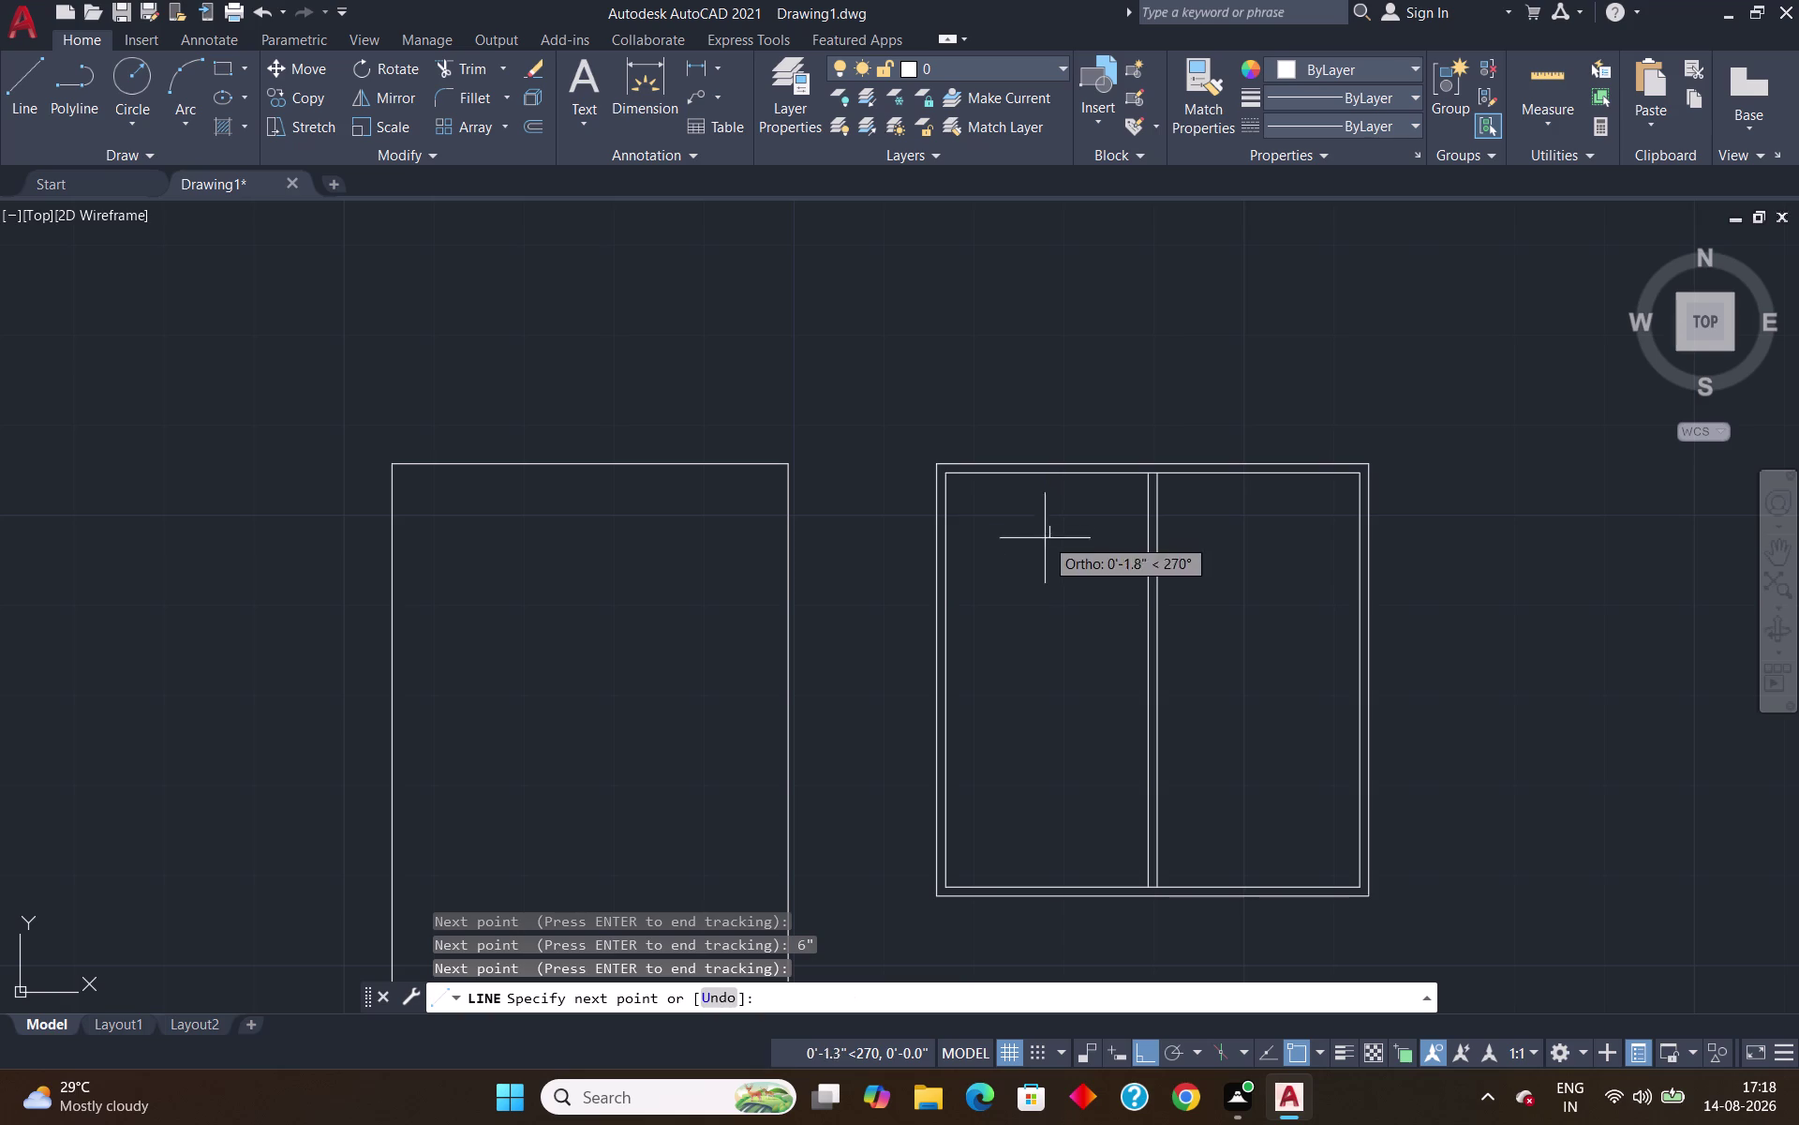
click(1051, 469)
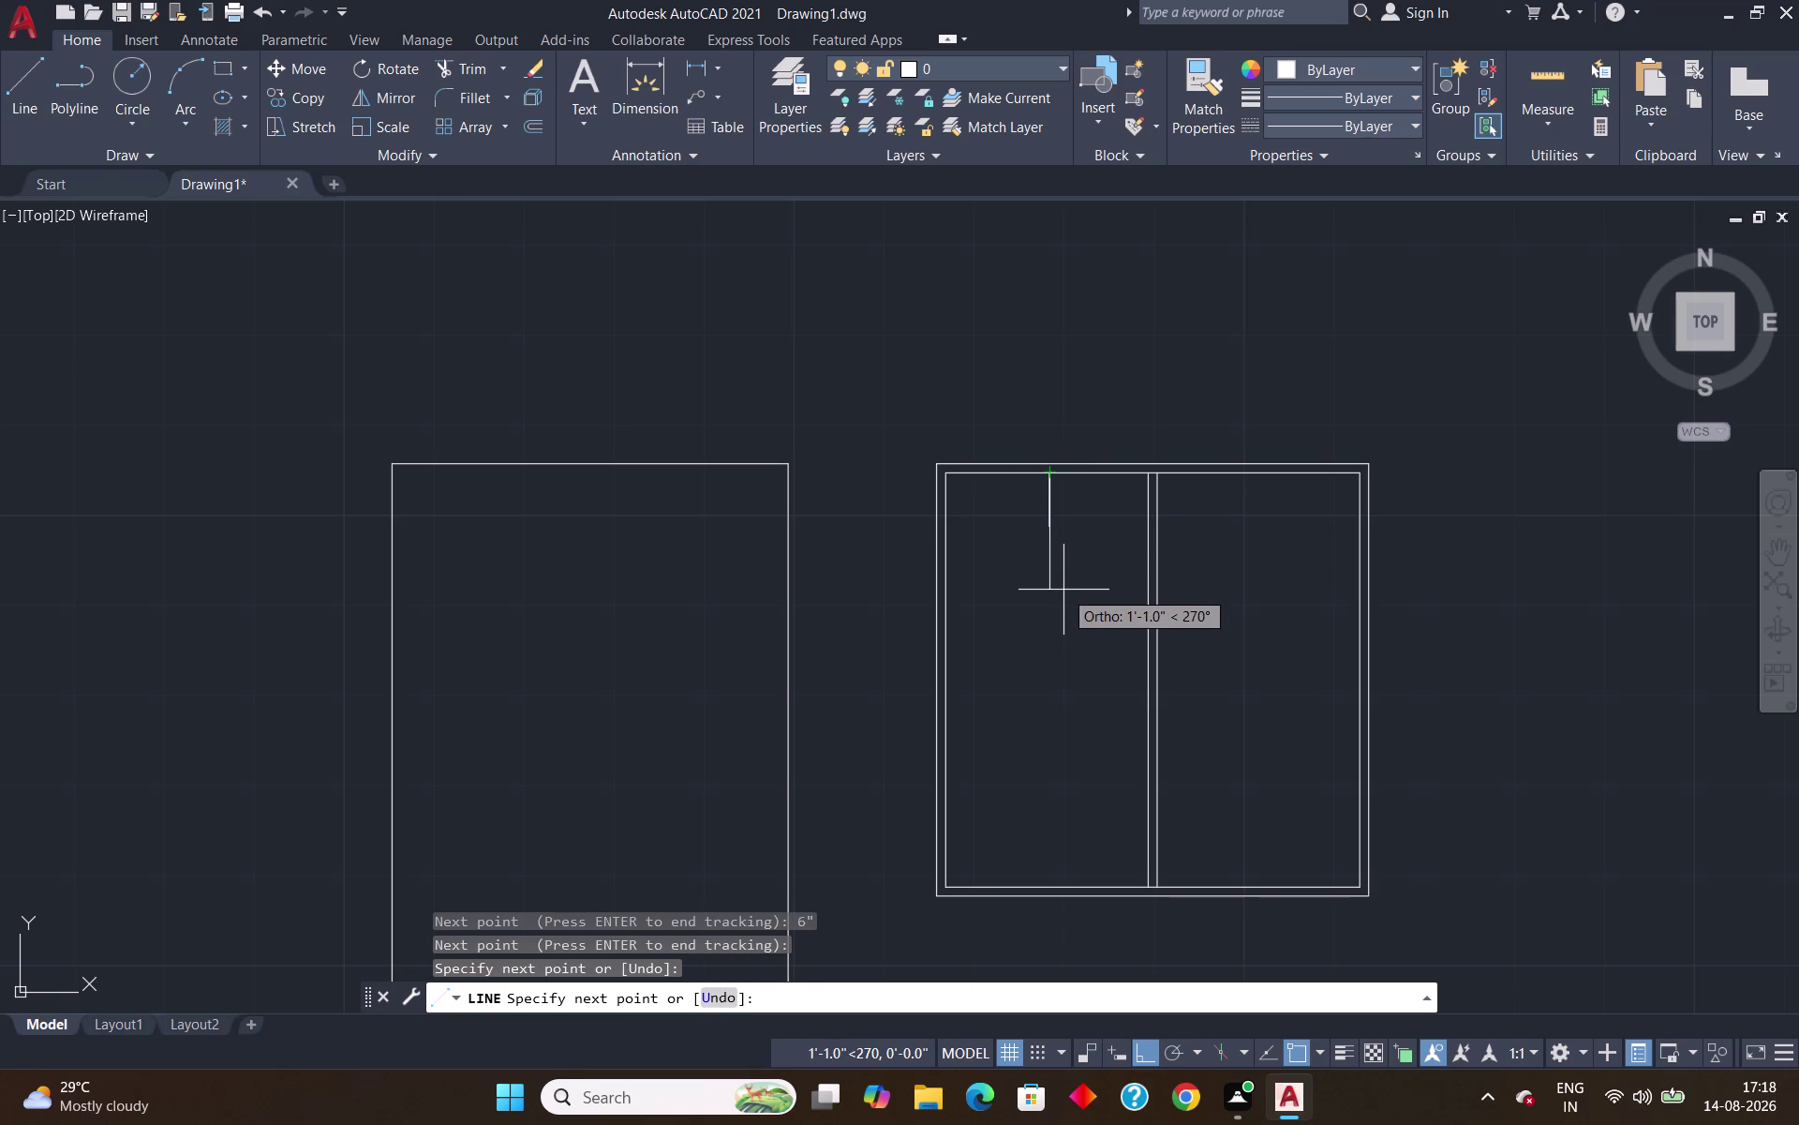
key(Return)
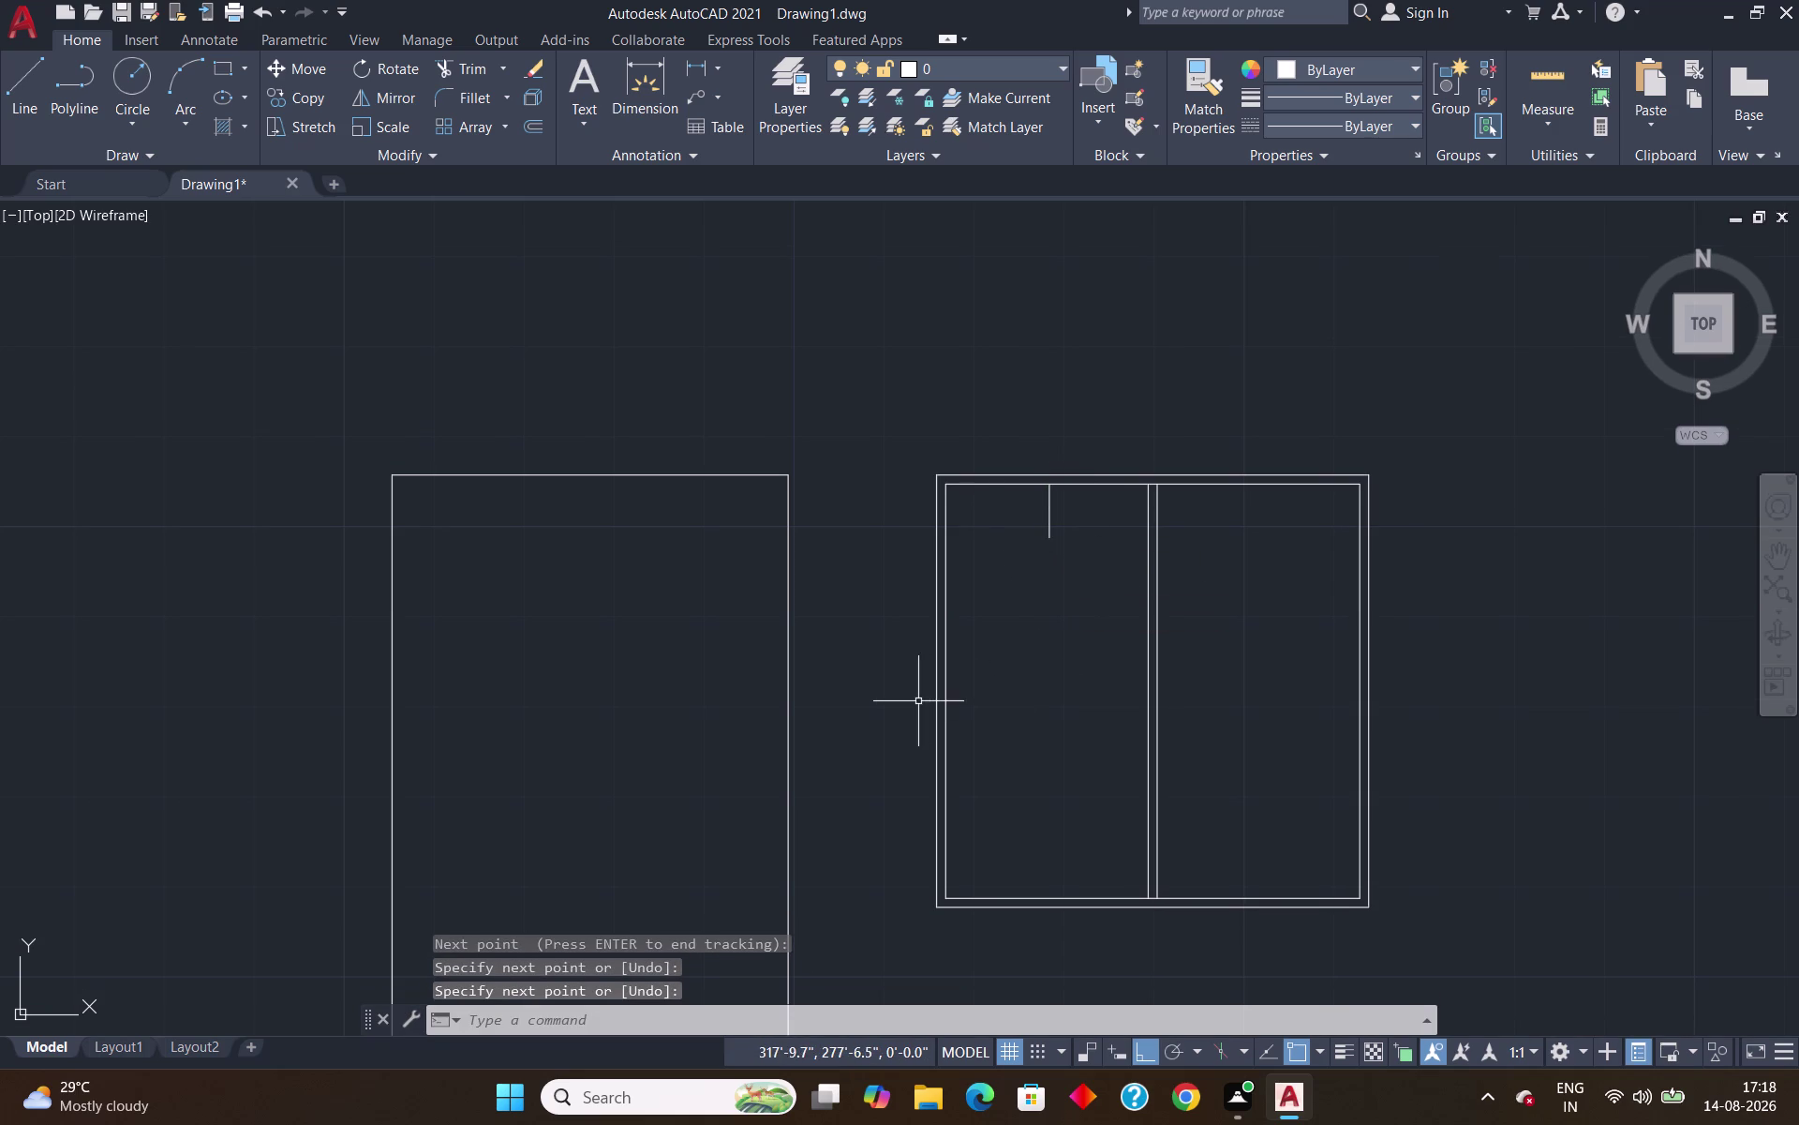
Draw a 6" horizontal line from the pane's left edge, then start EXTEND.
key(l)
key(Return)
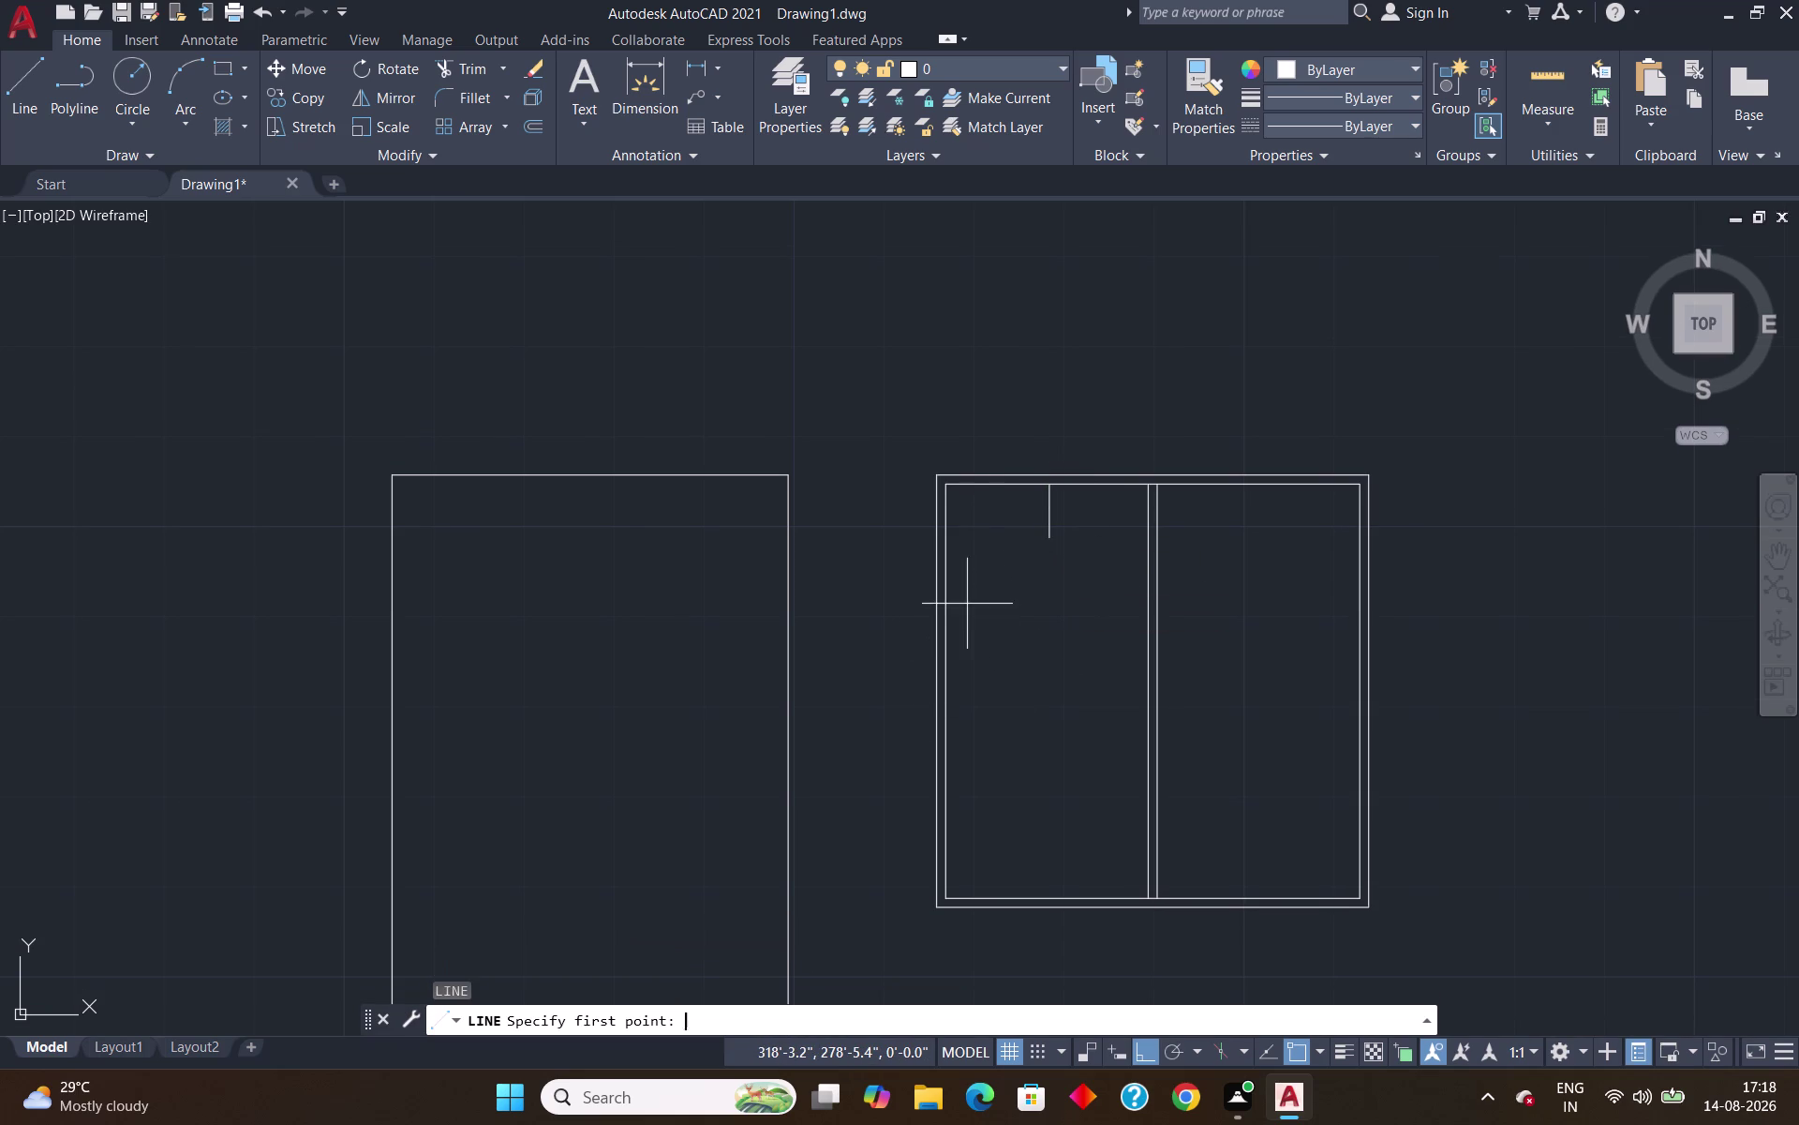
click(943, 698)
text(6)
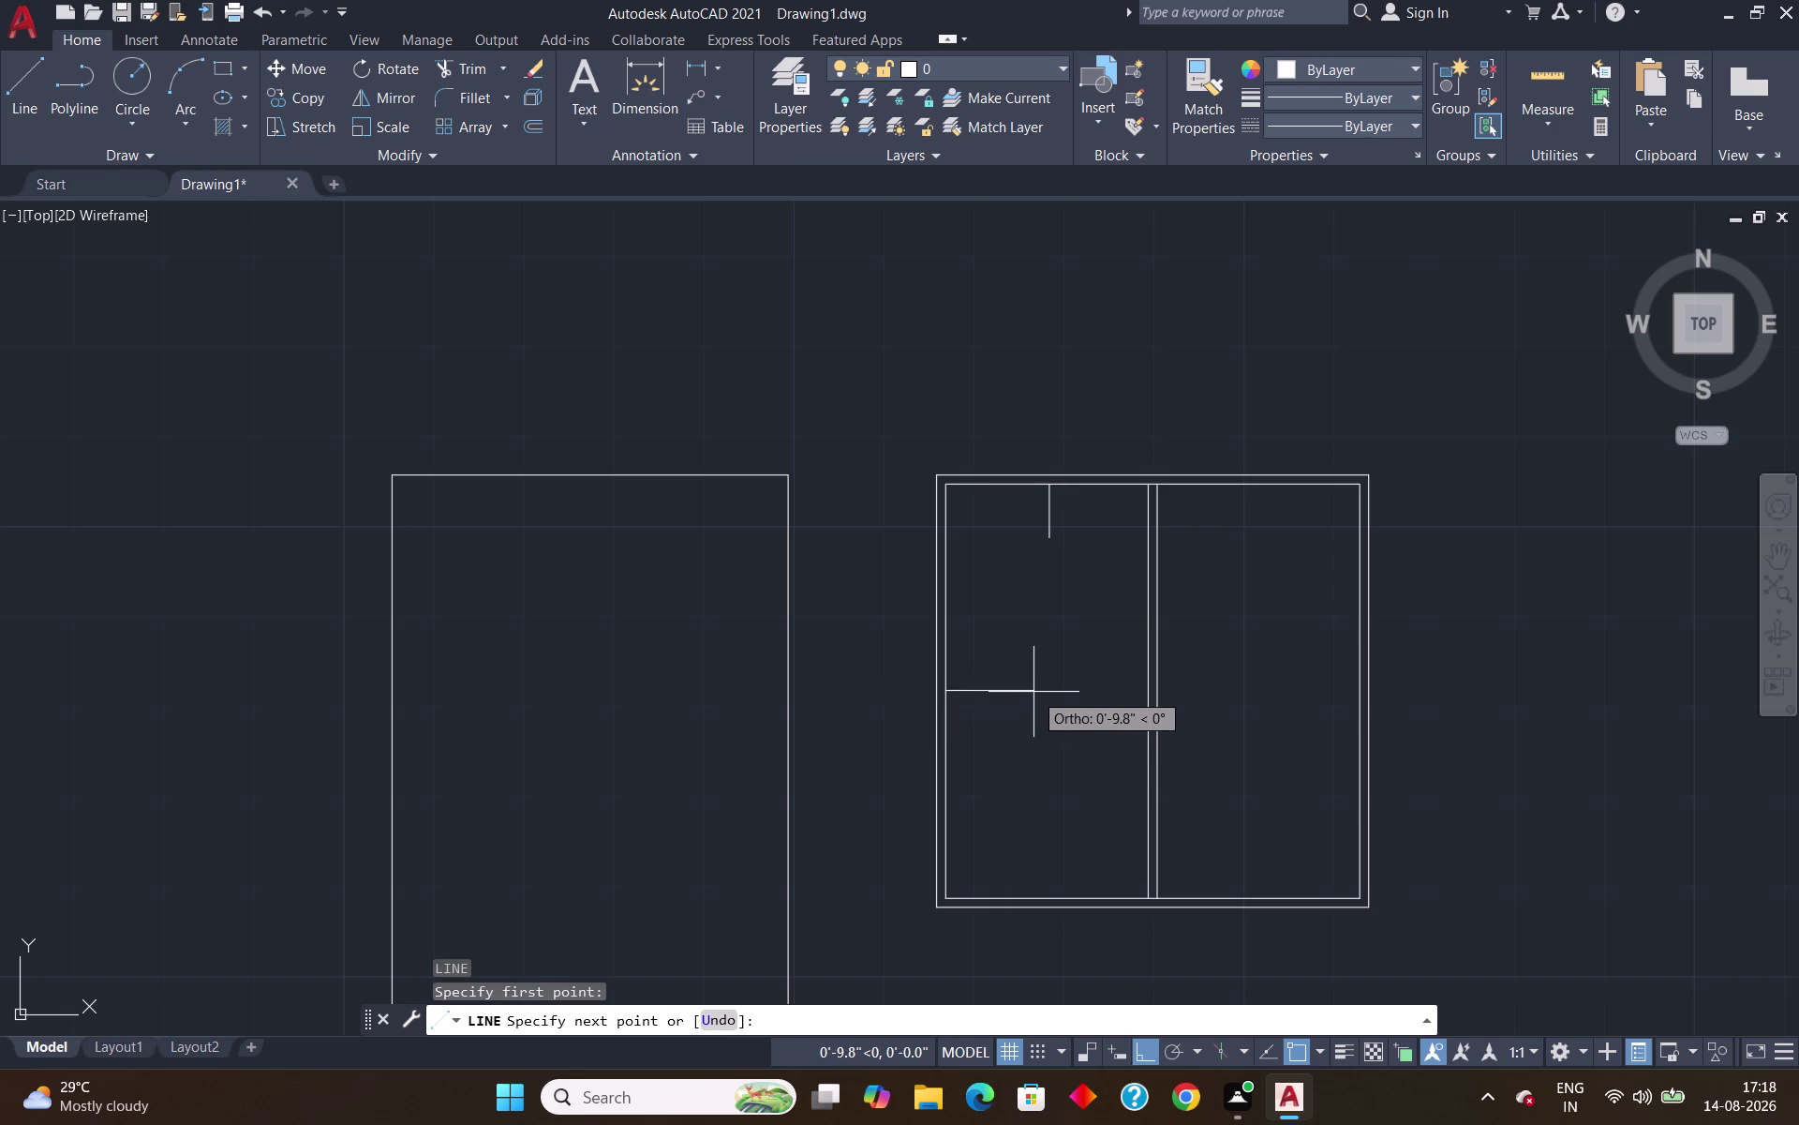
text(")
key(Return)
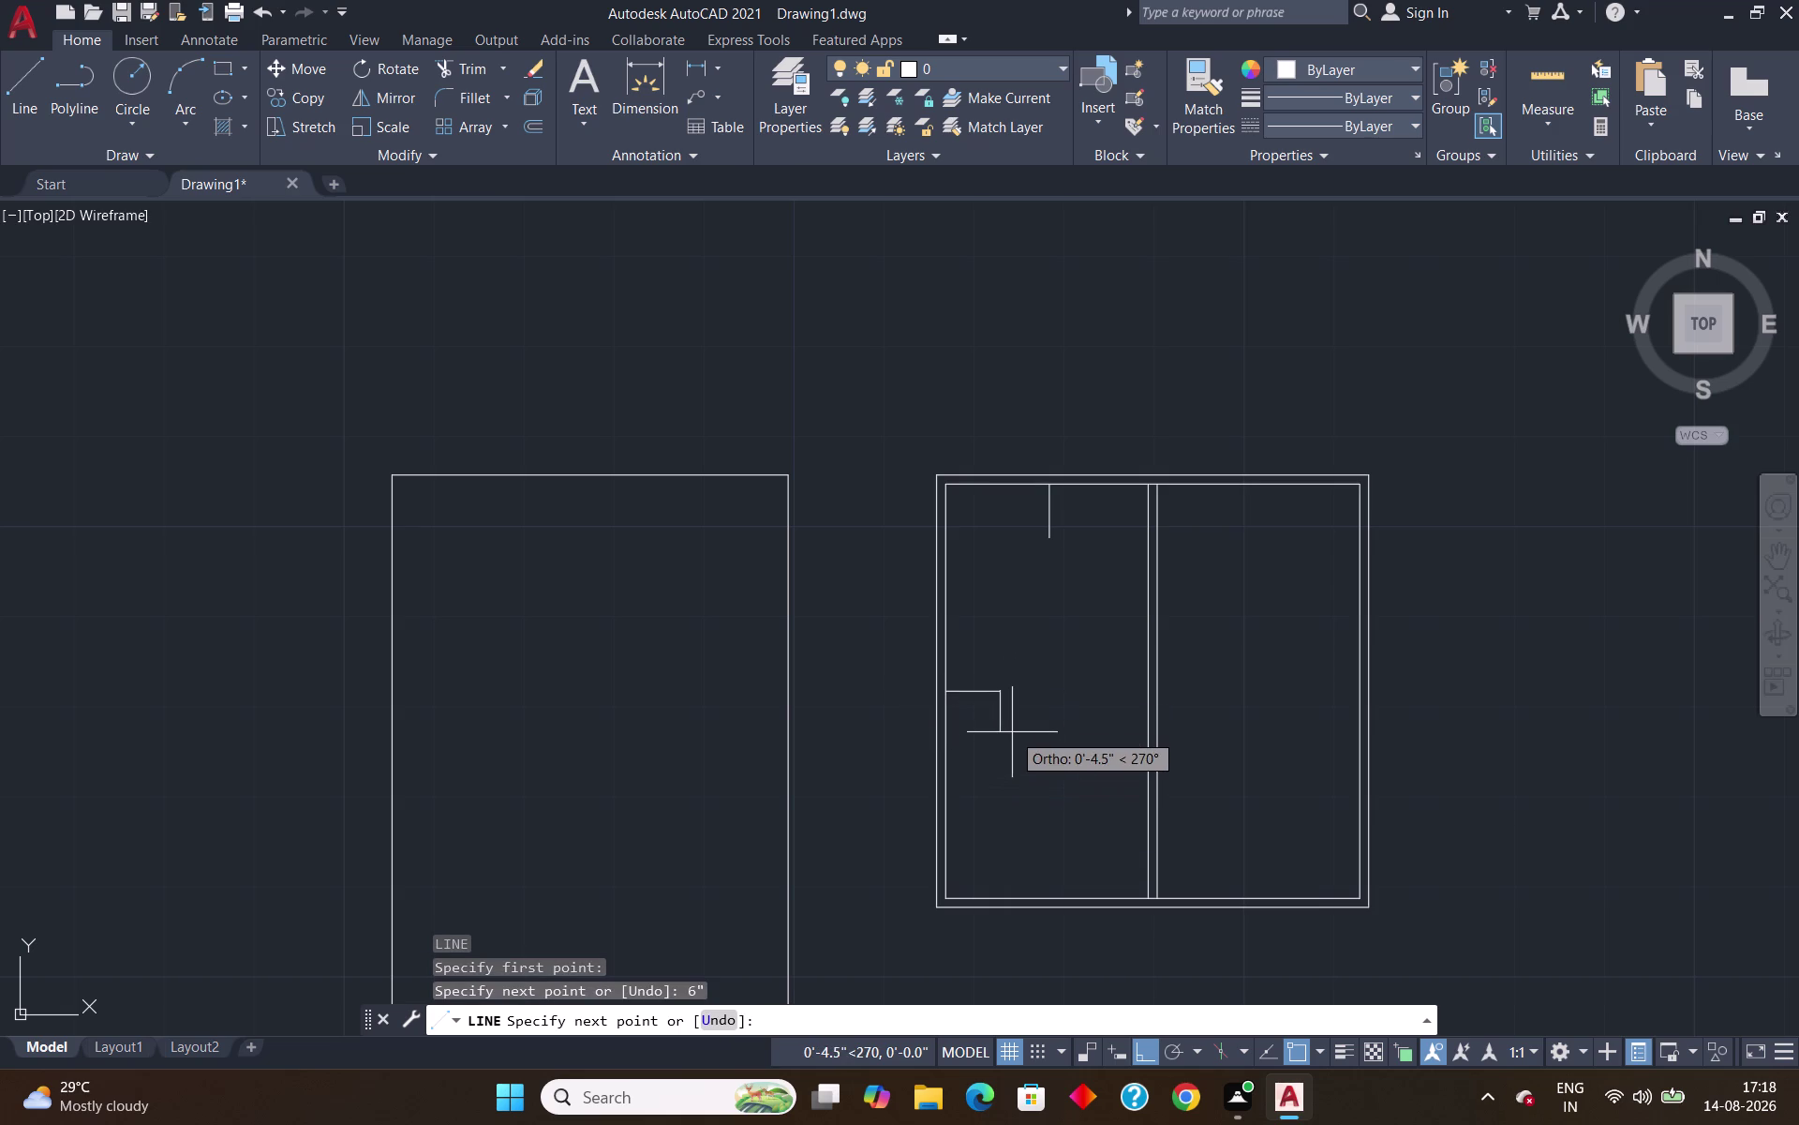
key(Return)
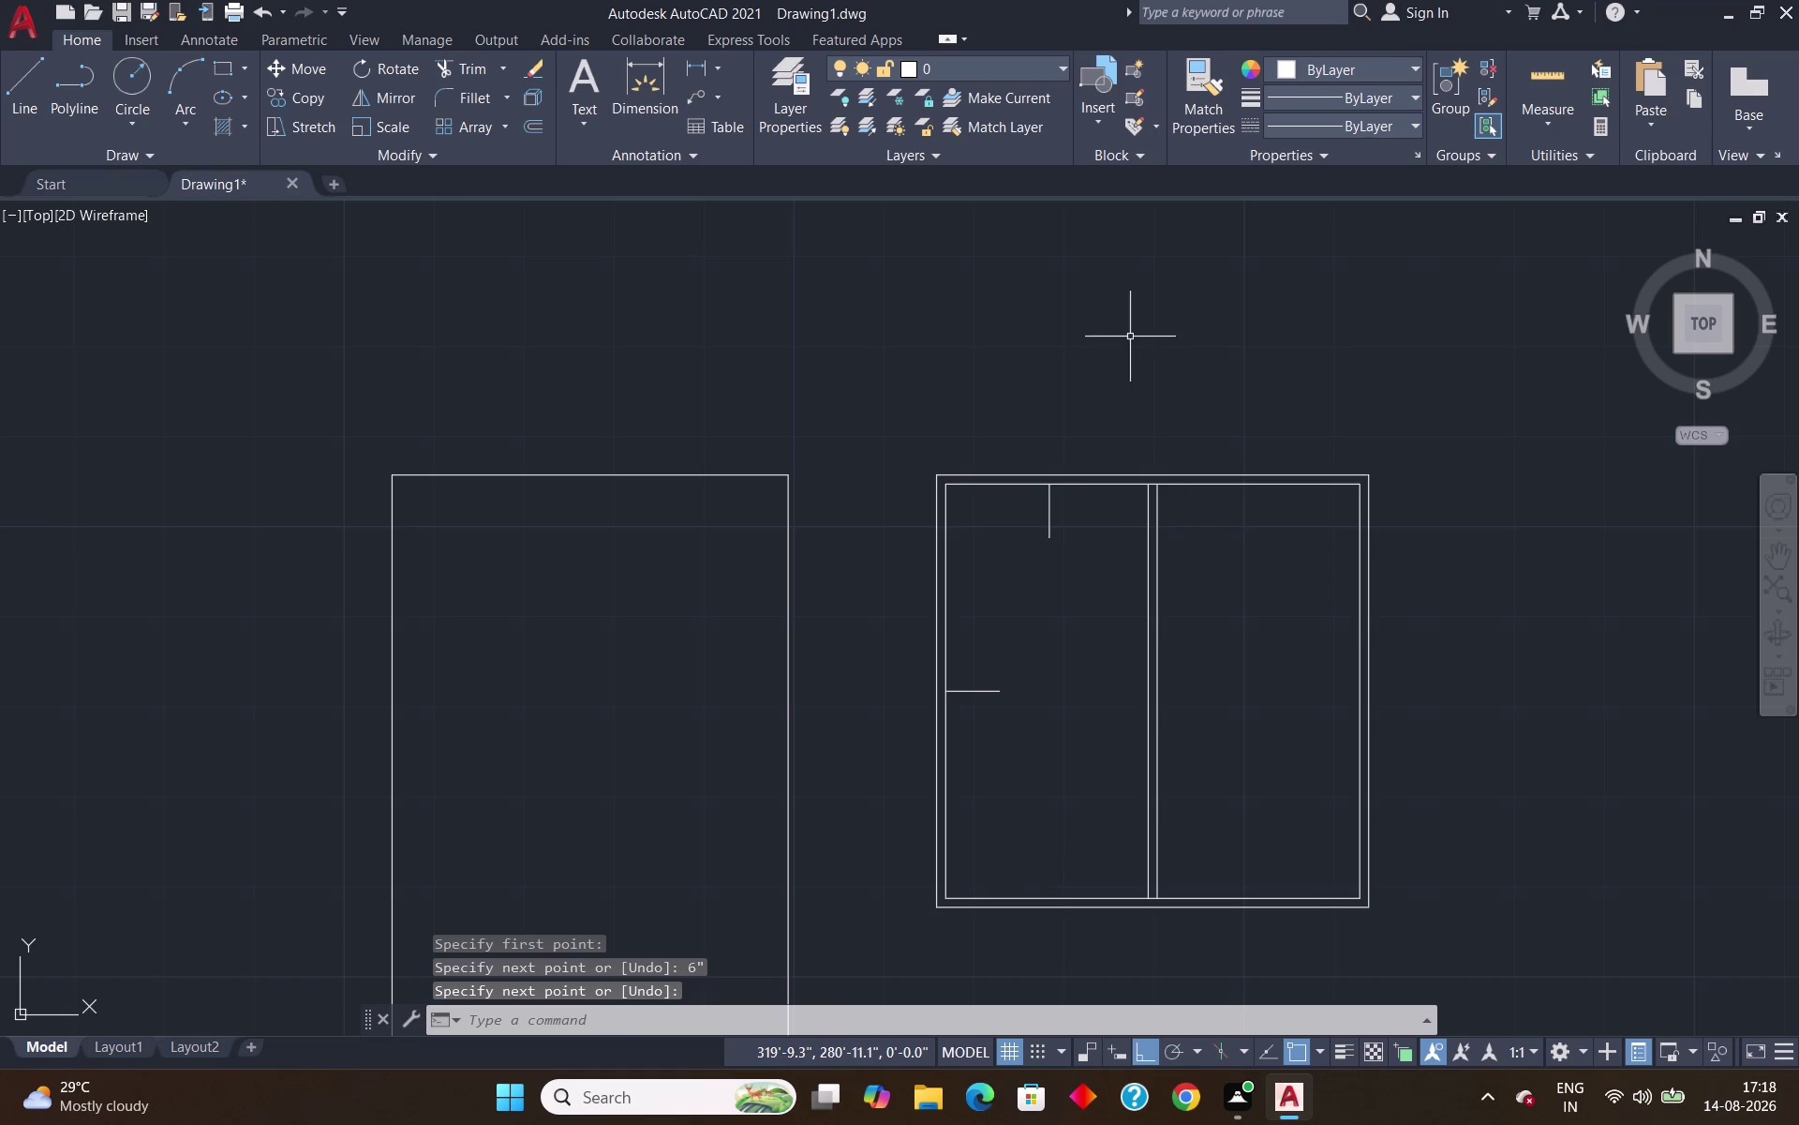
text(EX)
key(Return)
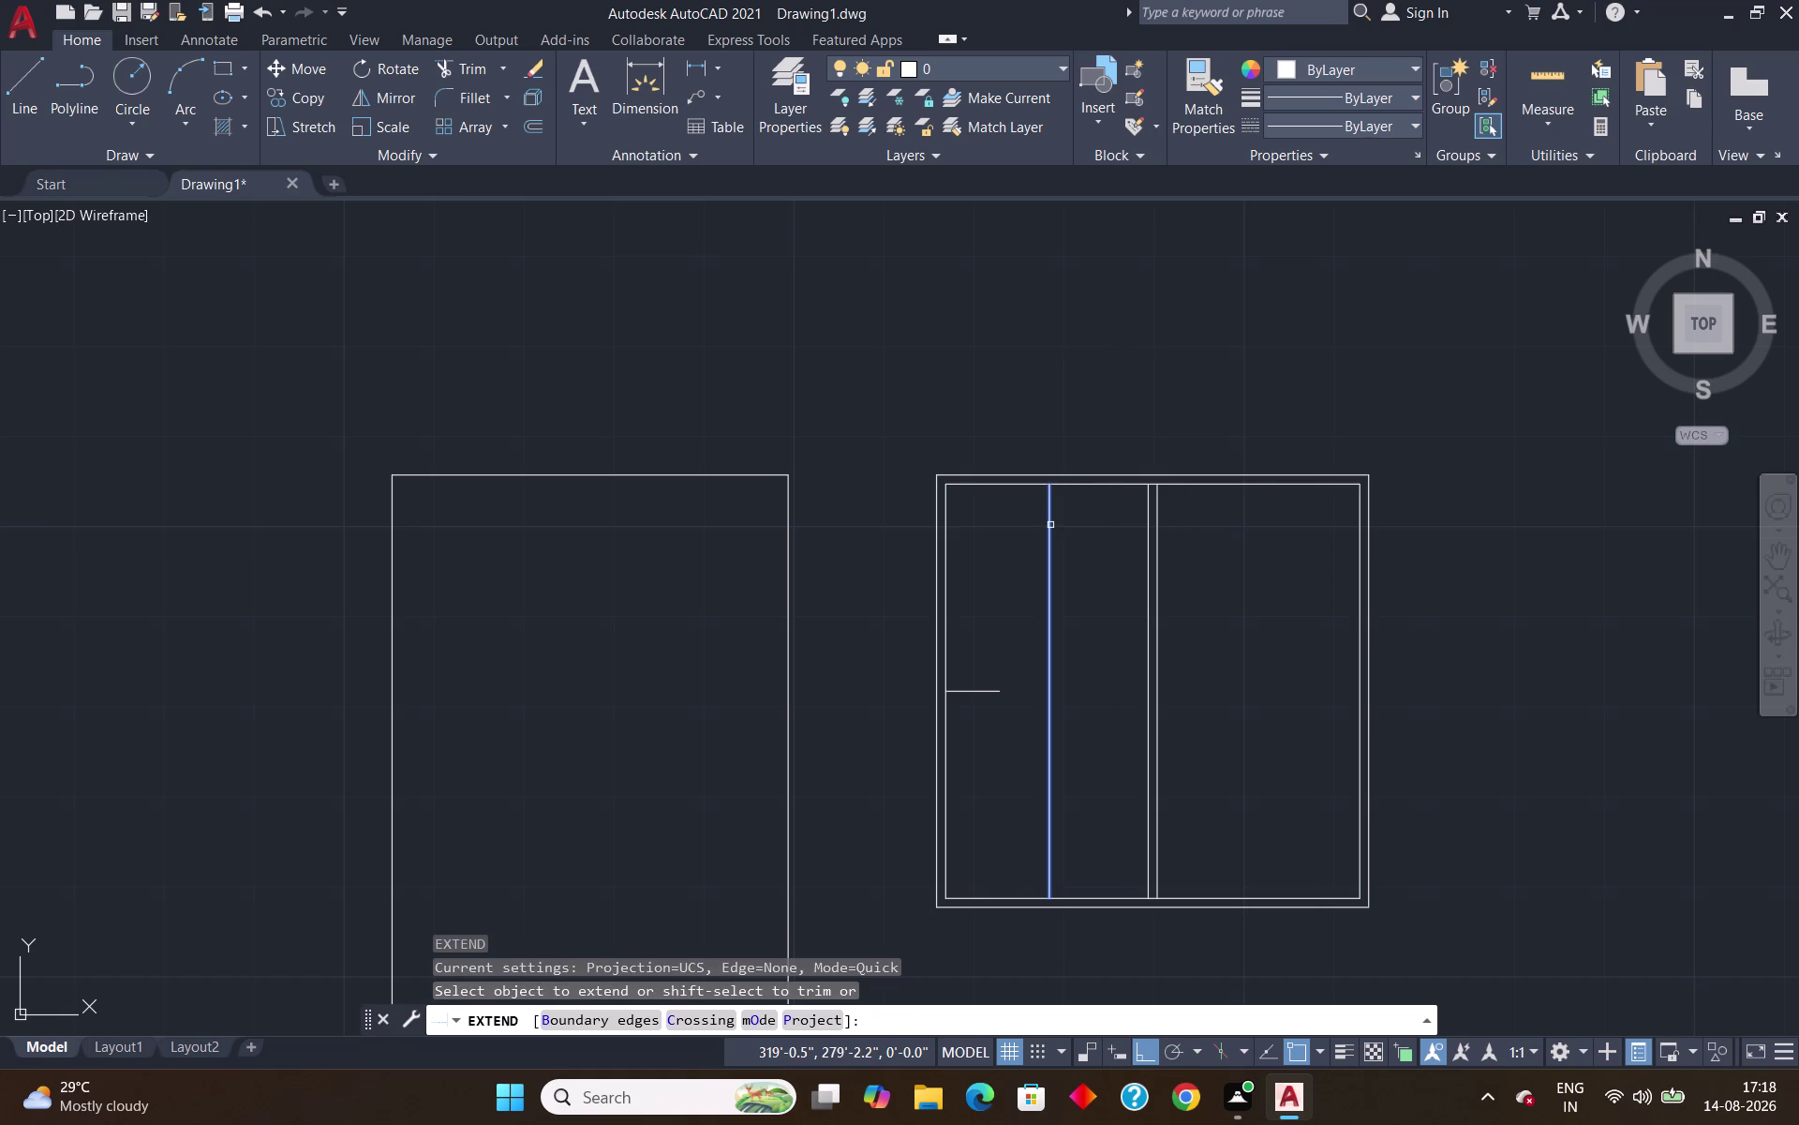
Extend the vertical guide line to the pane bottom and the horizontal guide line to the mullion.
click(1050, 525)
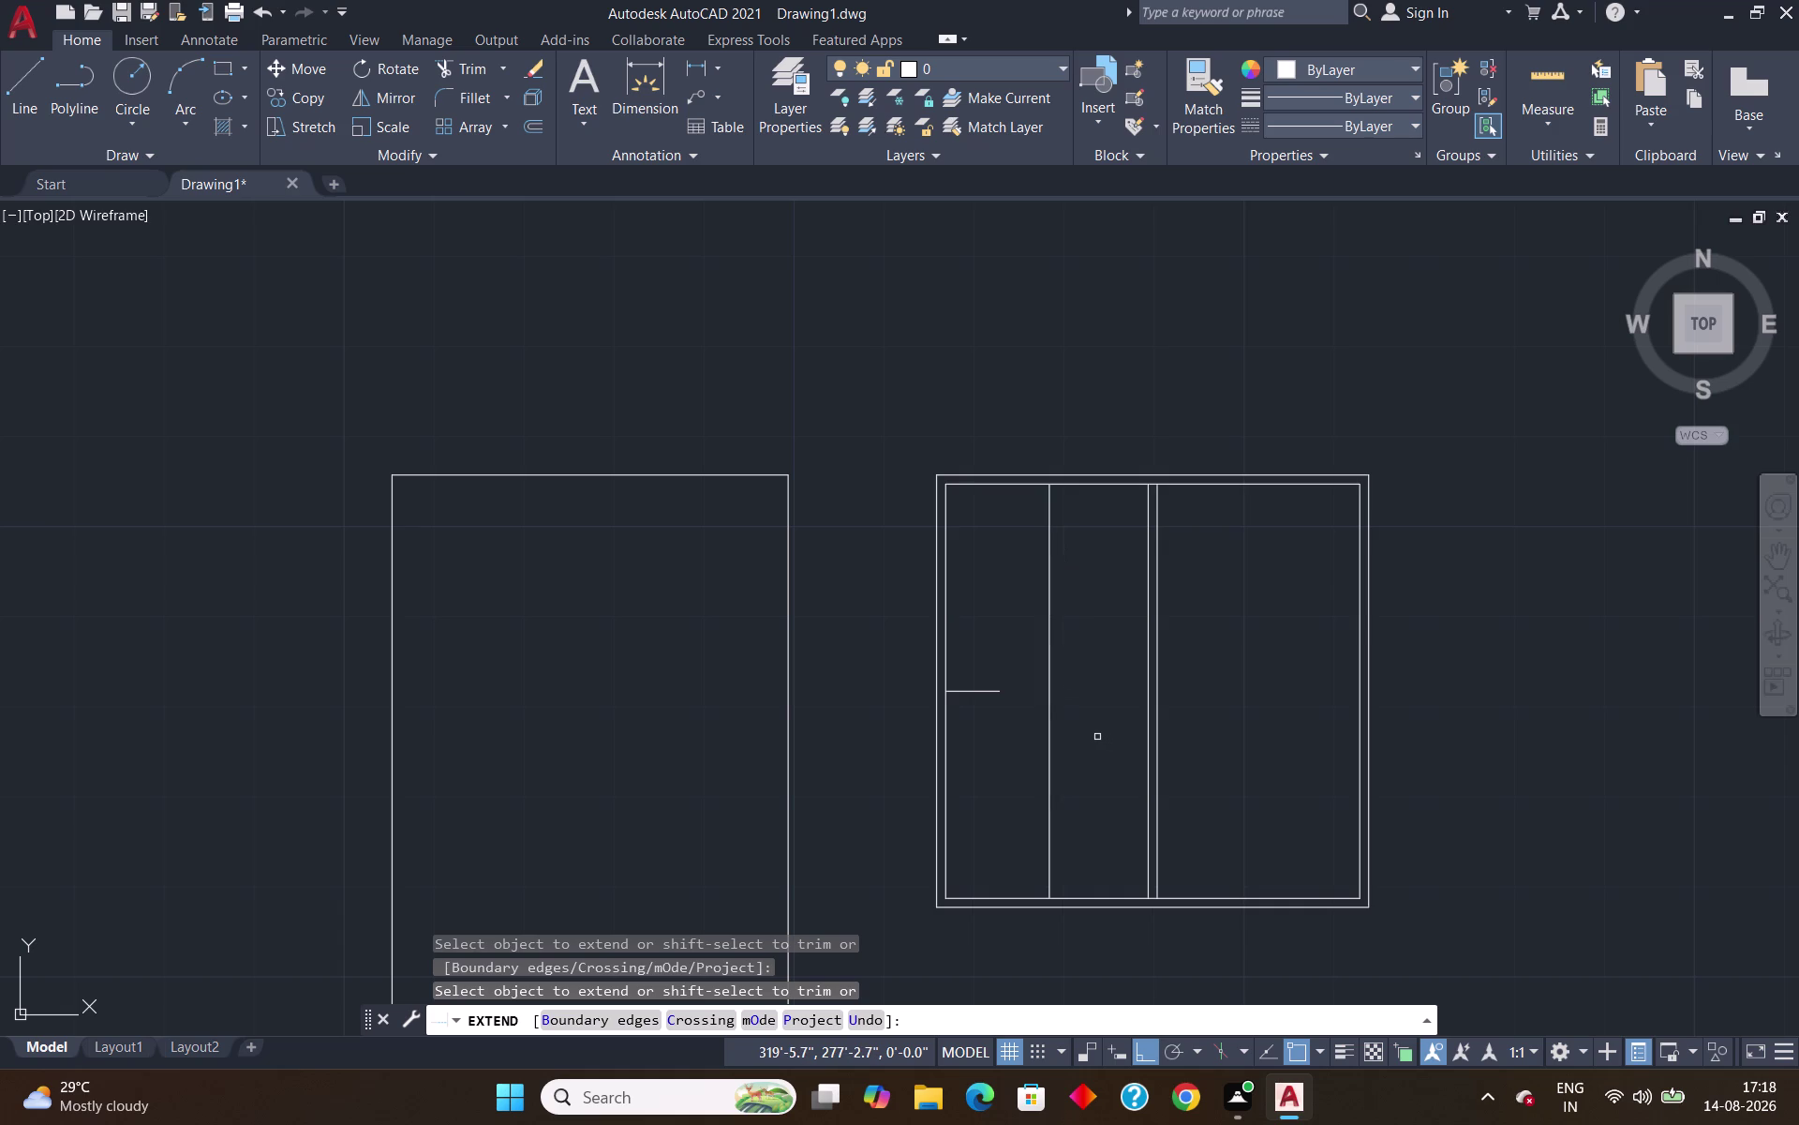
key(Escape)
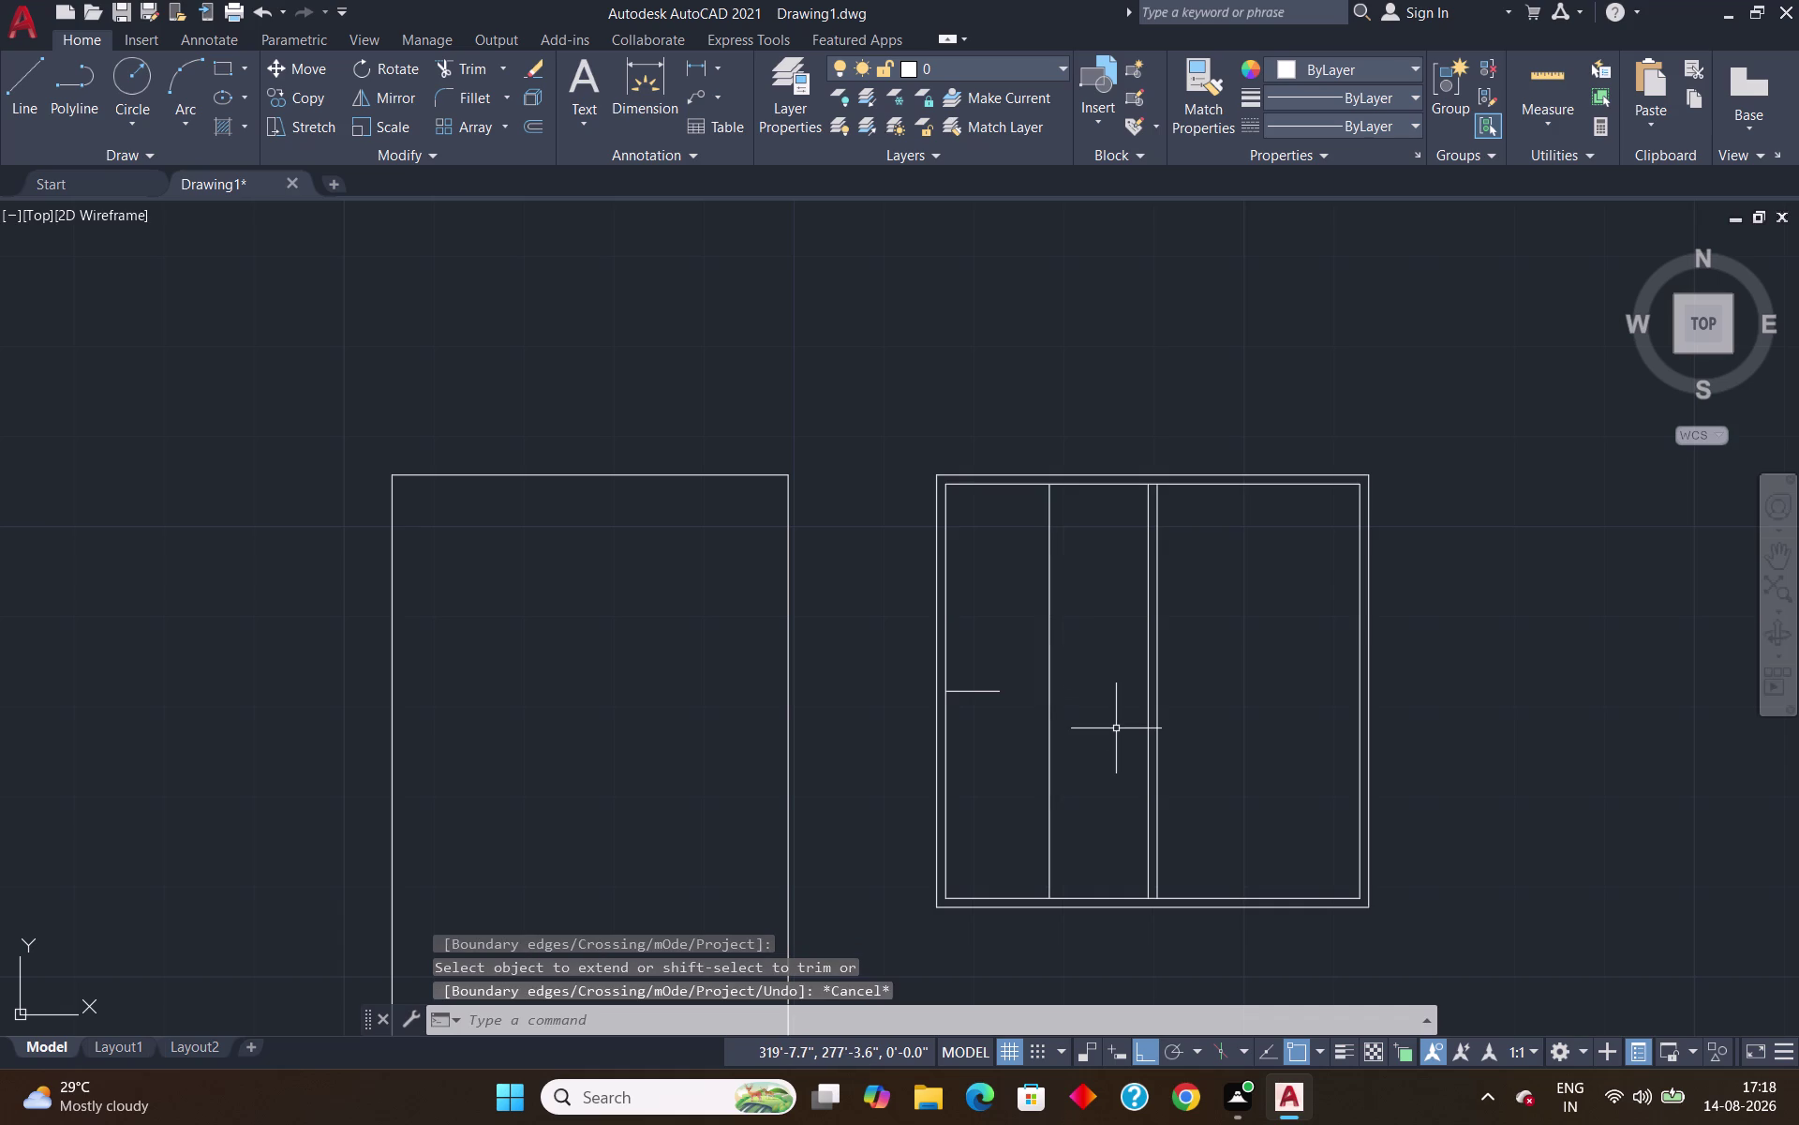
key(e)
key(x)
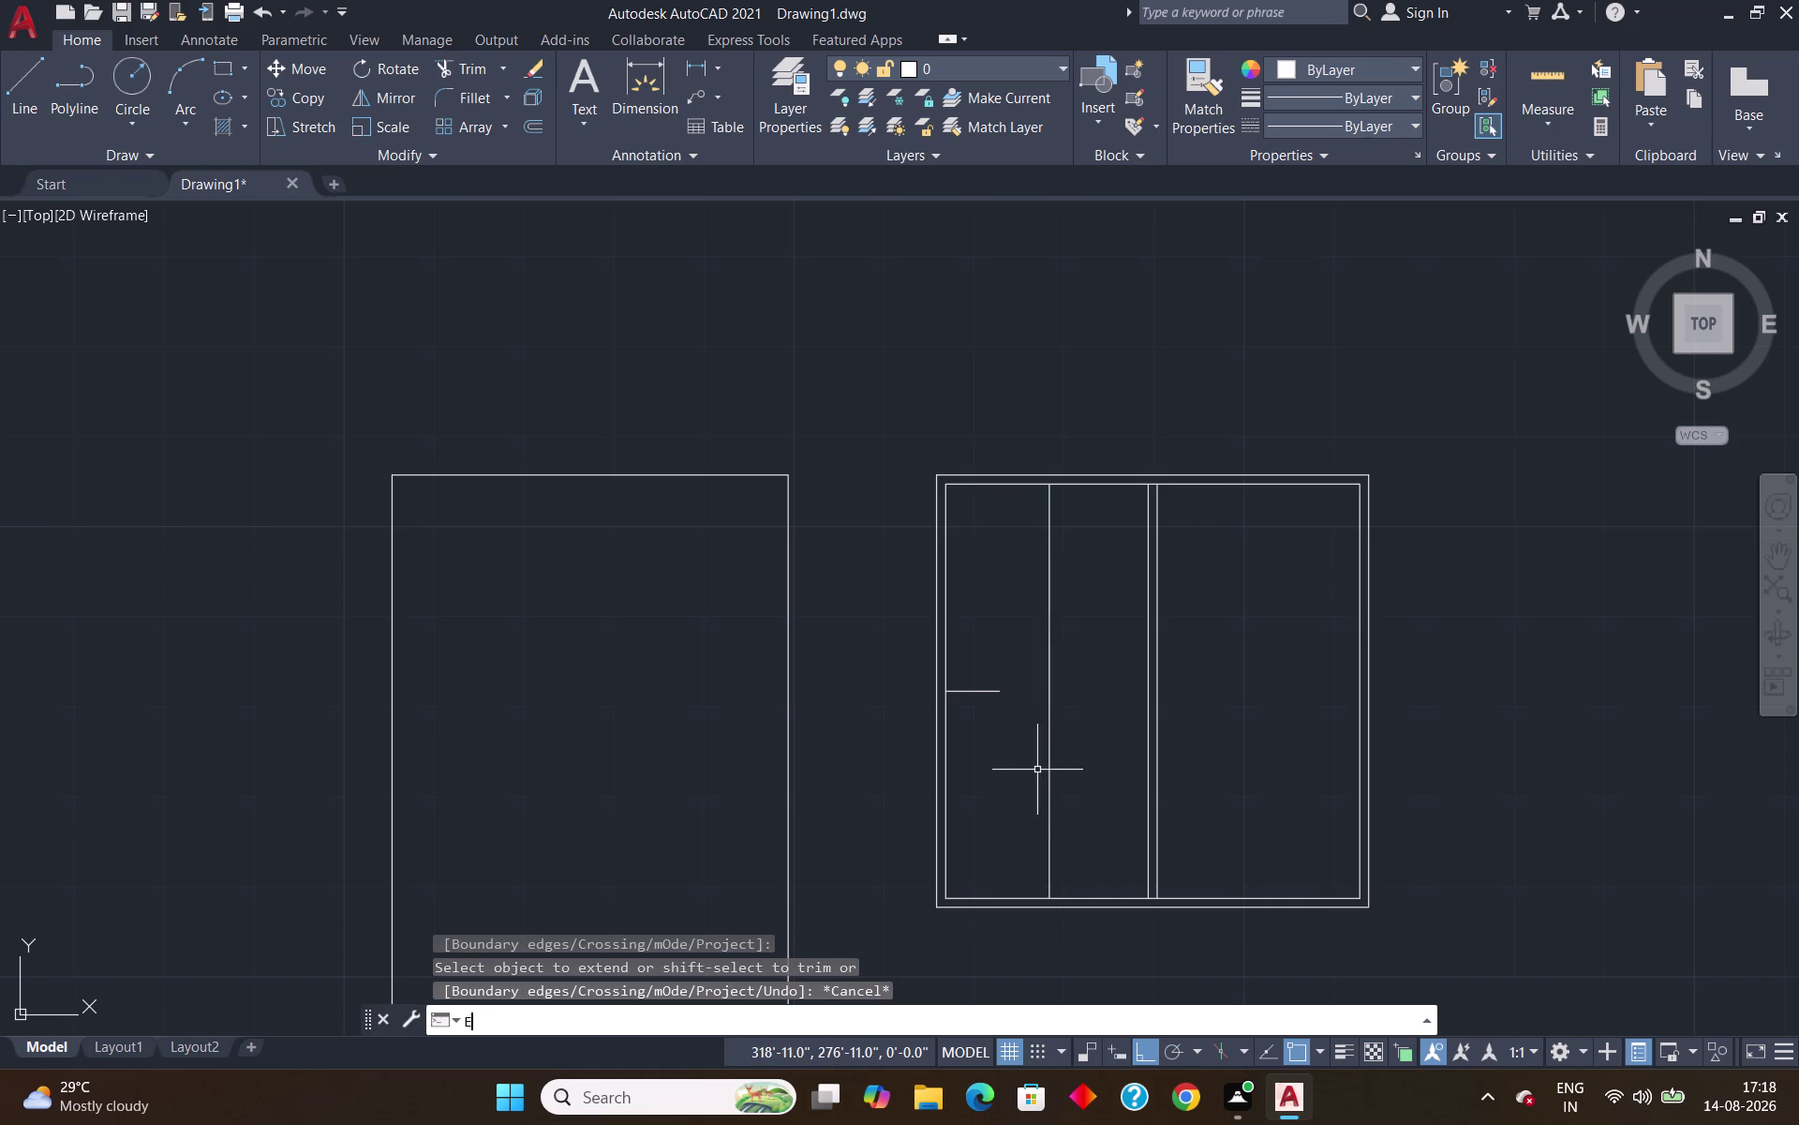
key(Return)
click(996, 689)
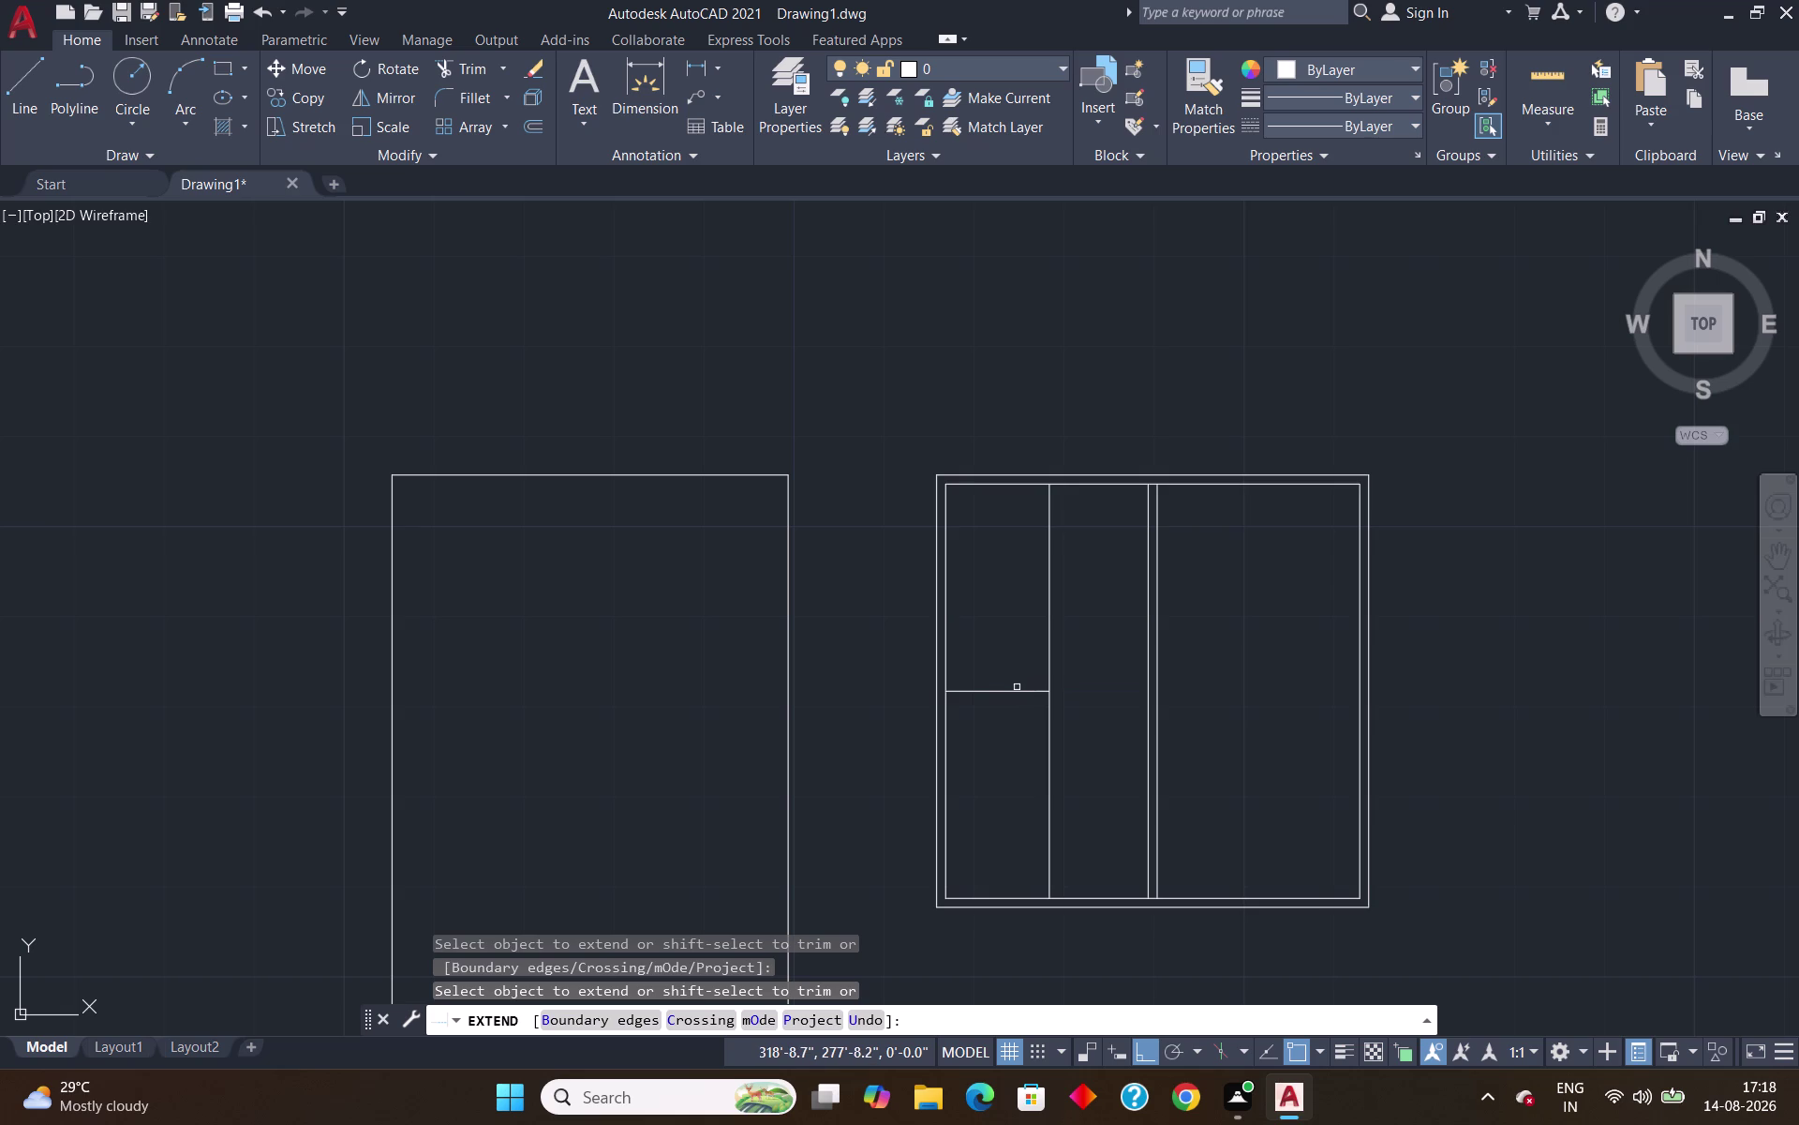
click(1010, 689)
key(Escape)
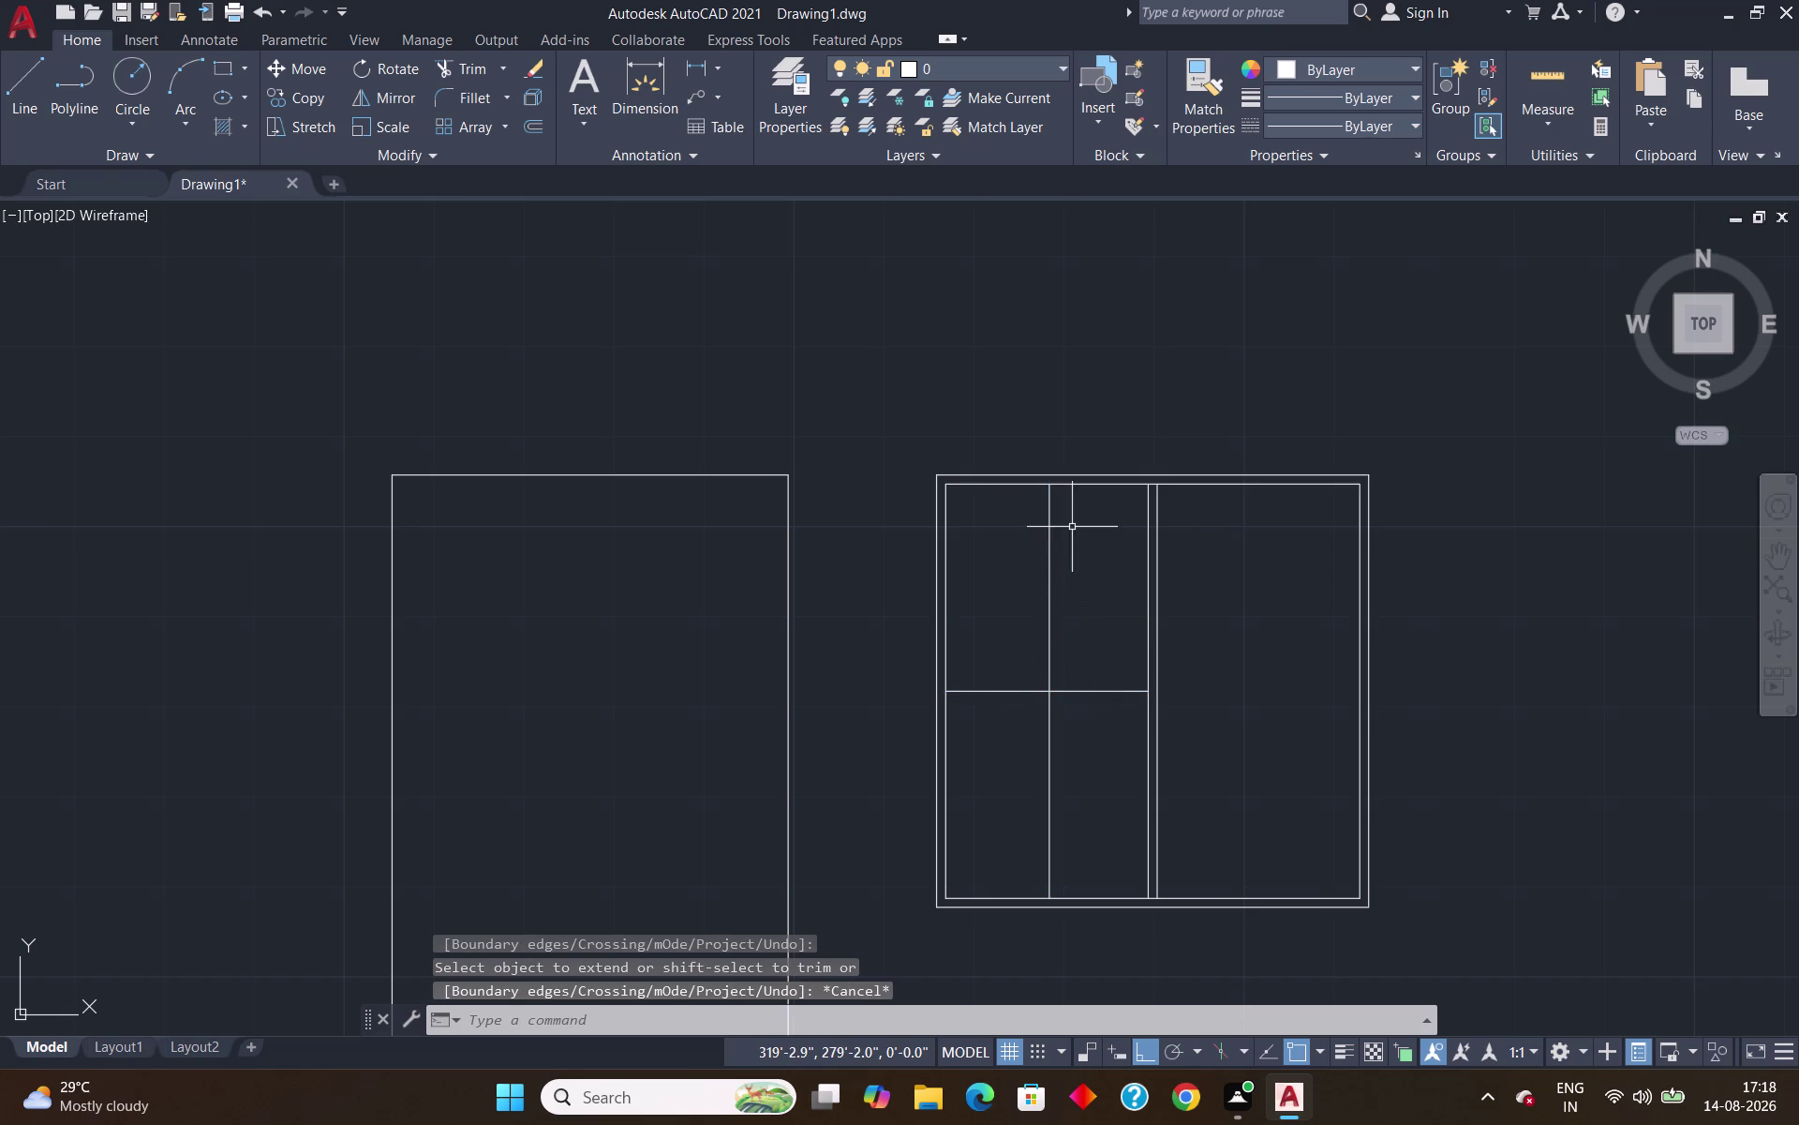
click(1050, 624)
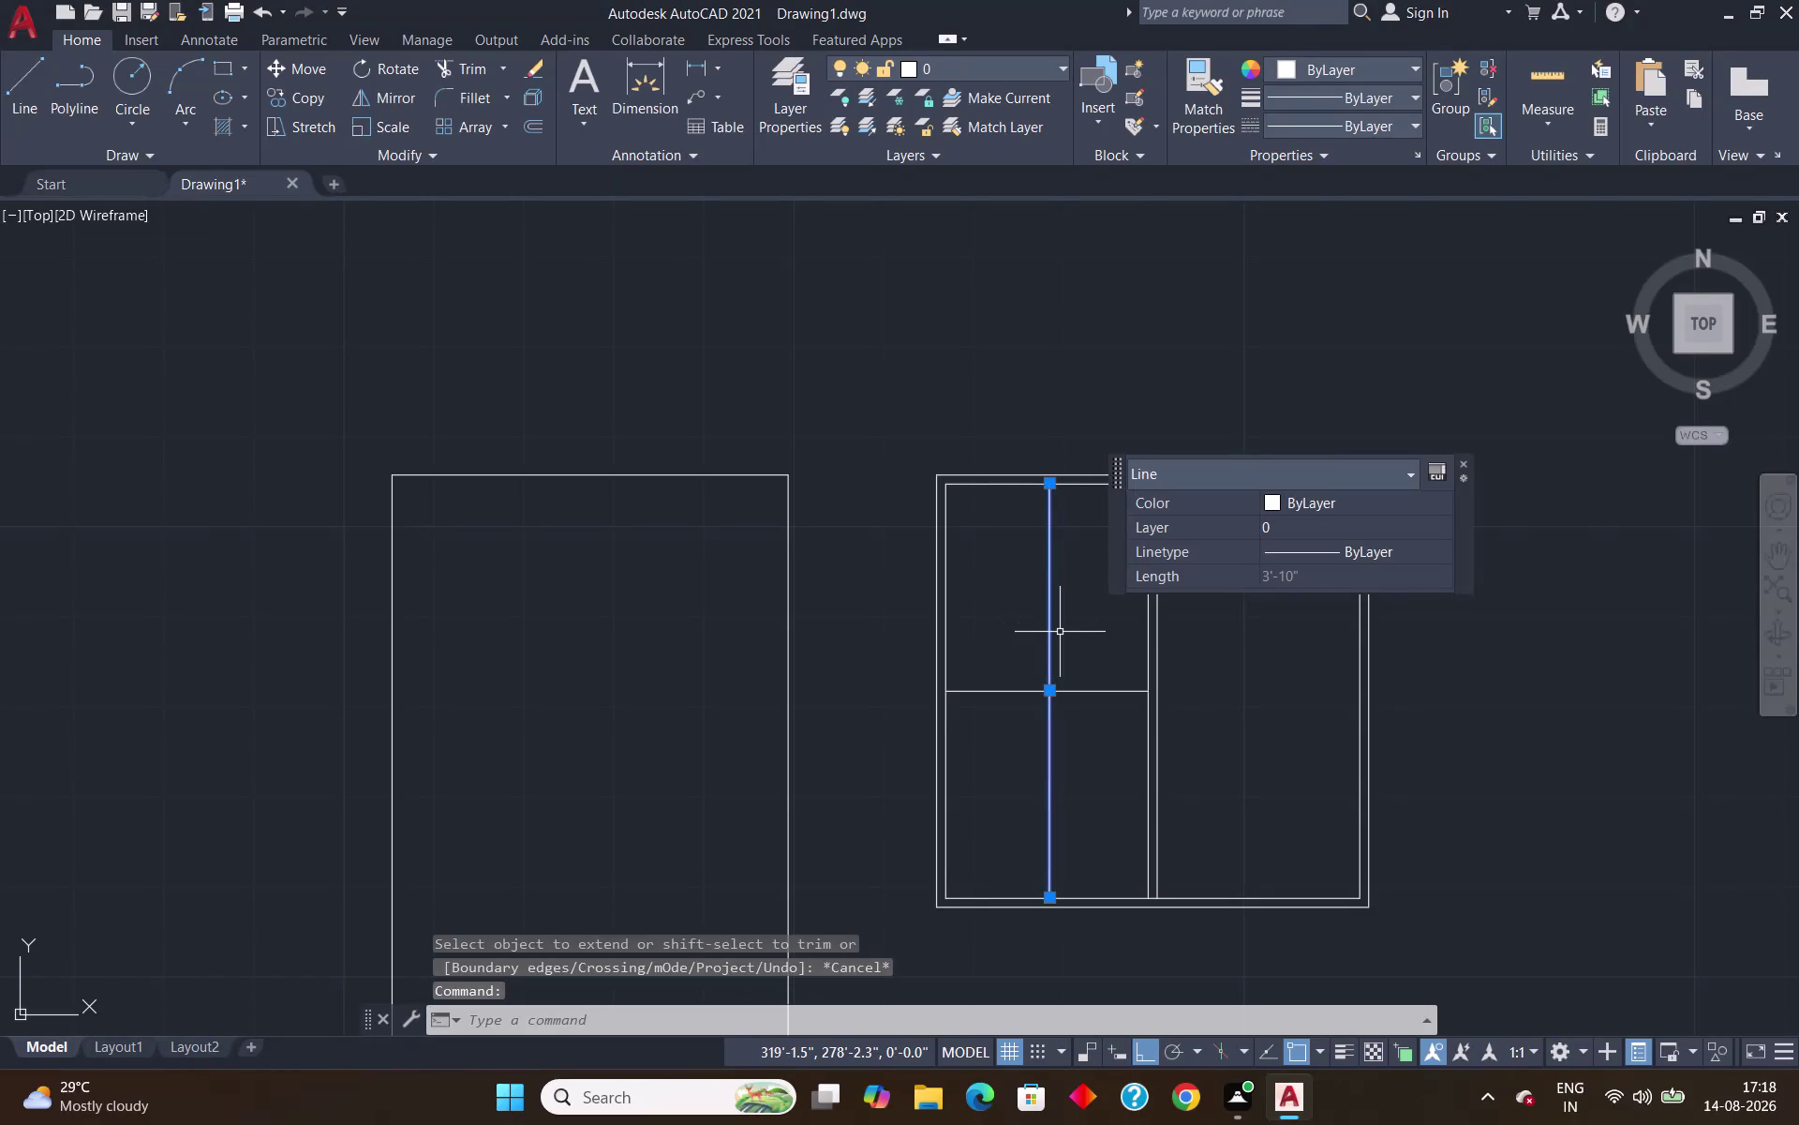
text(MI)
key(Return)
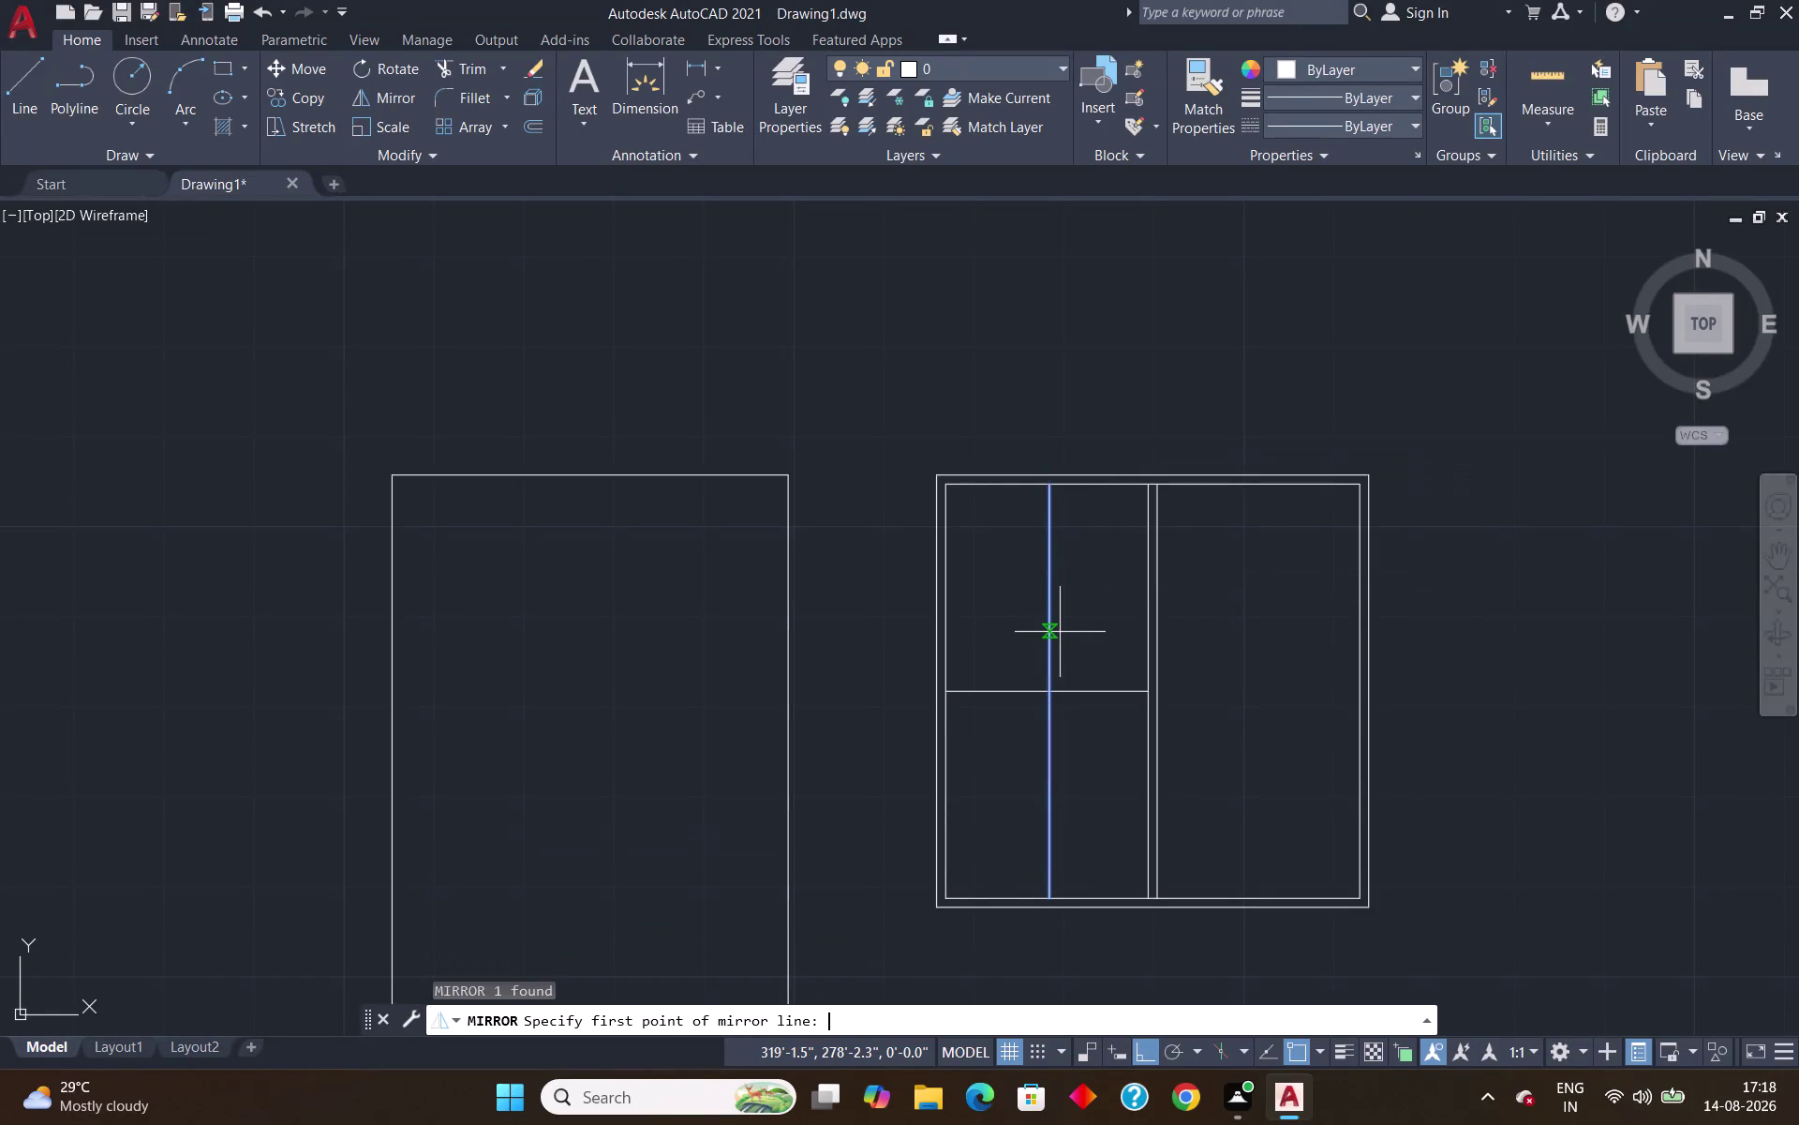
click(1055, 485)
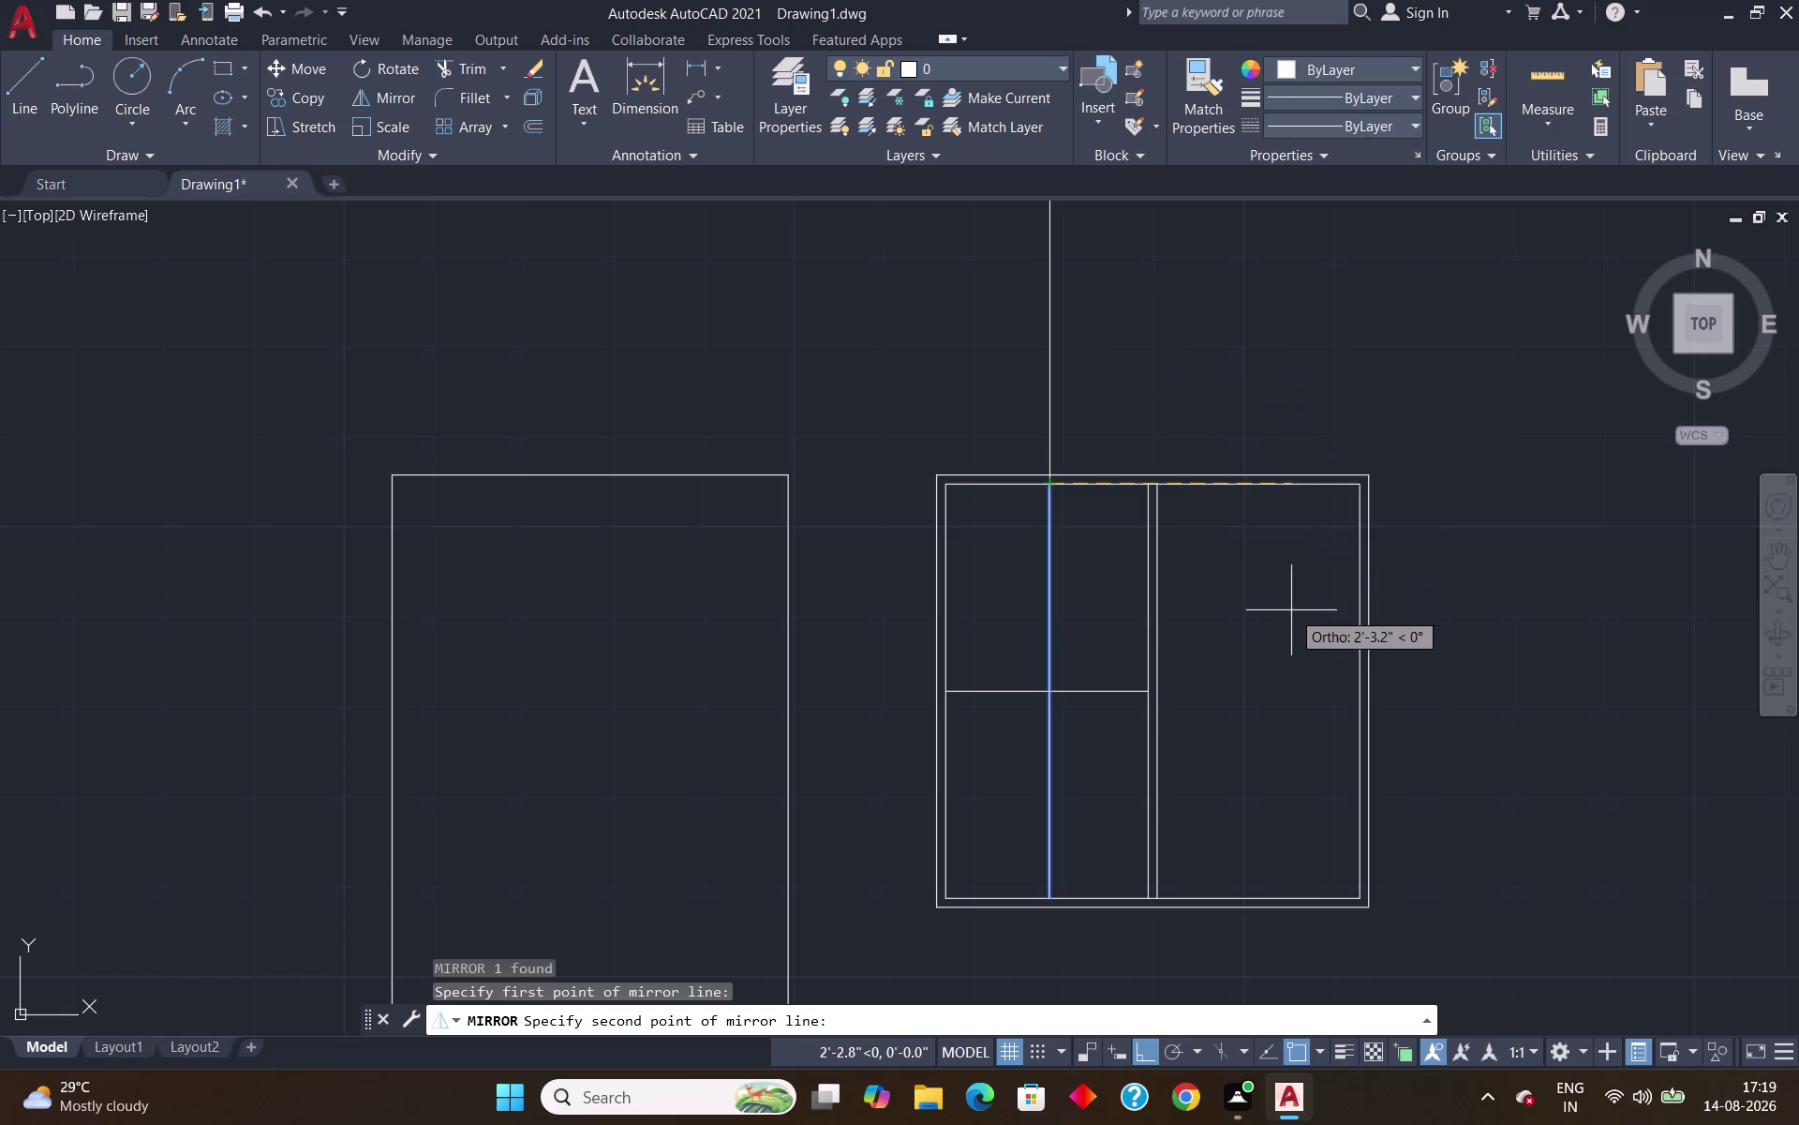
key(Escape)
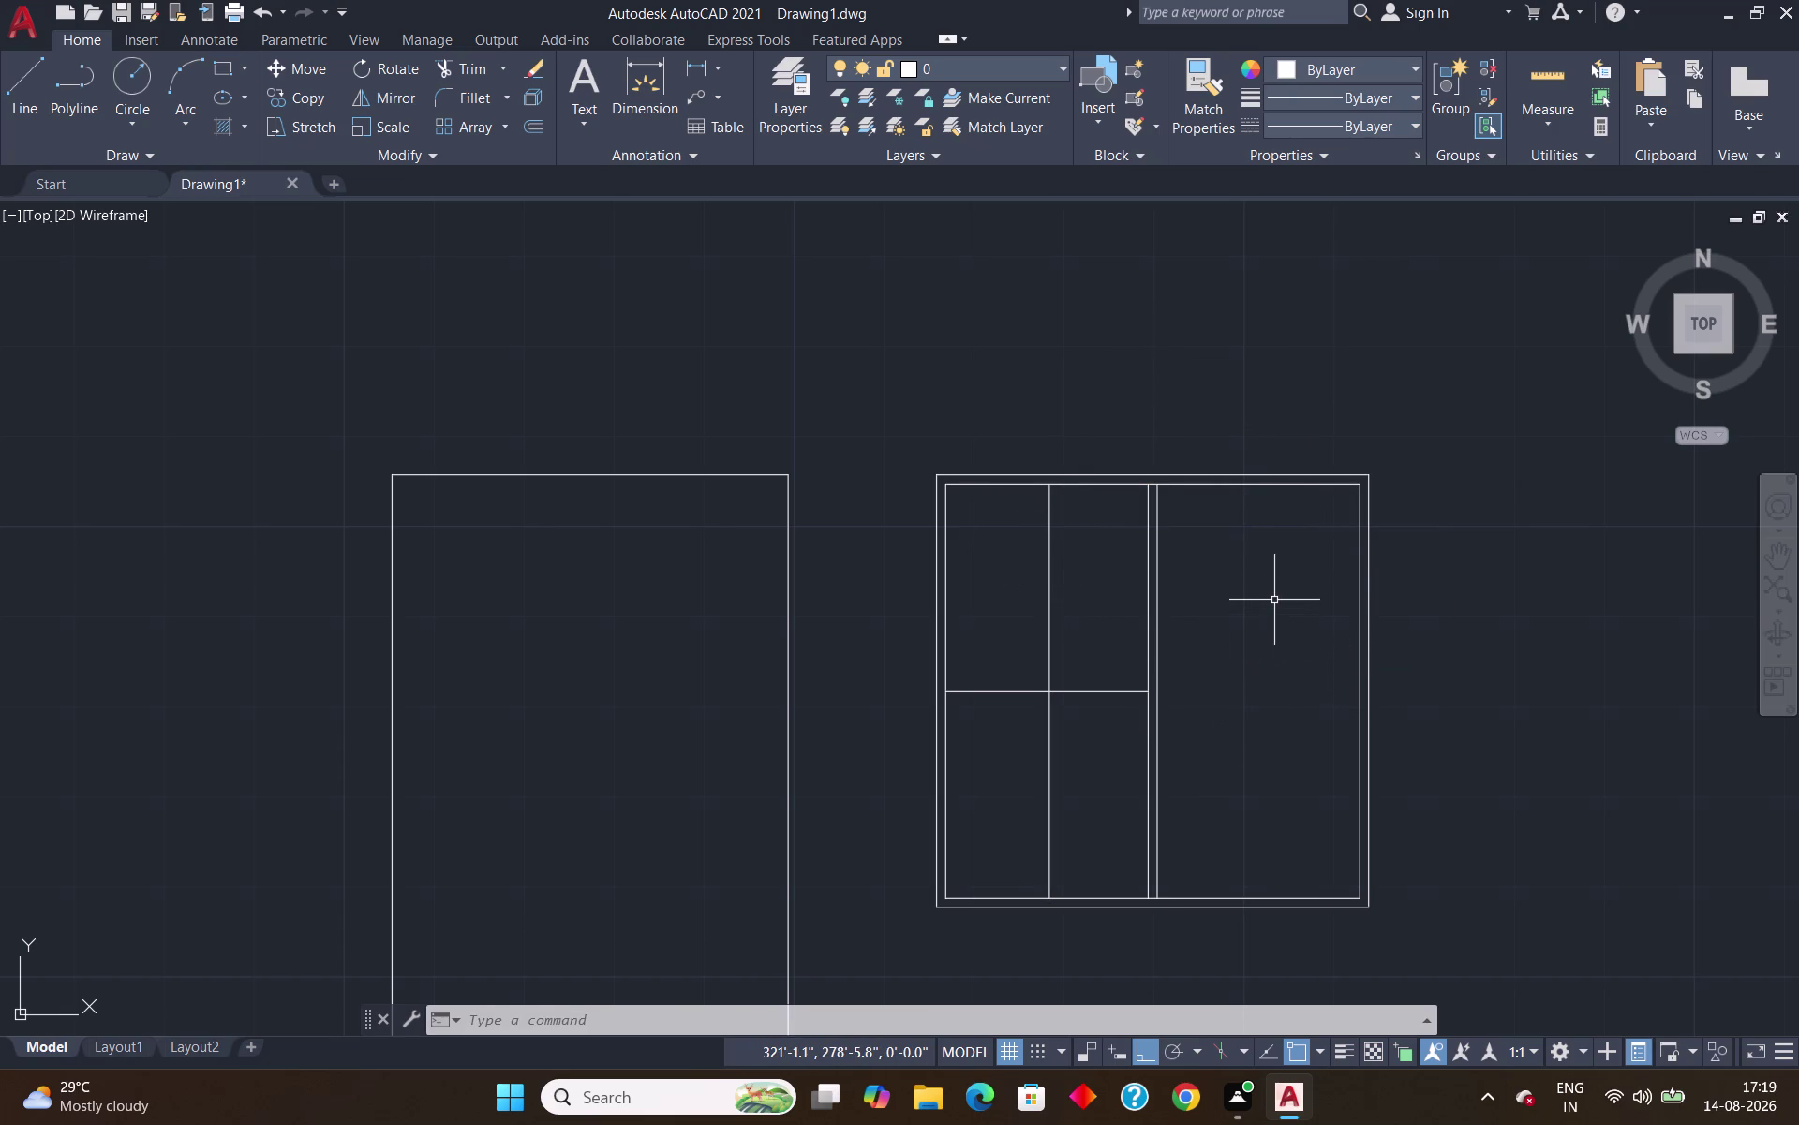
text(EX)
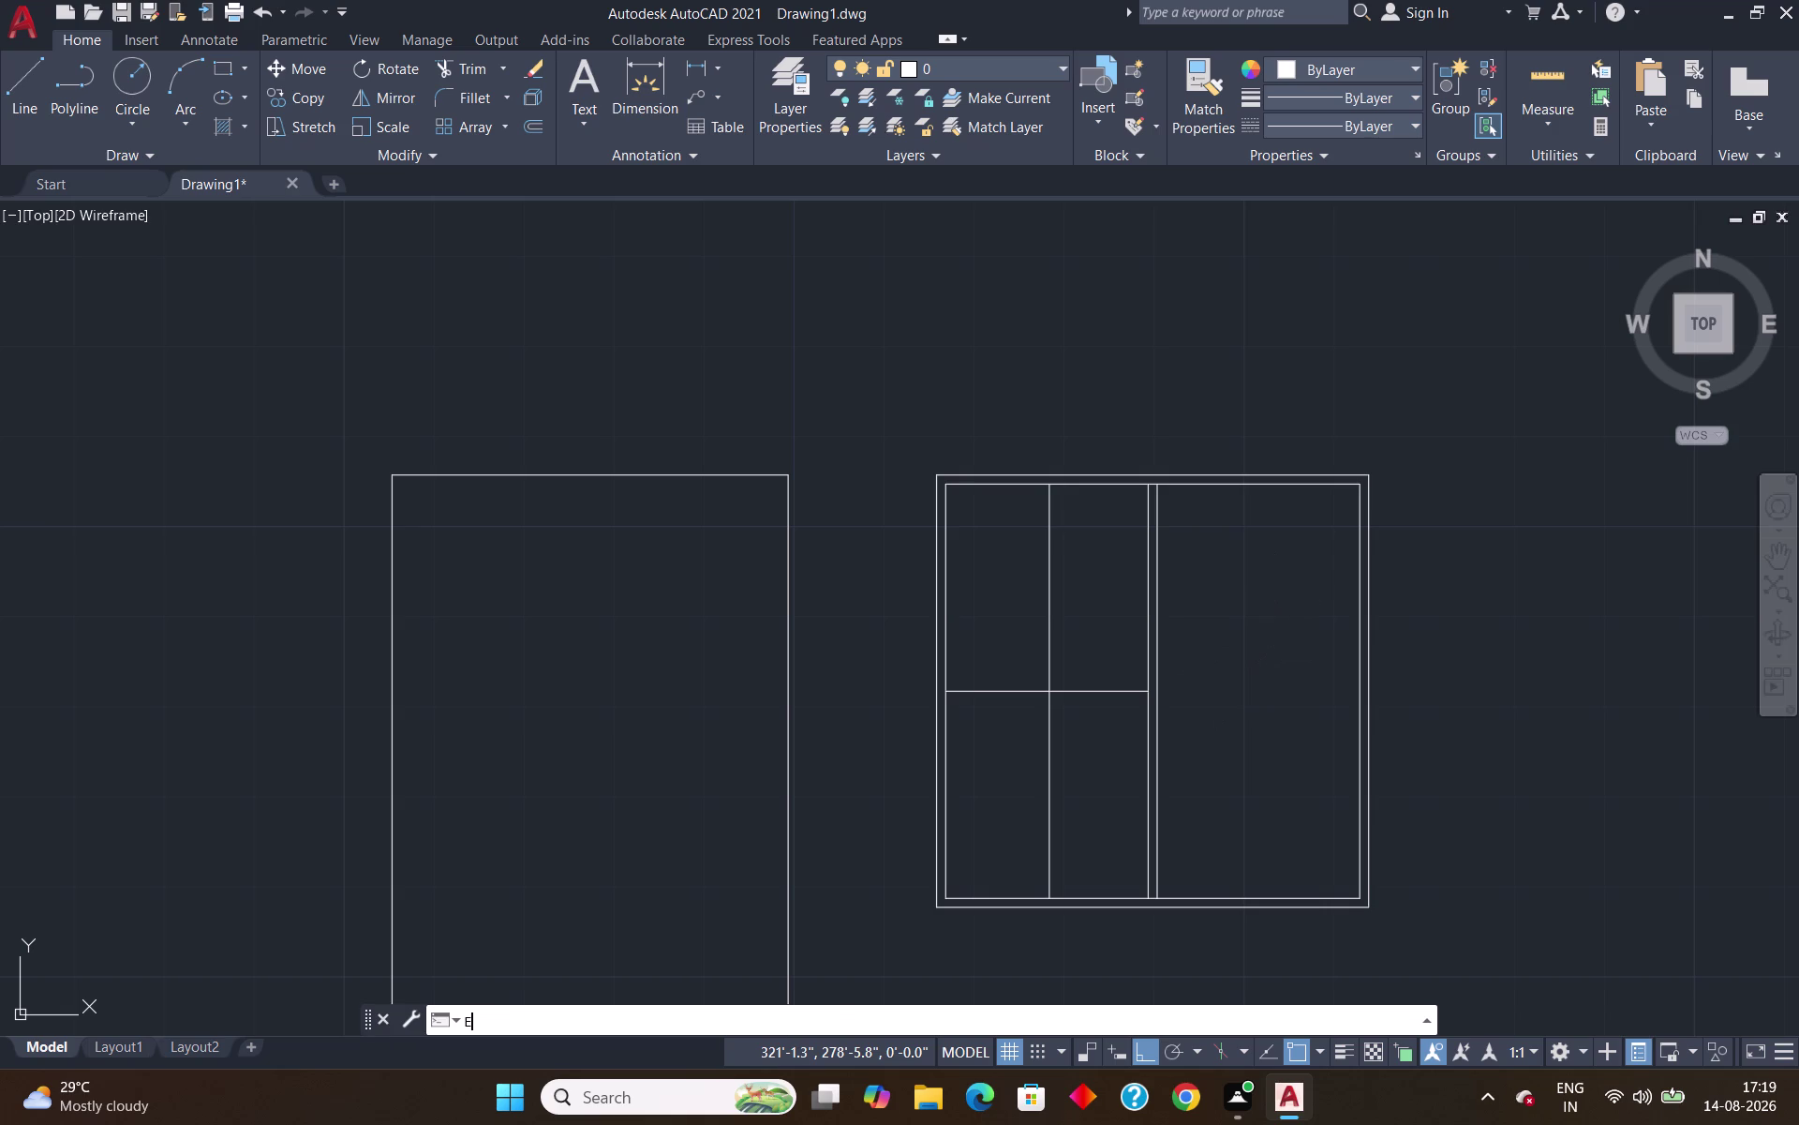
key(Return)
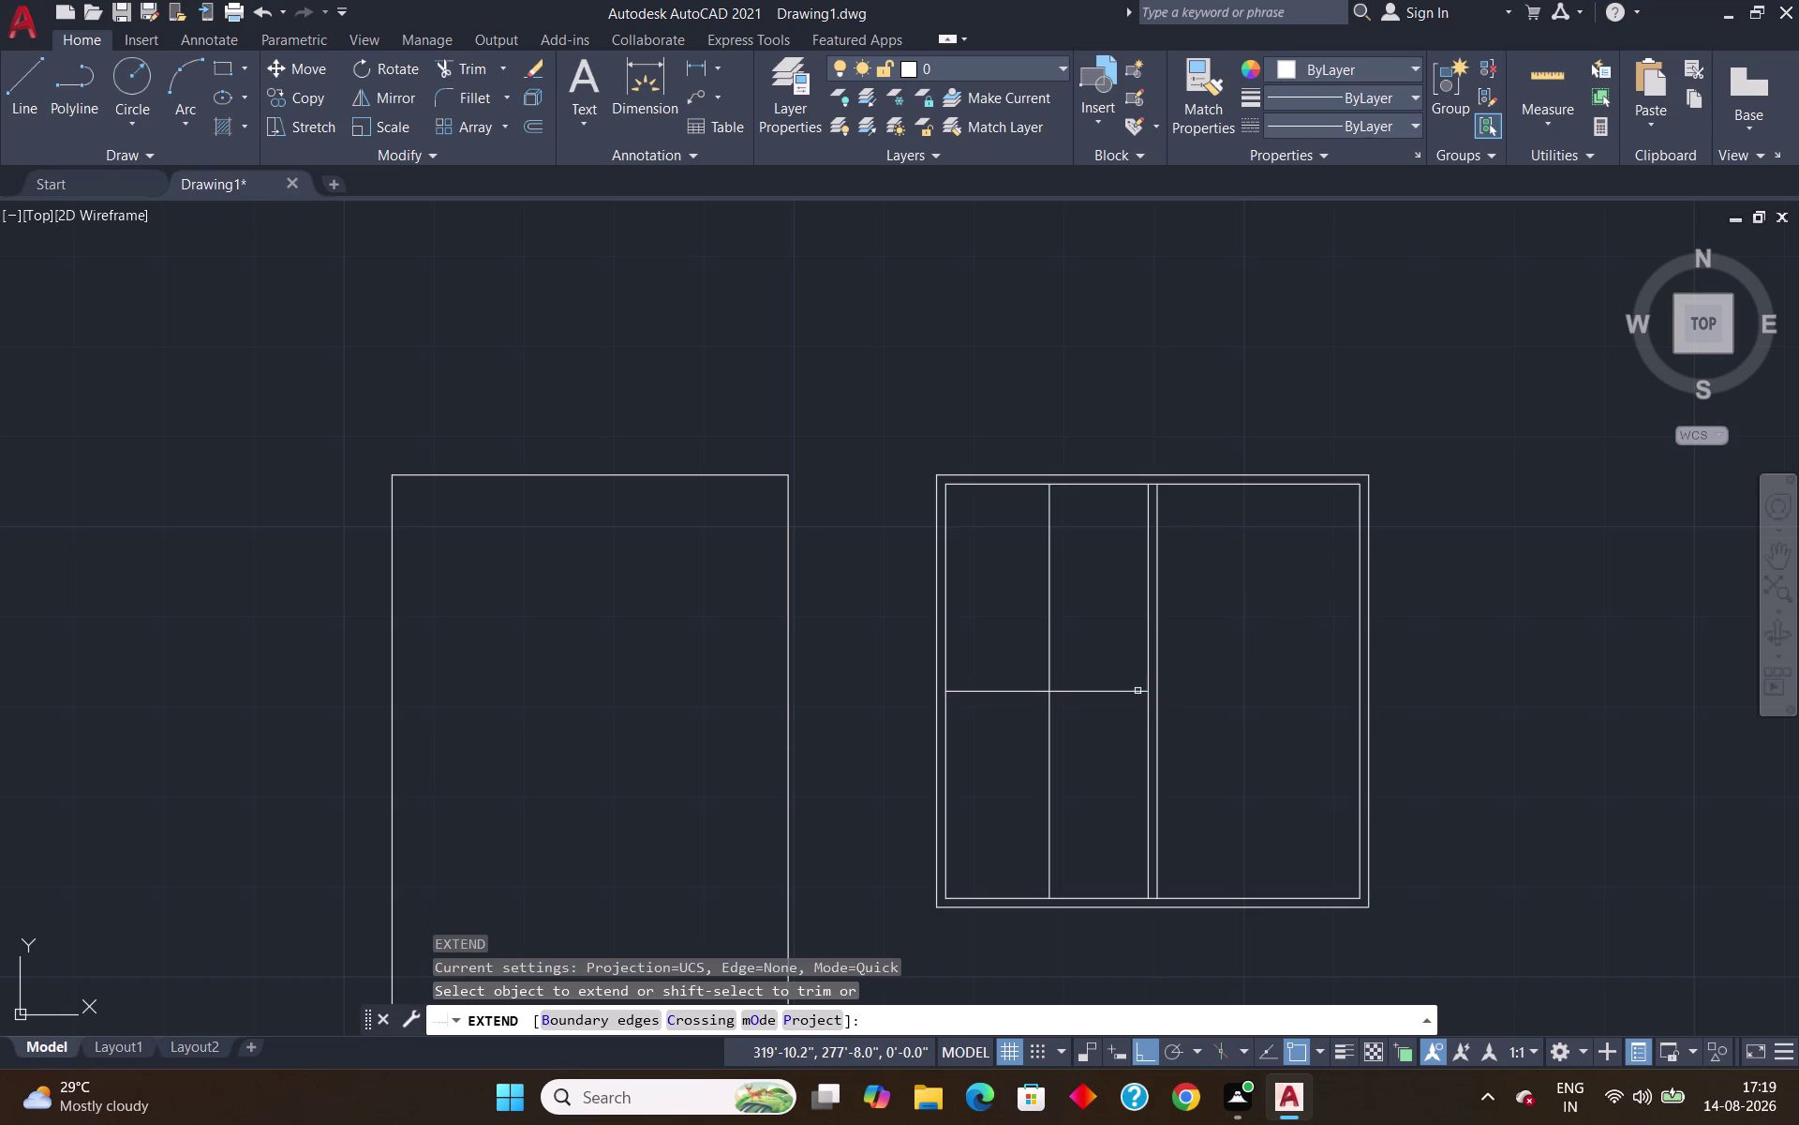
Extend the horizontal guide line past the mullion to the window's right edge, then begin measuring.
click(1132, 690)
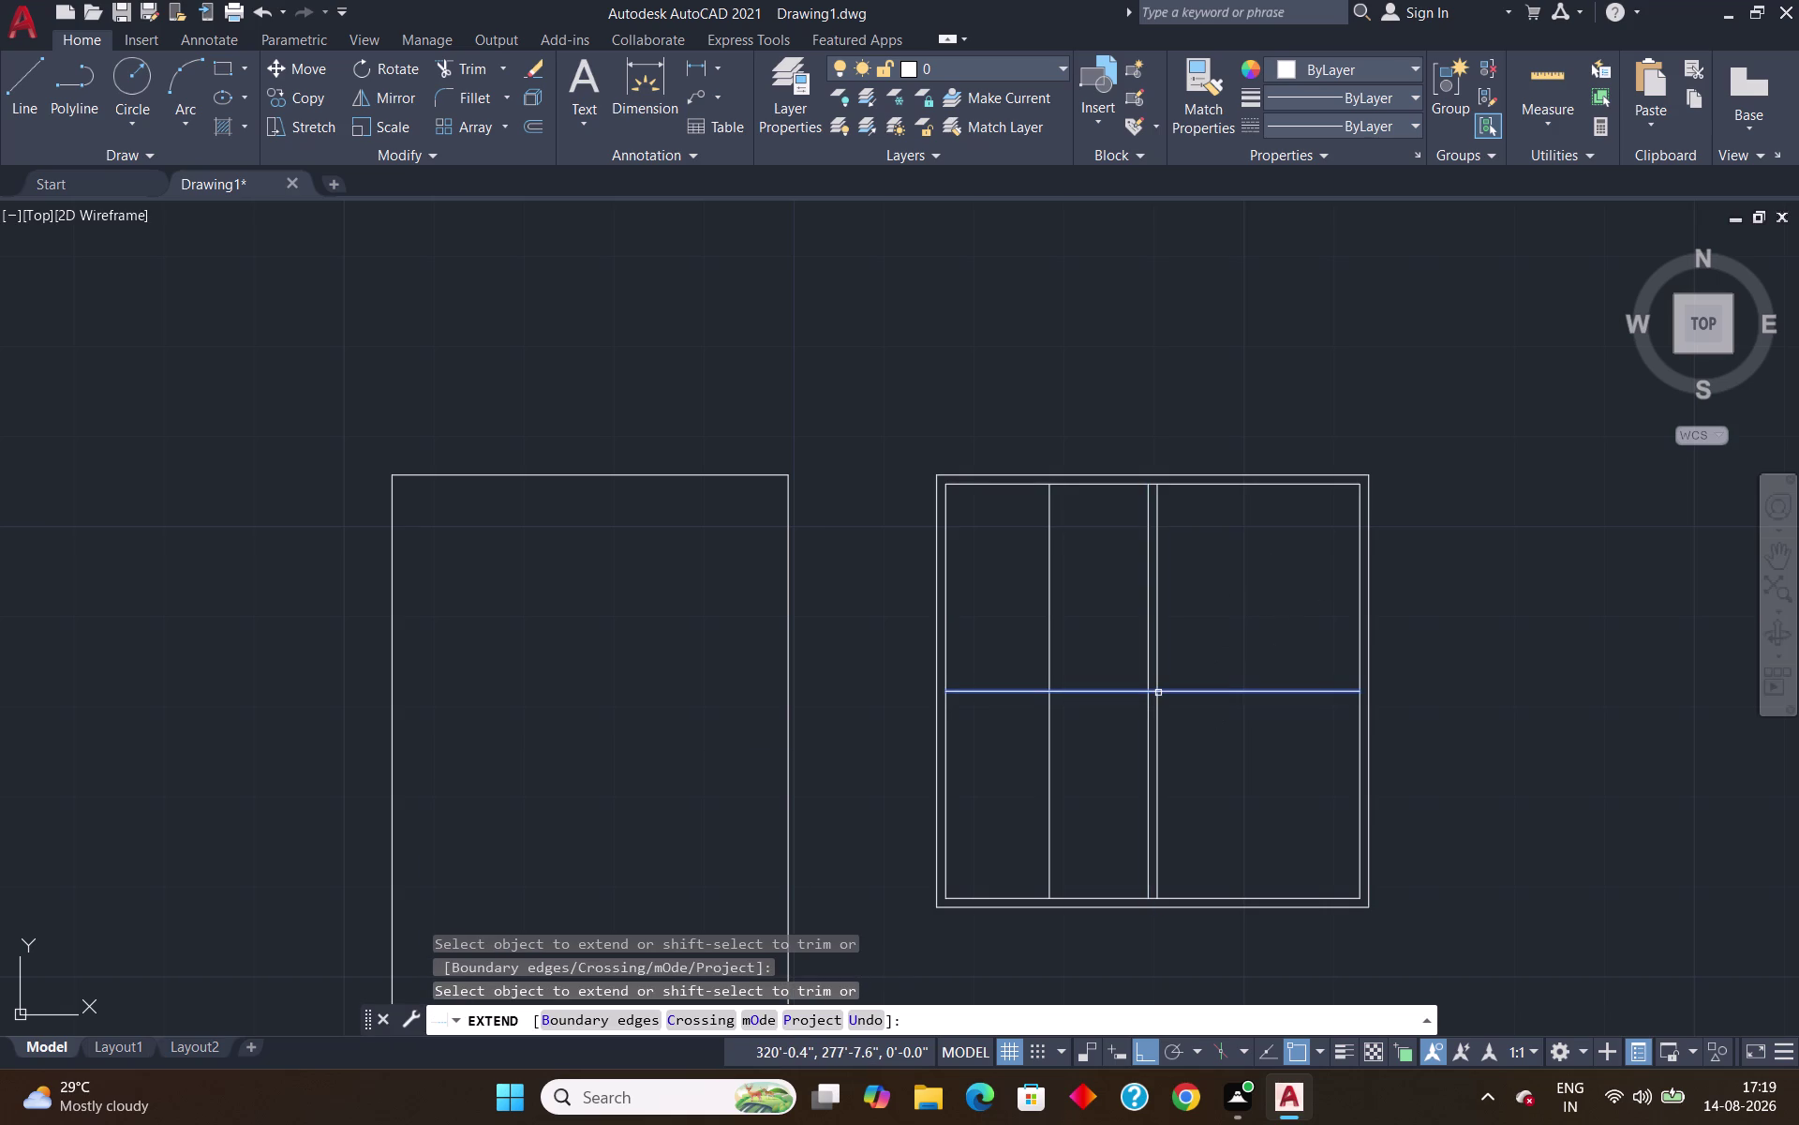
click(1158, 692)
key(Escape)
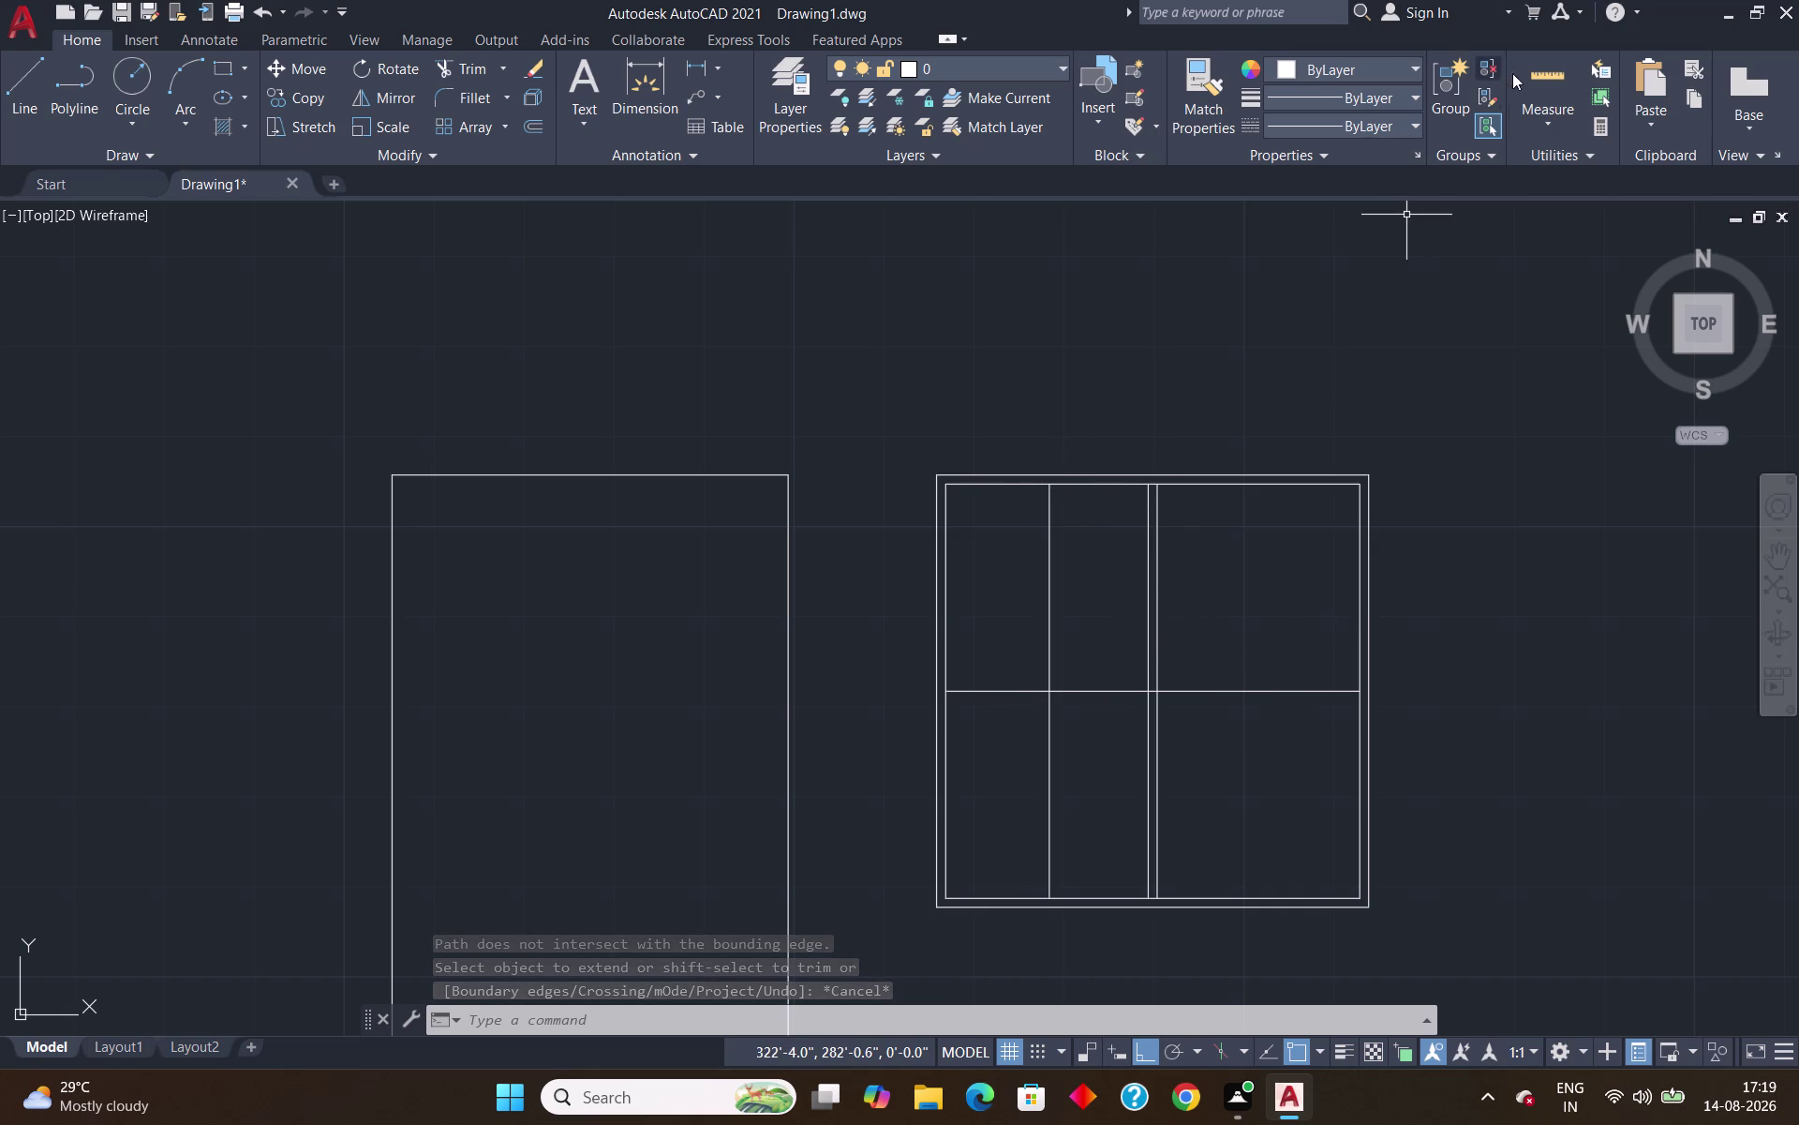
click(1532, 68)
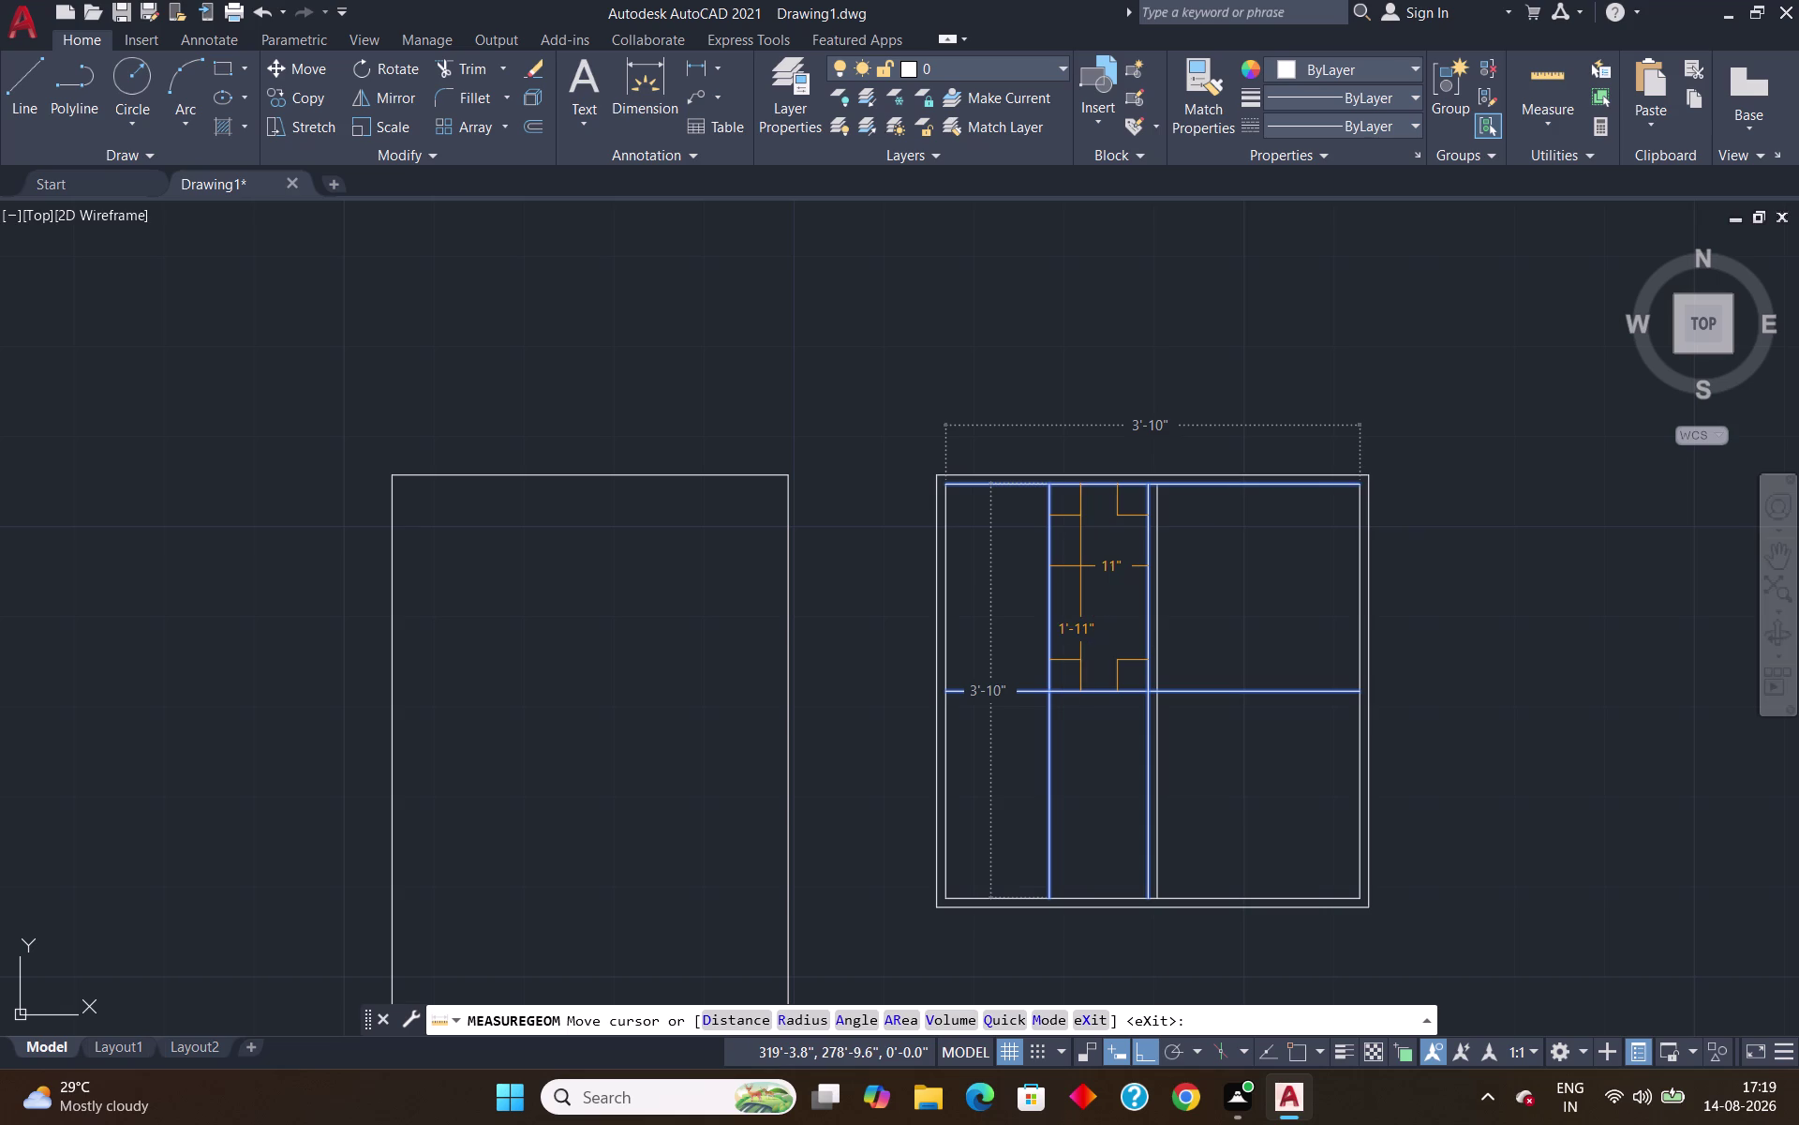
Stop measuring and erase the full-height vertical guide line.
key(Escape)
click(1053, 598)
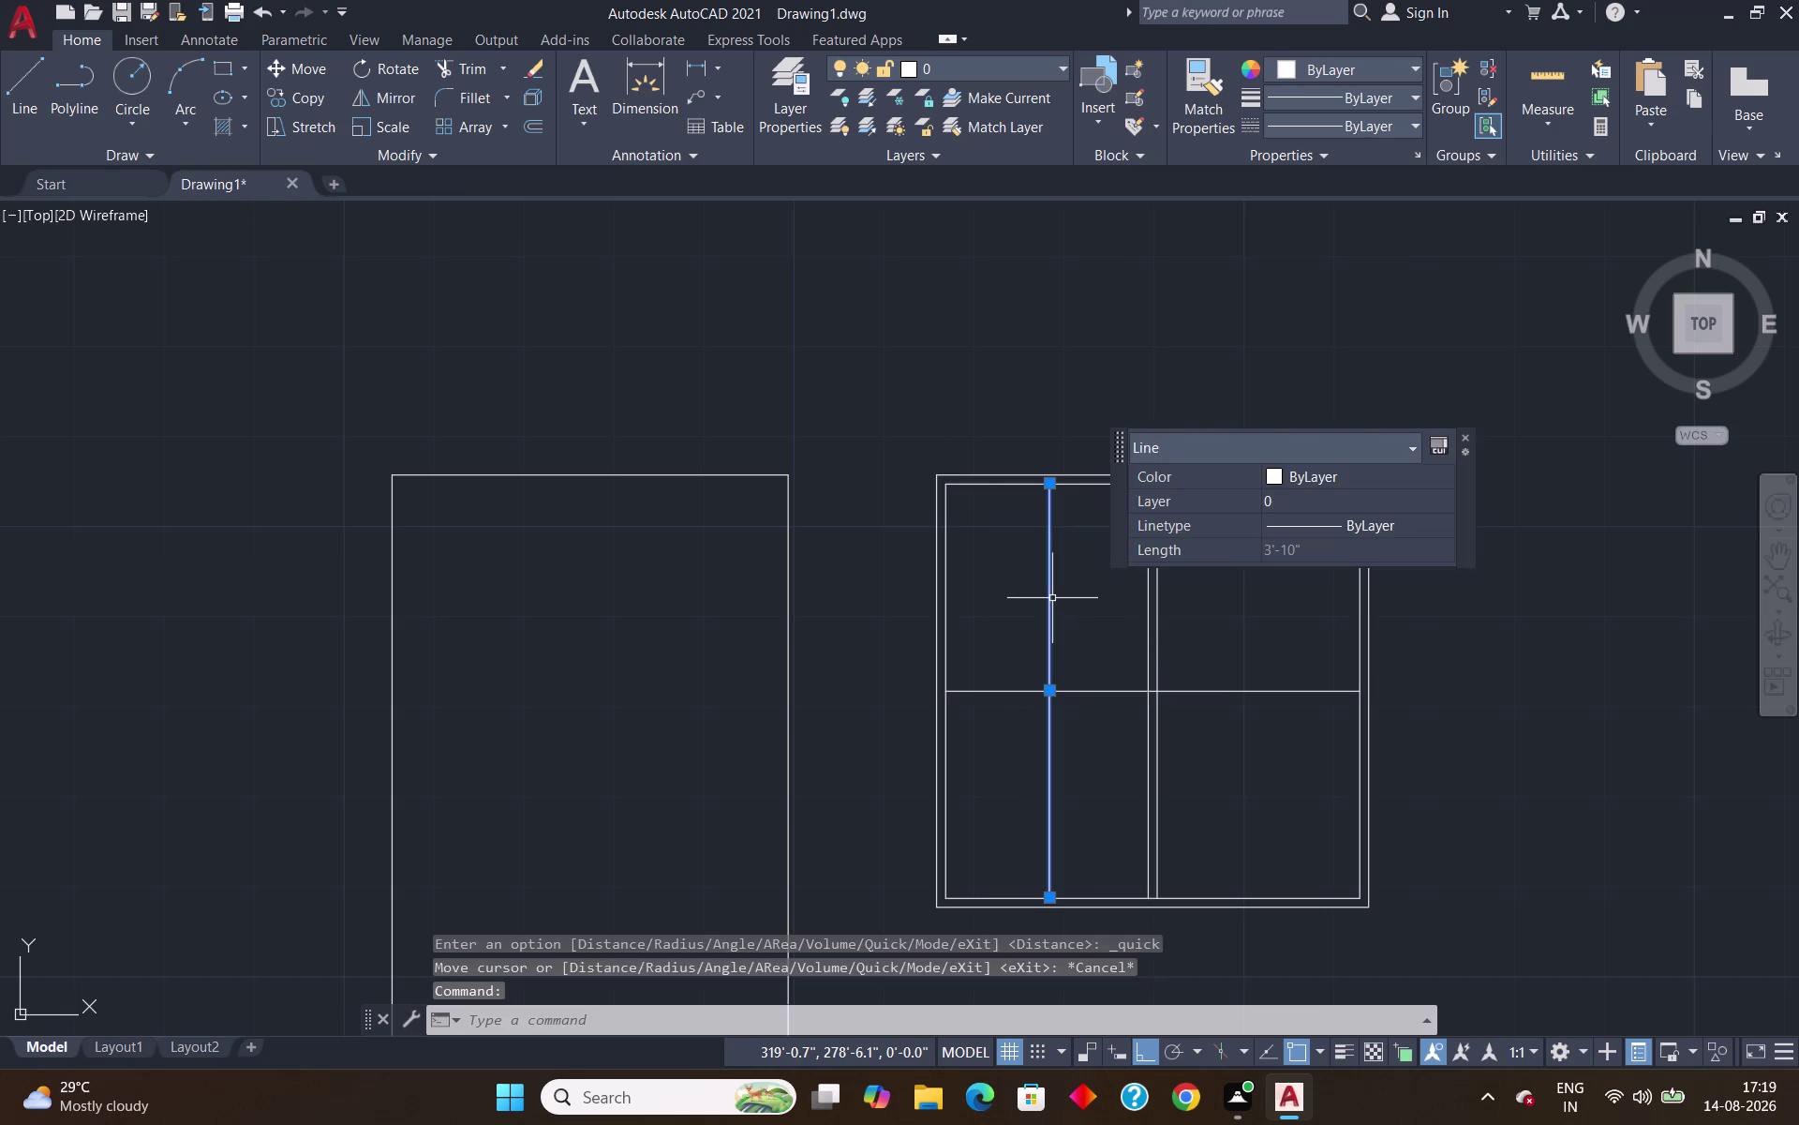
key(Delete)
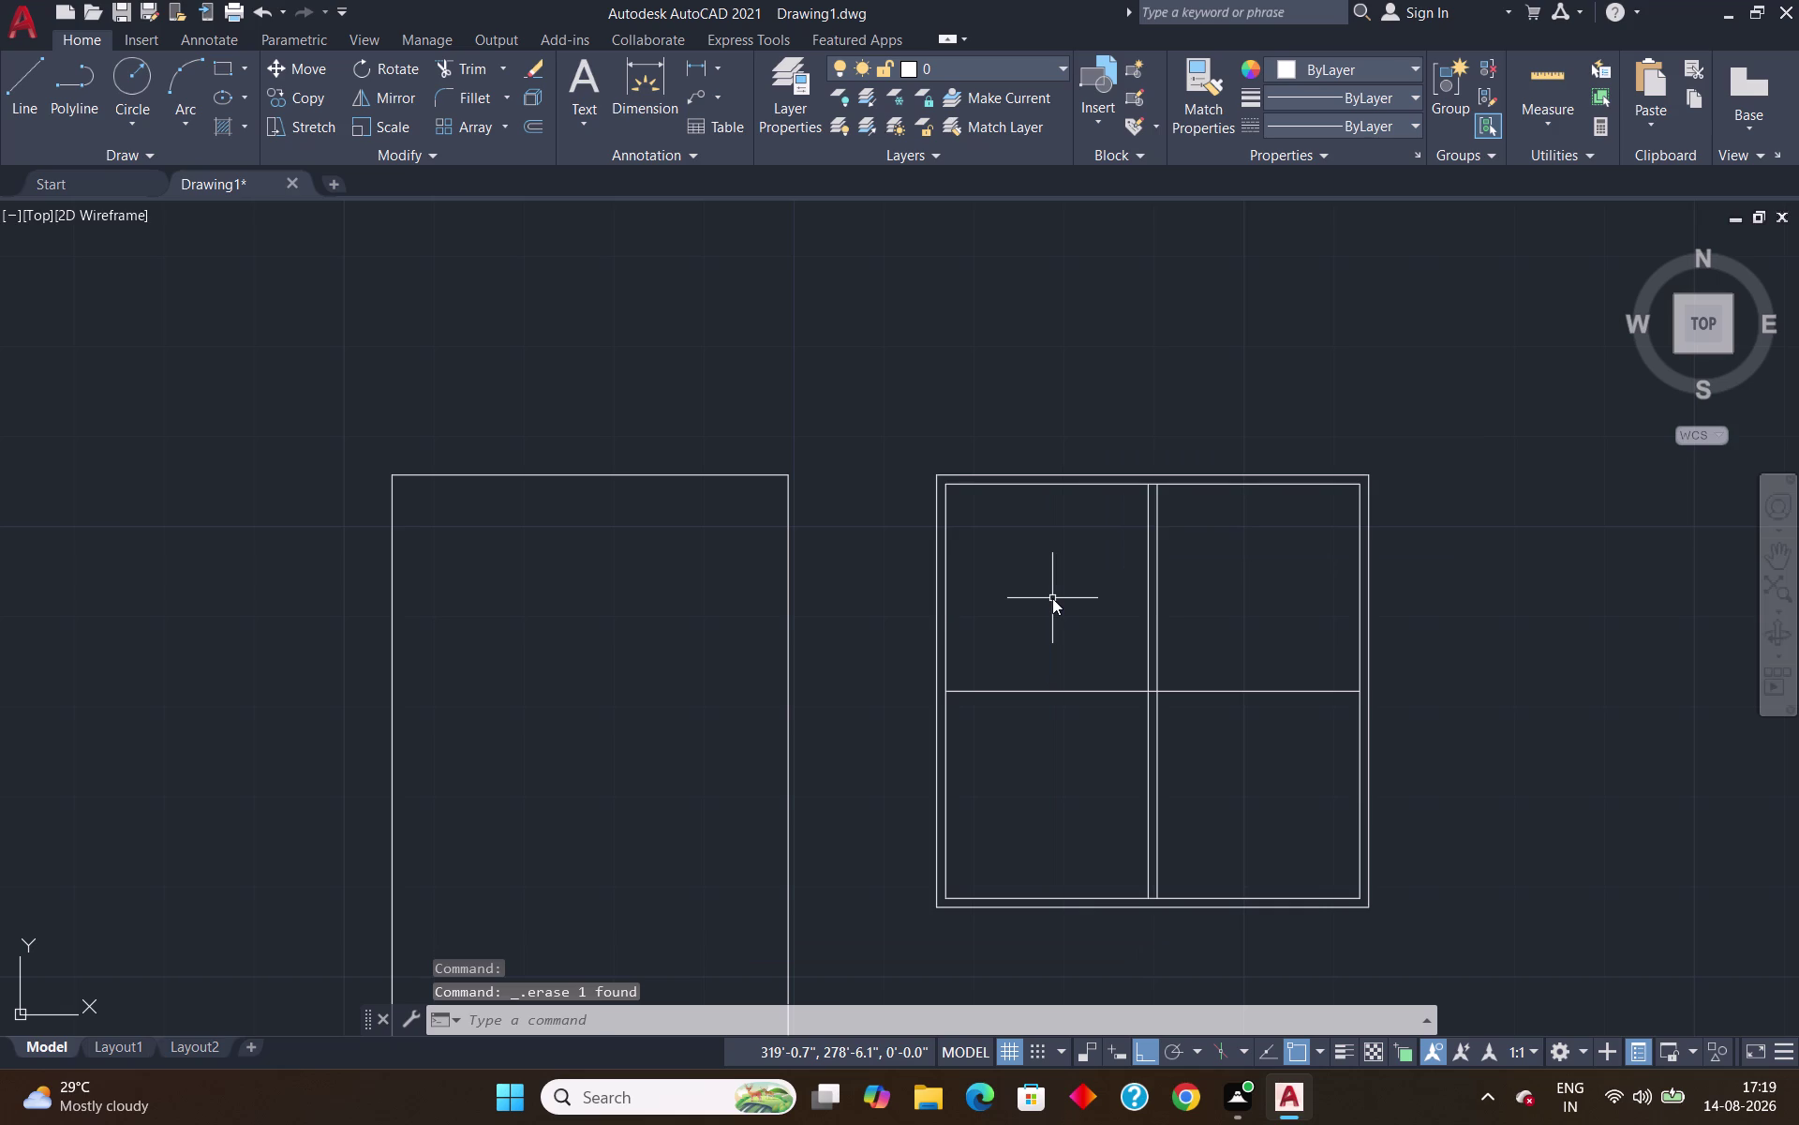
Start OFFSET and enter a distance of 11.
key(o)
key(Return)
text(11)
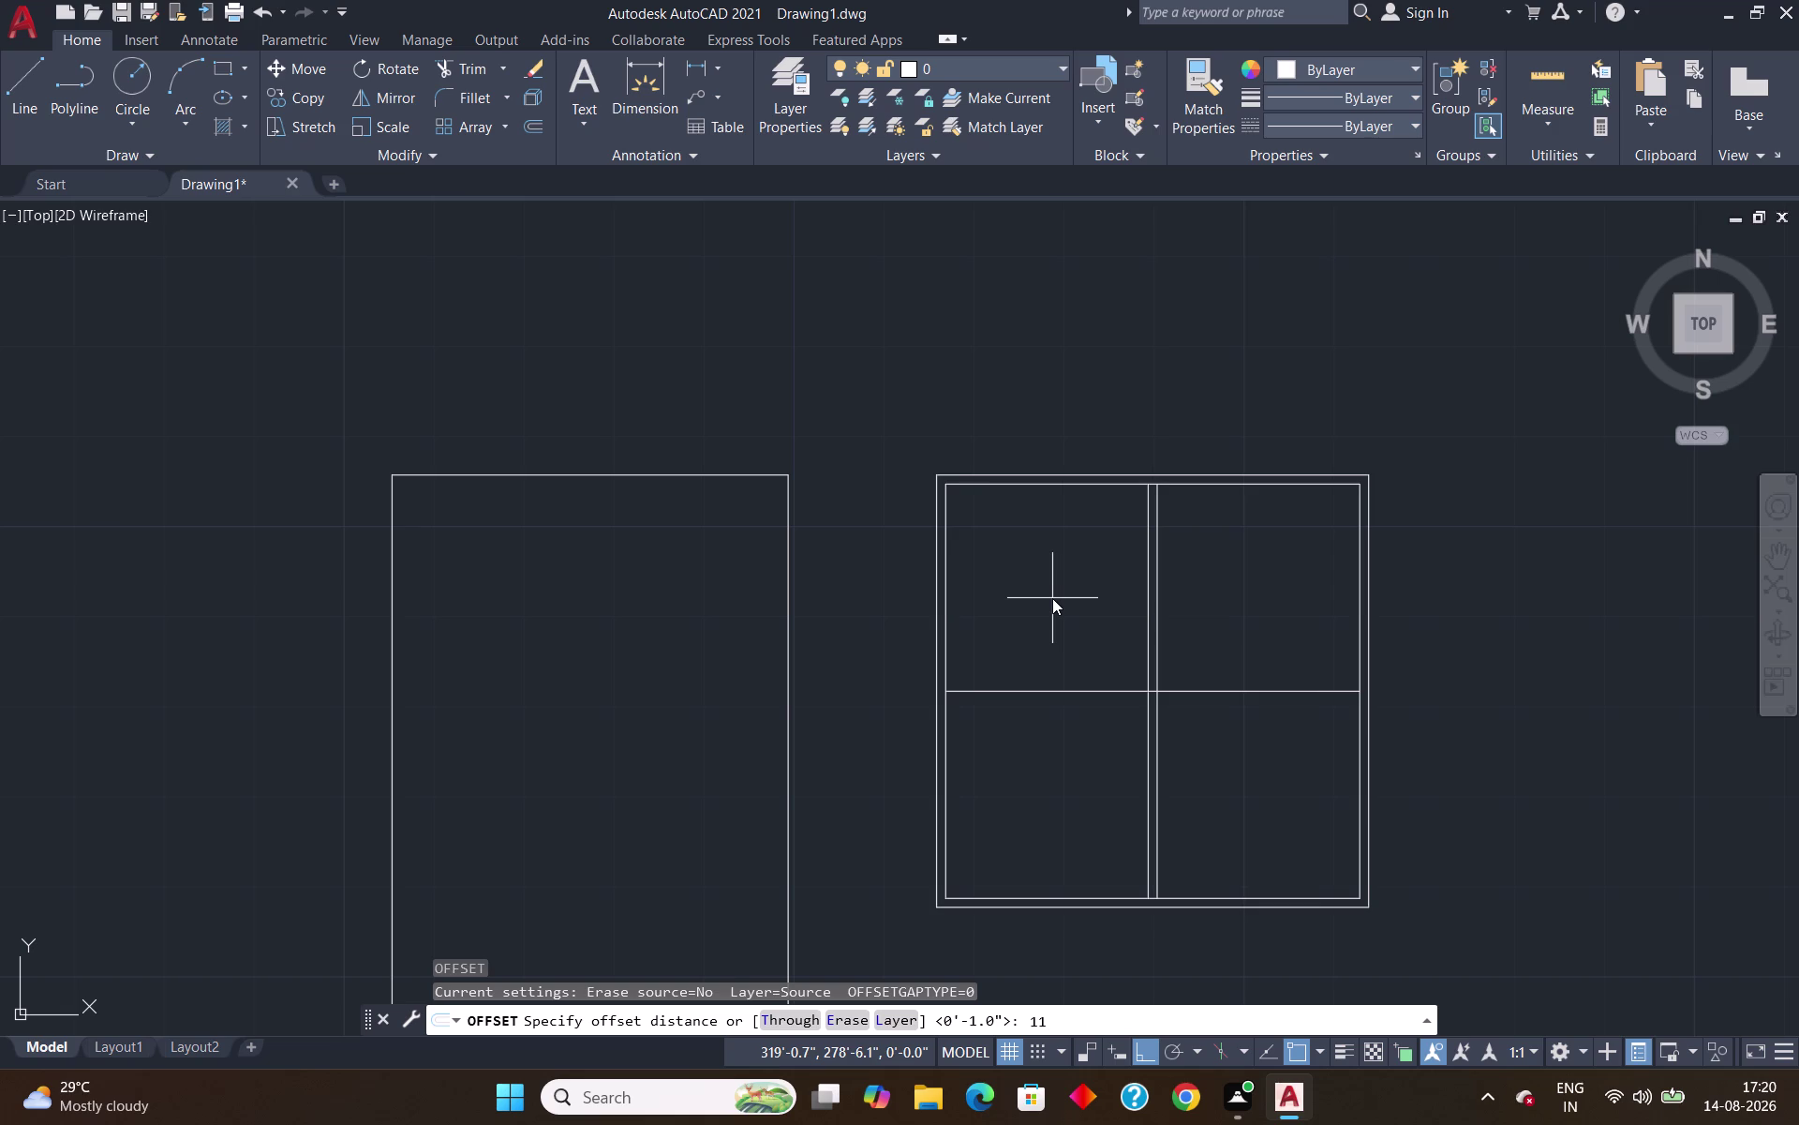
Offset the left pane's inner left line 11.25" to the right, then check it with Quick Measure.
text(.25)
key(shift+quotedbl)
key(Return)
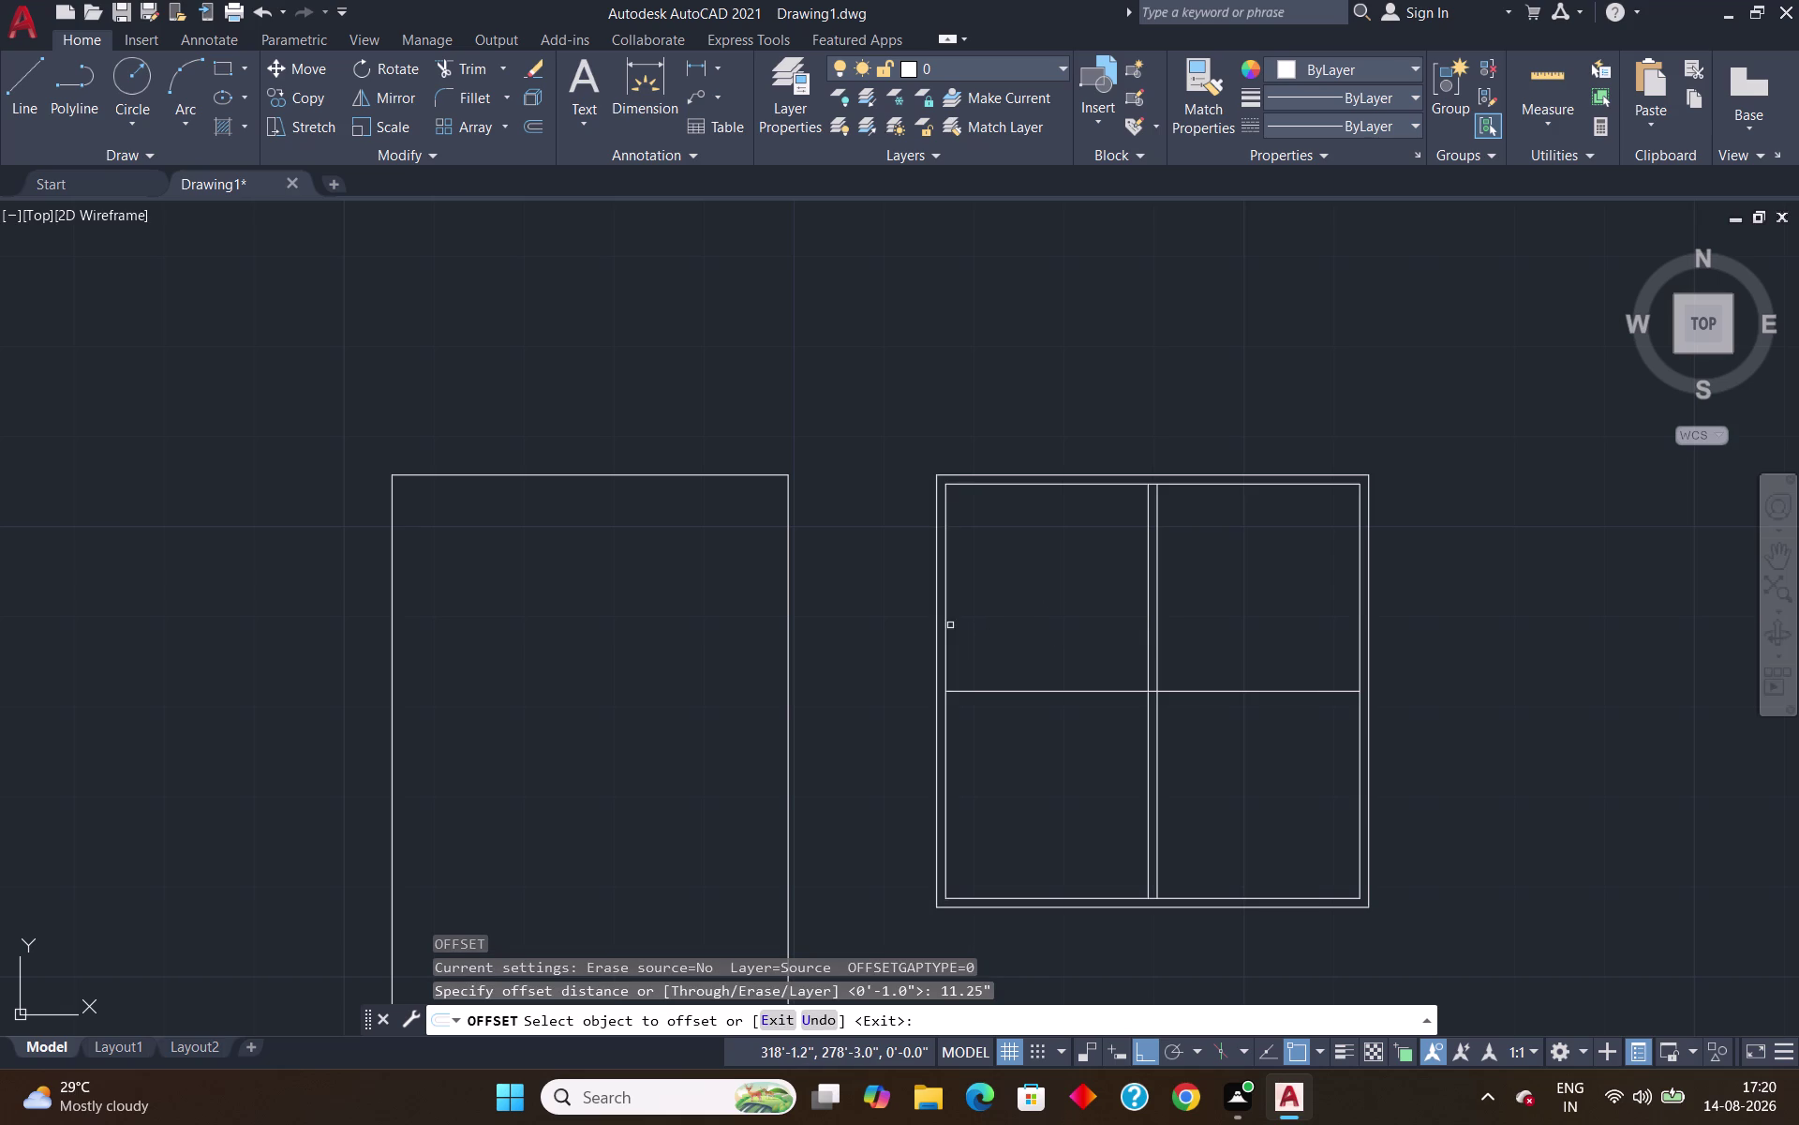
click(945, 630)
click(1073, 621)
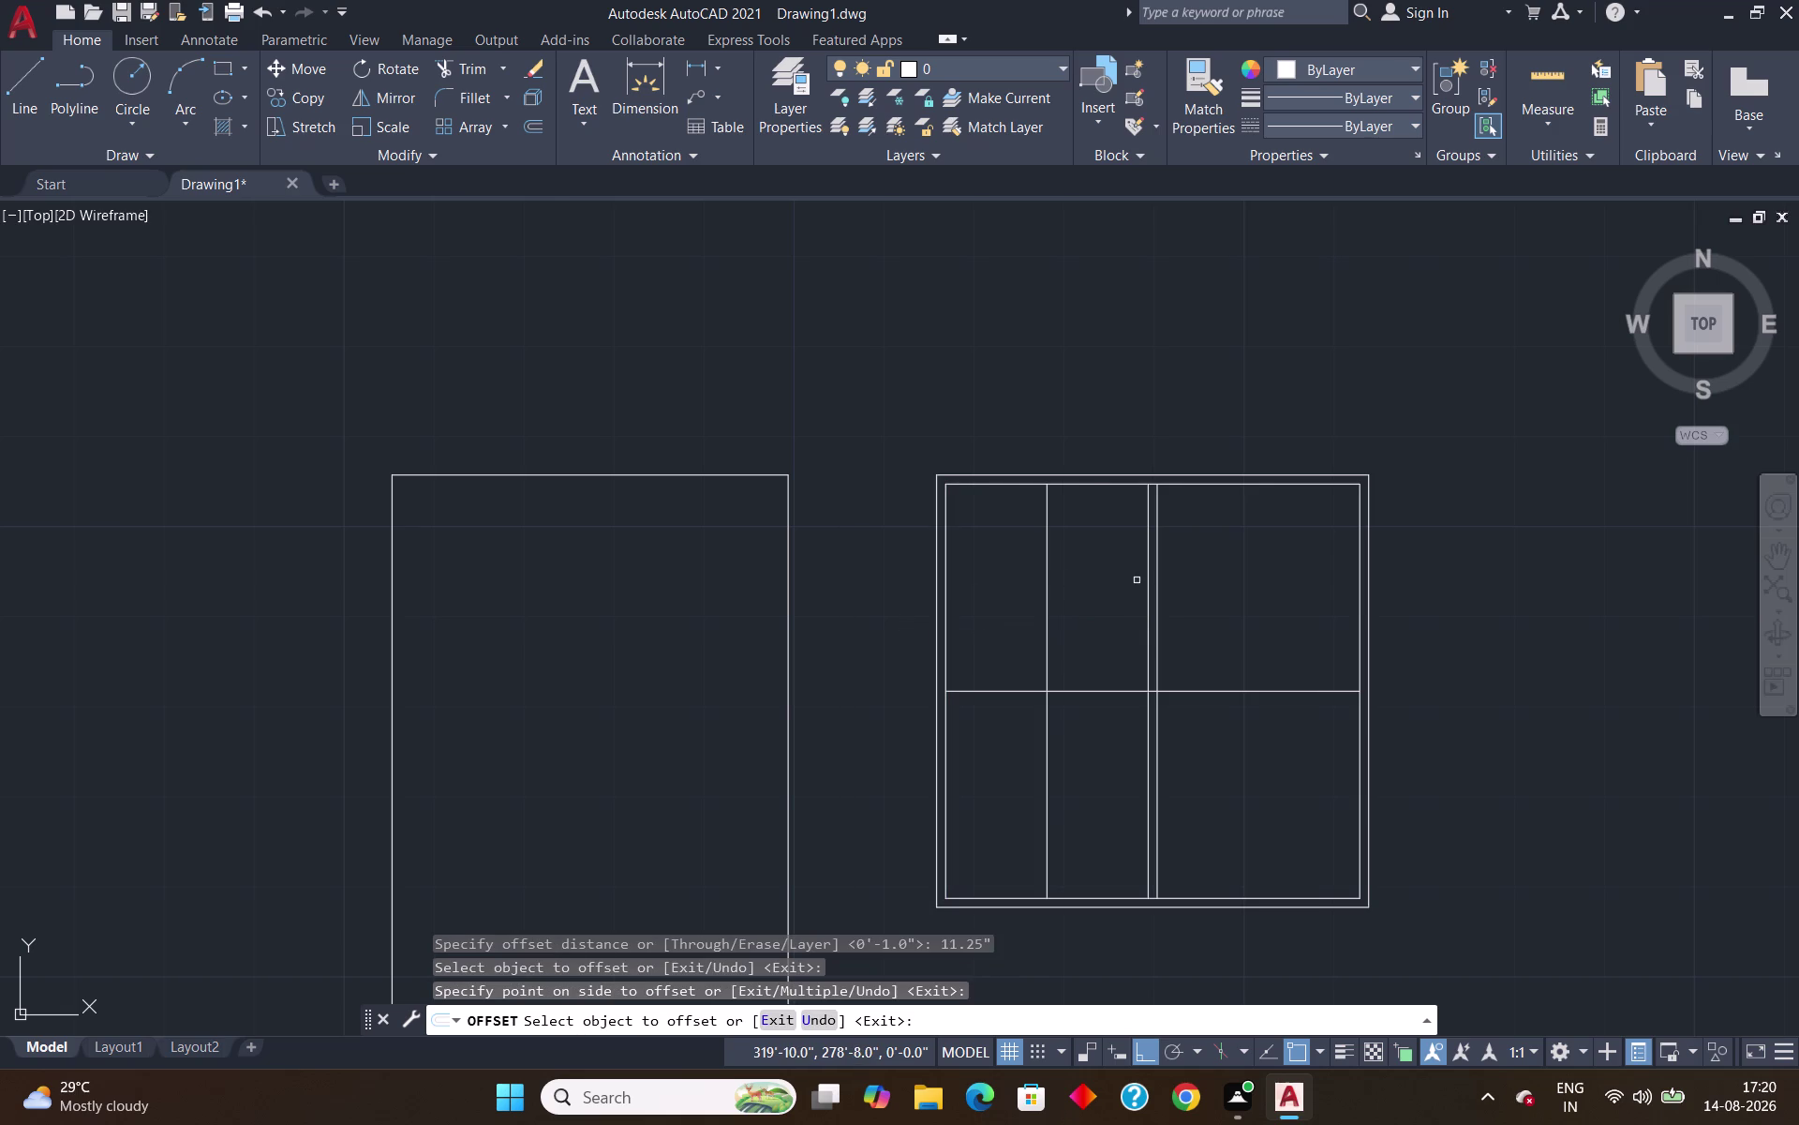
key(Escape)
click(1533, 70)
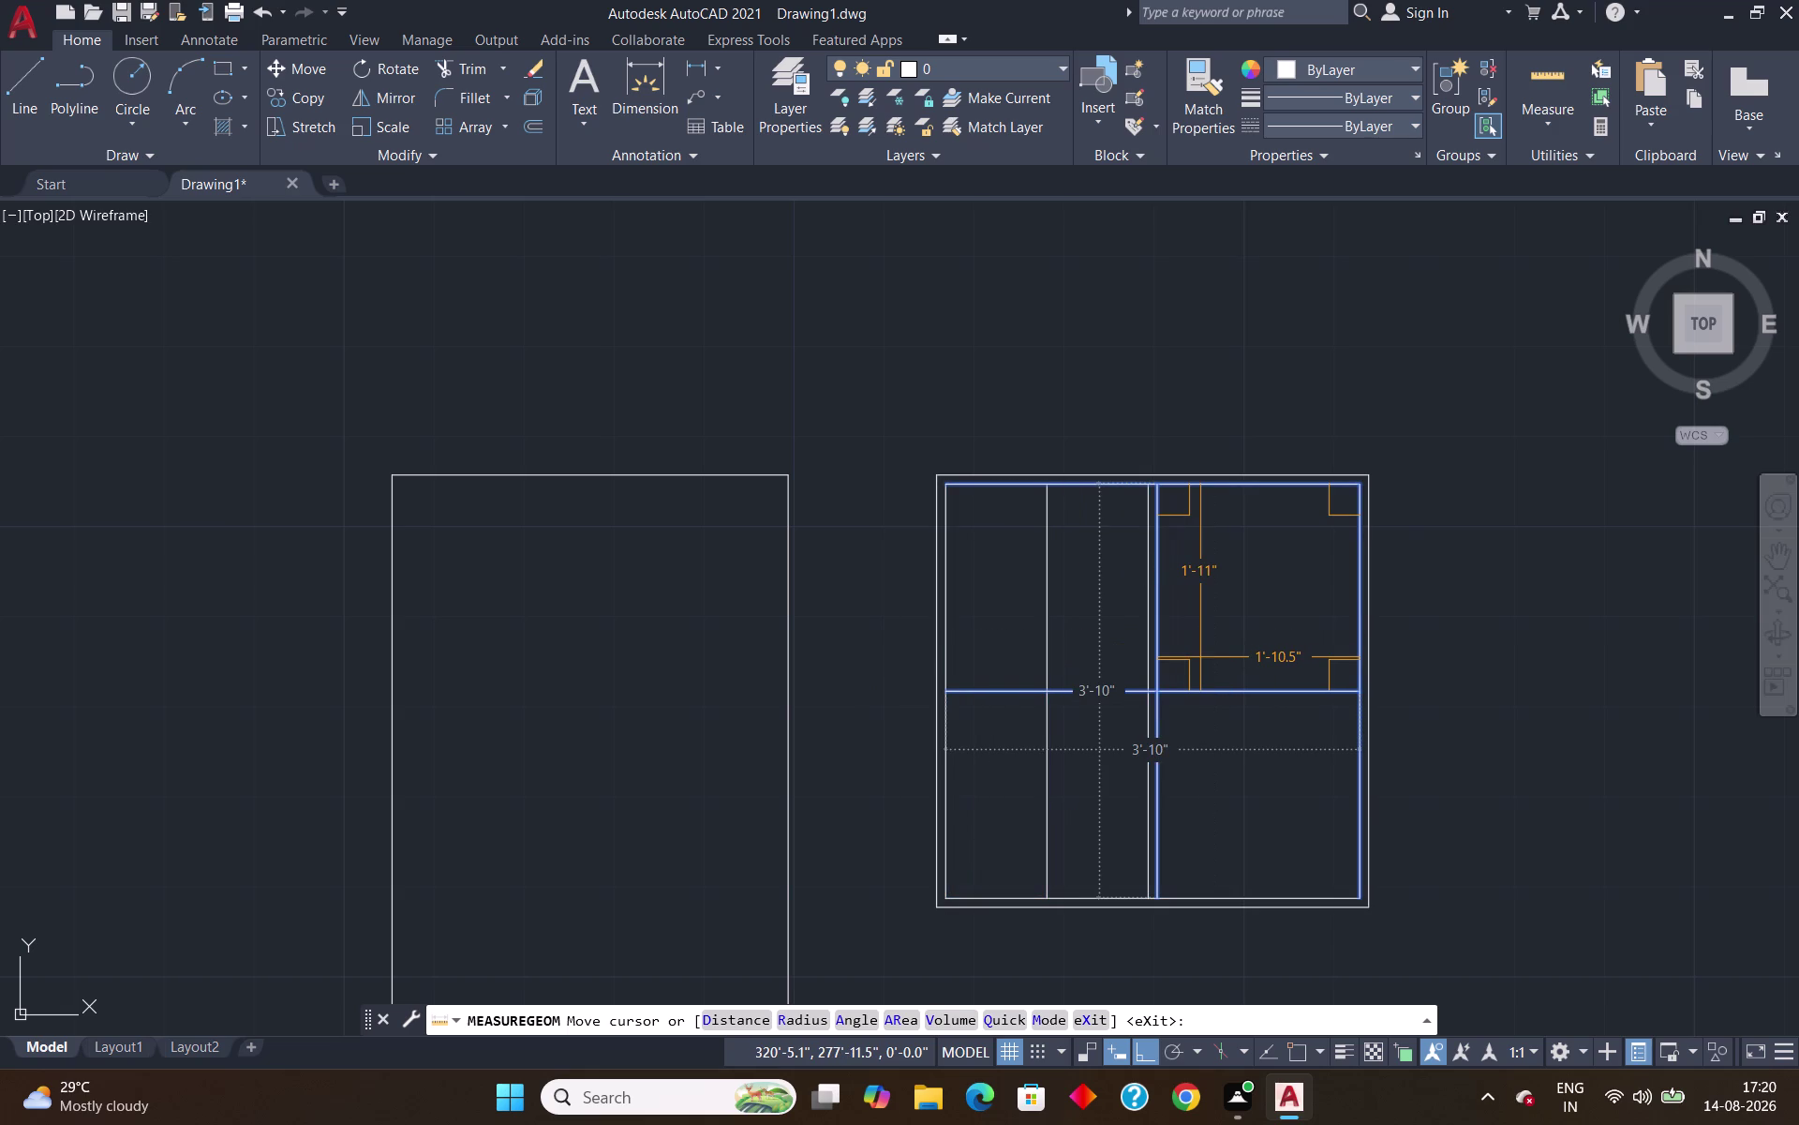
key(Escape)
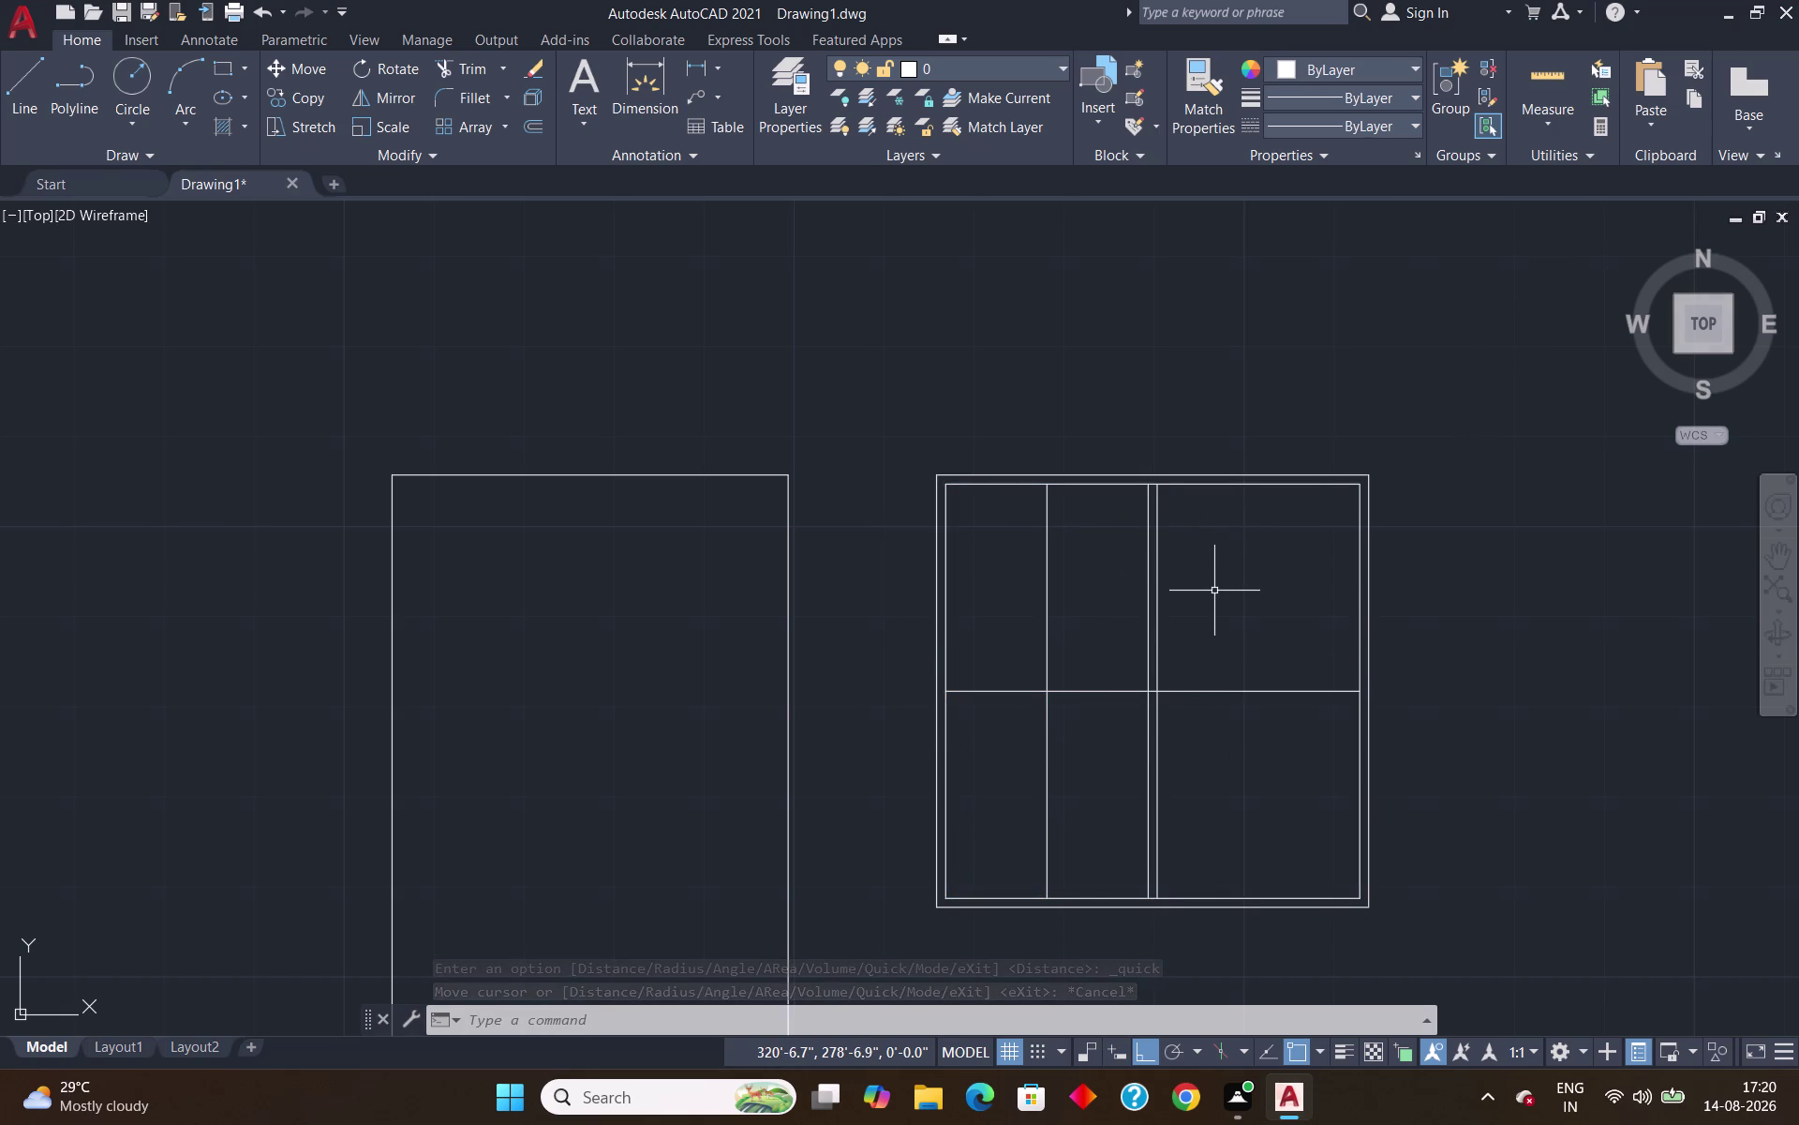
Offset the right pane's inner left line 11.25" to the right.
key(o)
key(Return)
key(Return)
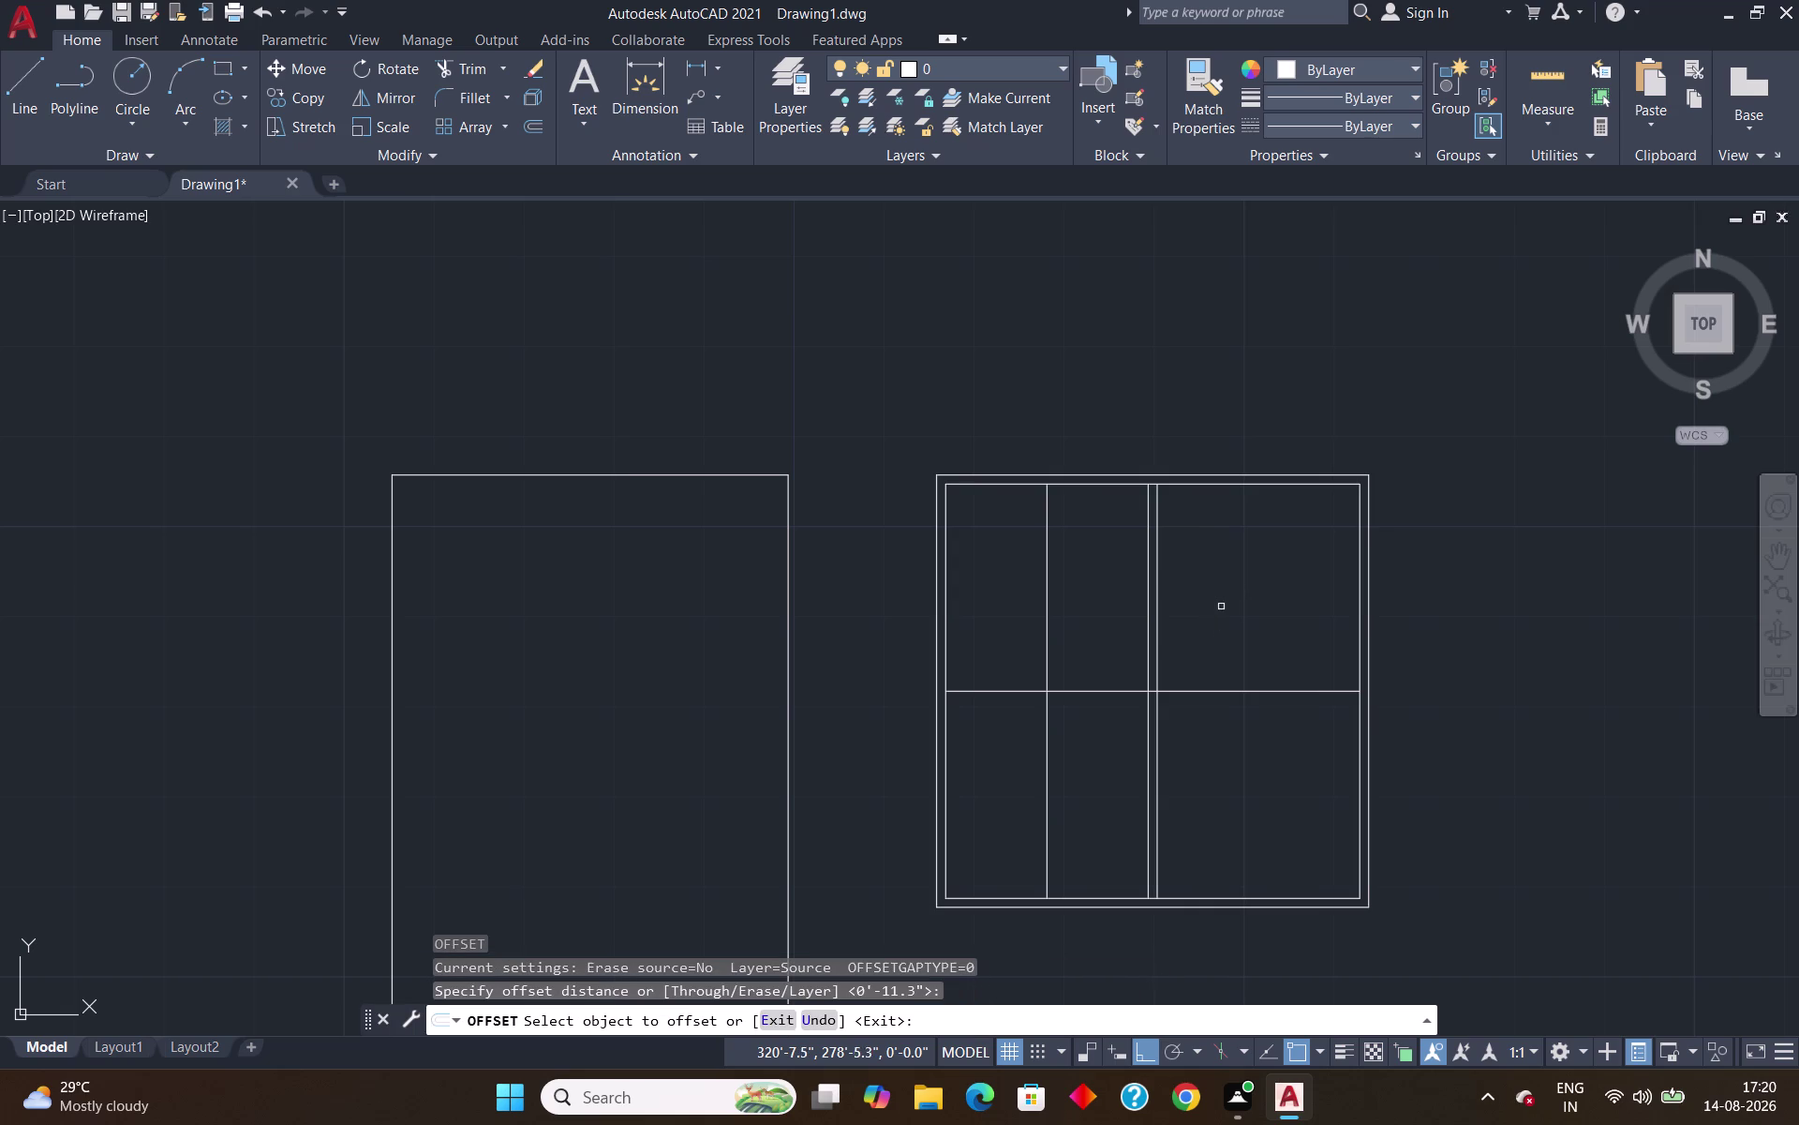
click(1155, 644)
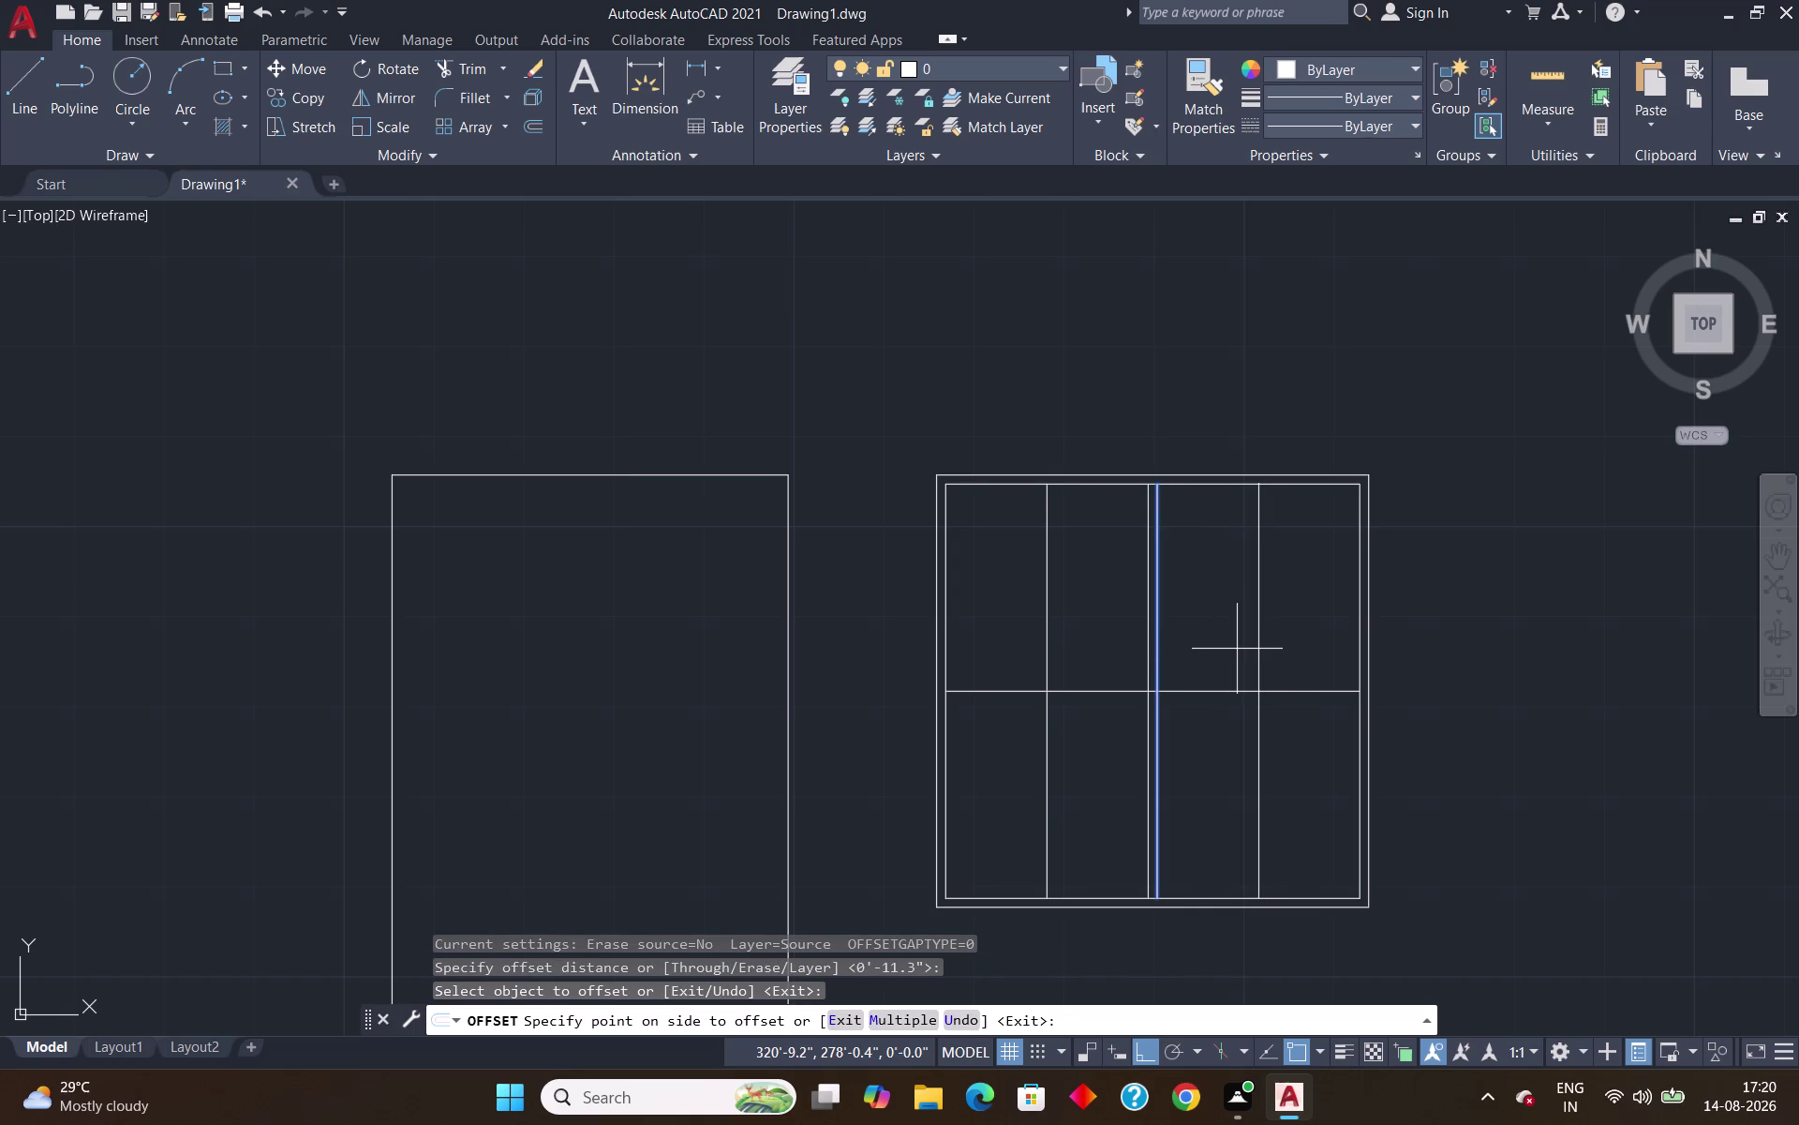
click(1237, 648)
key(Escape)
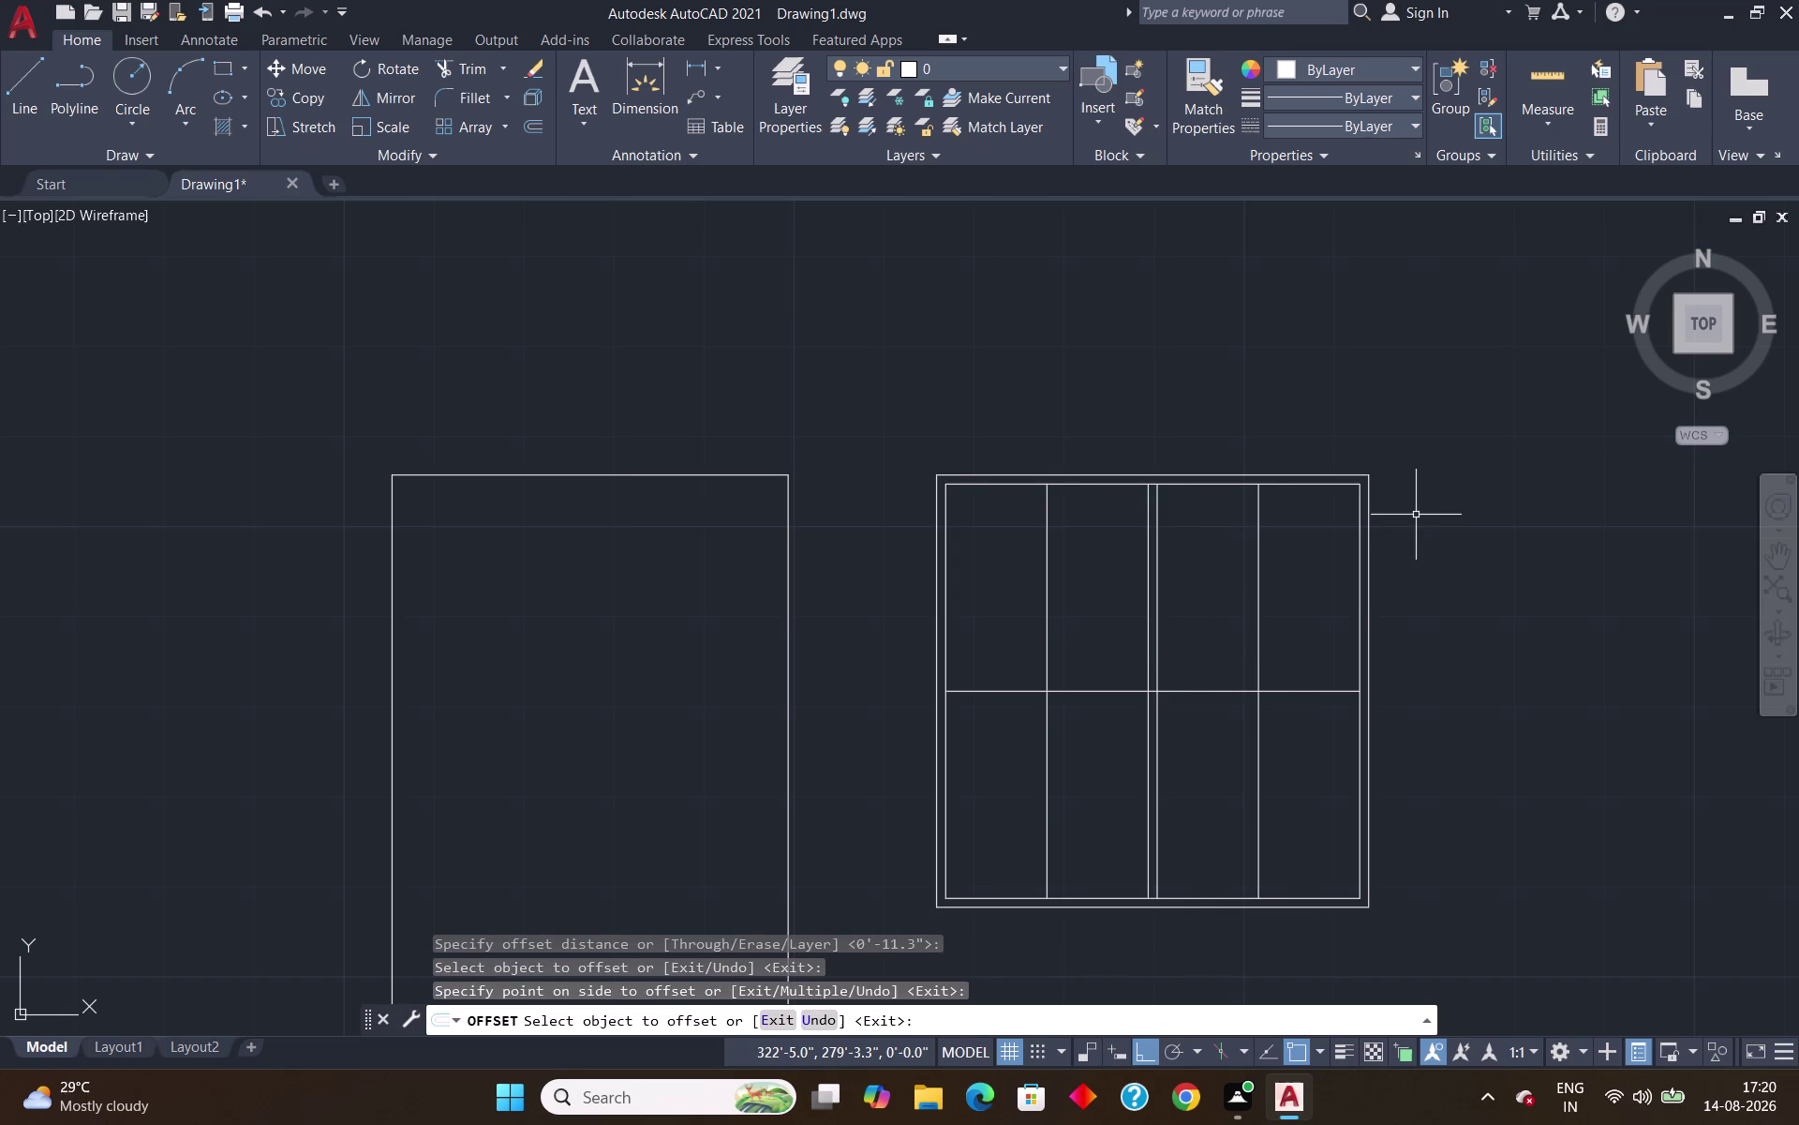
text(TR)
key(Return)
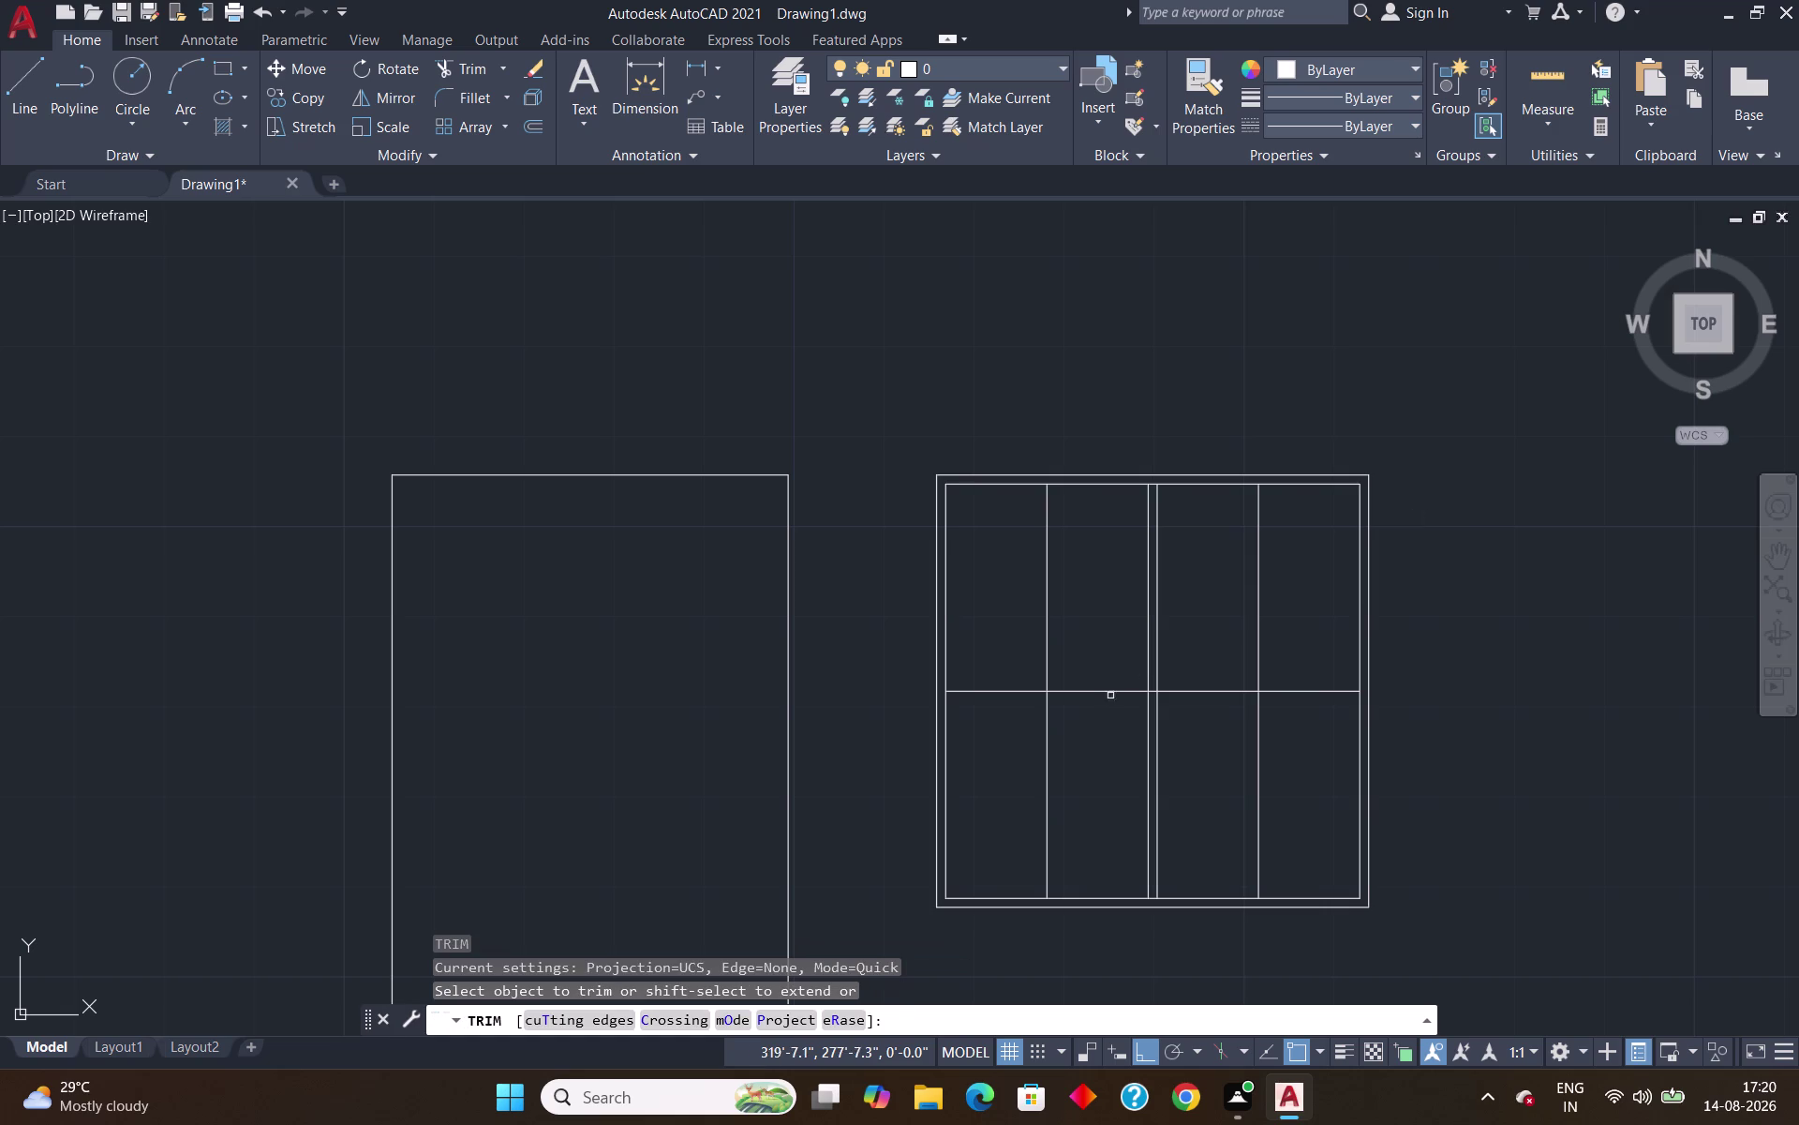
scroll(up, 3)
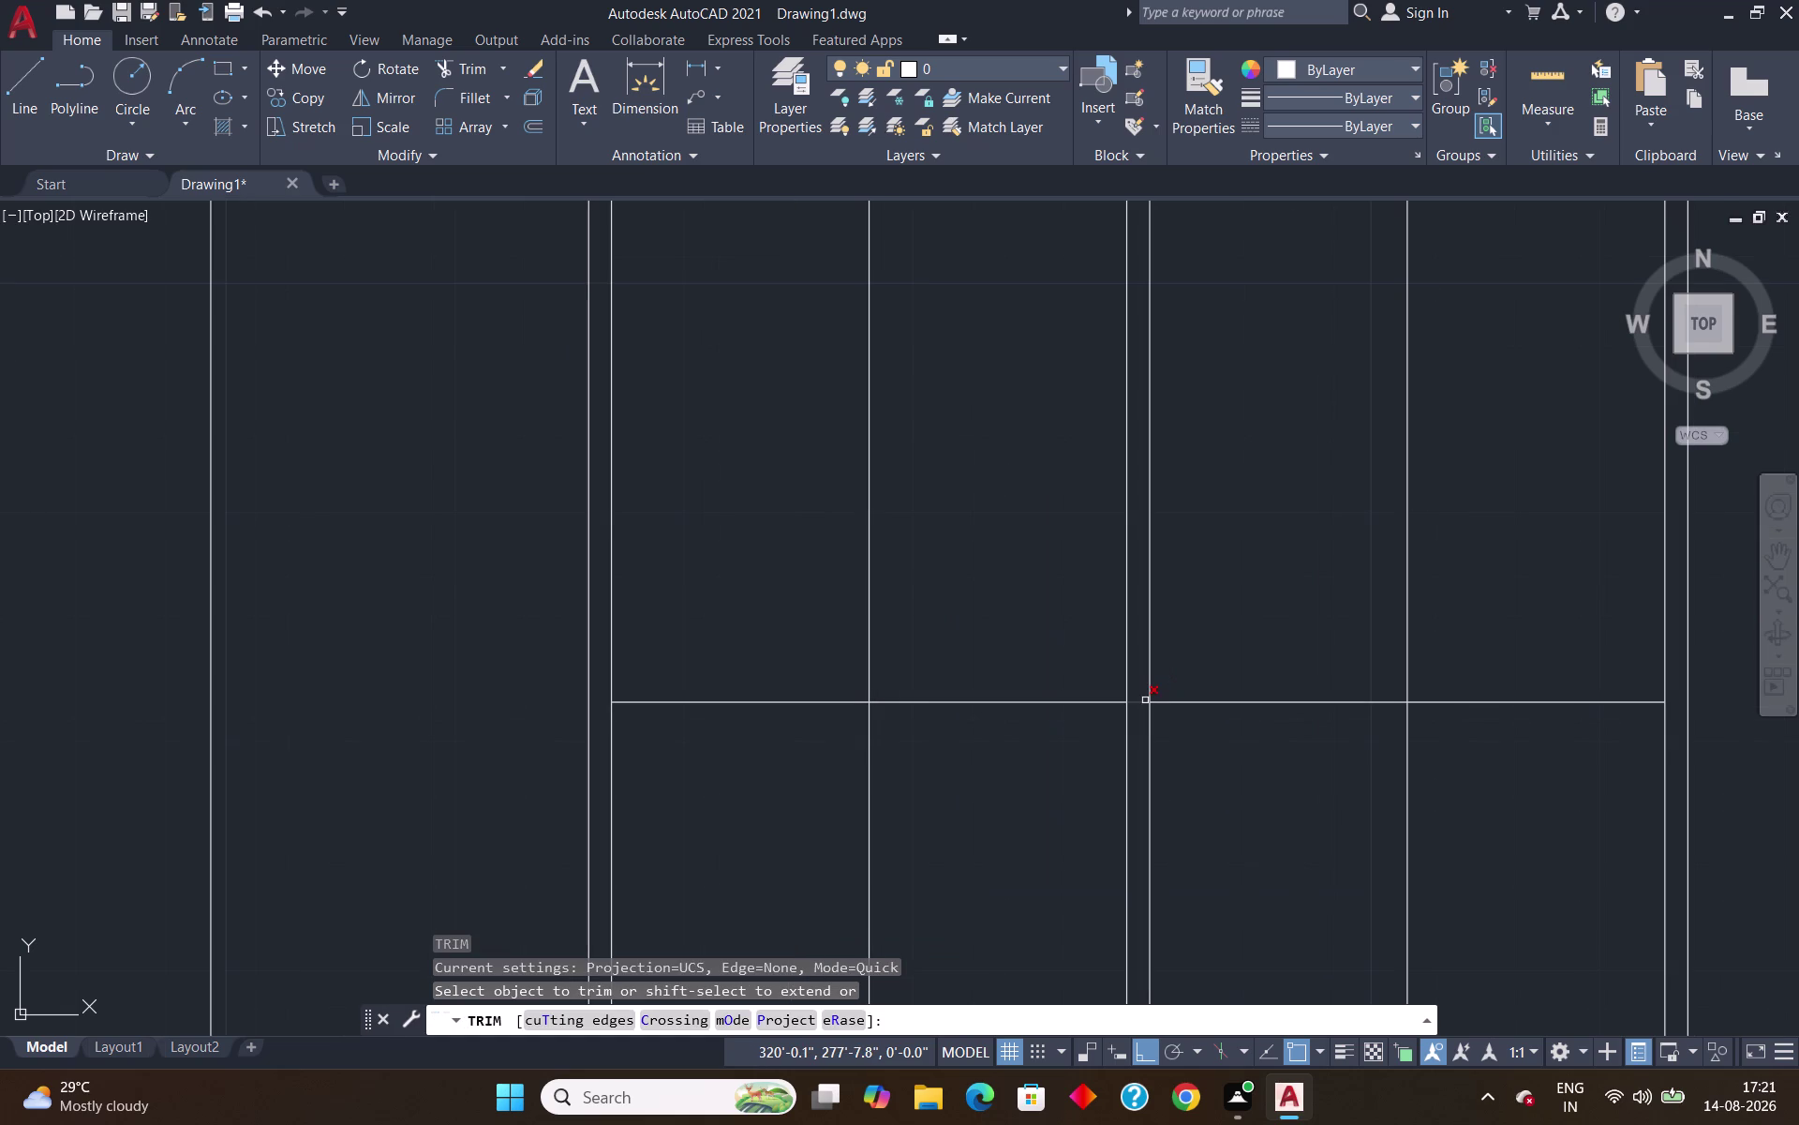
click(1146, 700)
scroll(down, 3)
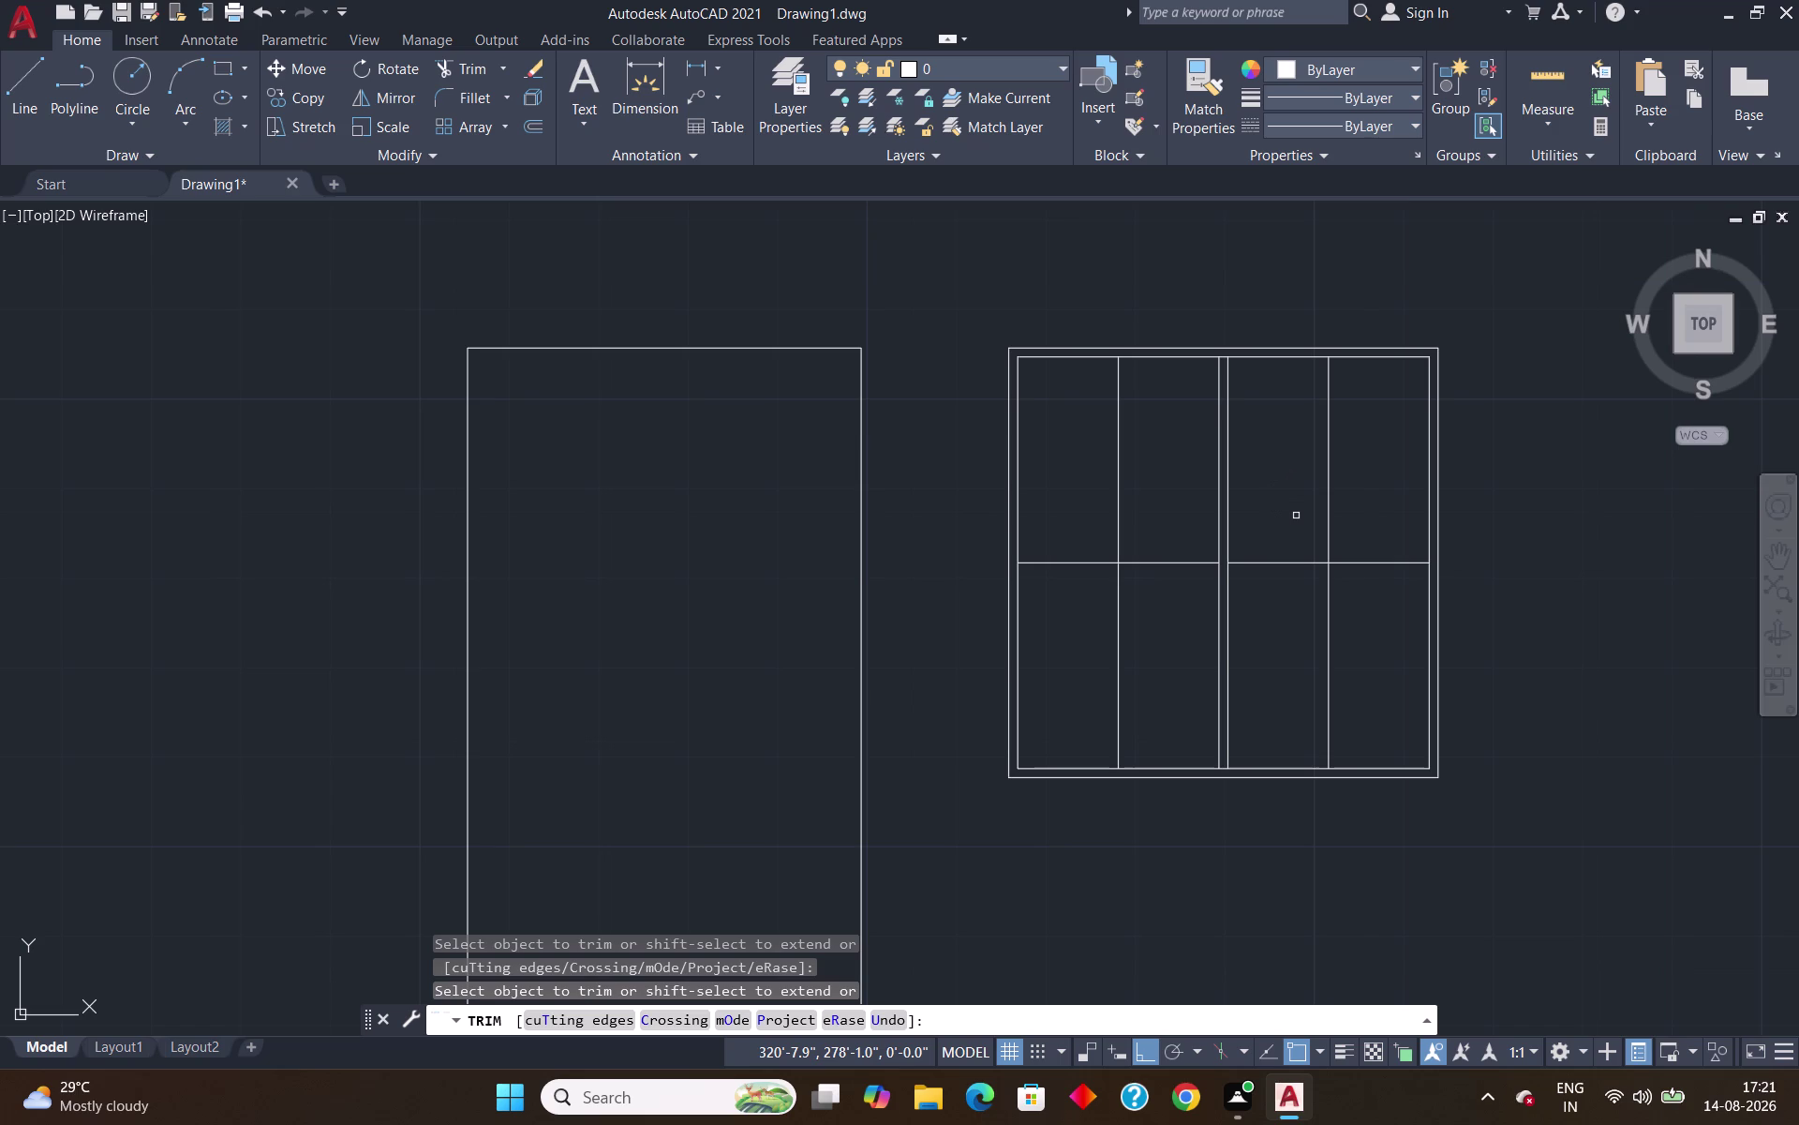
key(Escape)
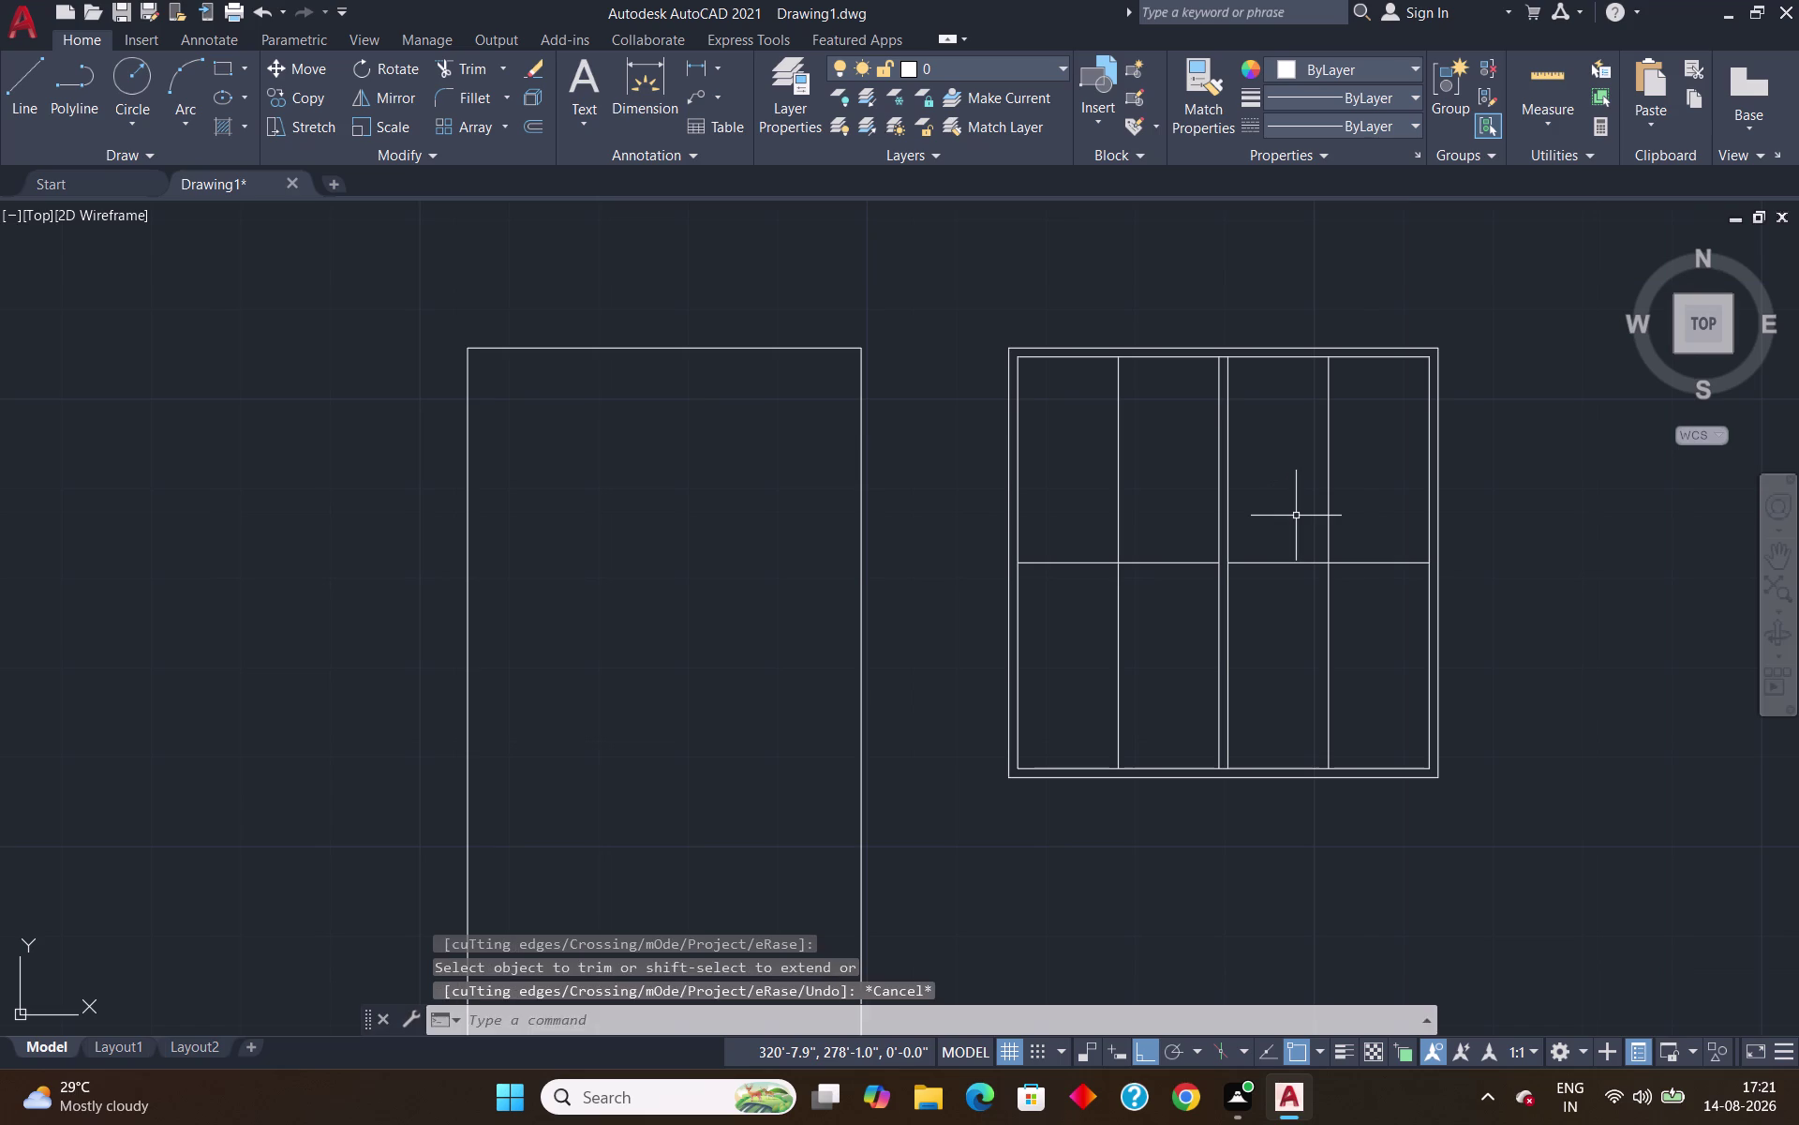
key(l)
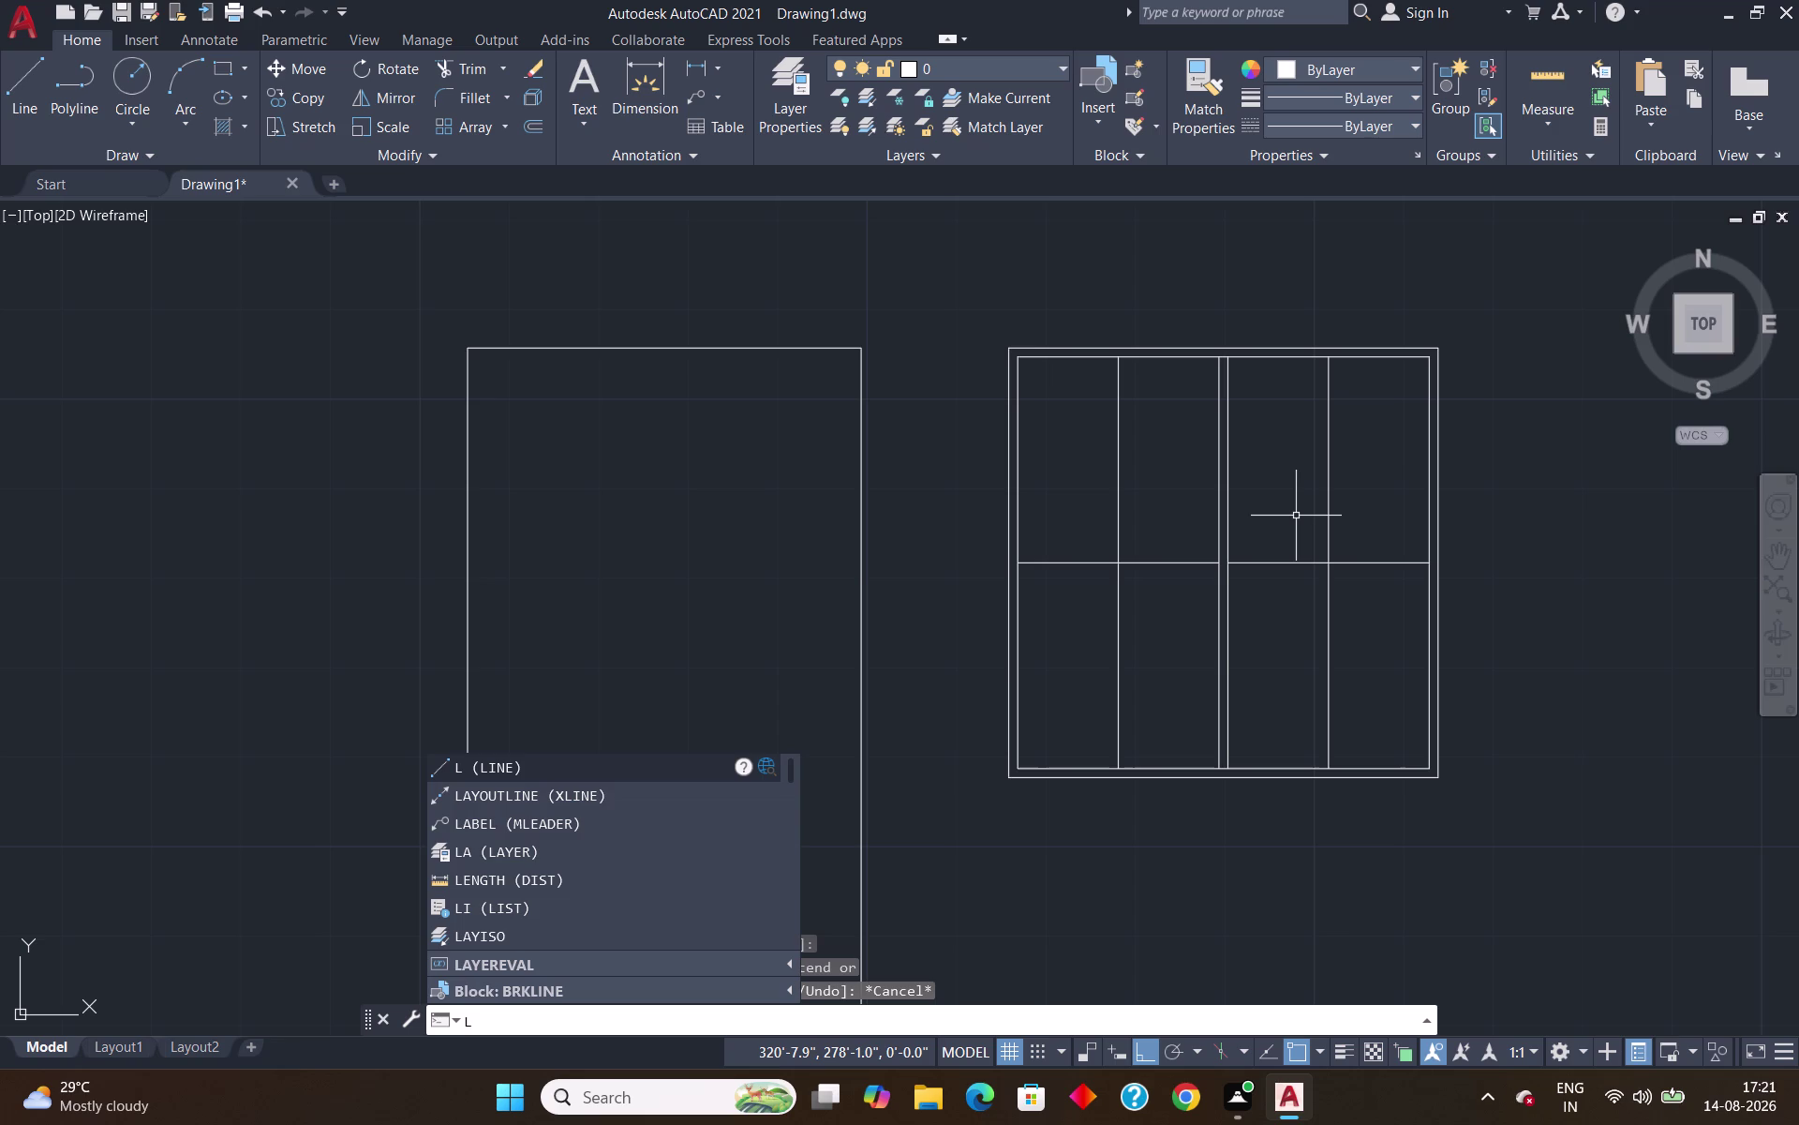
scroll(down, 3)
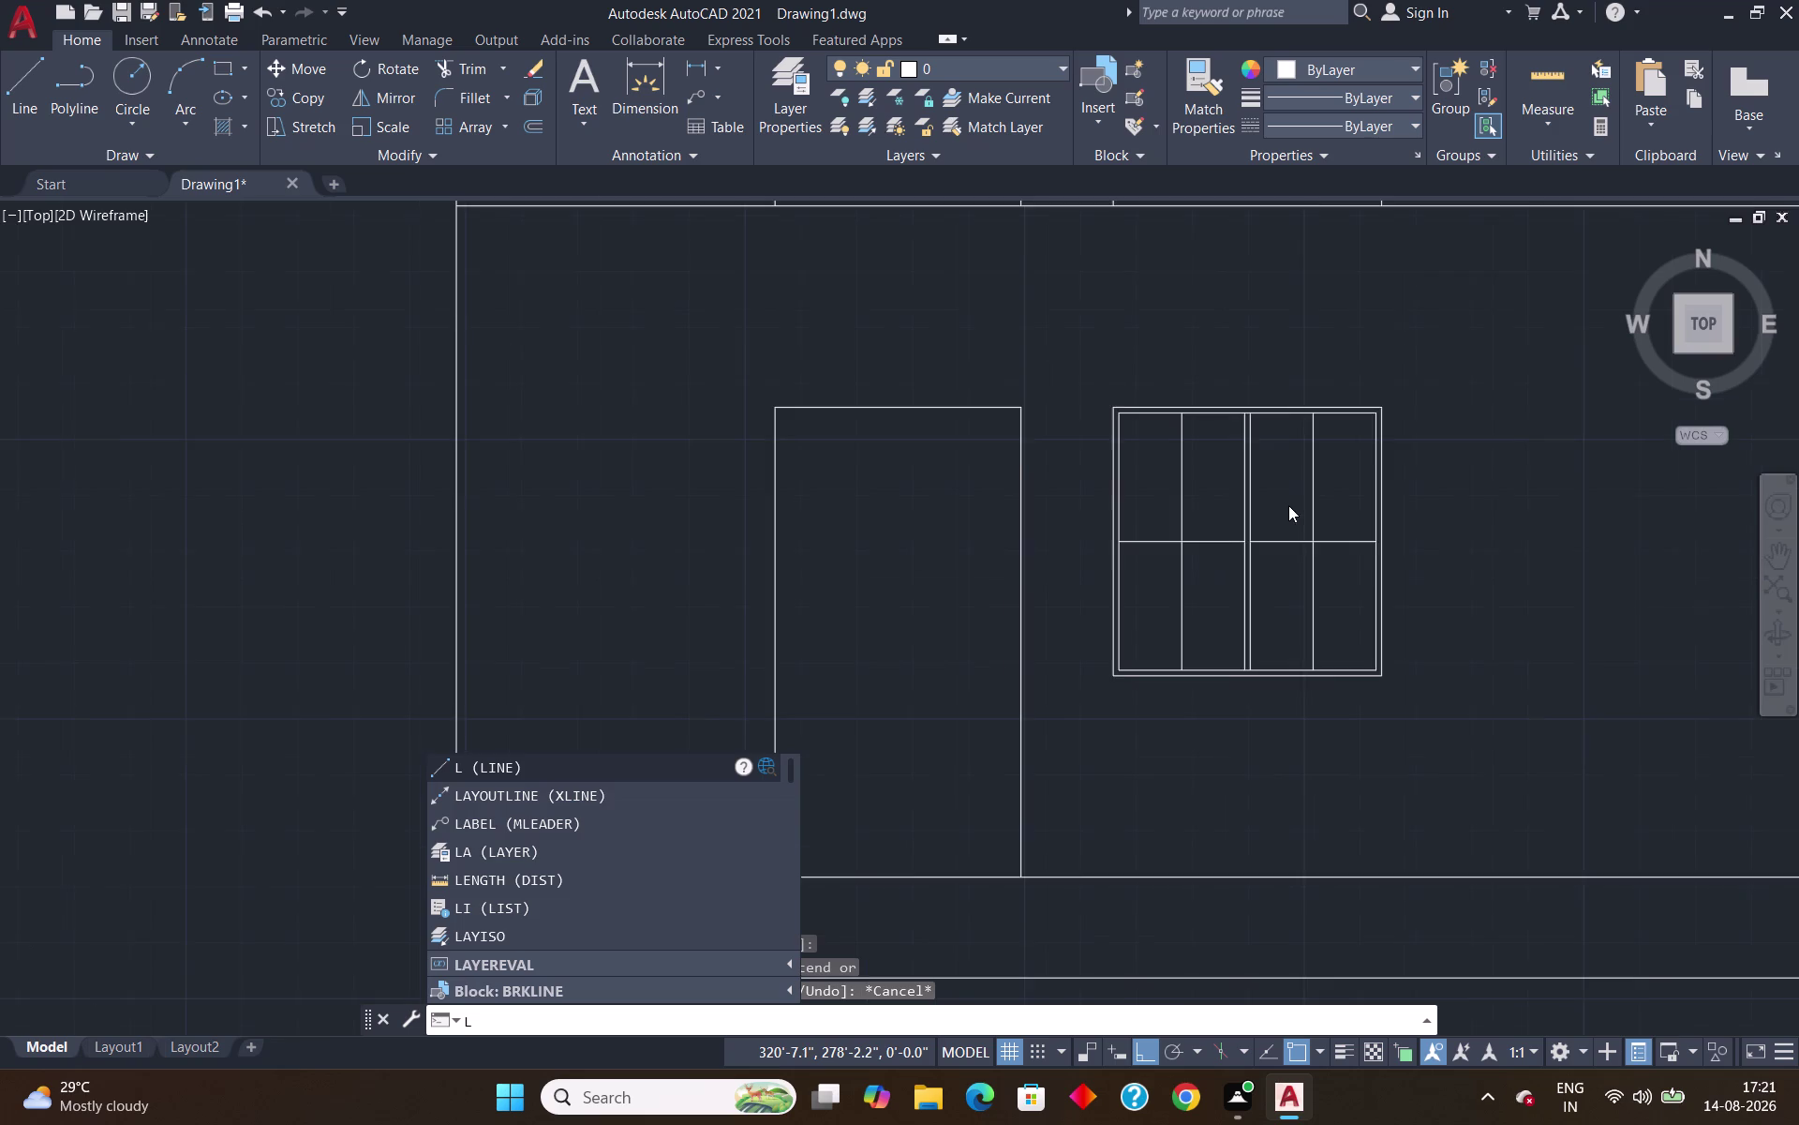
key(Escape)
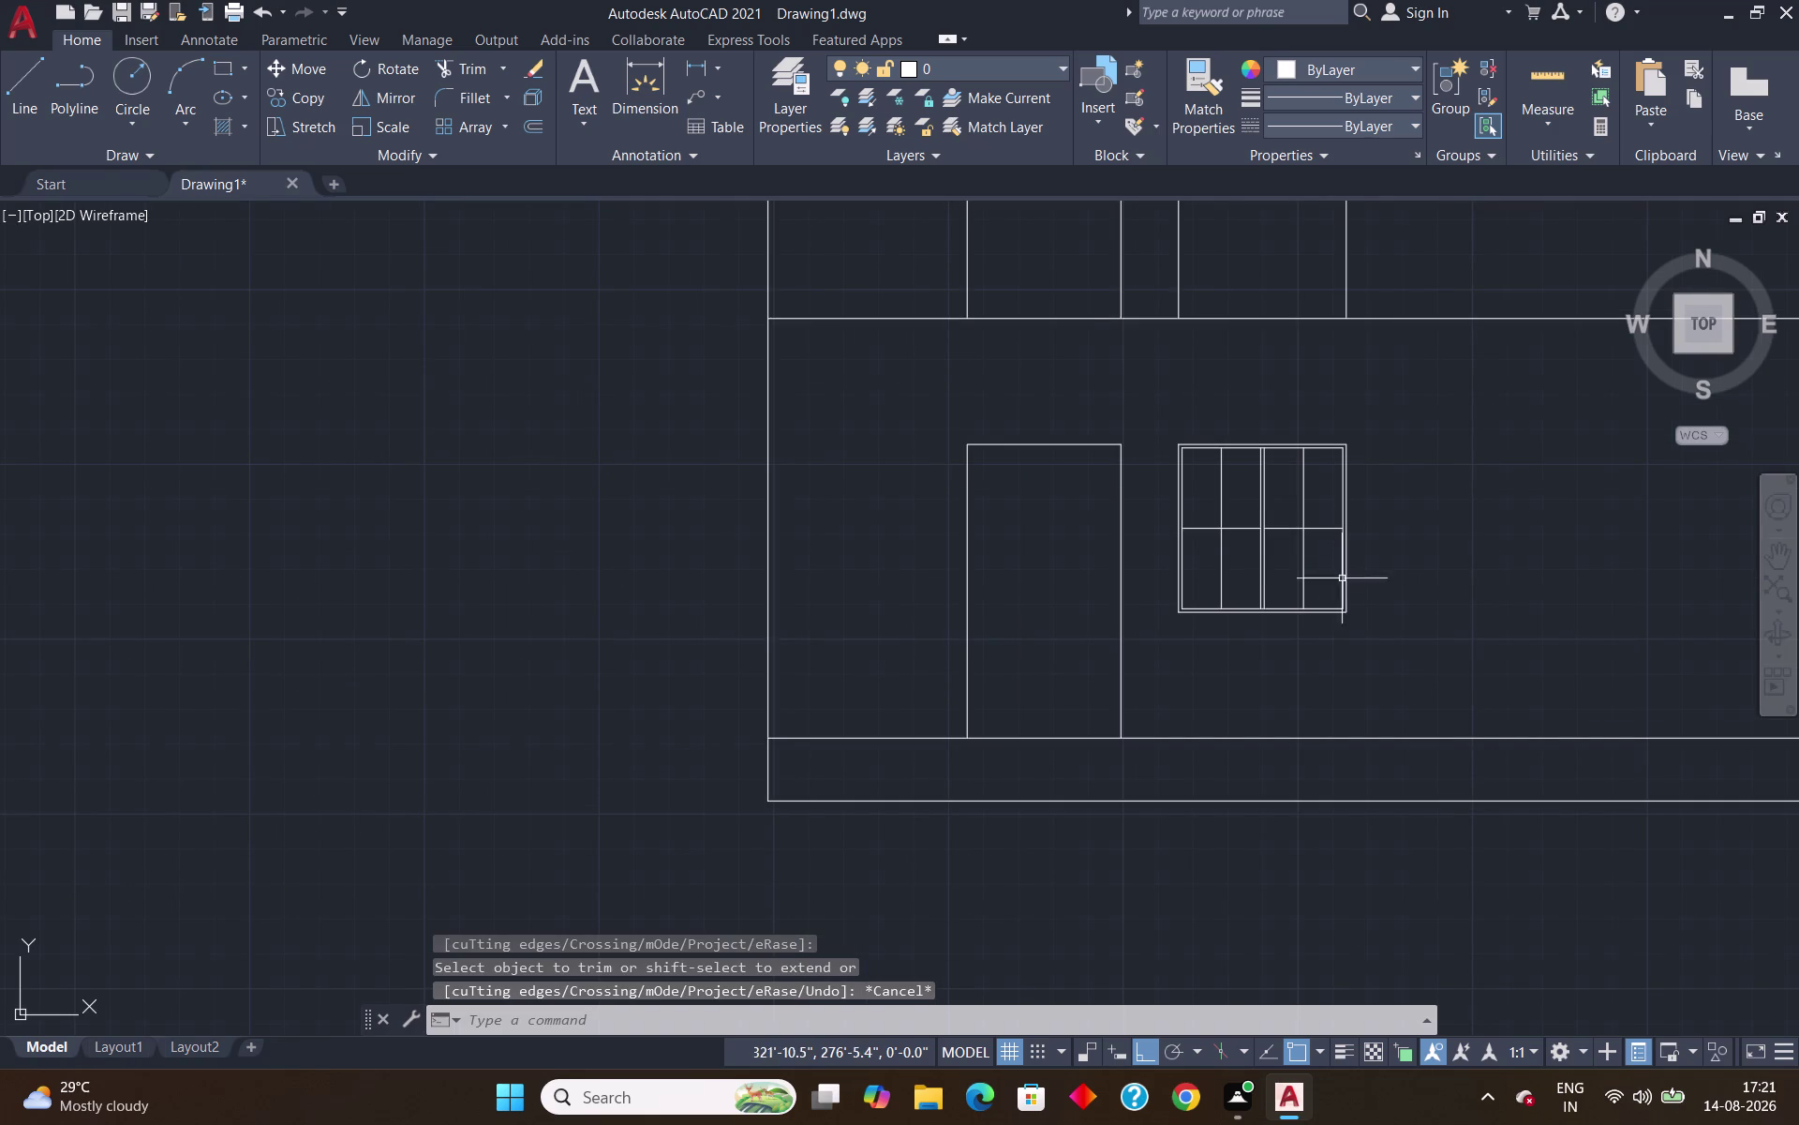
scroll(up, 3)
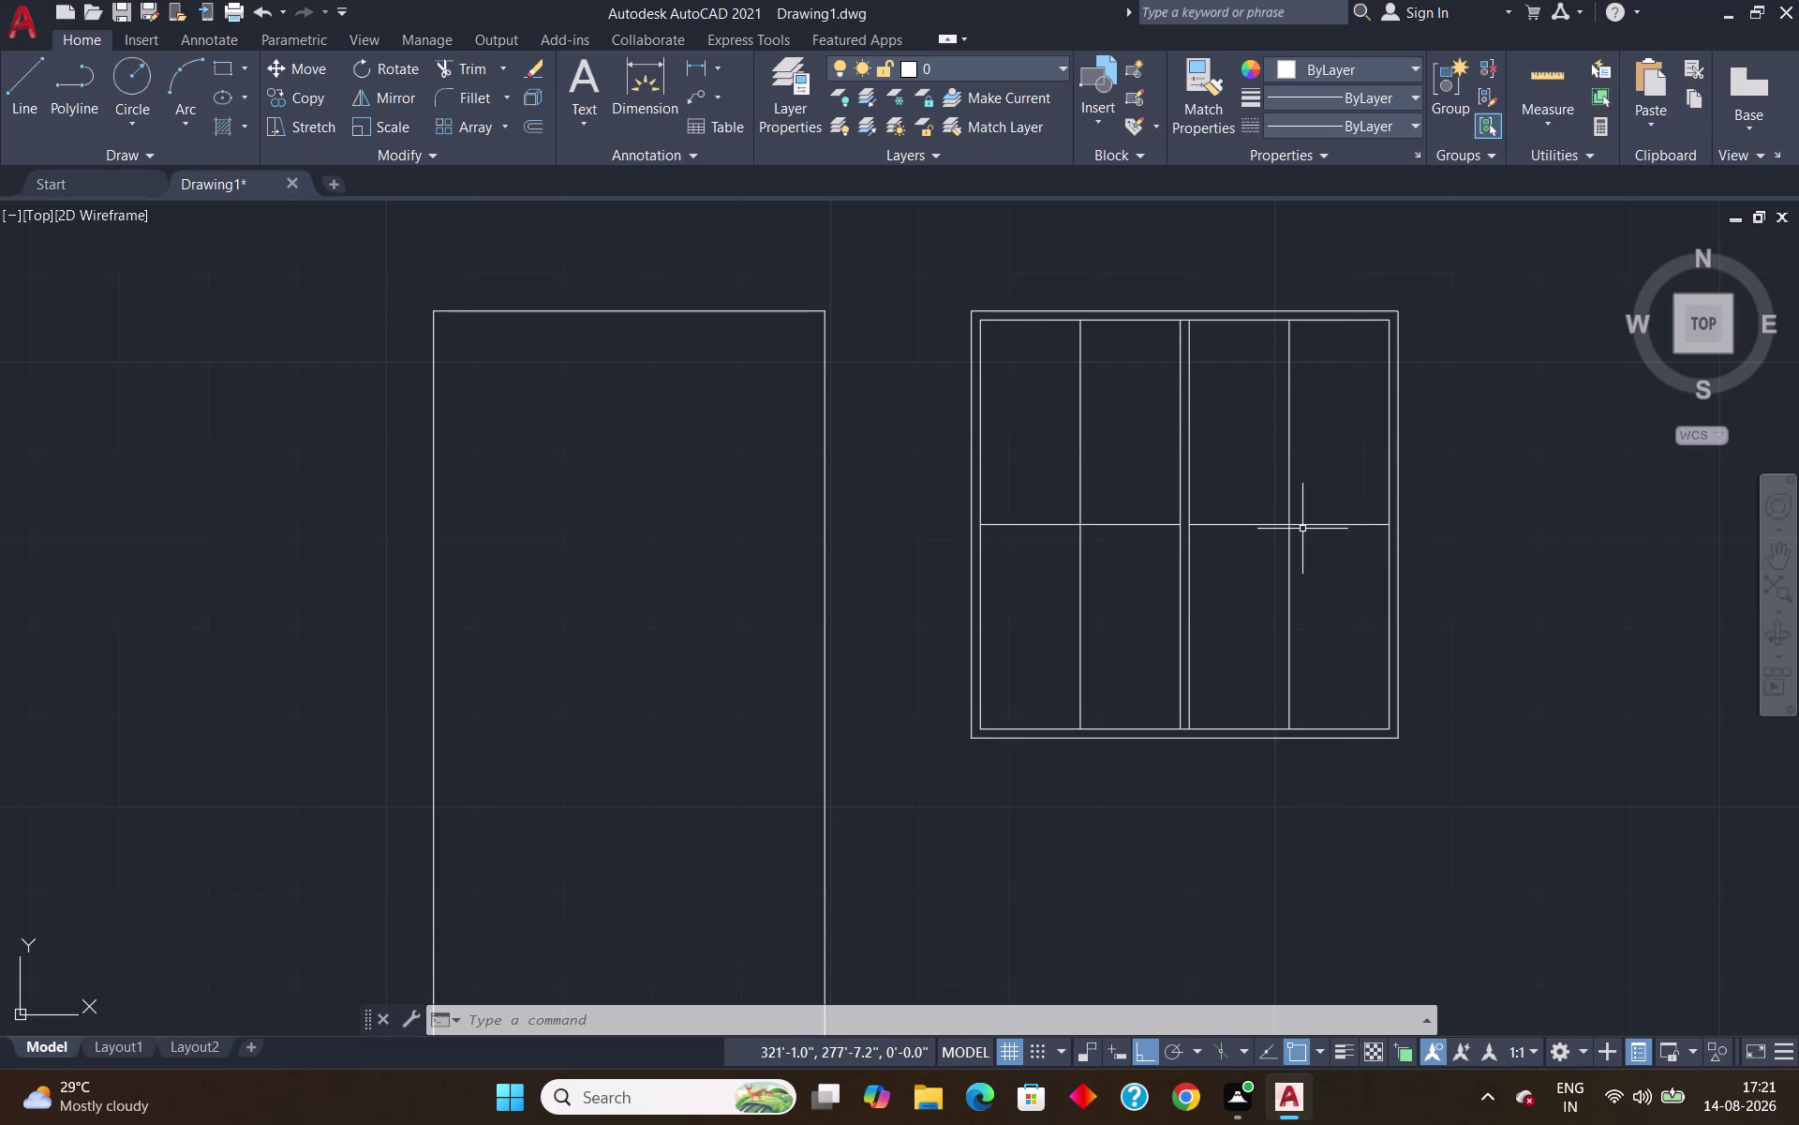
Try a tracked line start 6" down and 1' across from the vertical line's top, then abandon it.
key(l)
key(Return)
text(TK)
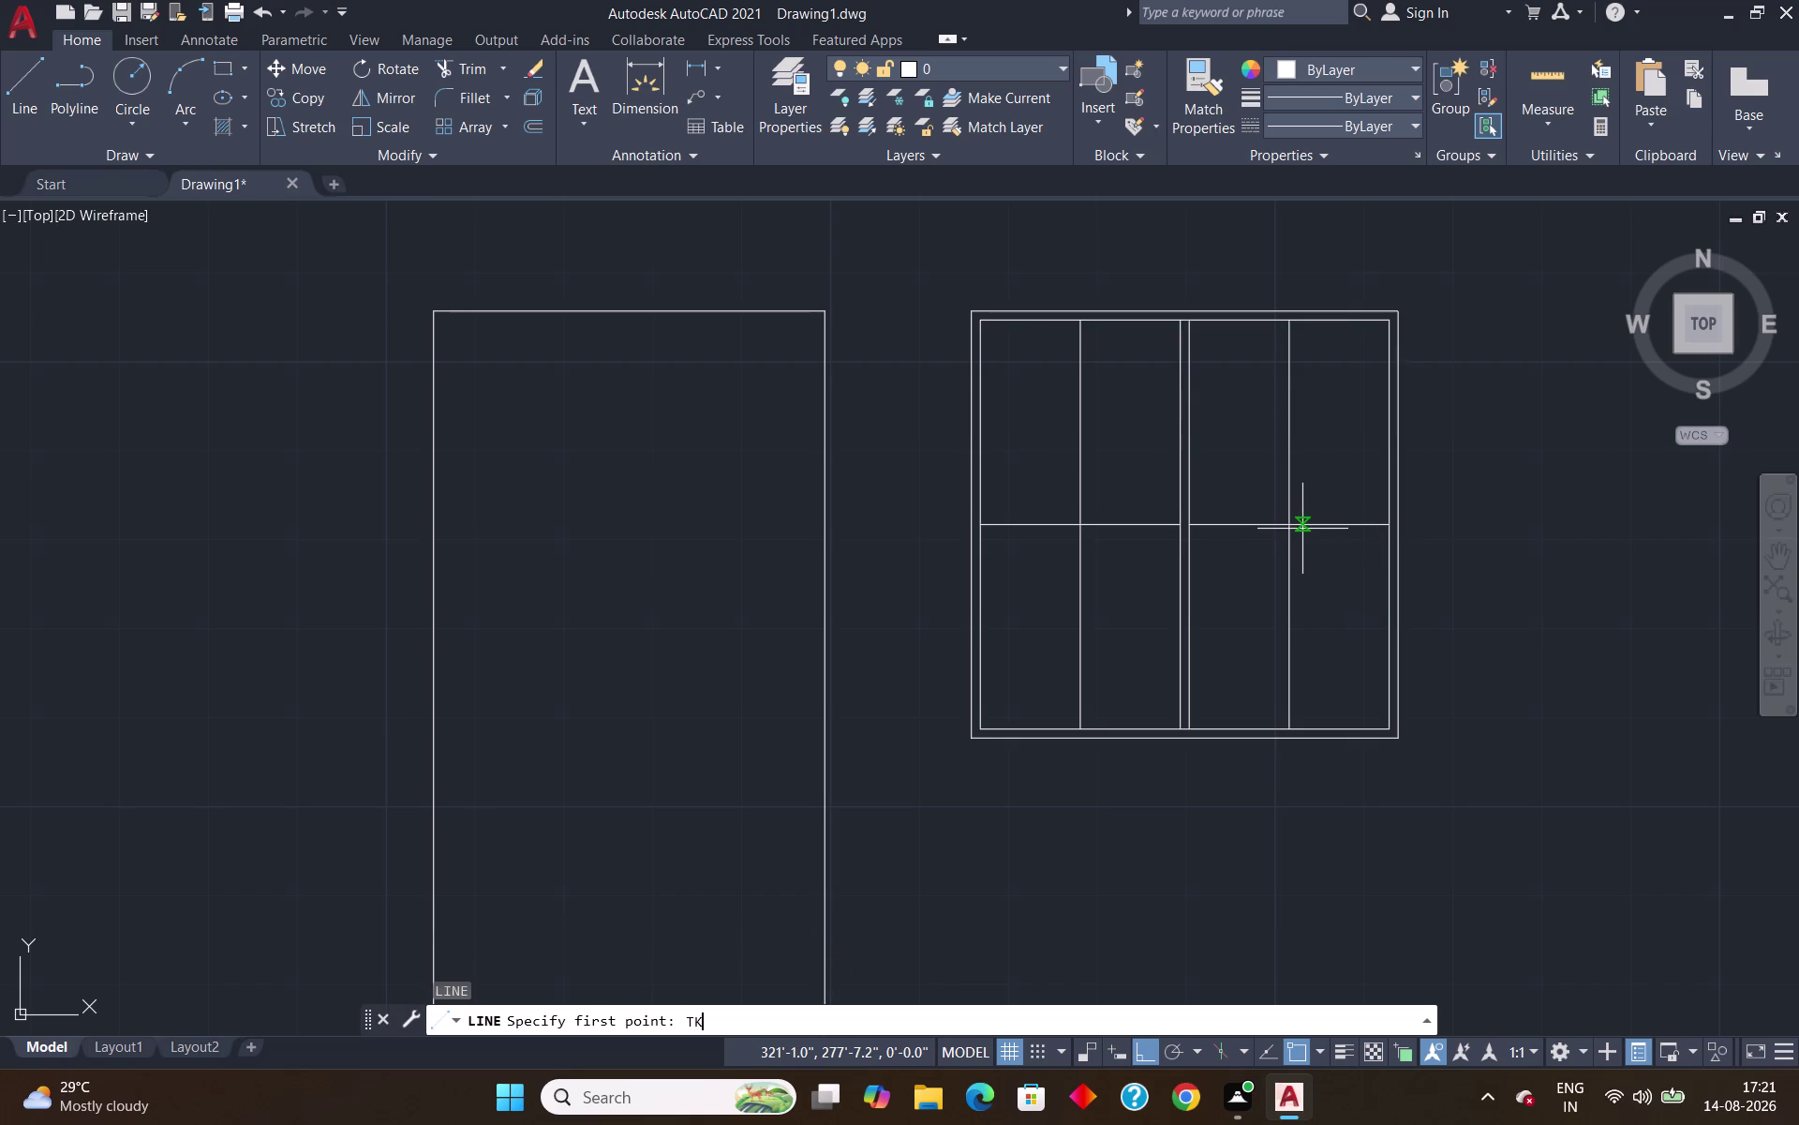
key(Return)
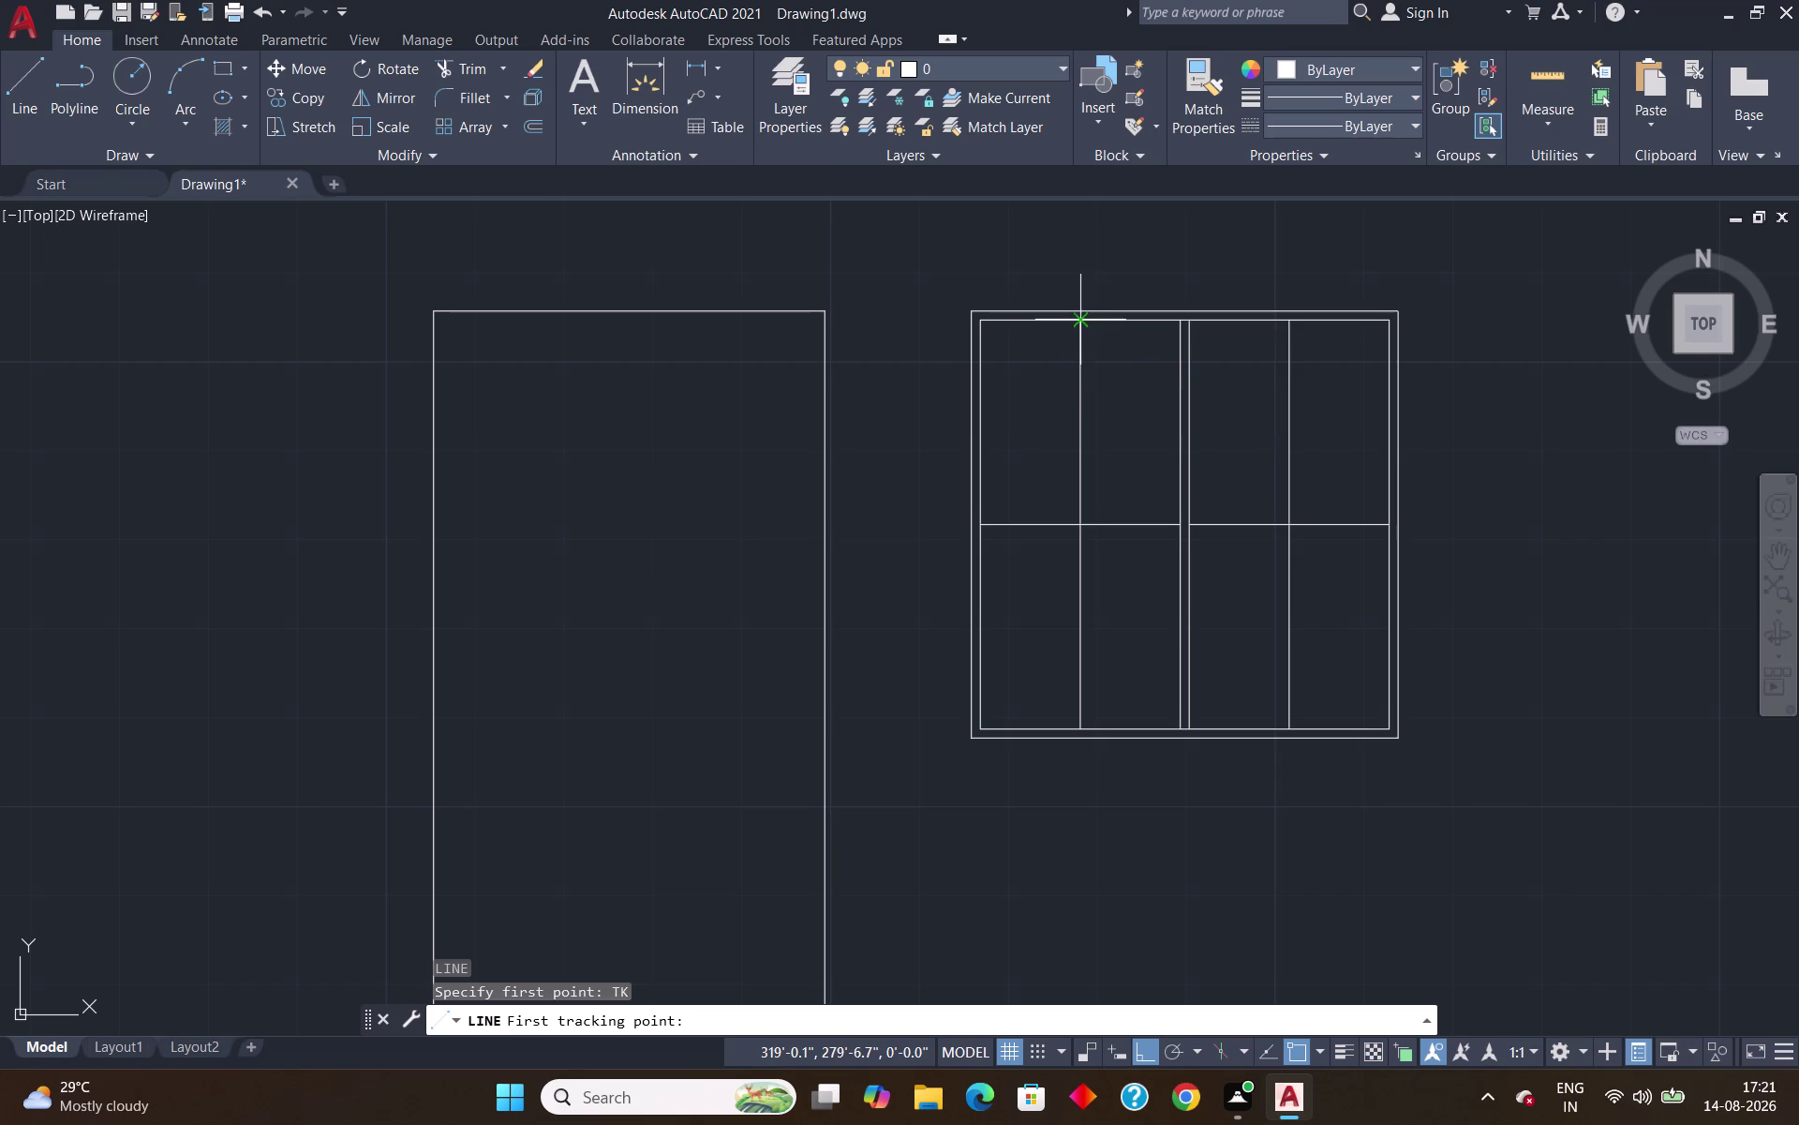
click(1080, 322)
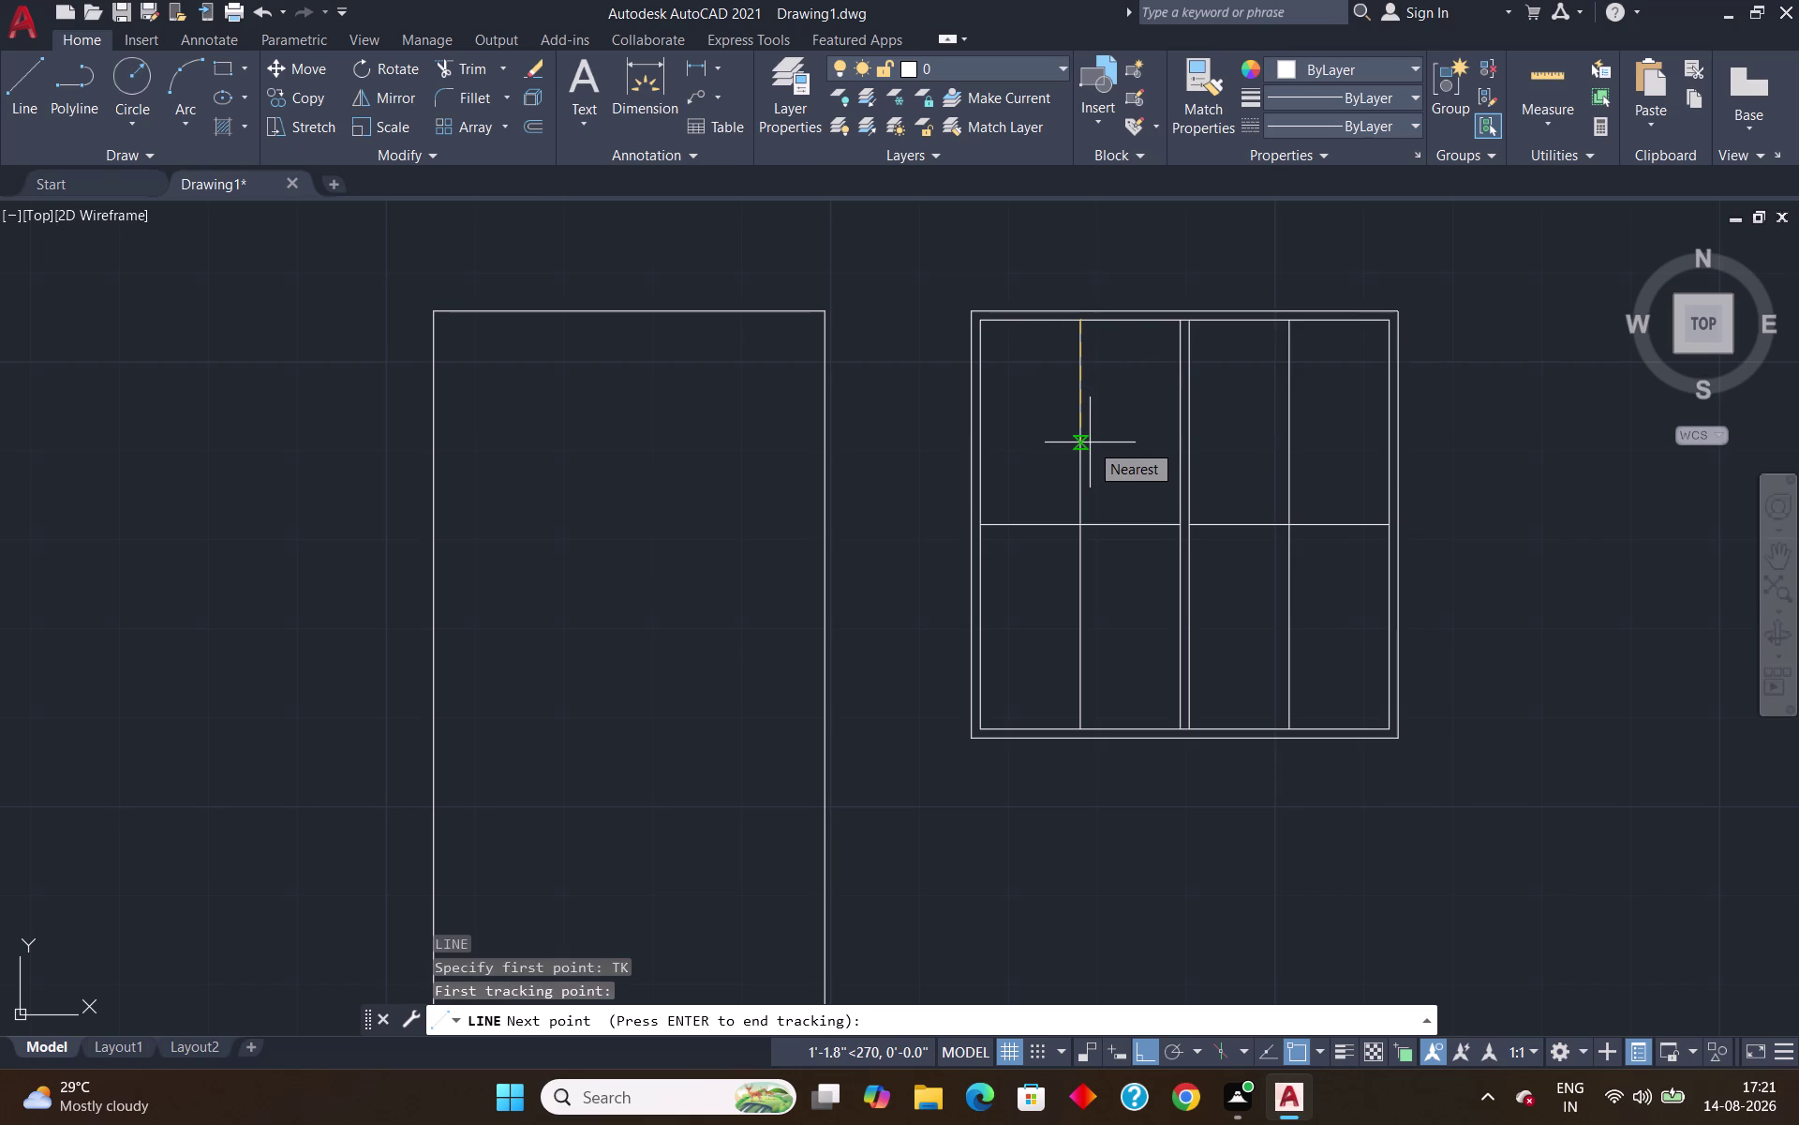
key(6)
key(shift+quotedbl)
key(Return)
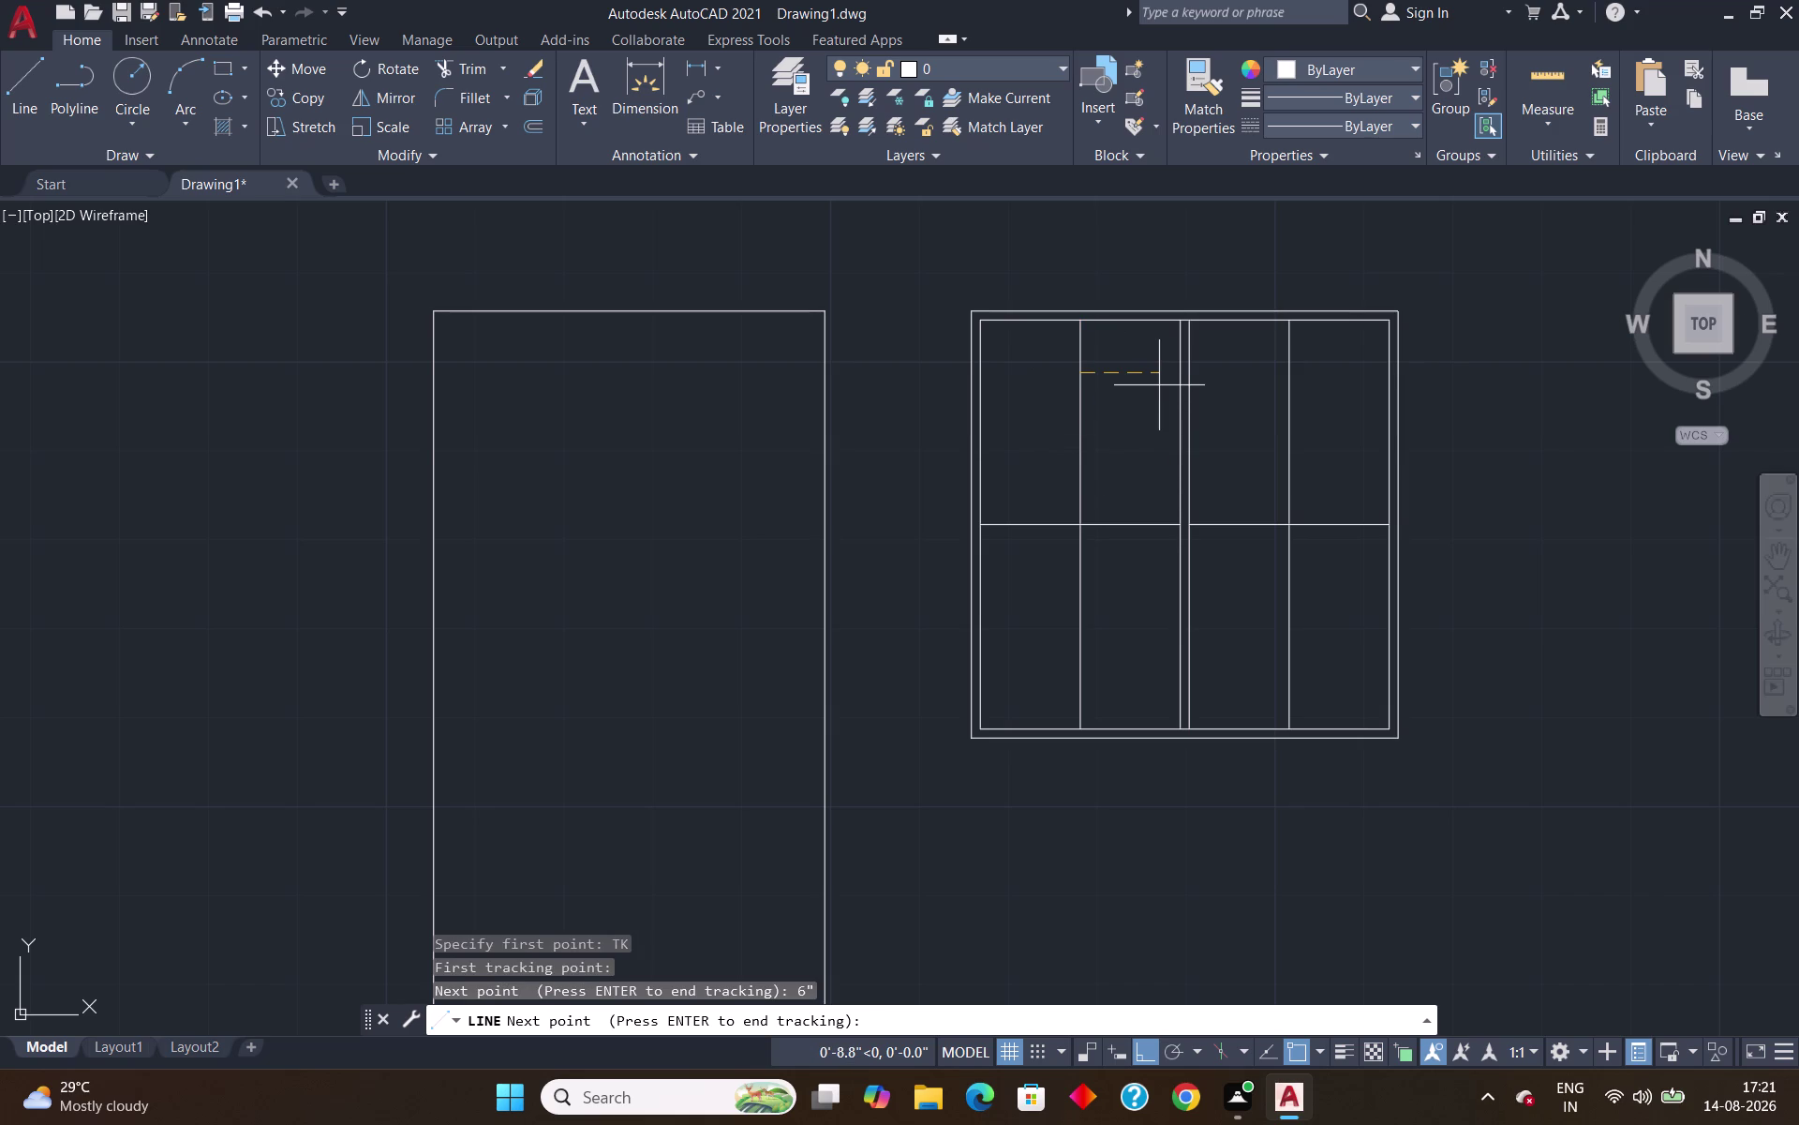
key(1)
key(apostrophe)
key(Return)
key(Return)
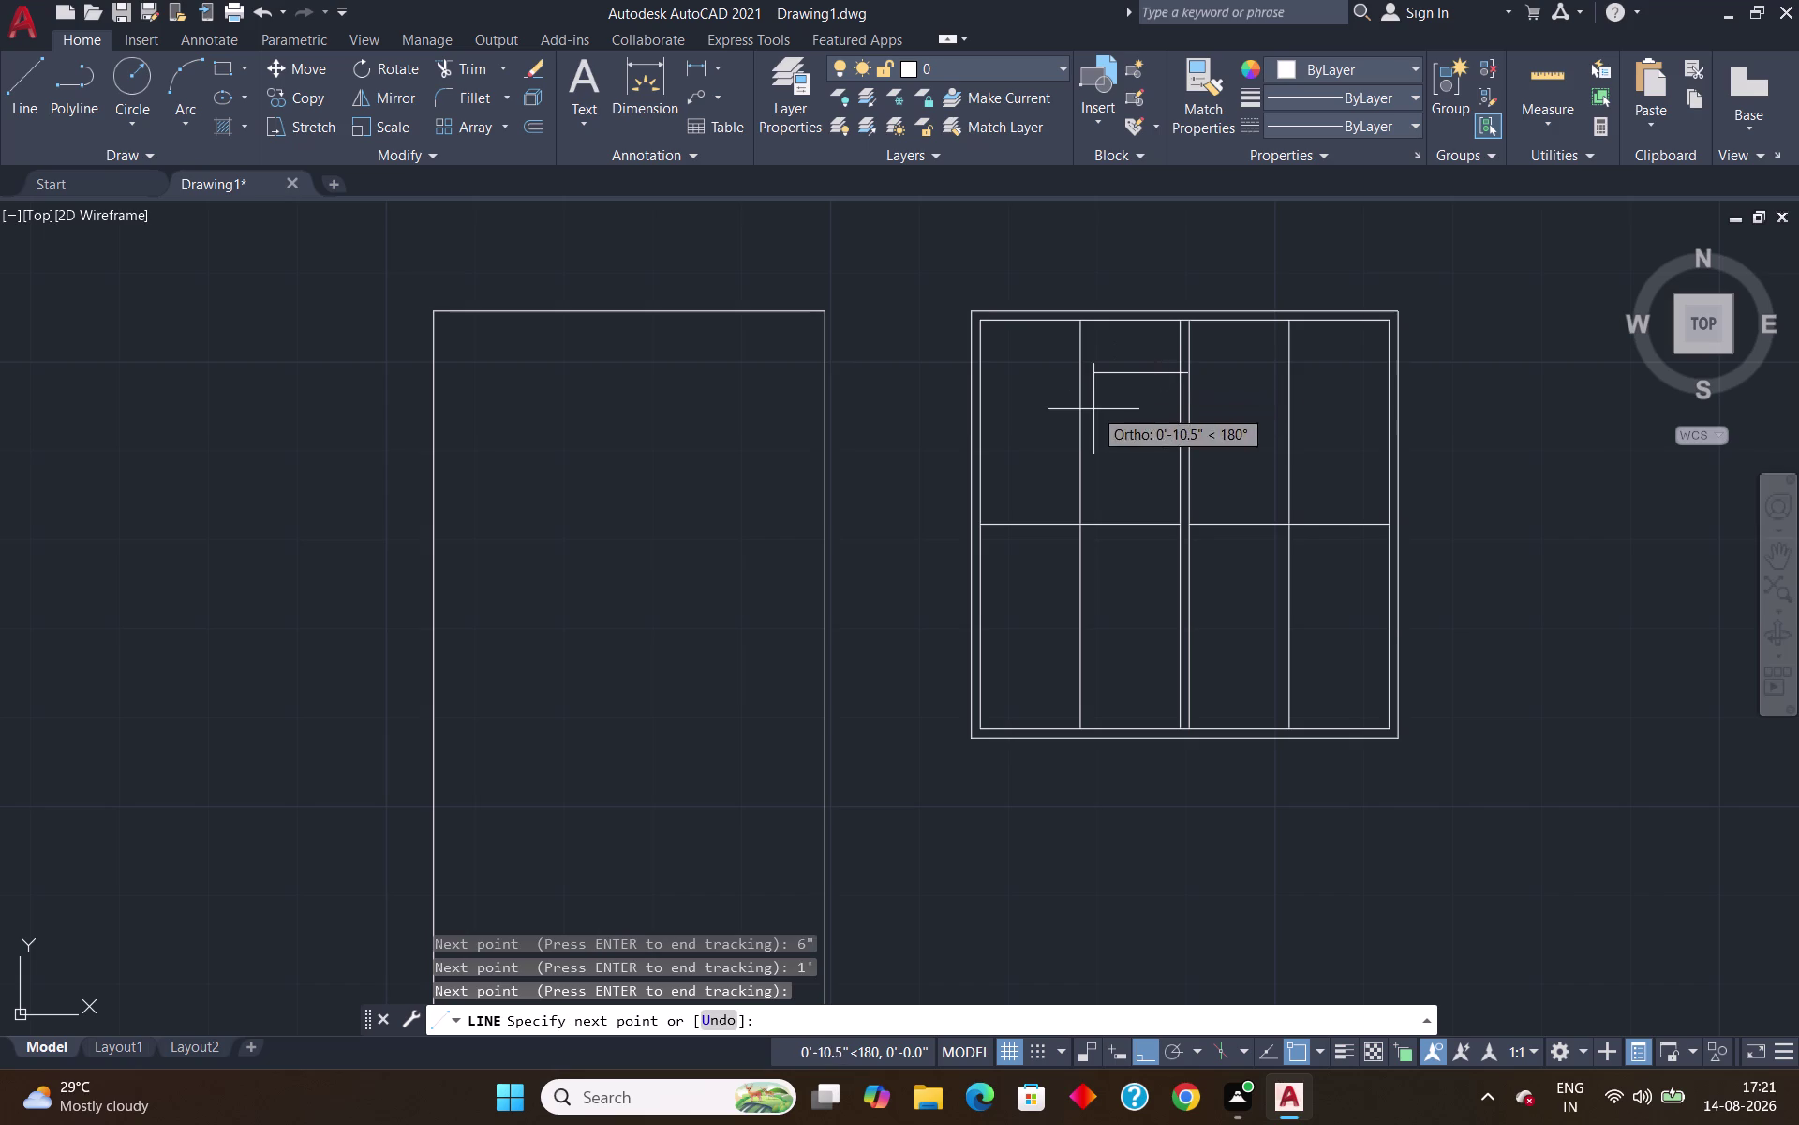
key(Escape)
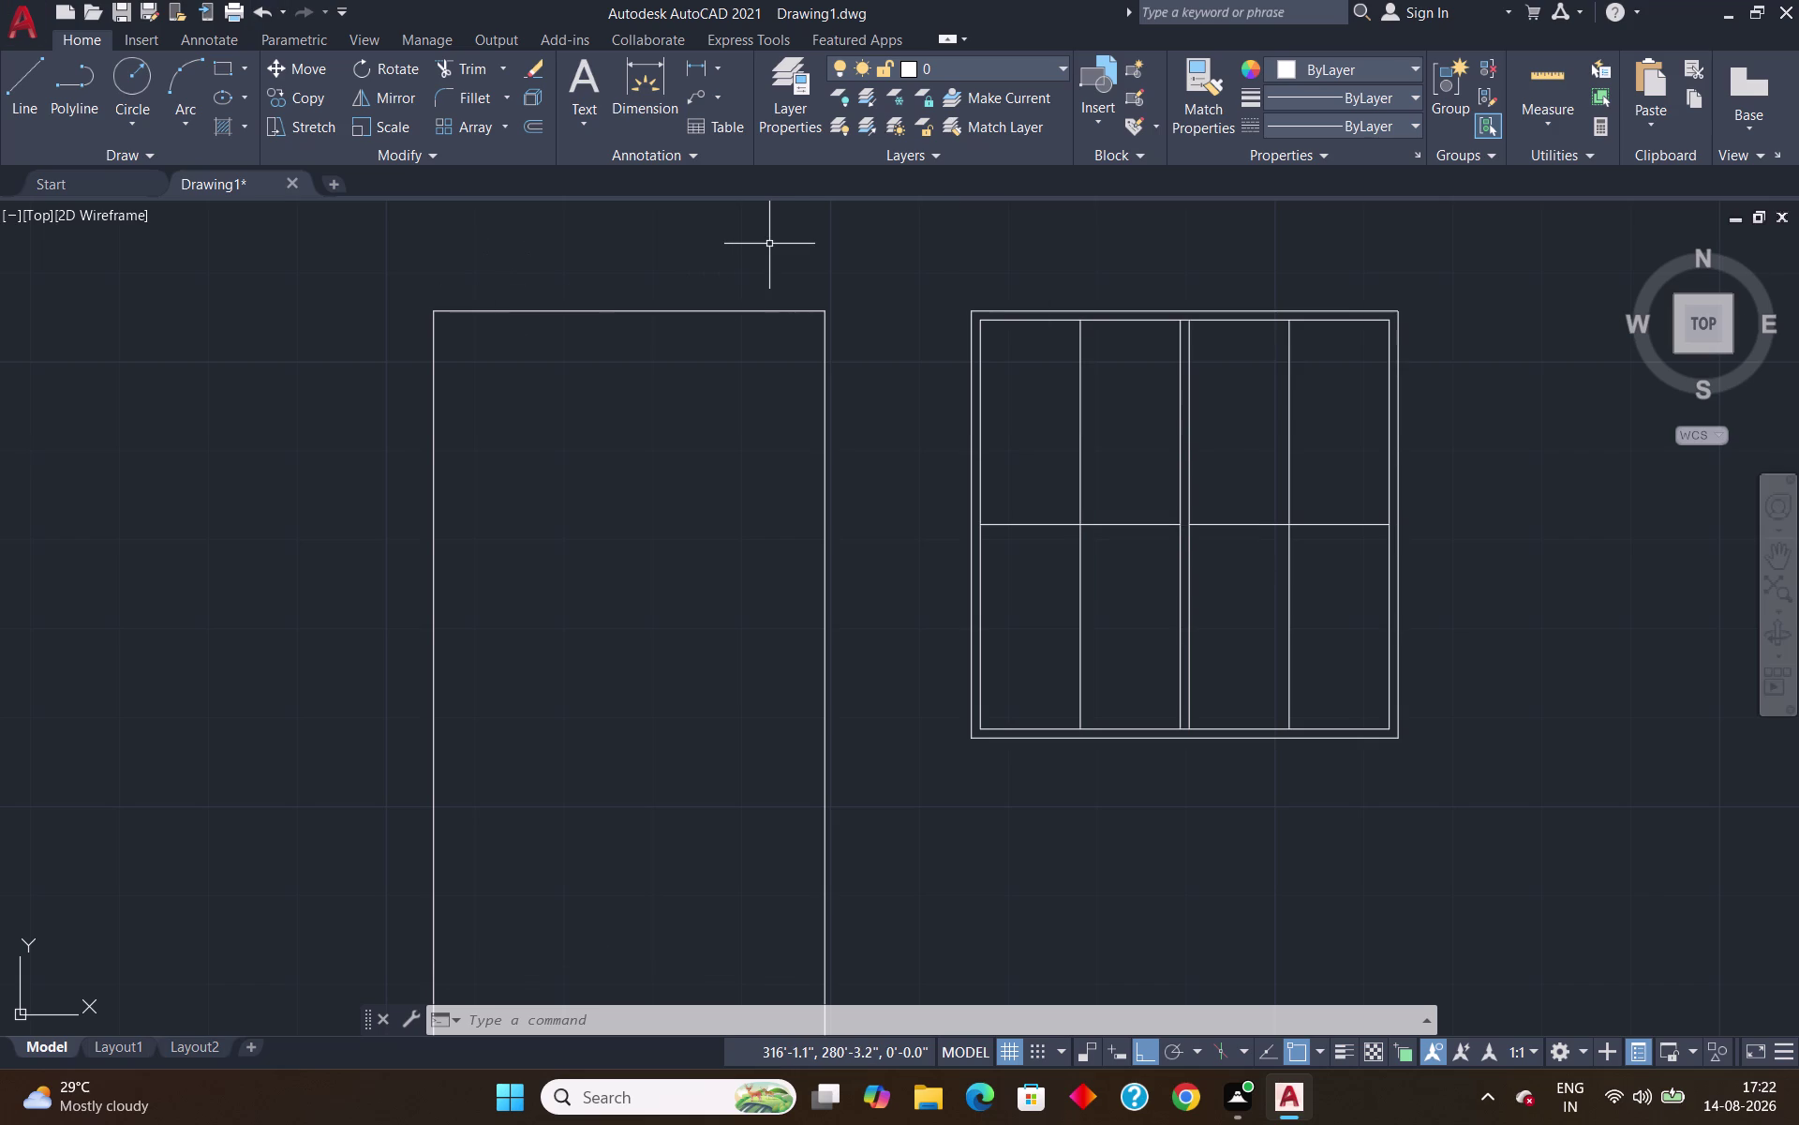
Draw a 6" horizontal line starting 6" below the vertical line's top endpoint.
key(l)
key(Return)
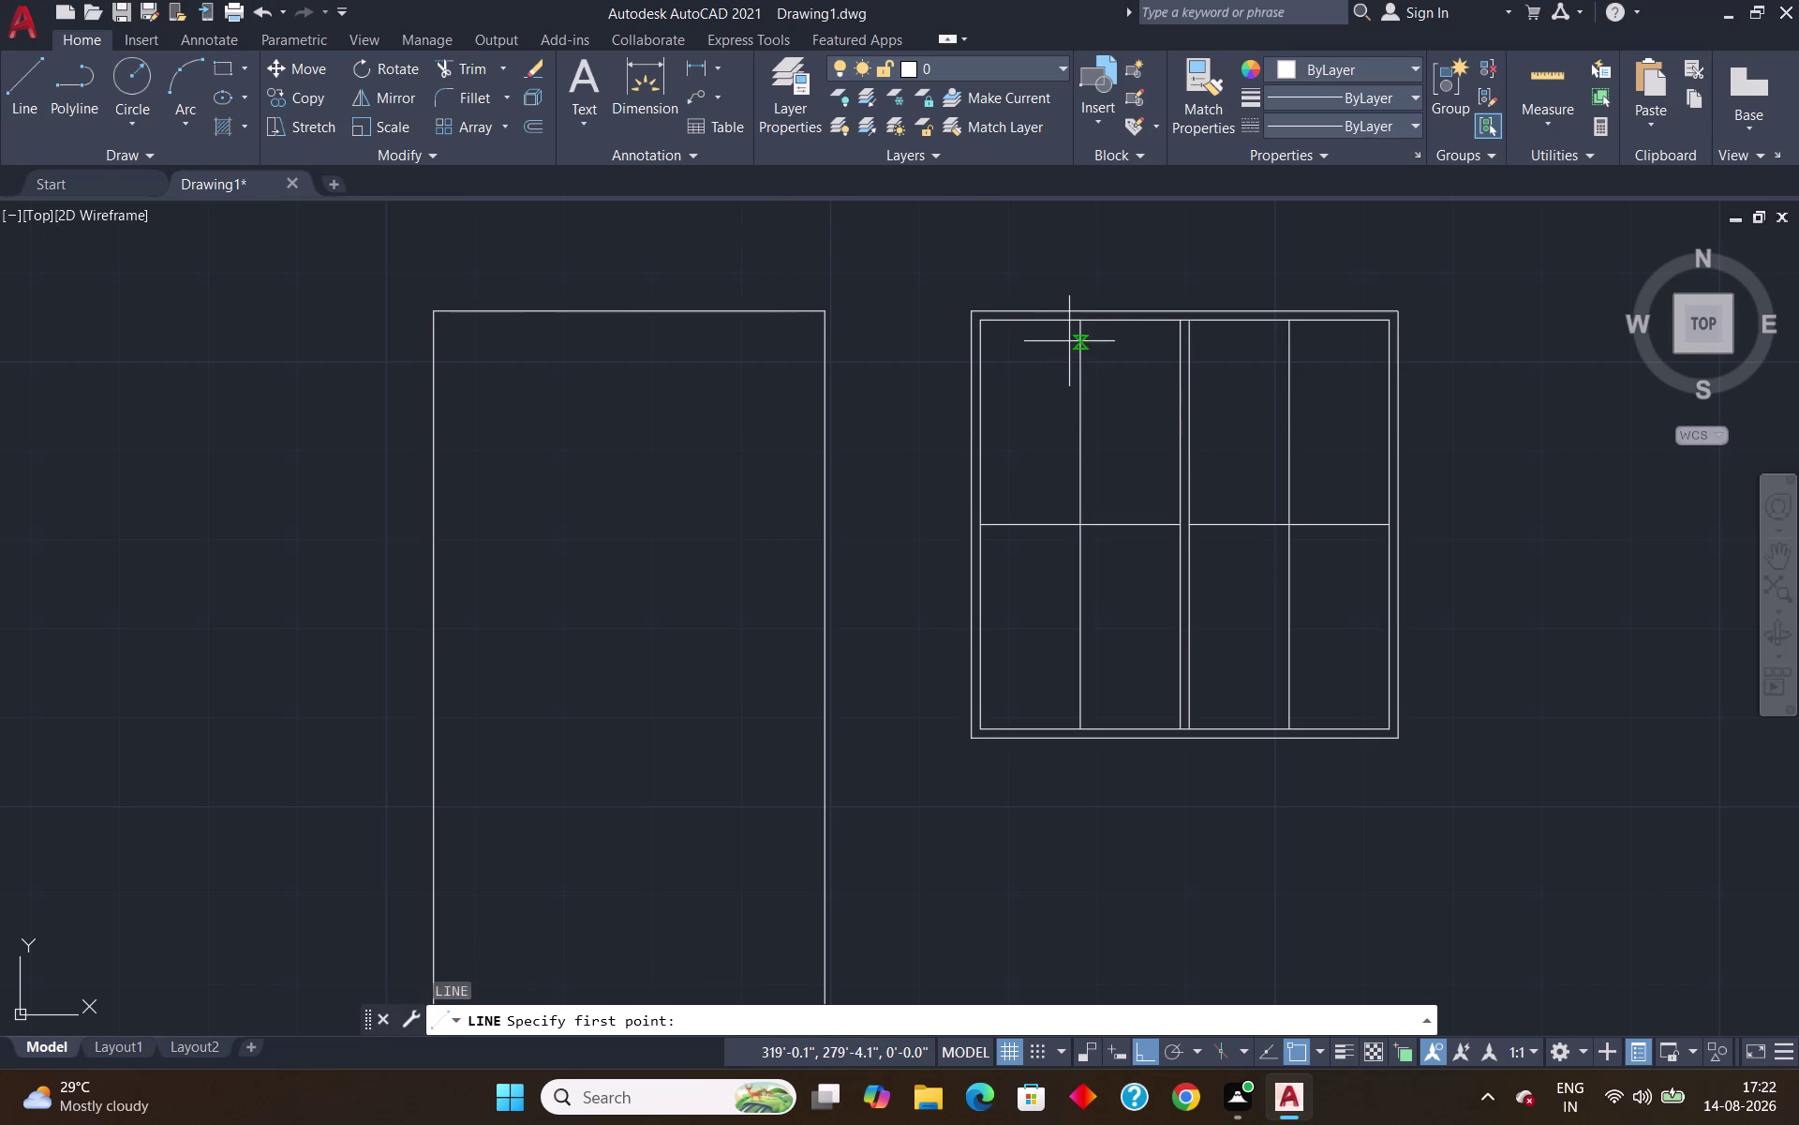
text(TK)
key(Return)
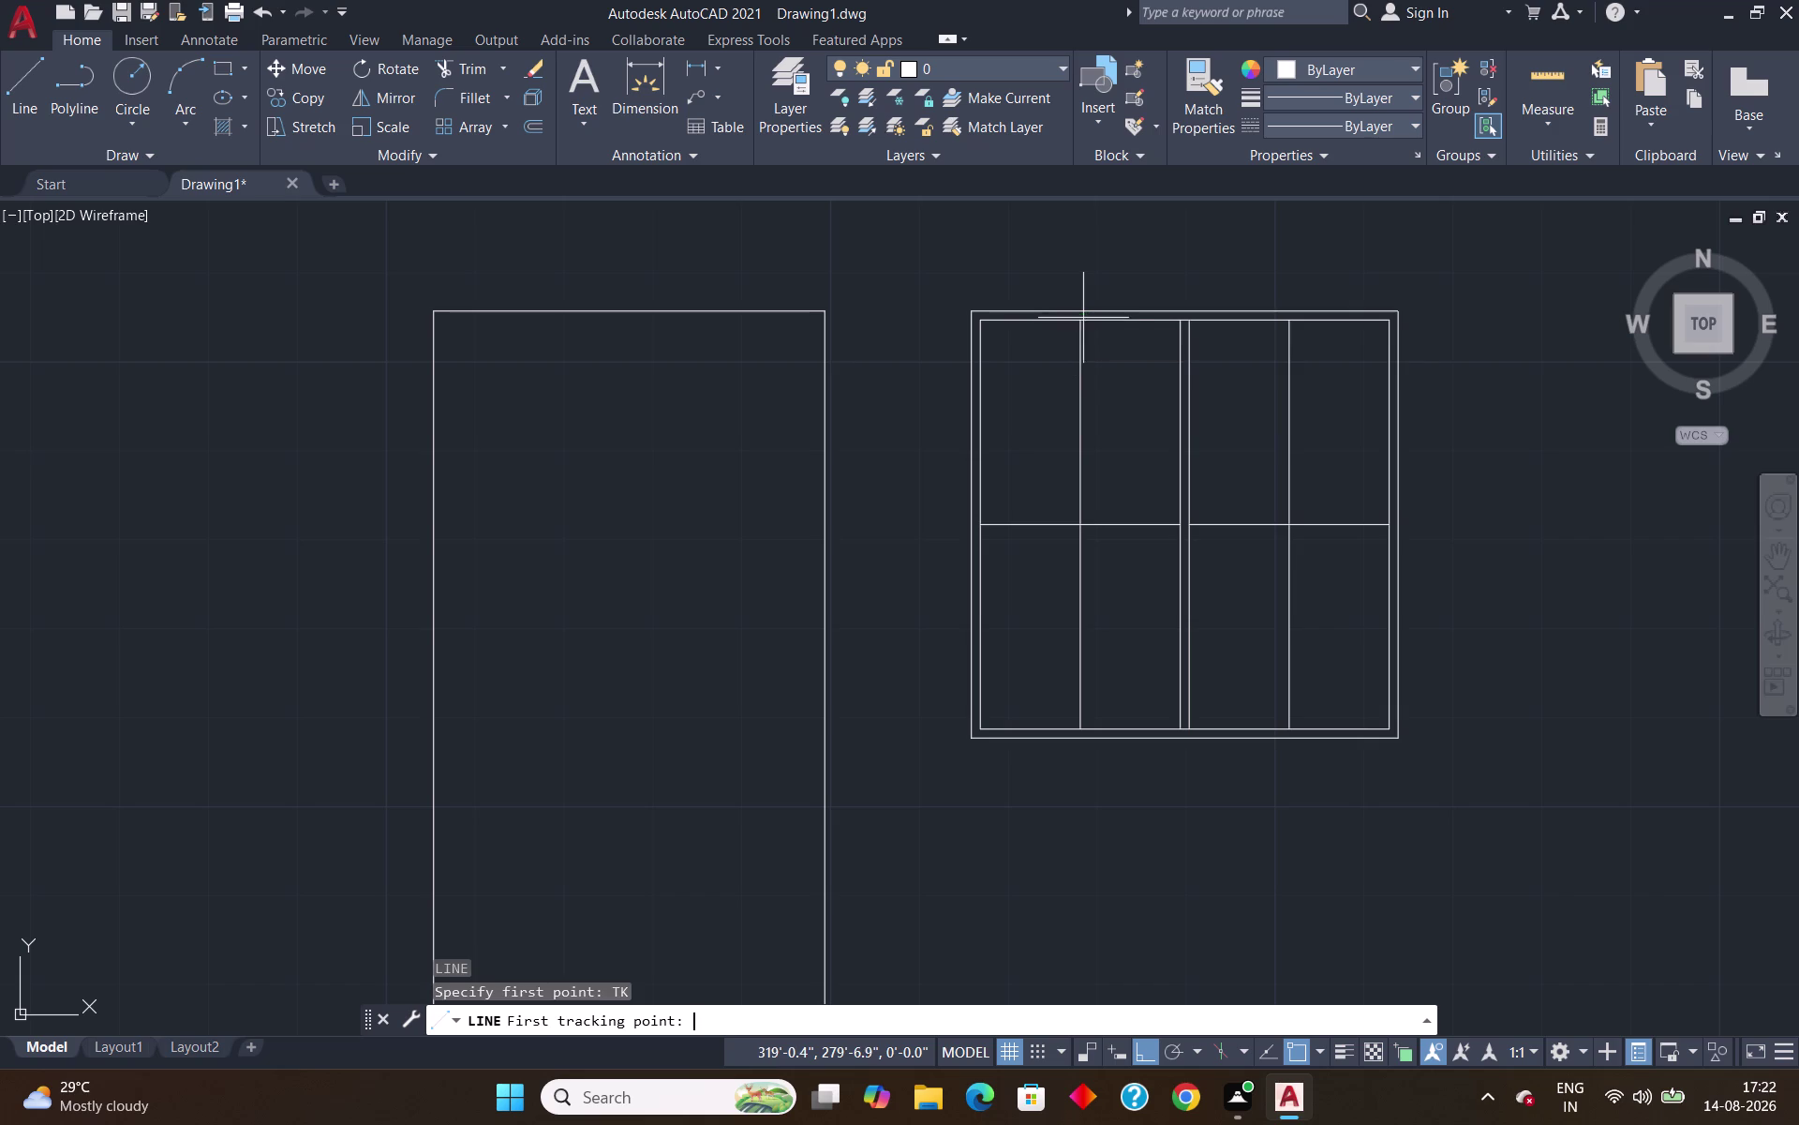
click(1076, 323)
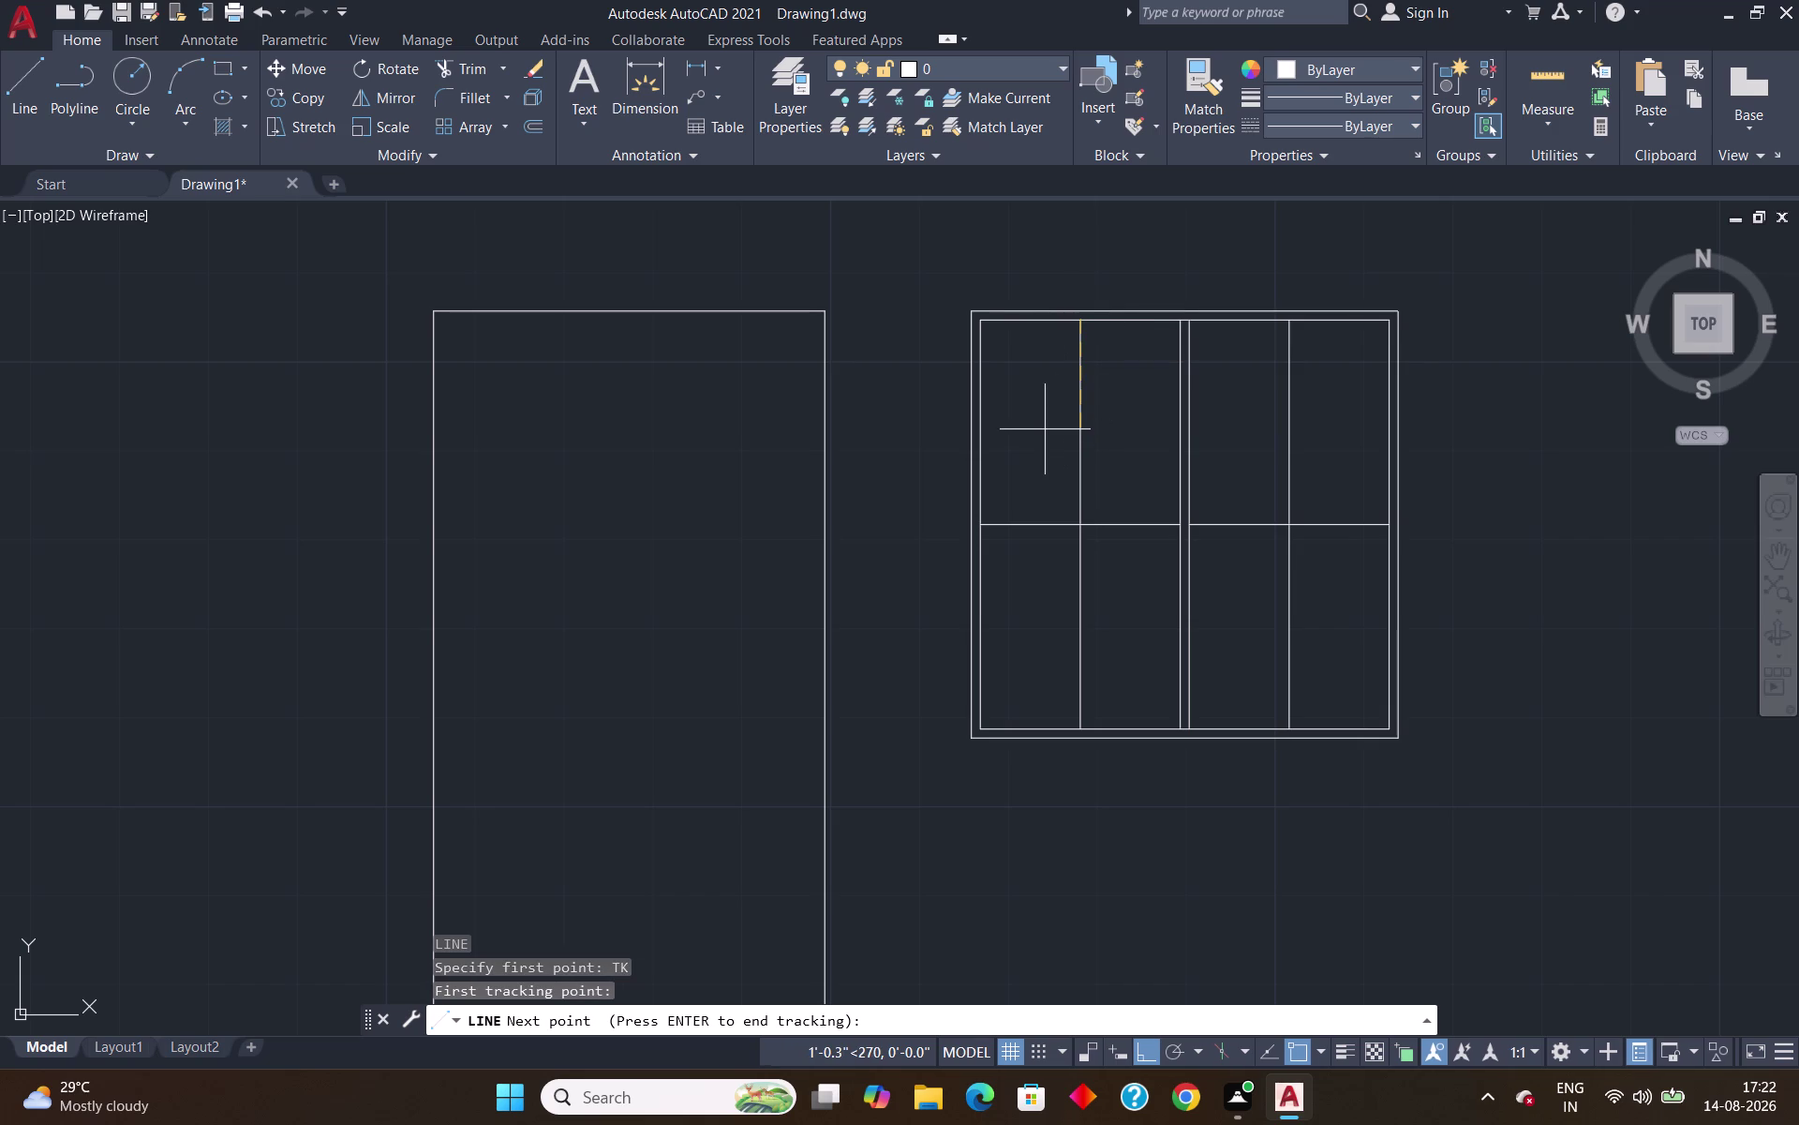
text(6")
key(Return)
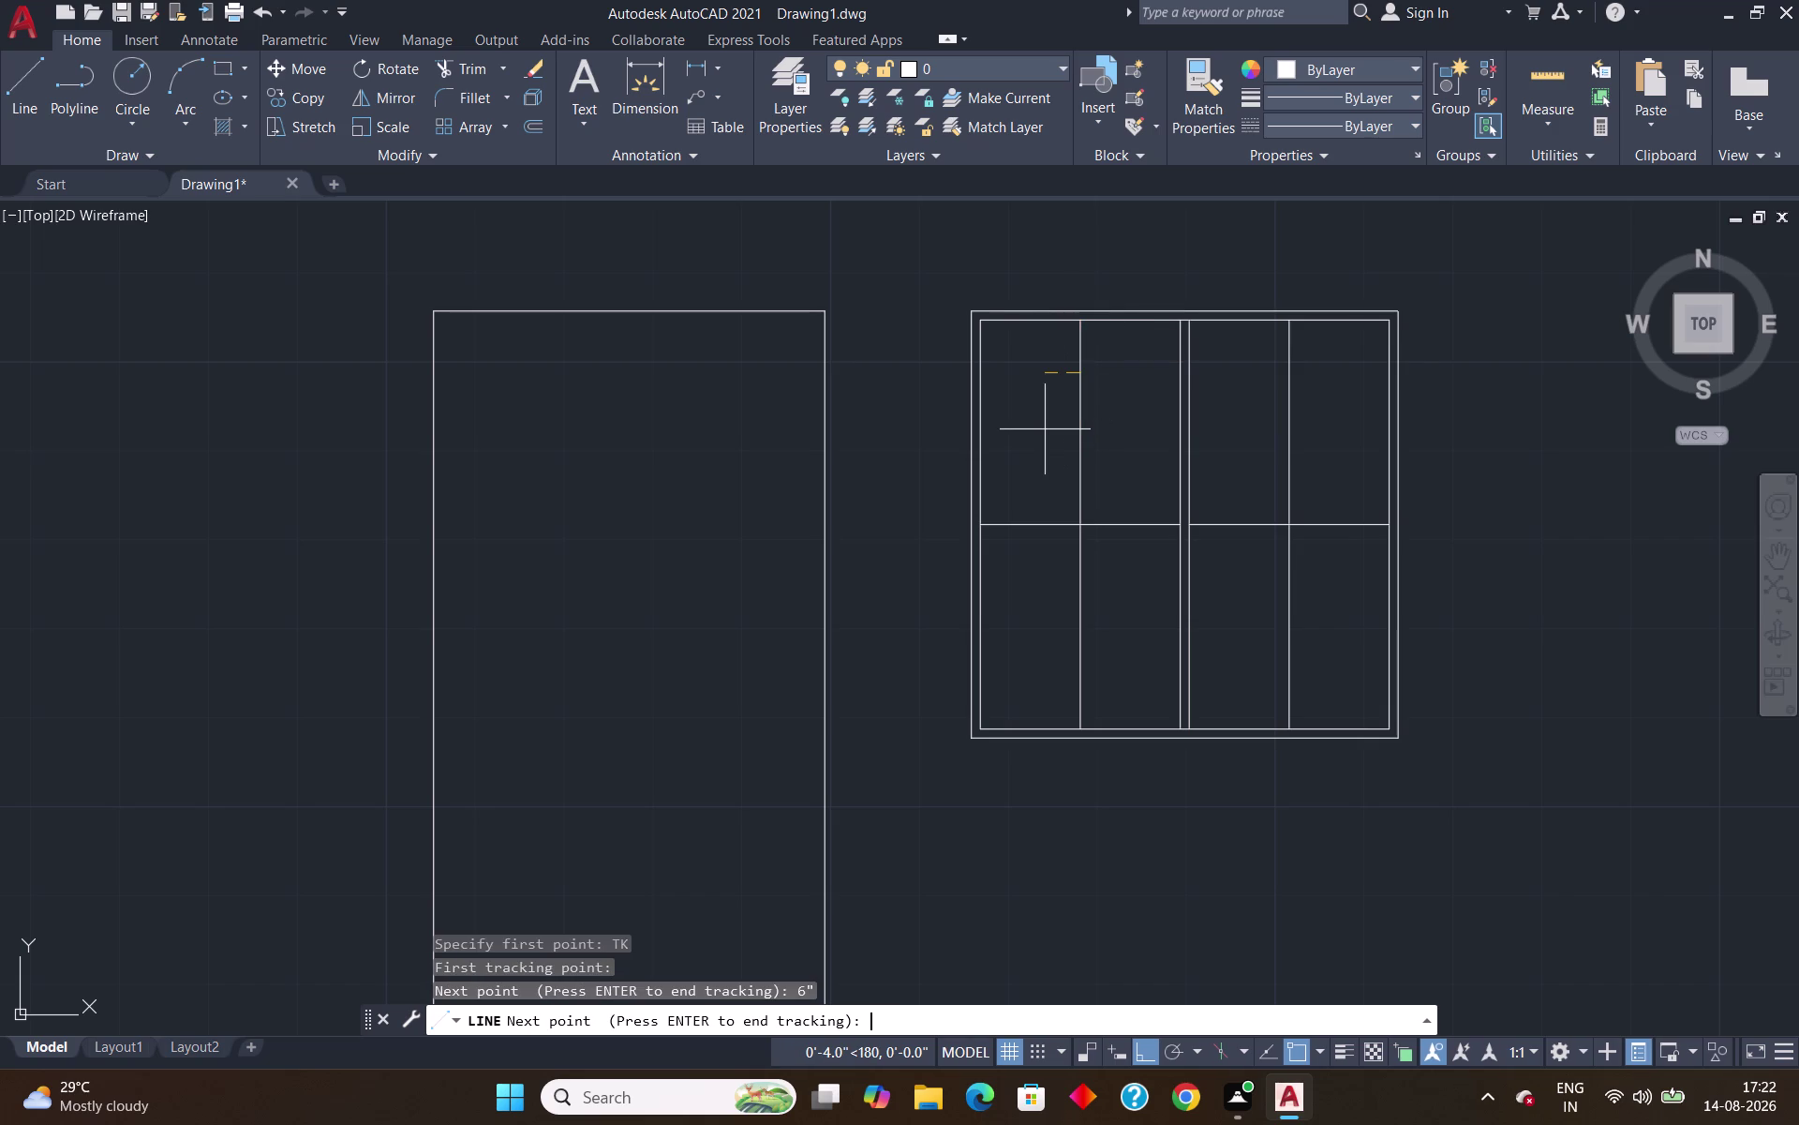
key(Return)
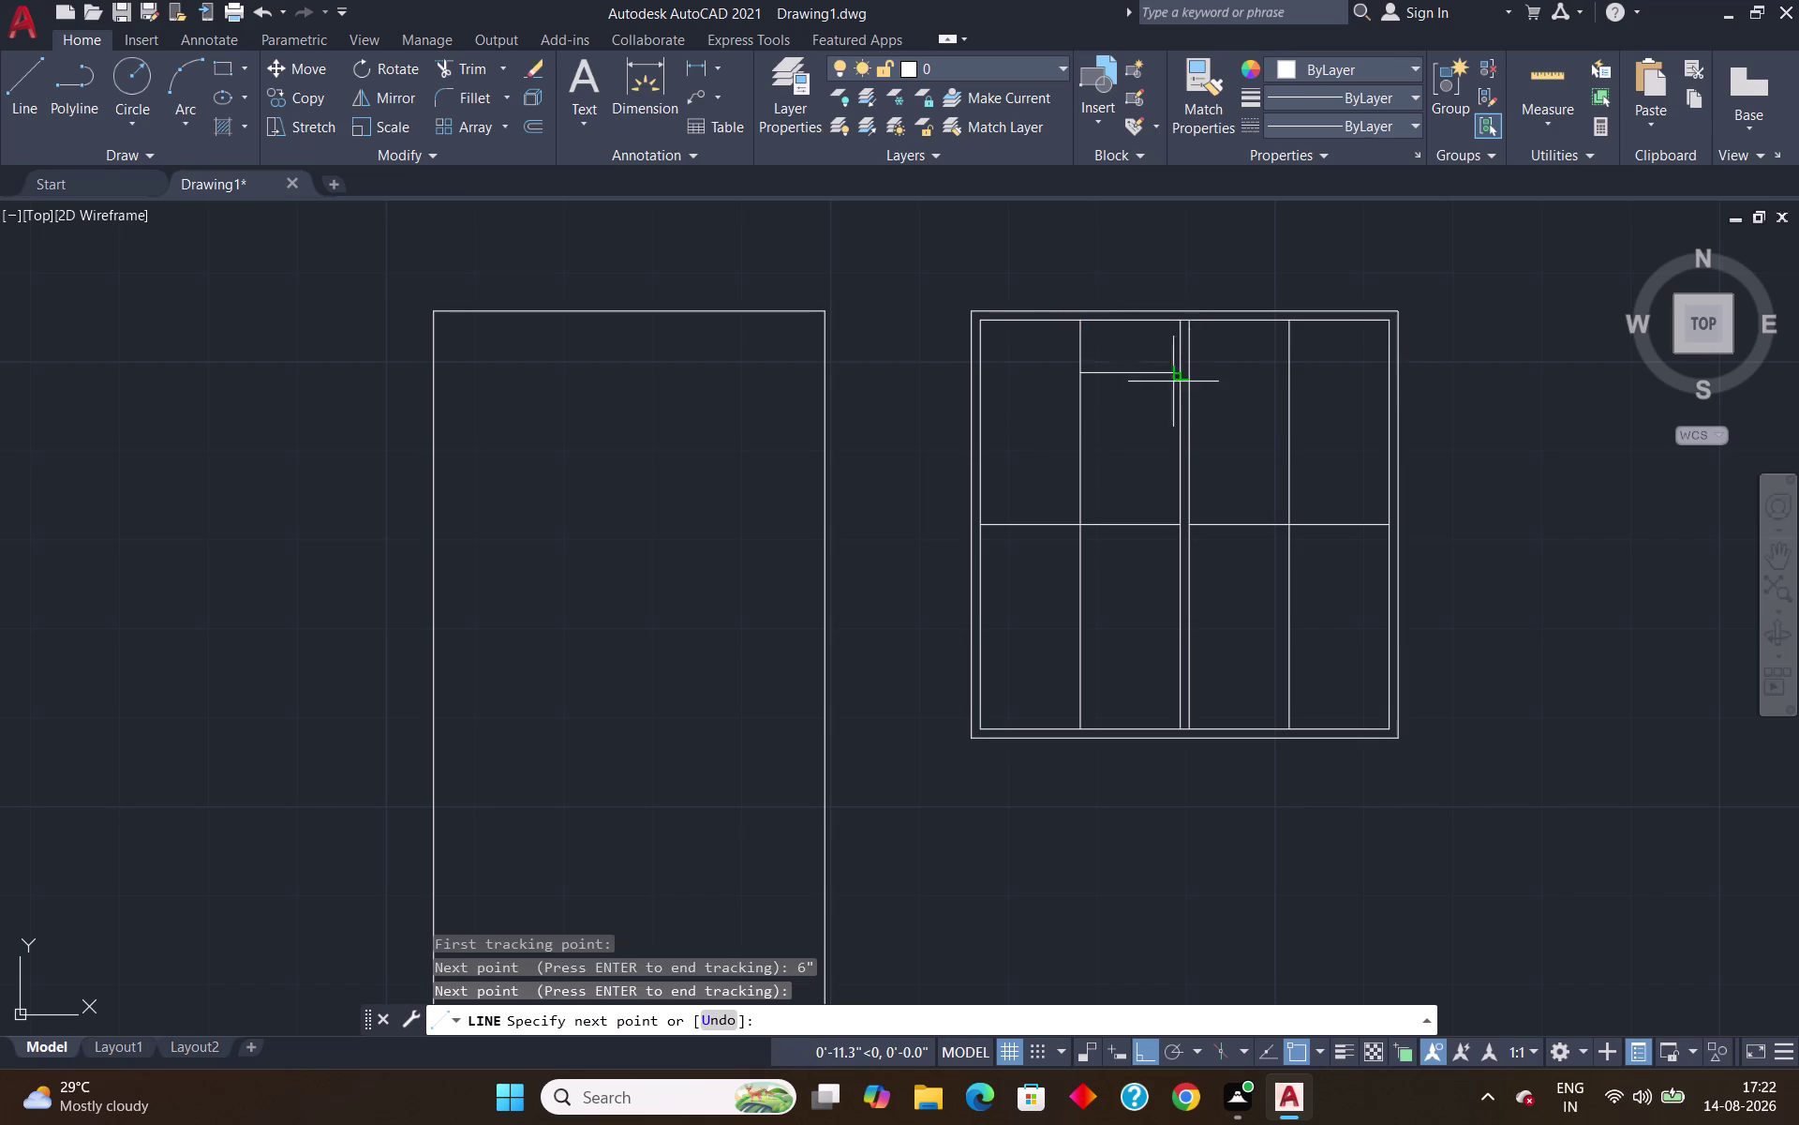
text(6)
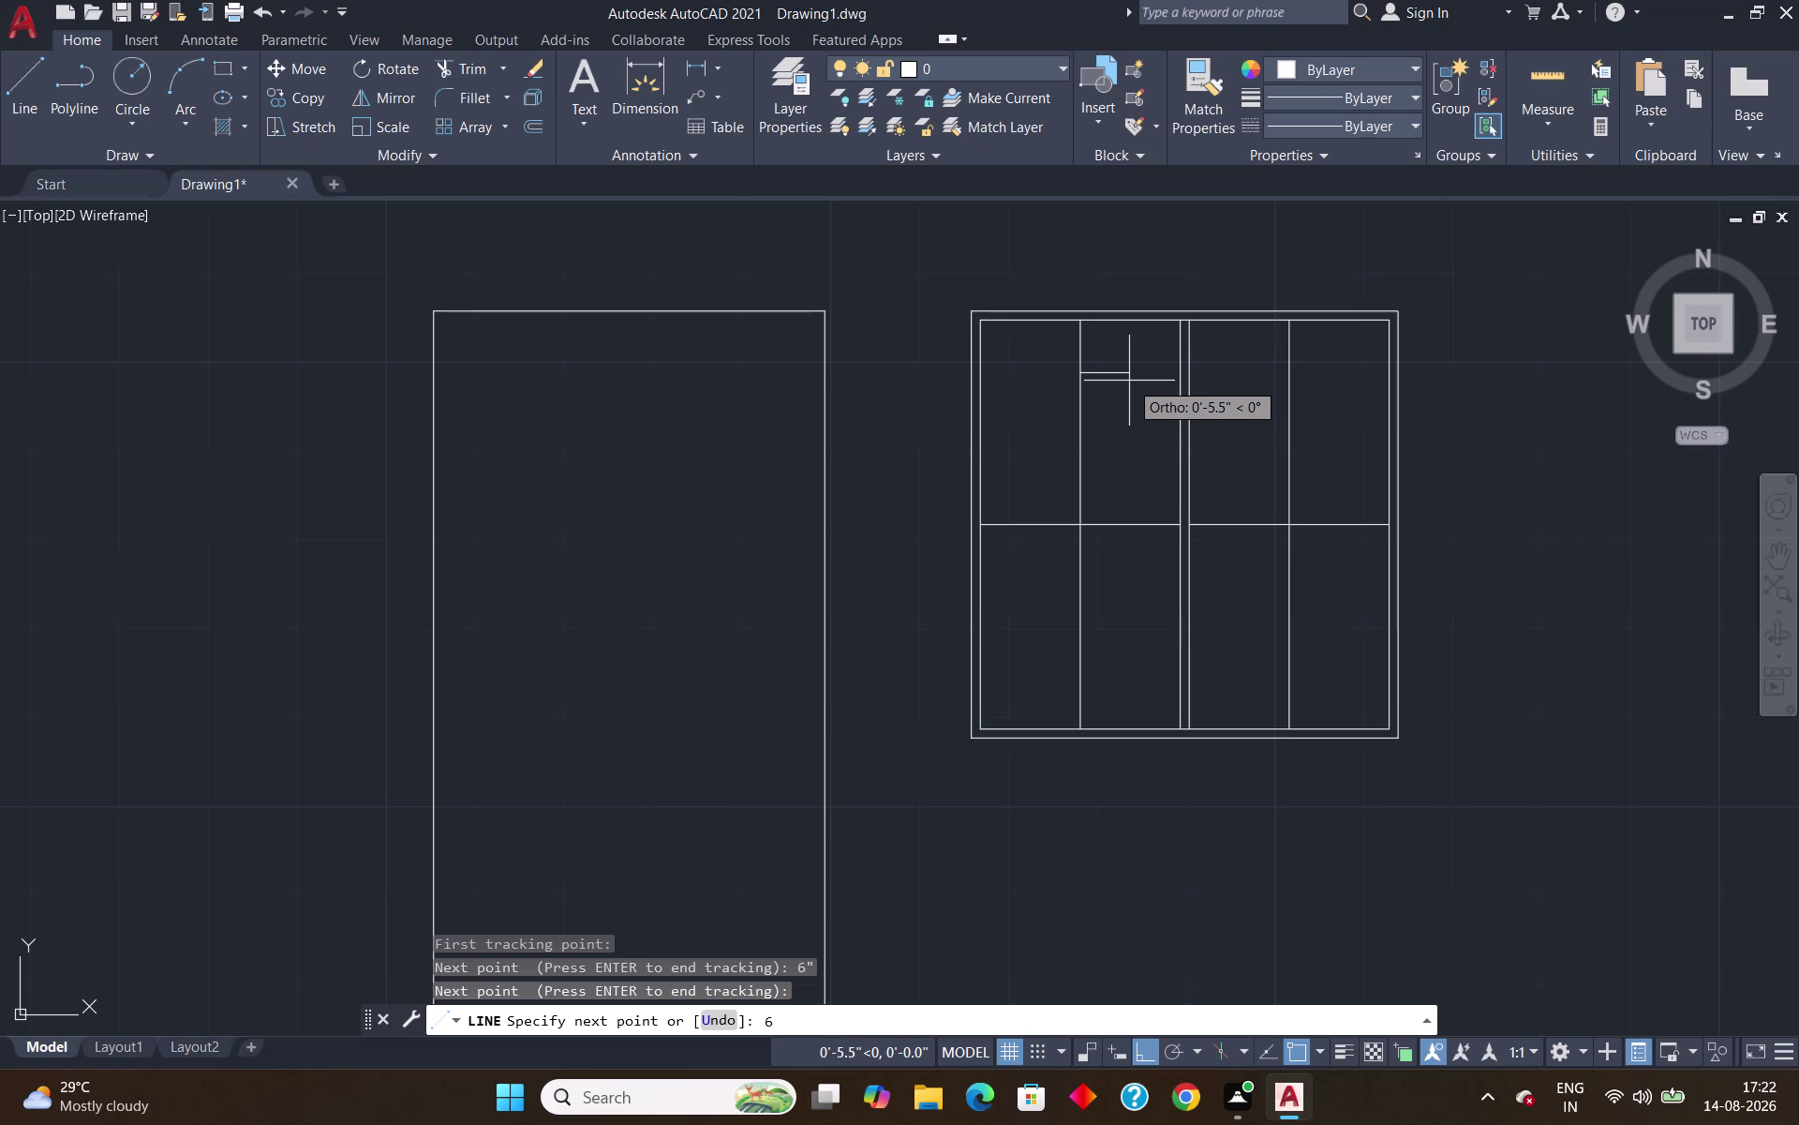
text(")
key(Return)
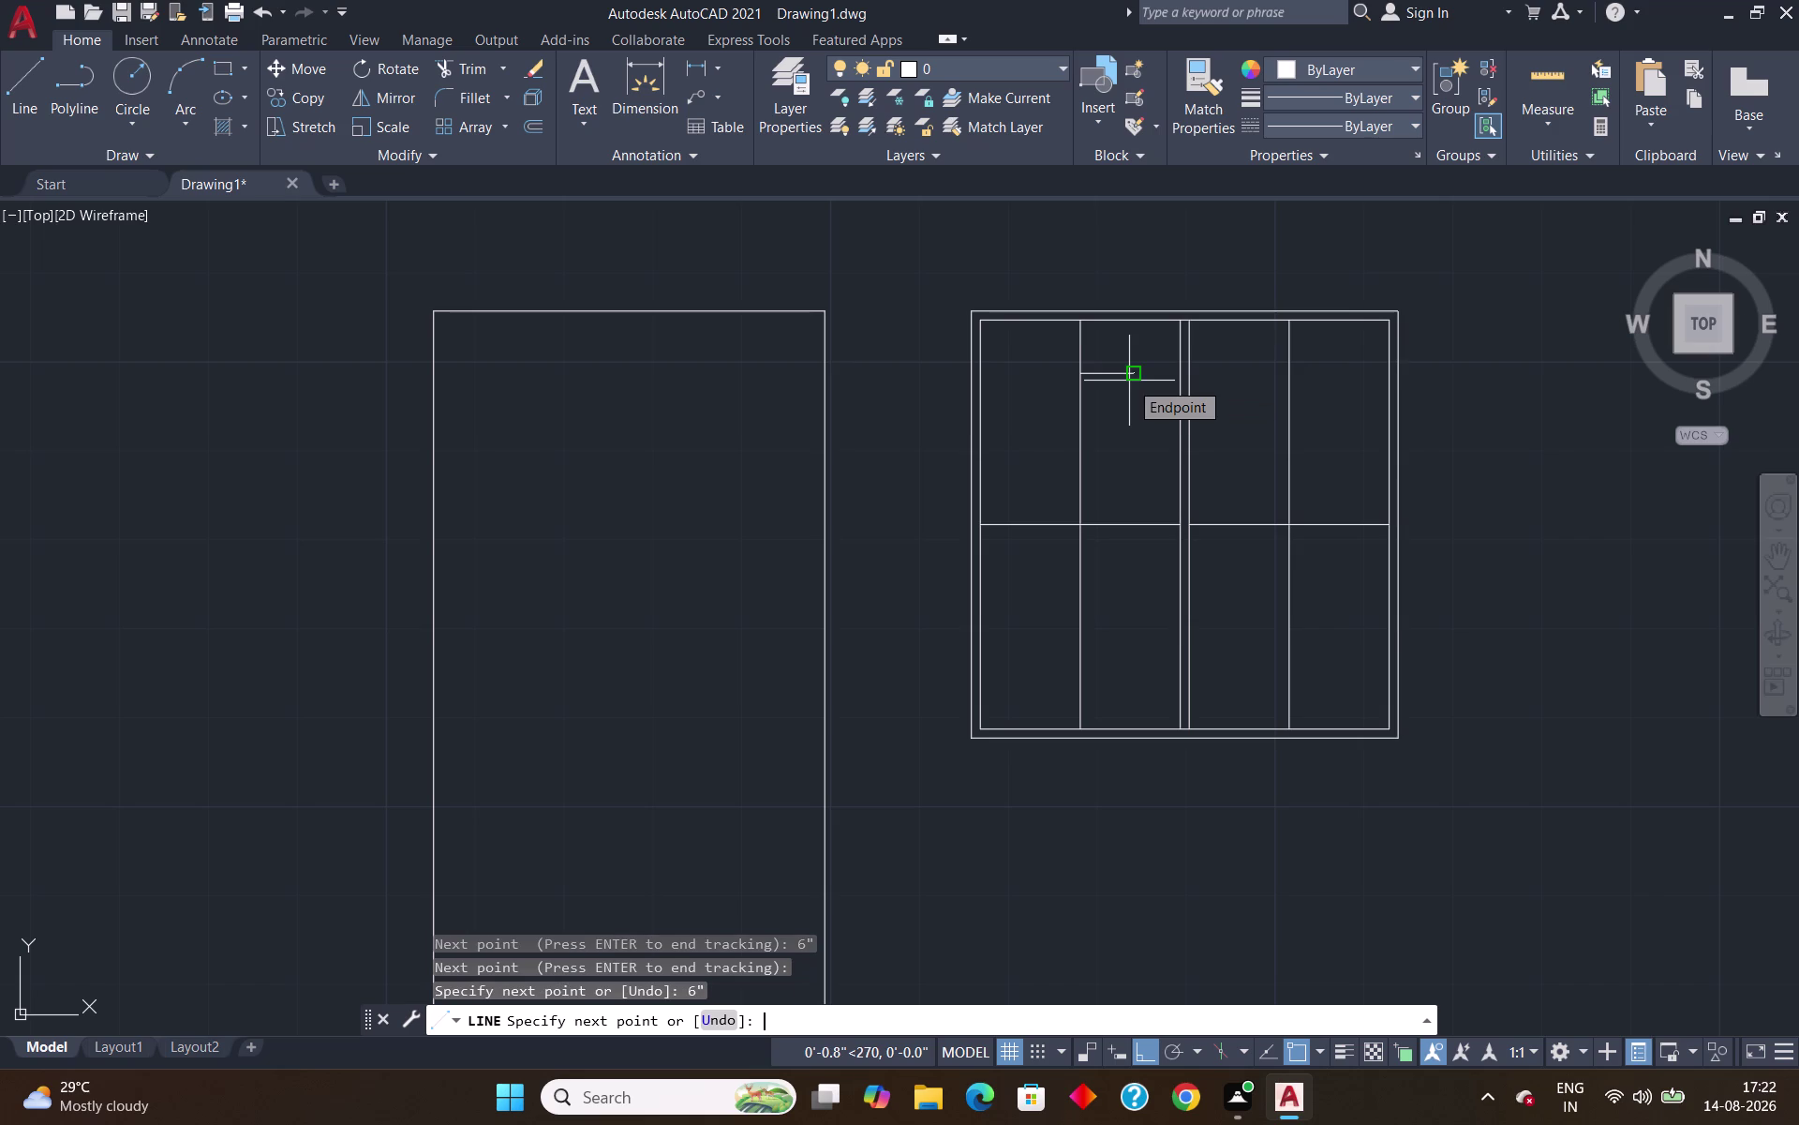
key(Return)
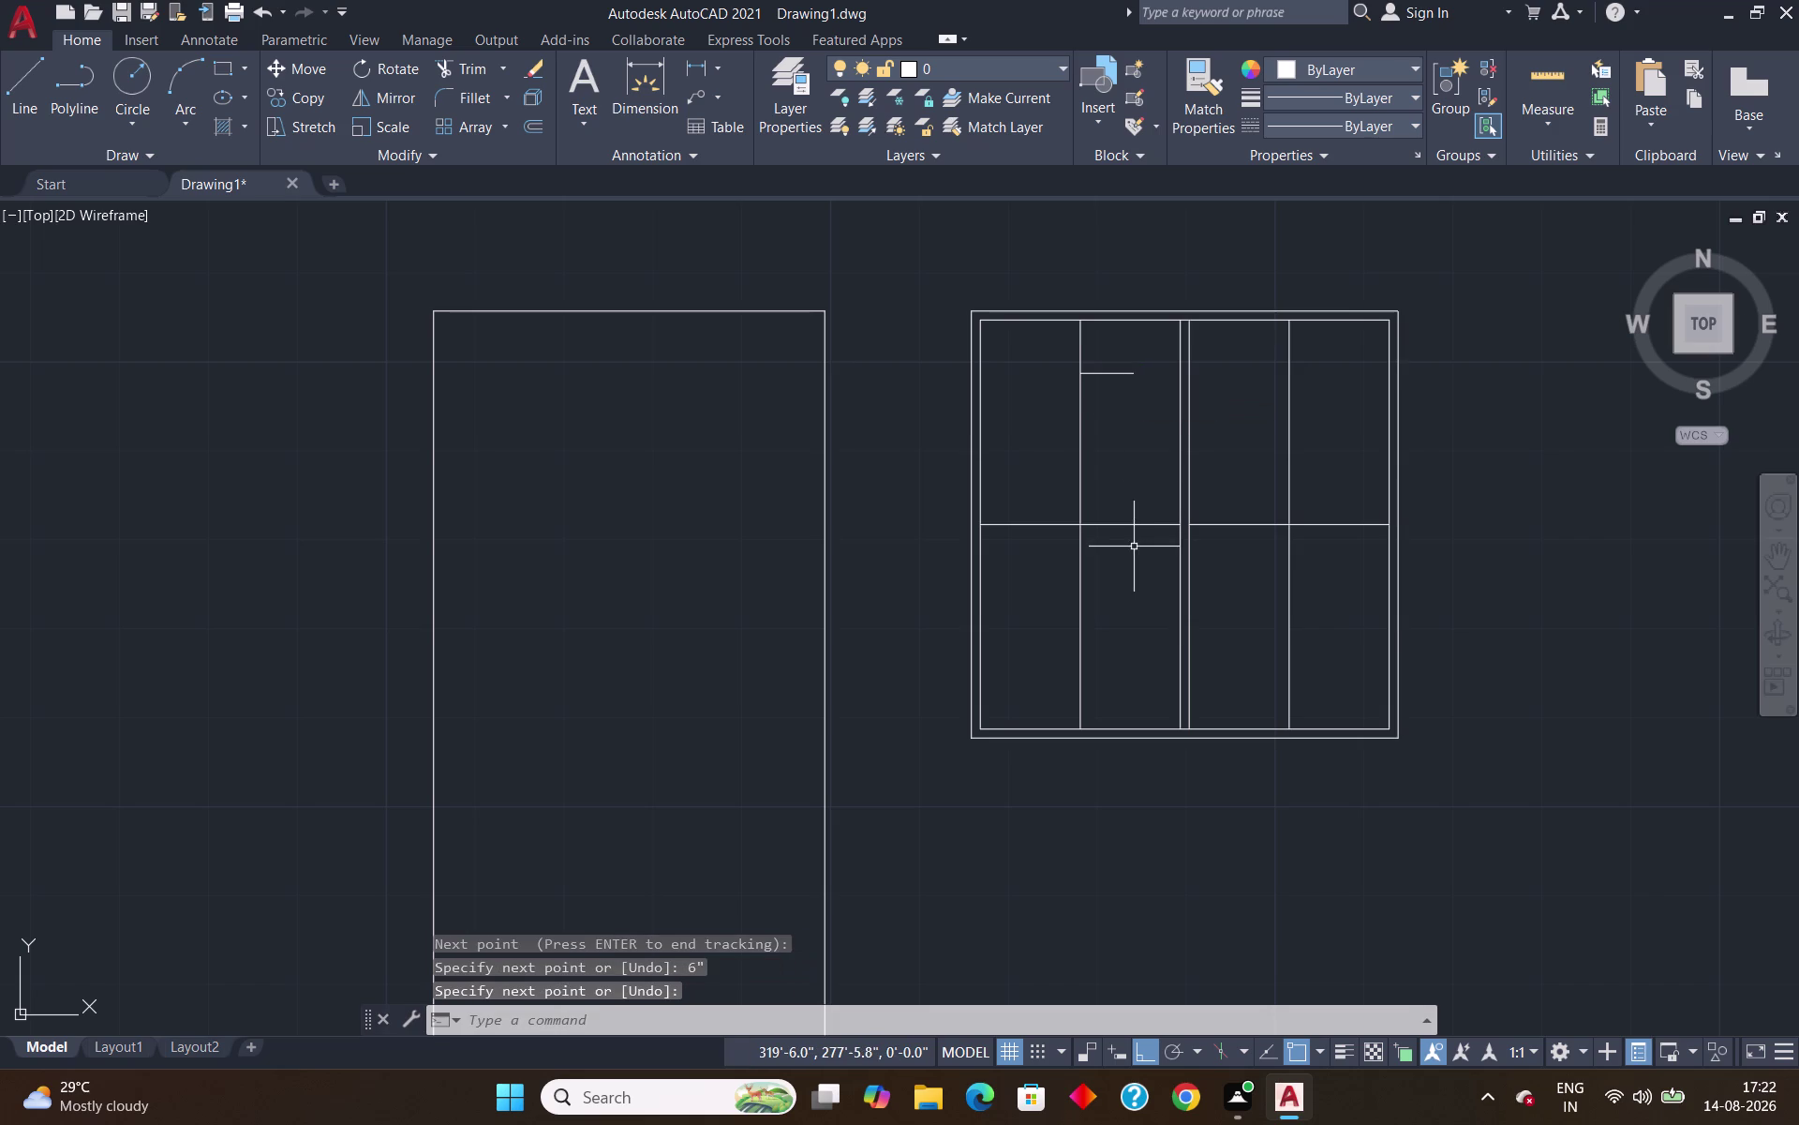
Mirror the short top line about the mullion, keeping the original.
text(MI)
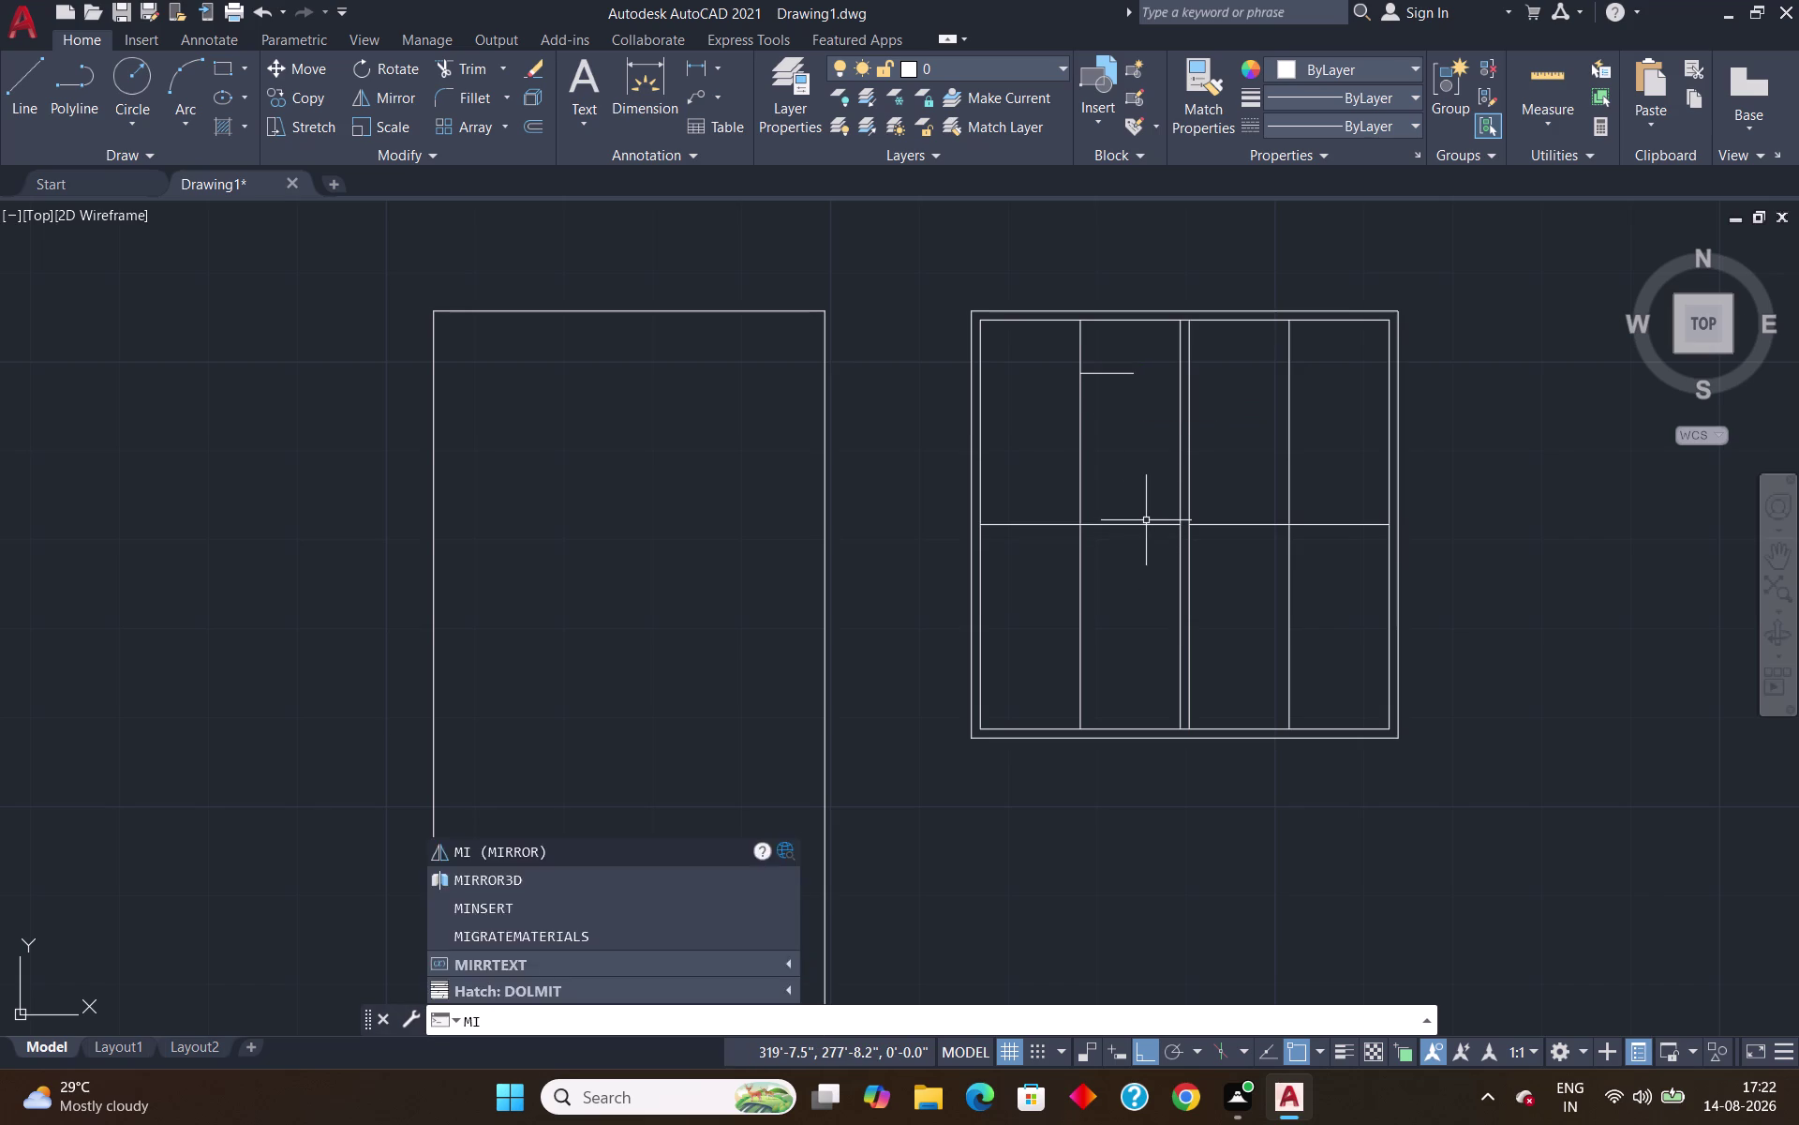
key(Return)
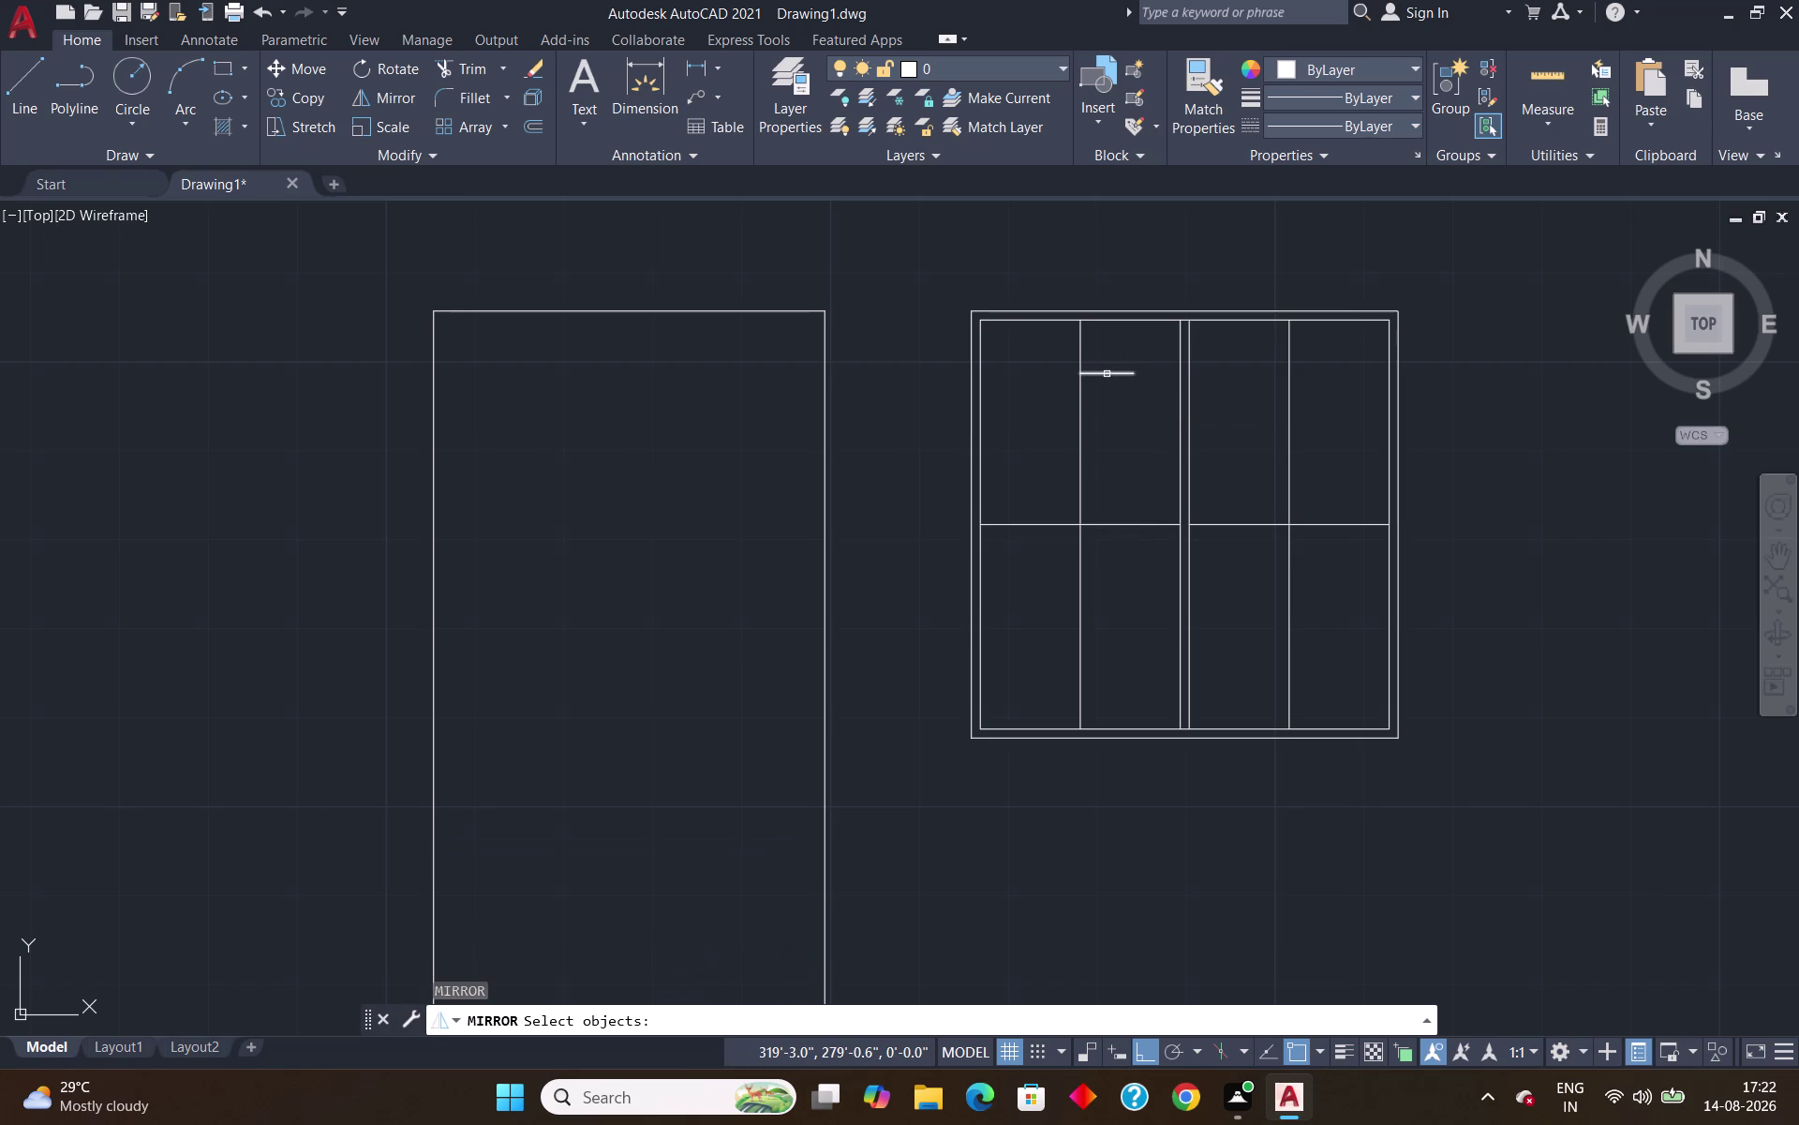
click(1107, 374)
key(Return)
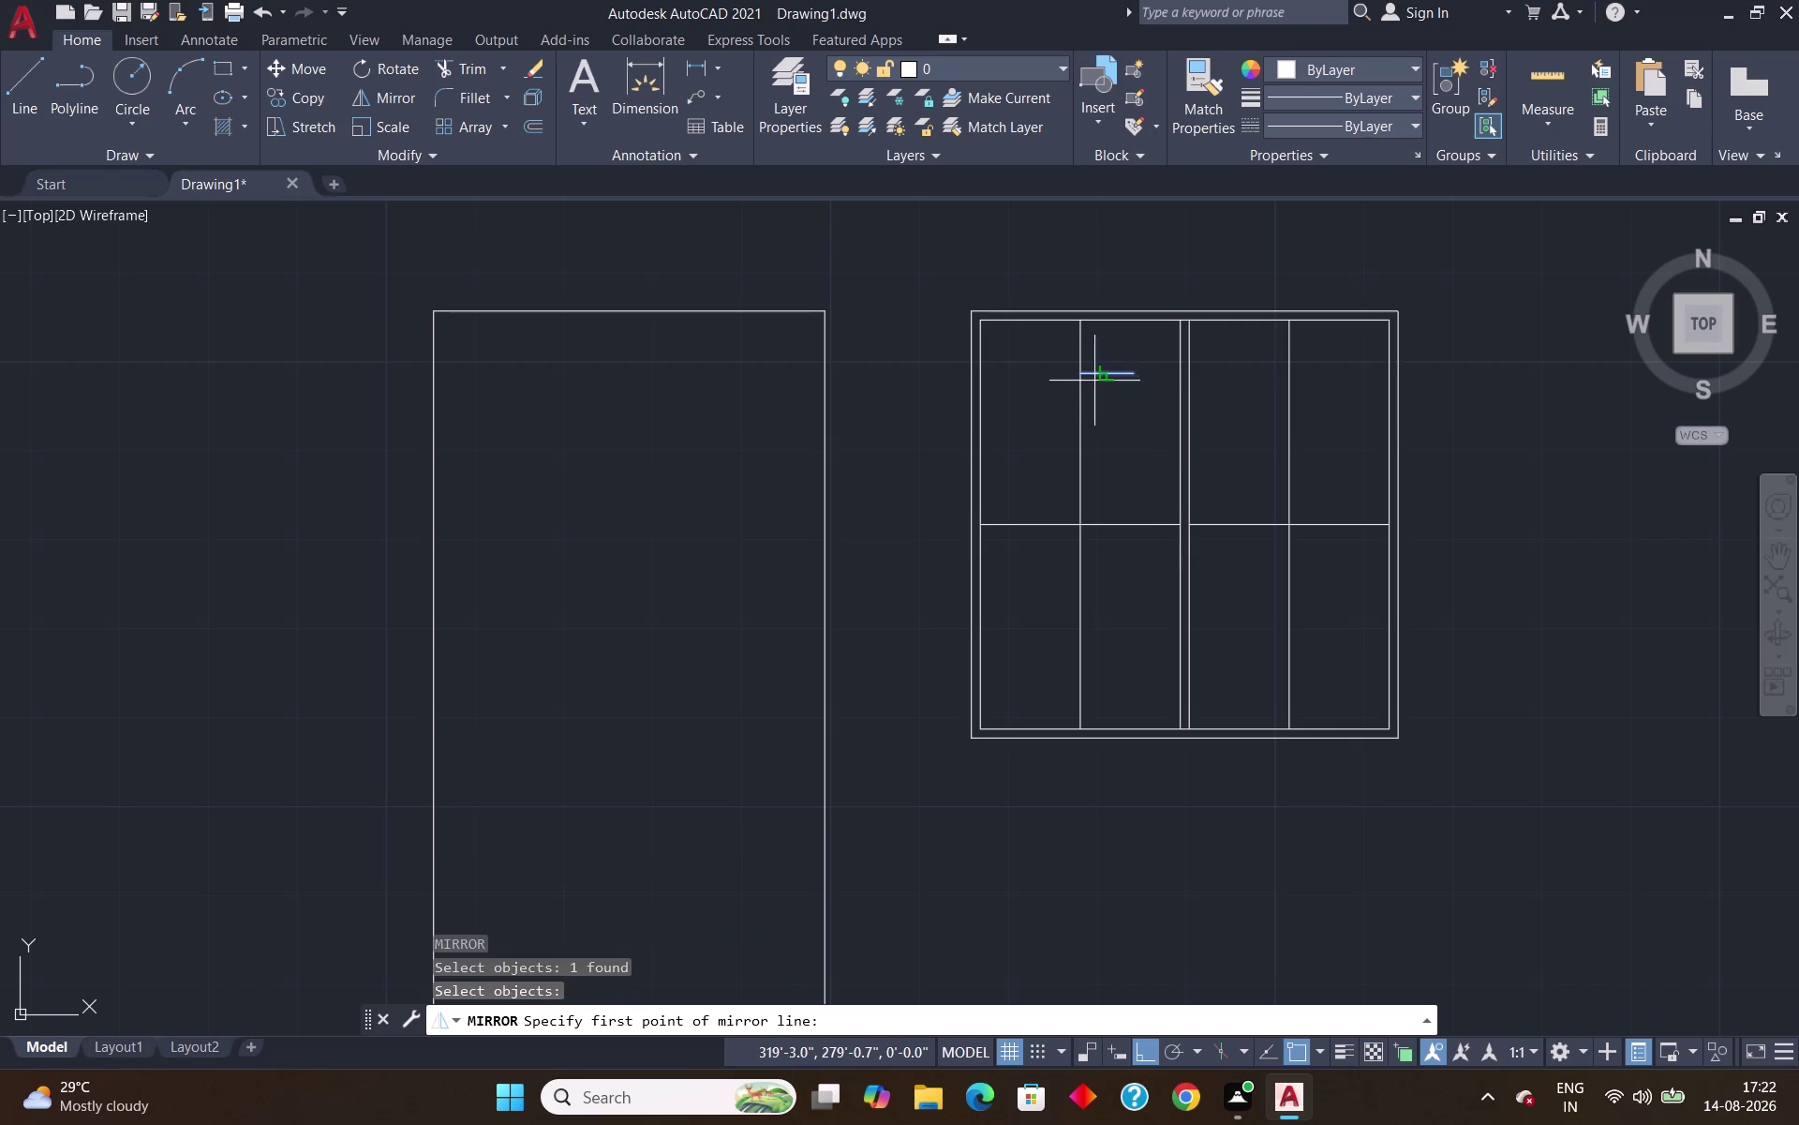
click(1081, 372)
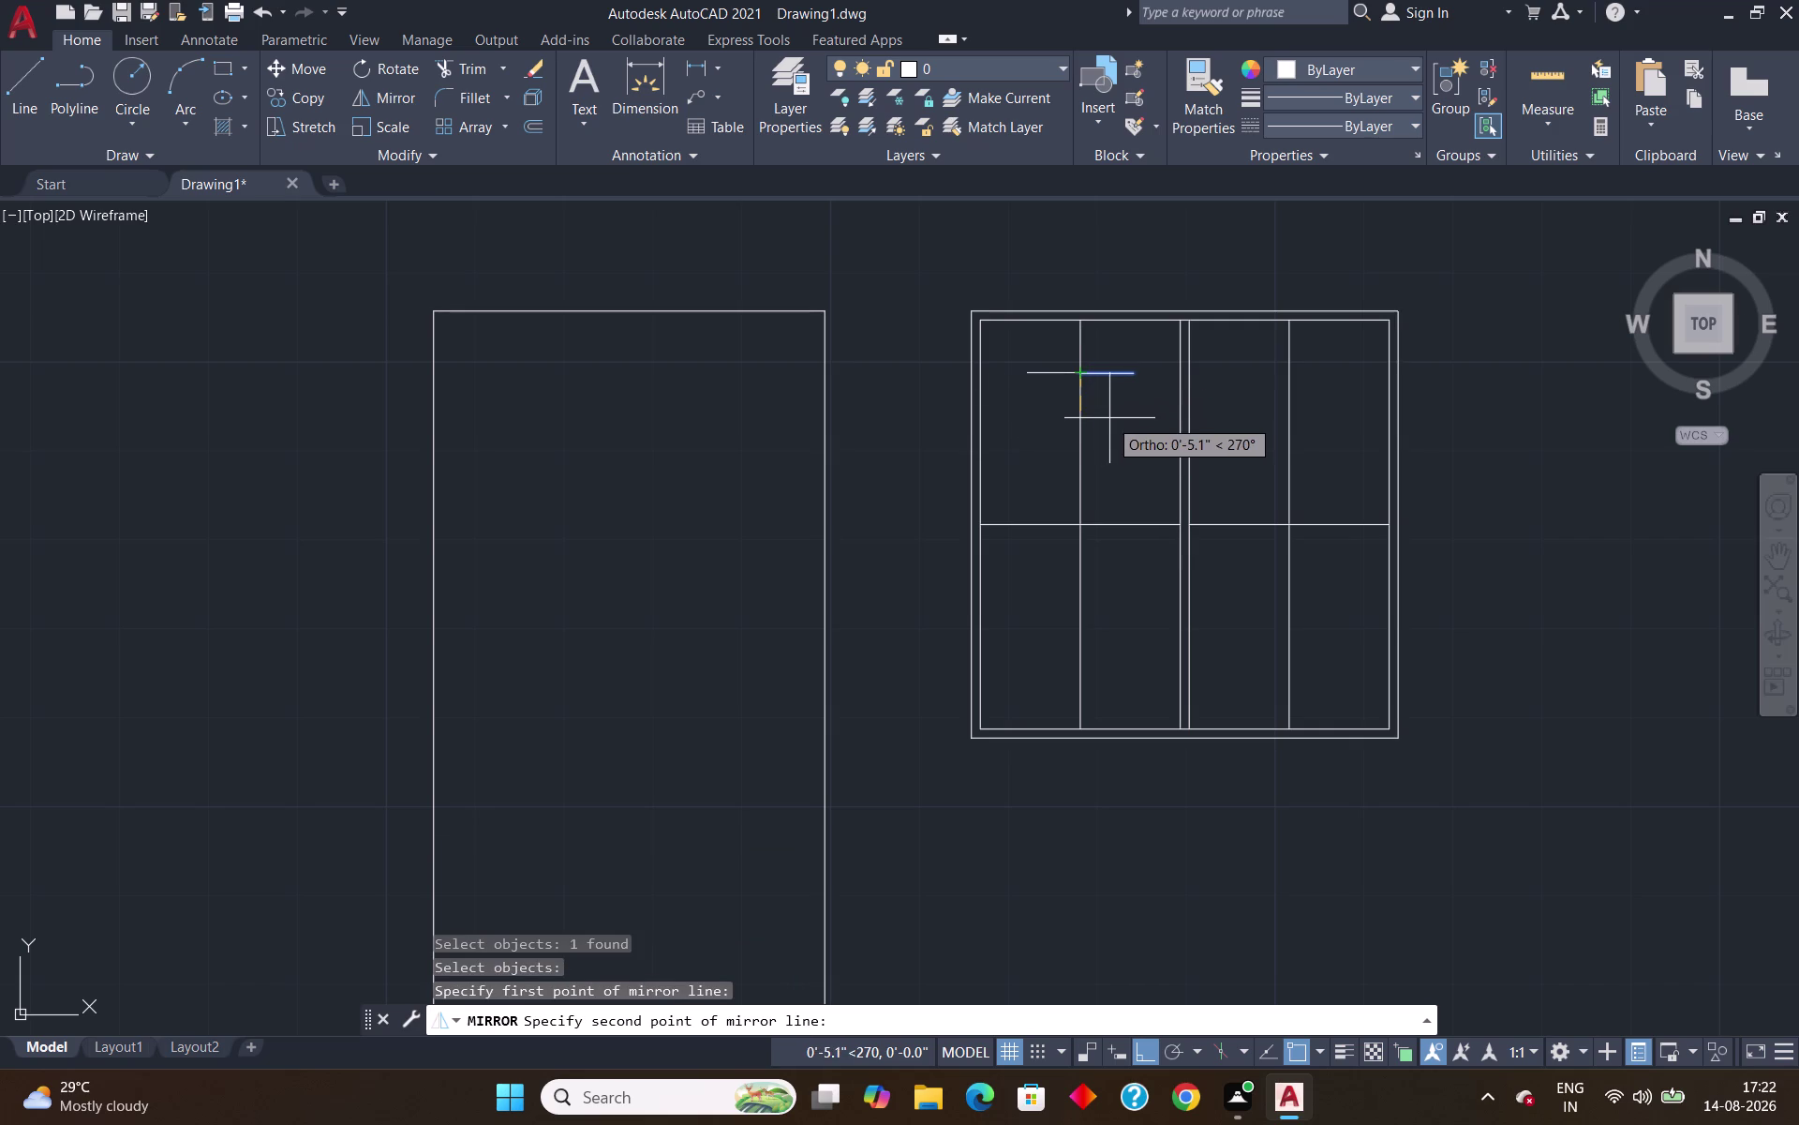
click(1117, 419)
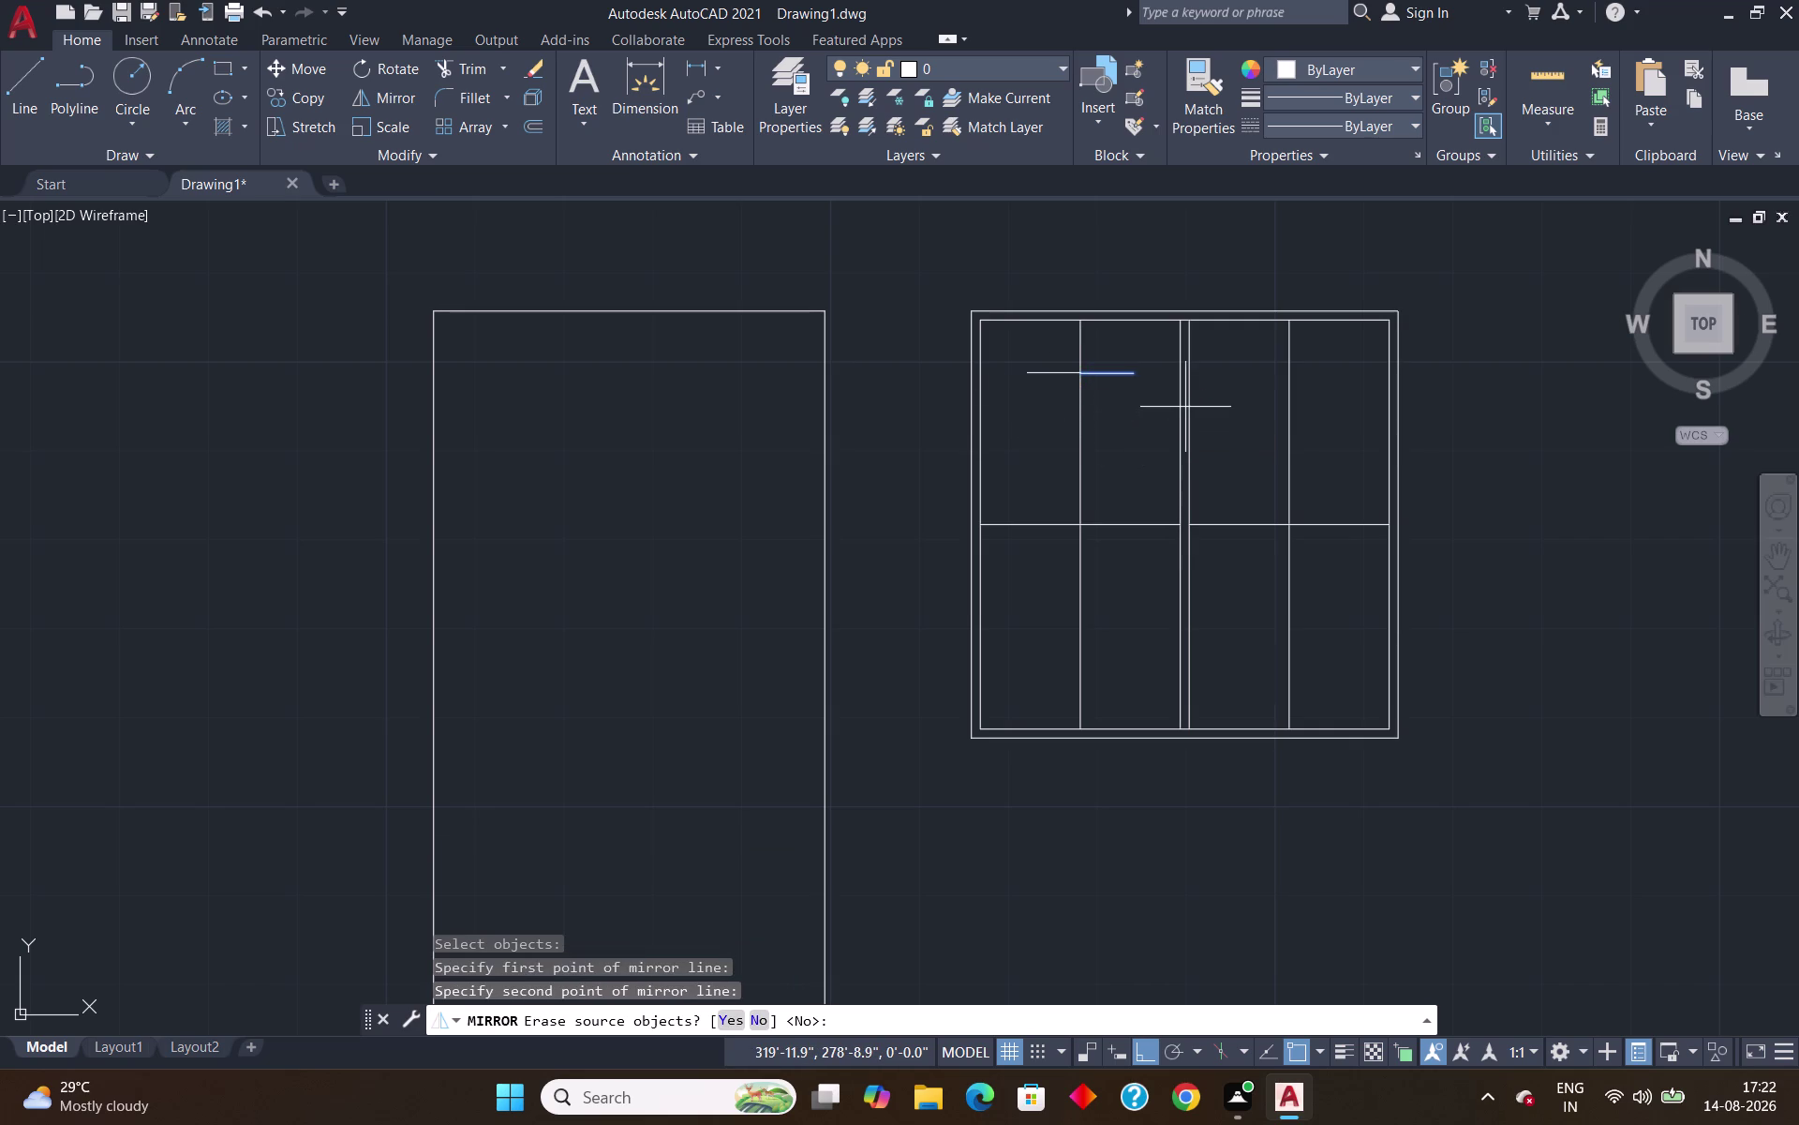
key(Return)
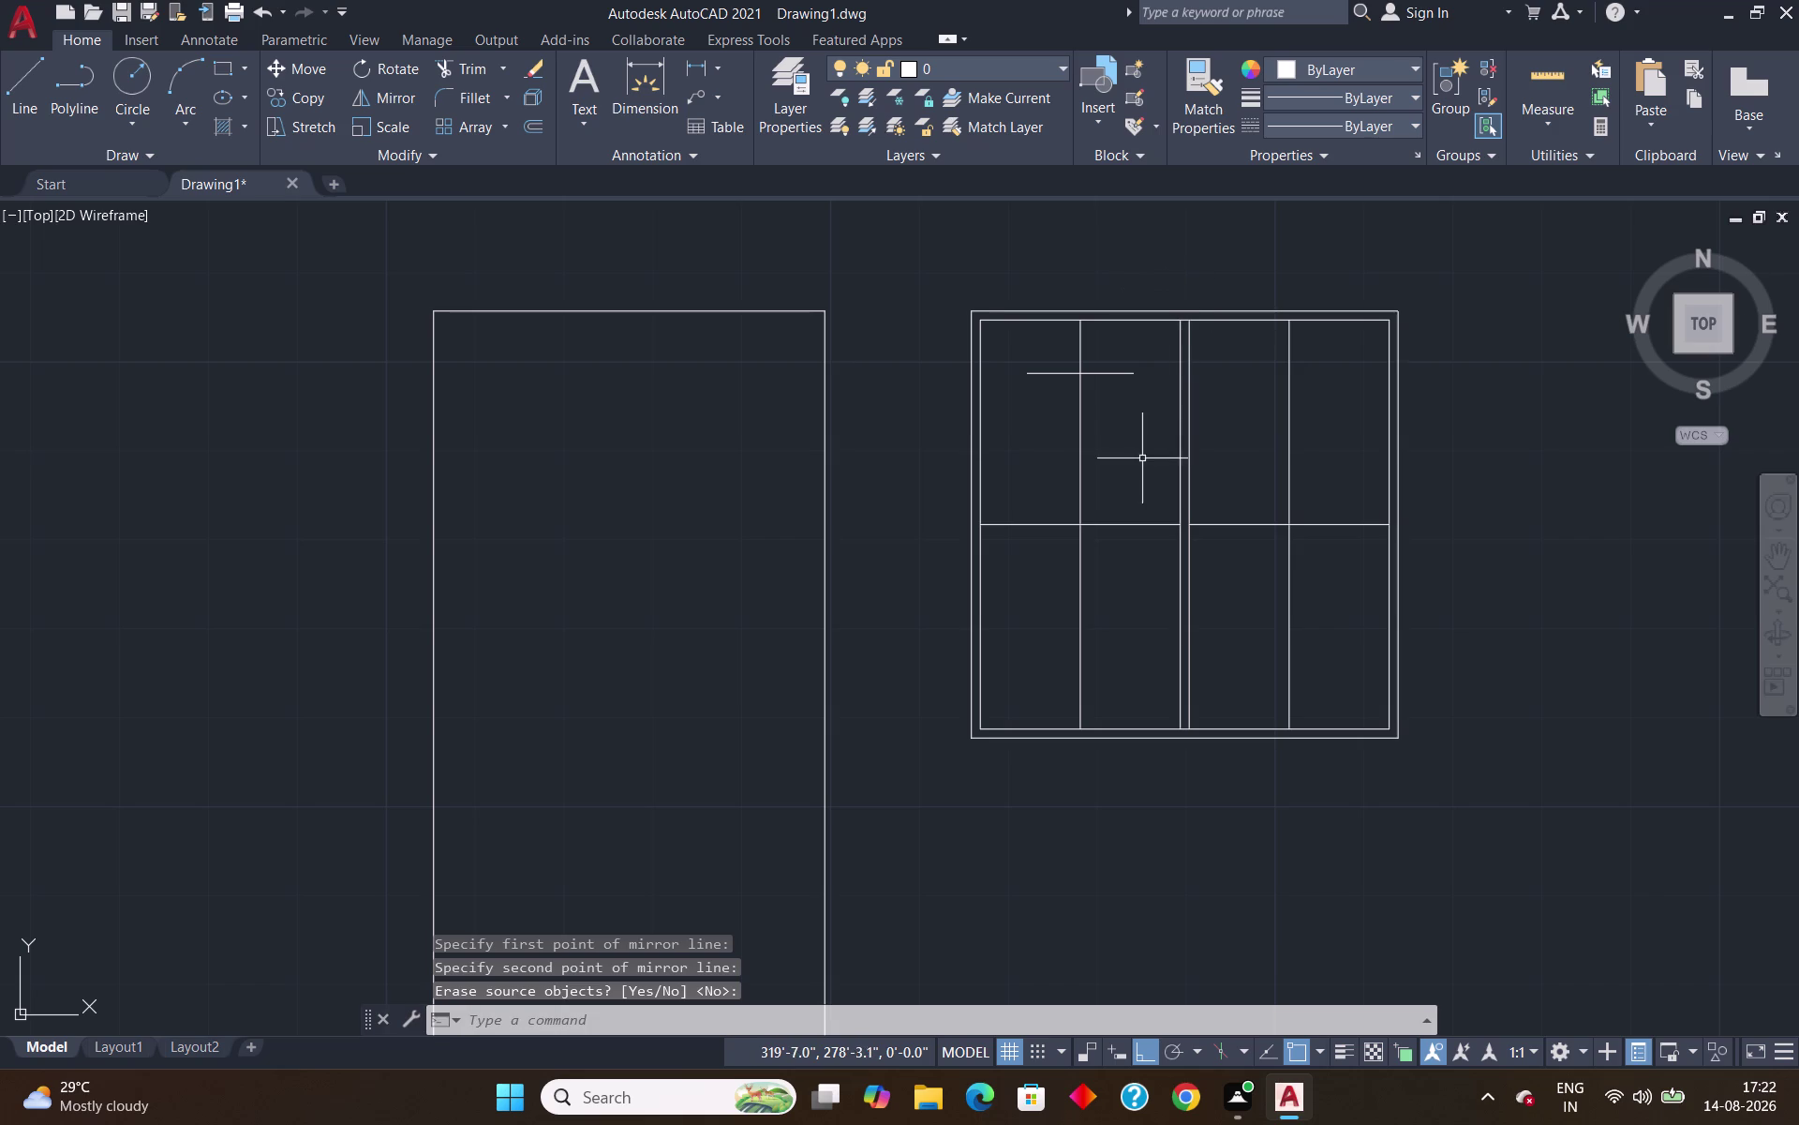
Join the original and mirrored pieces into one 12-inch line.
click(1112, 375)
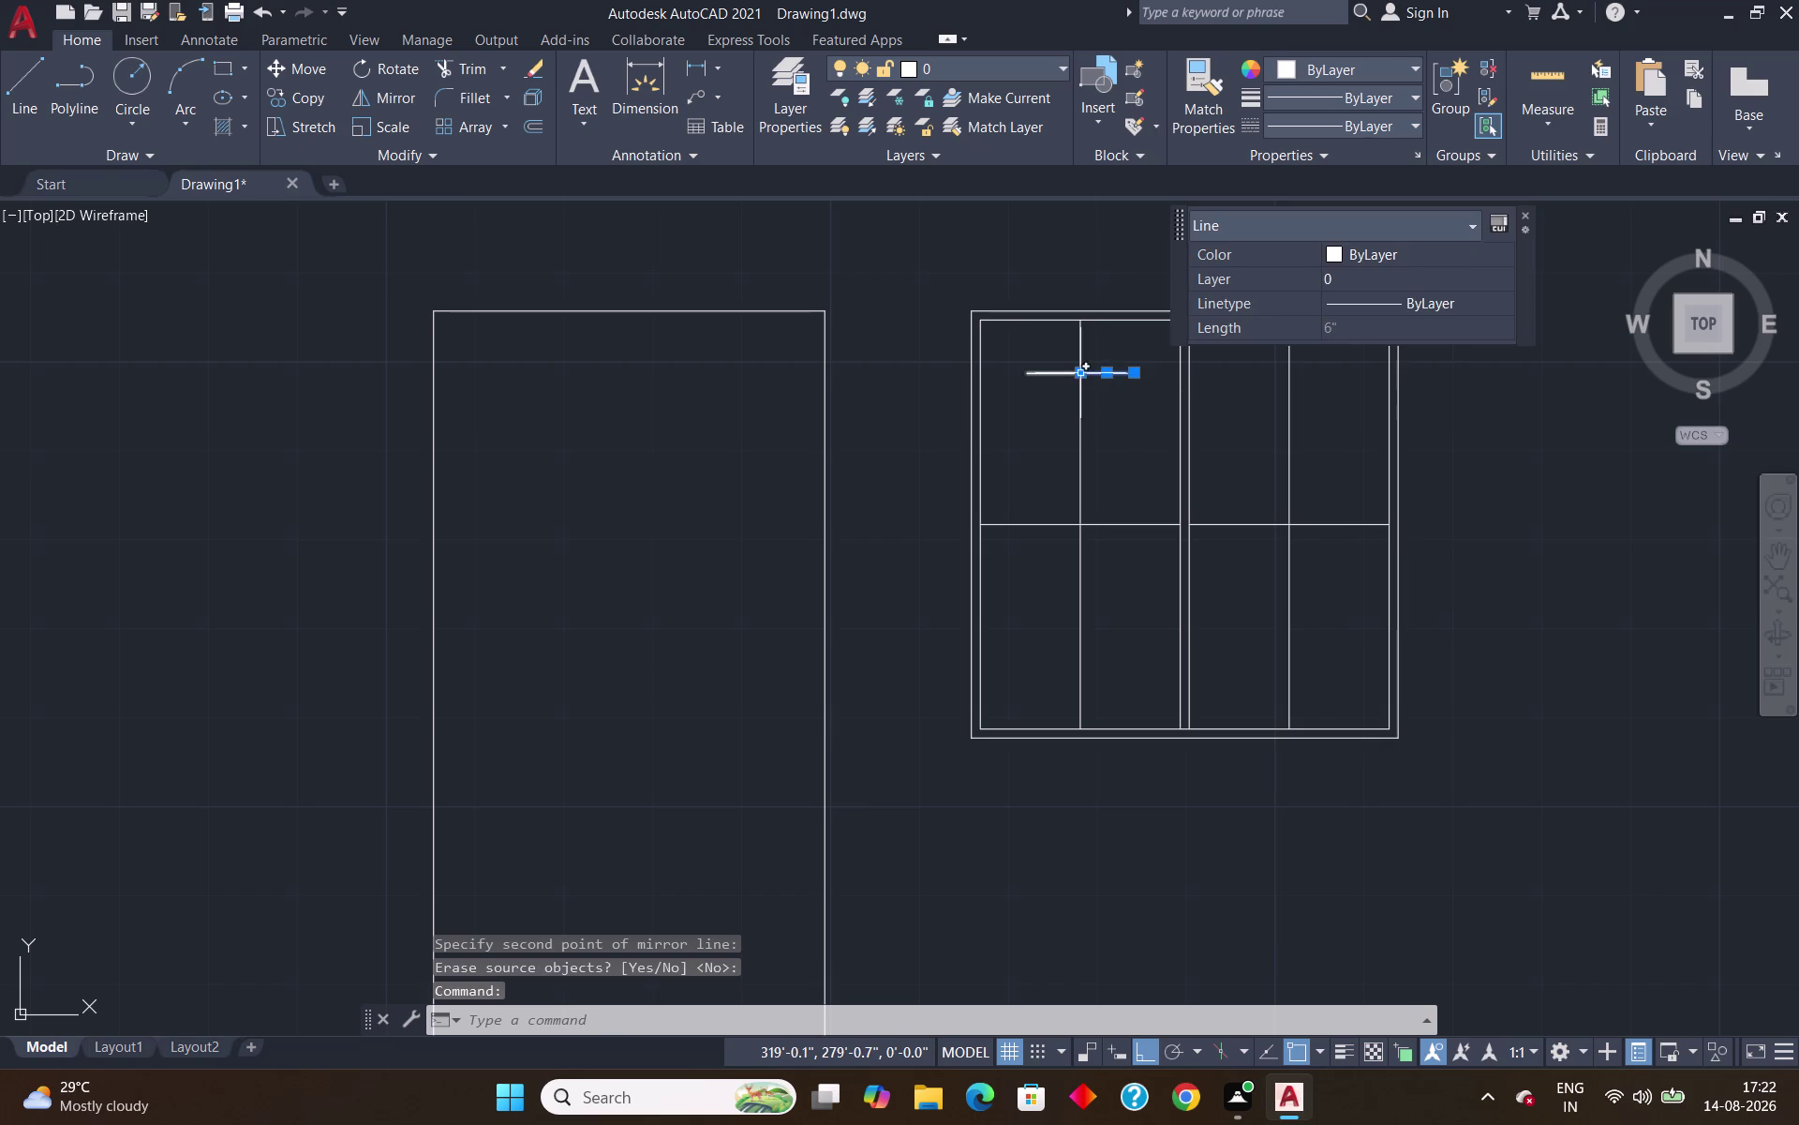
click(1055, 373)
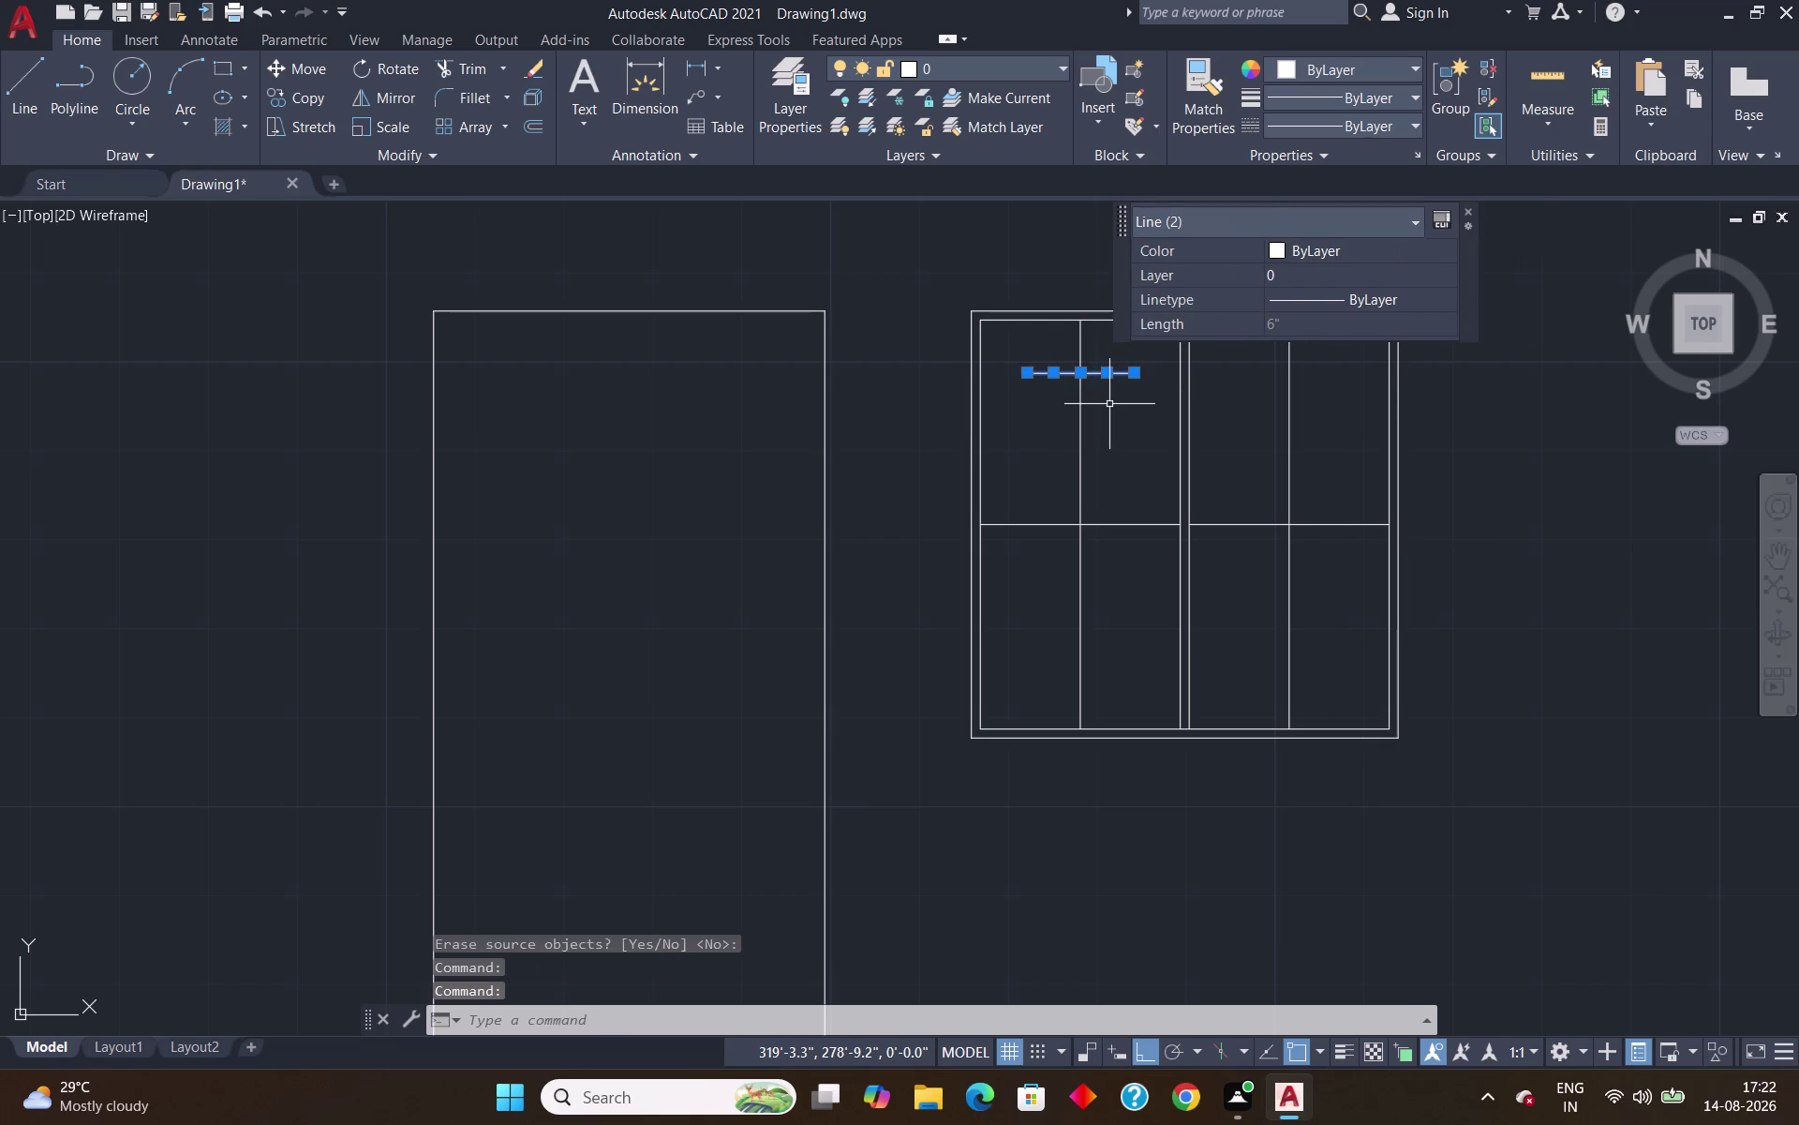
key(j)
key(Return)
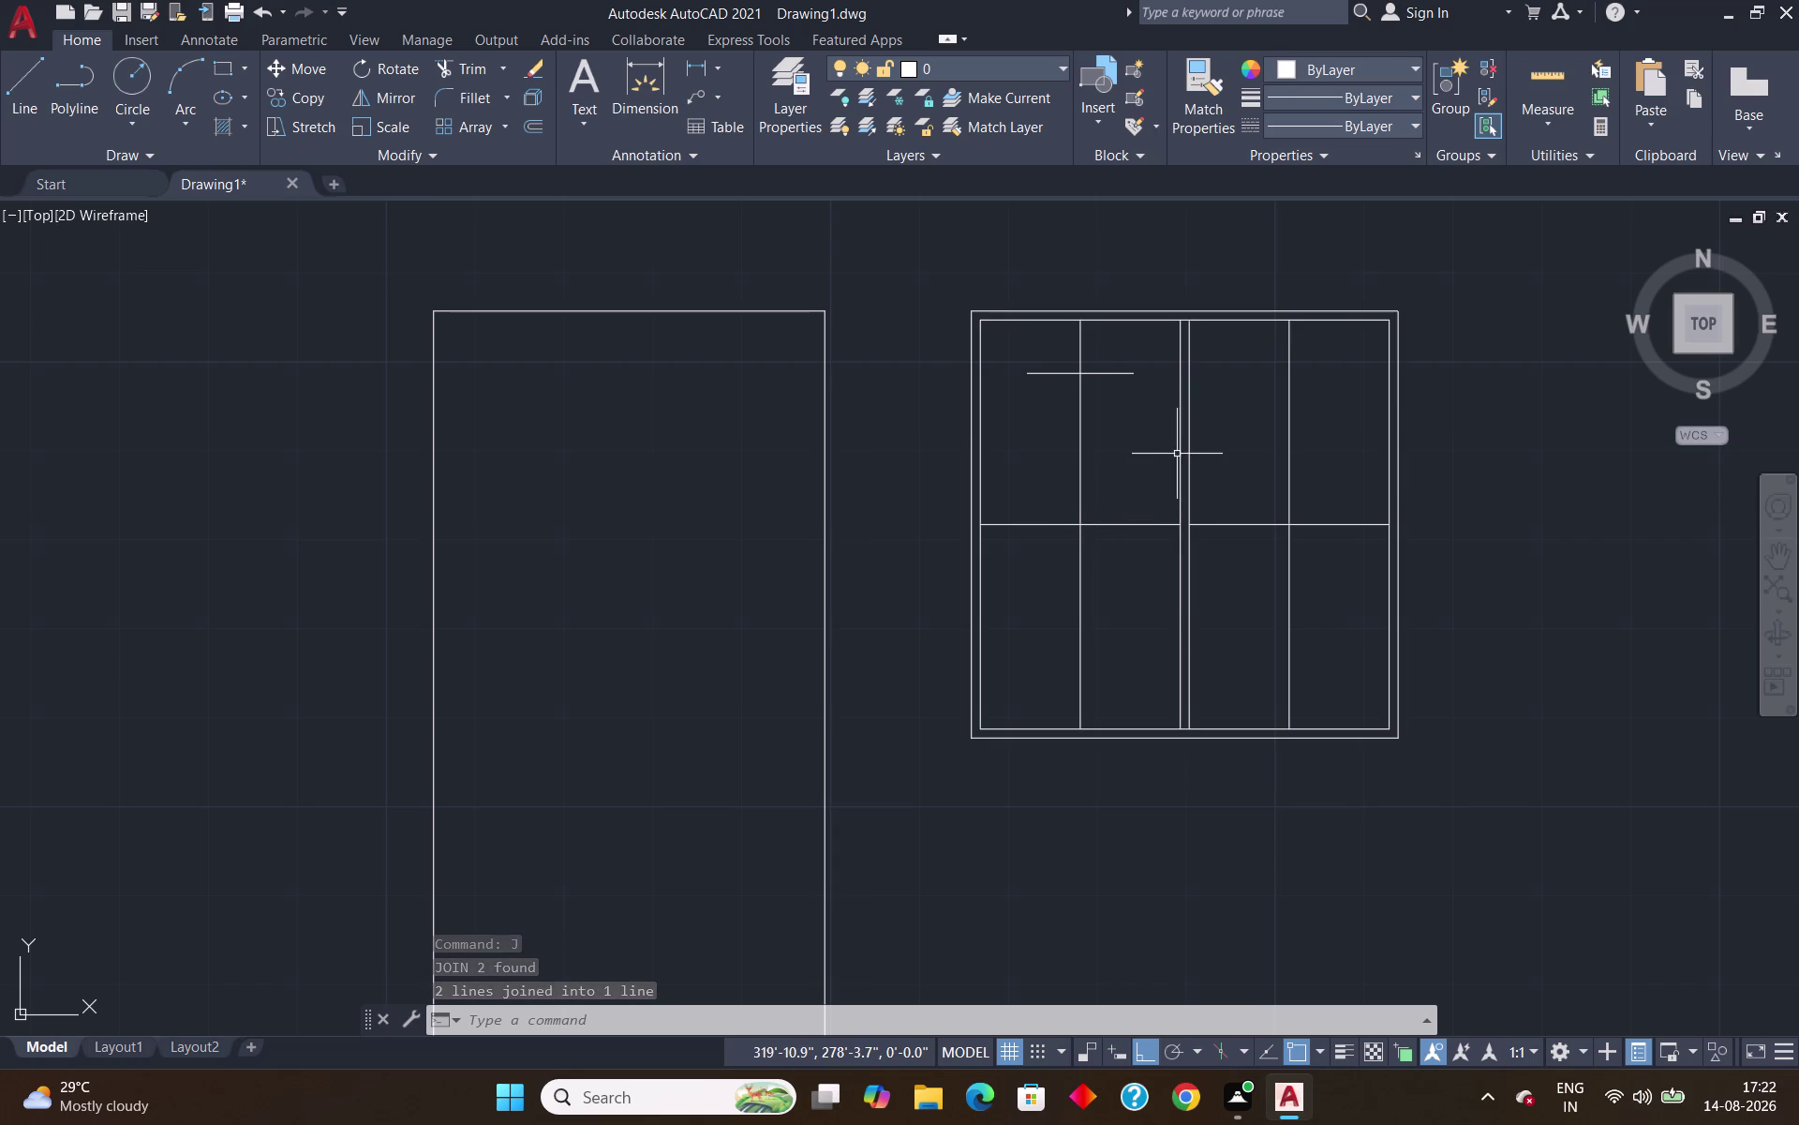
Trim away the mullion portion above the top line.
key(t)
key(r)
key(Return)
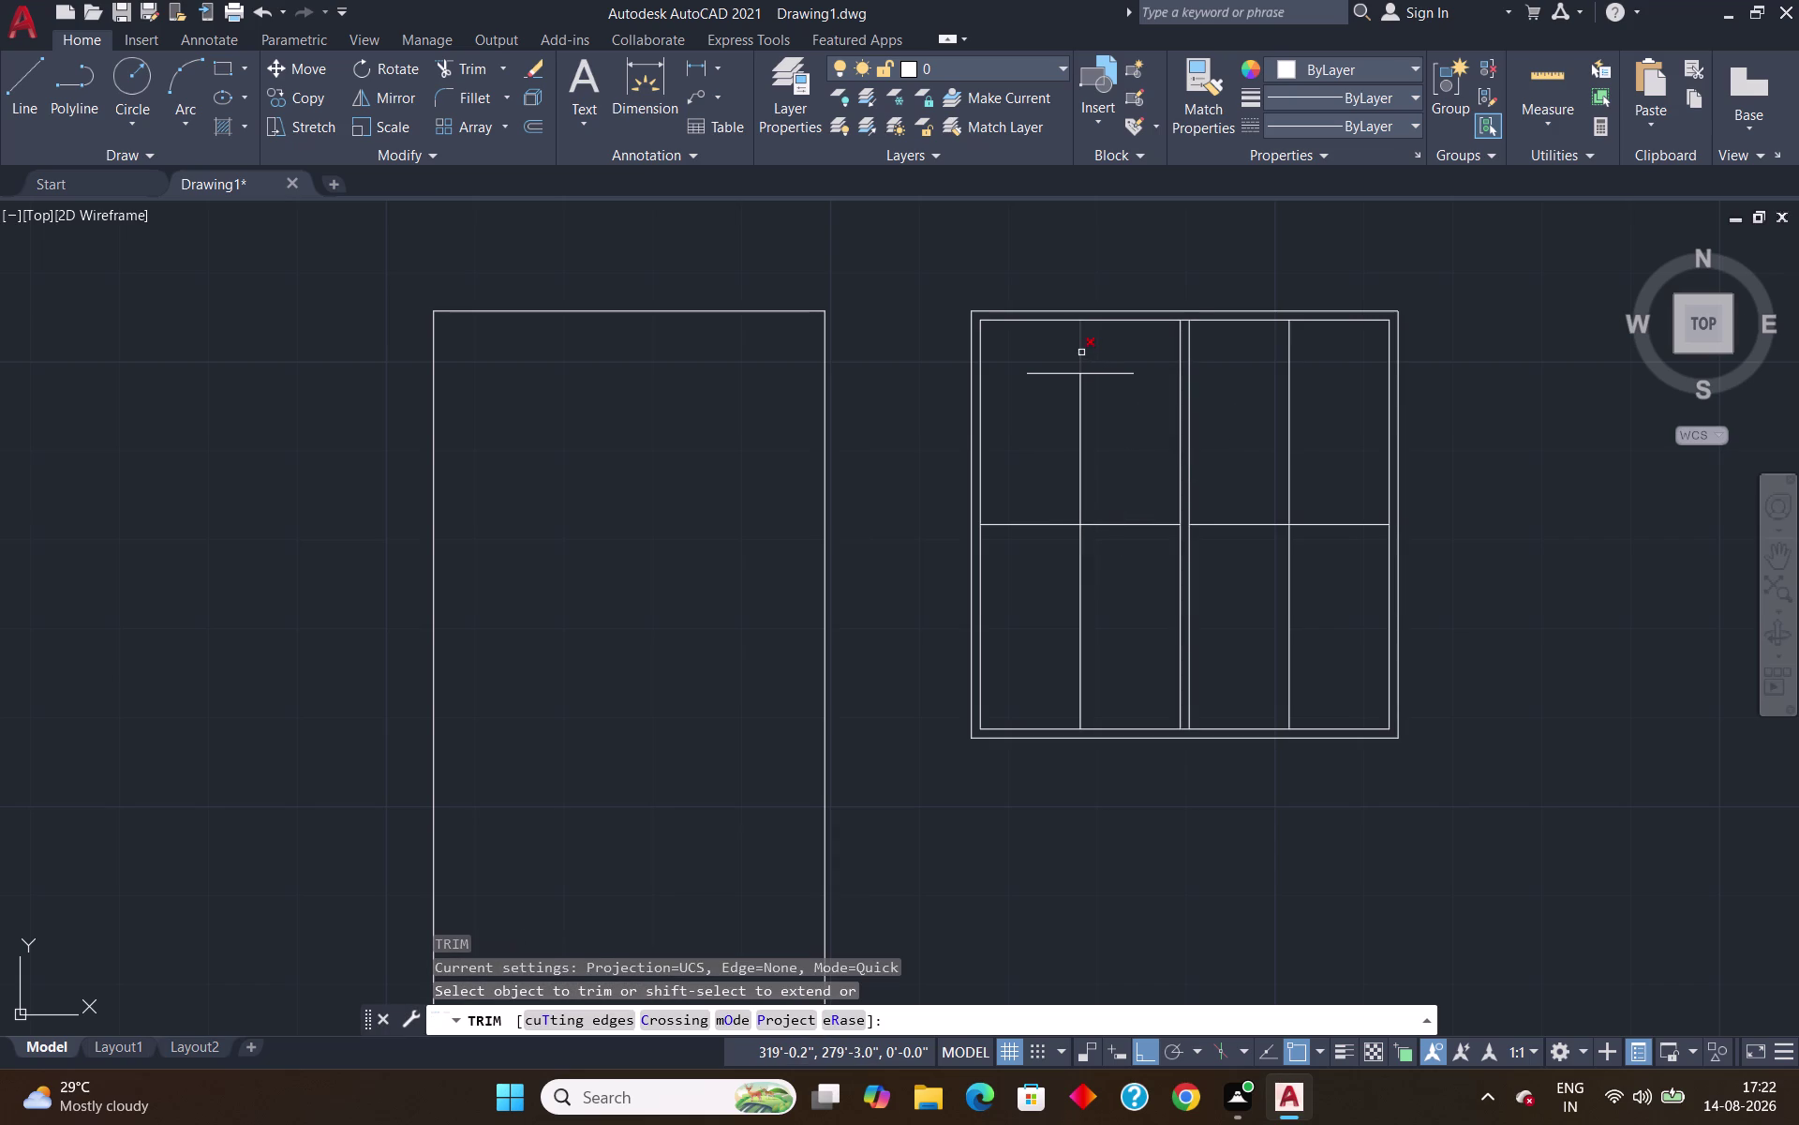
click(1082, 353)
key(Escape)
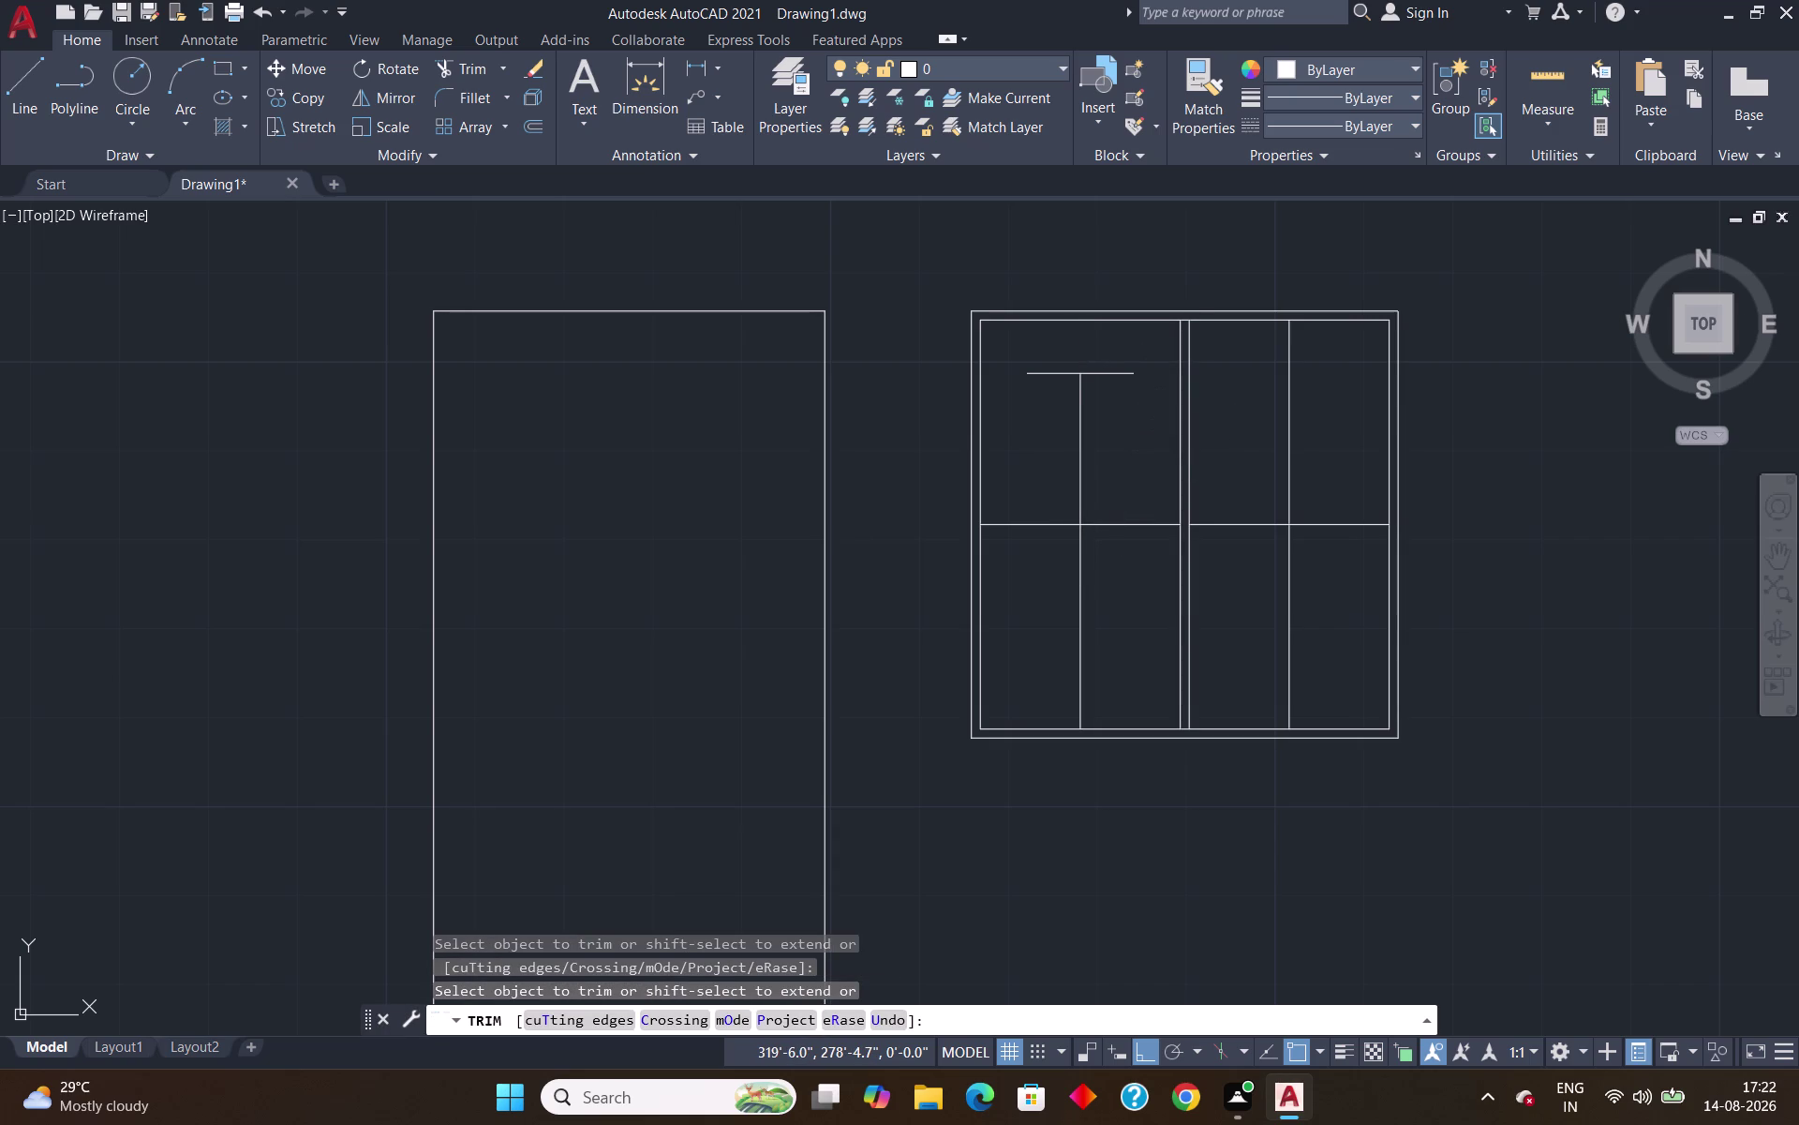
key(l)
key(Return)
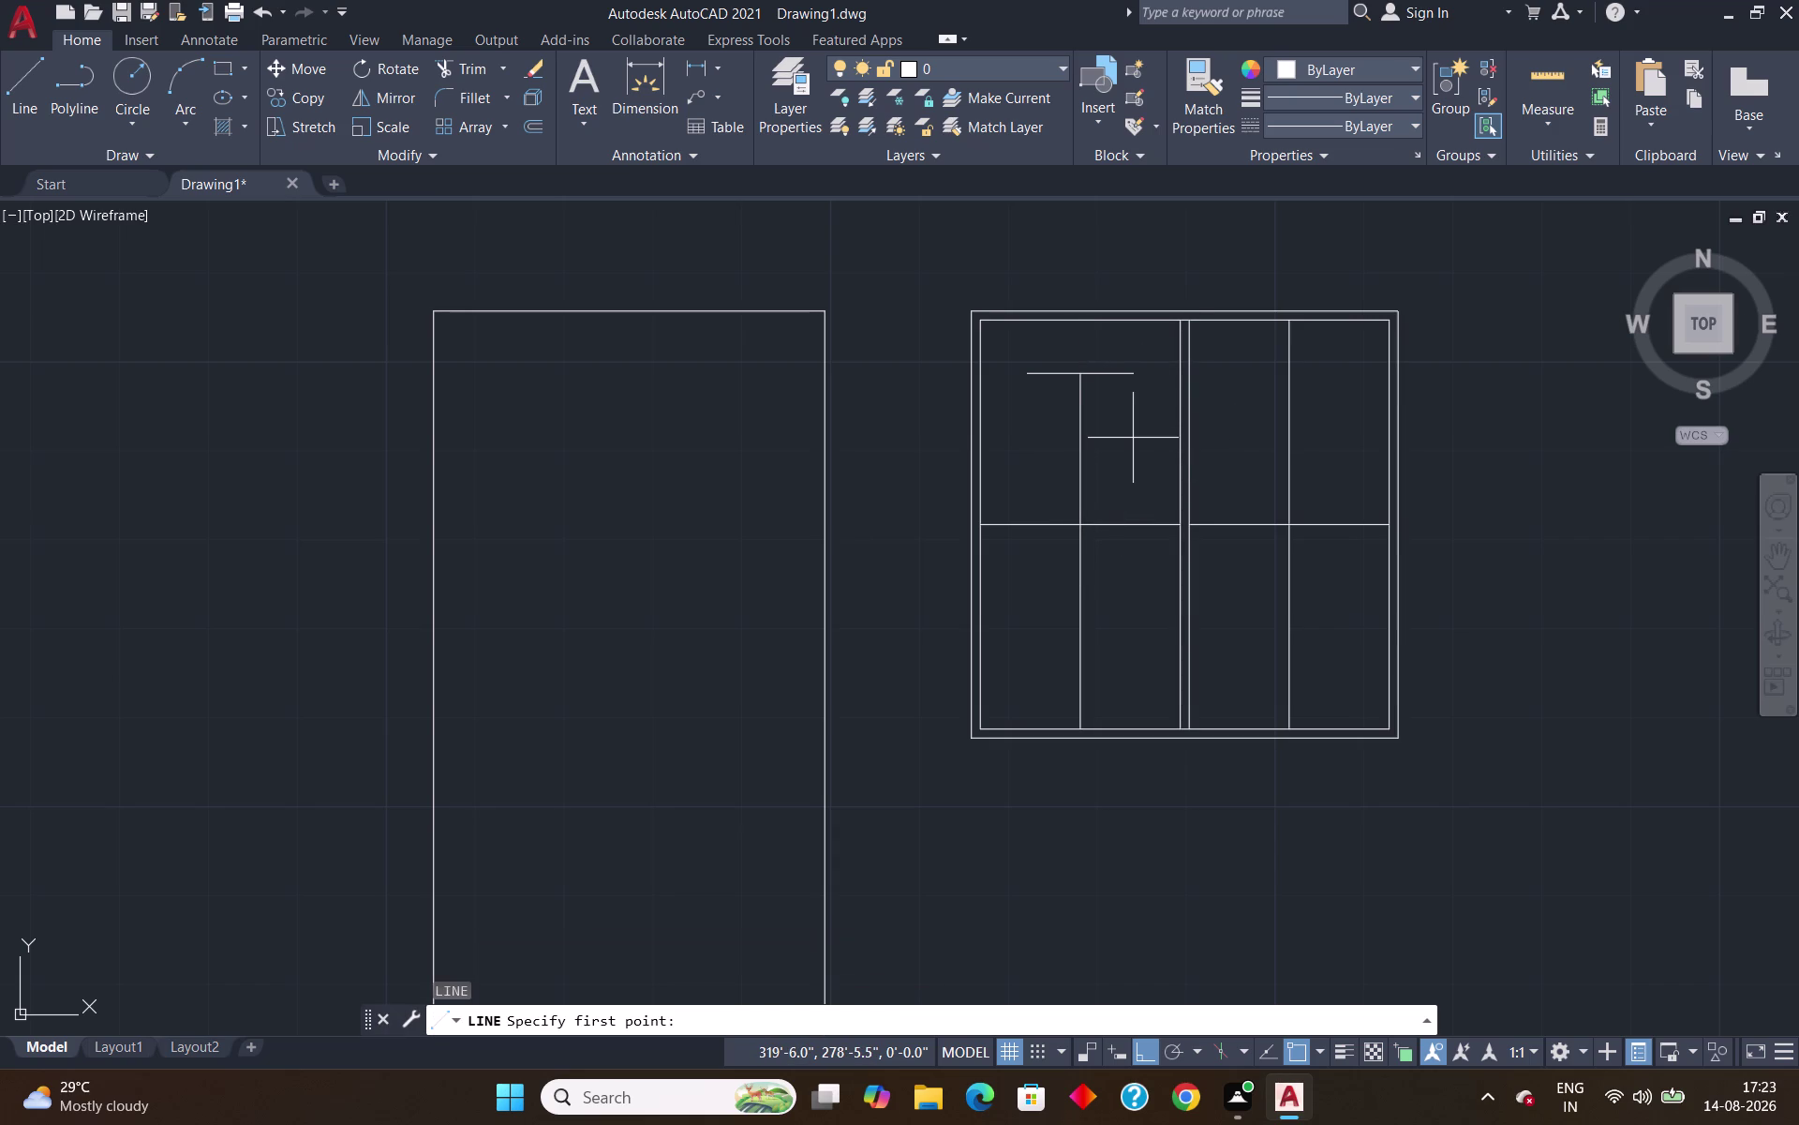
Draw a 6" upward line starting 6" left of the mid-rail intersection.
text(TK)
key(Return)
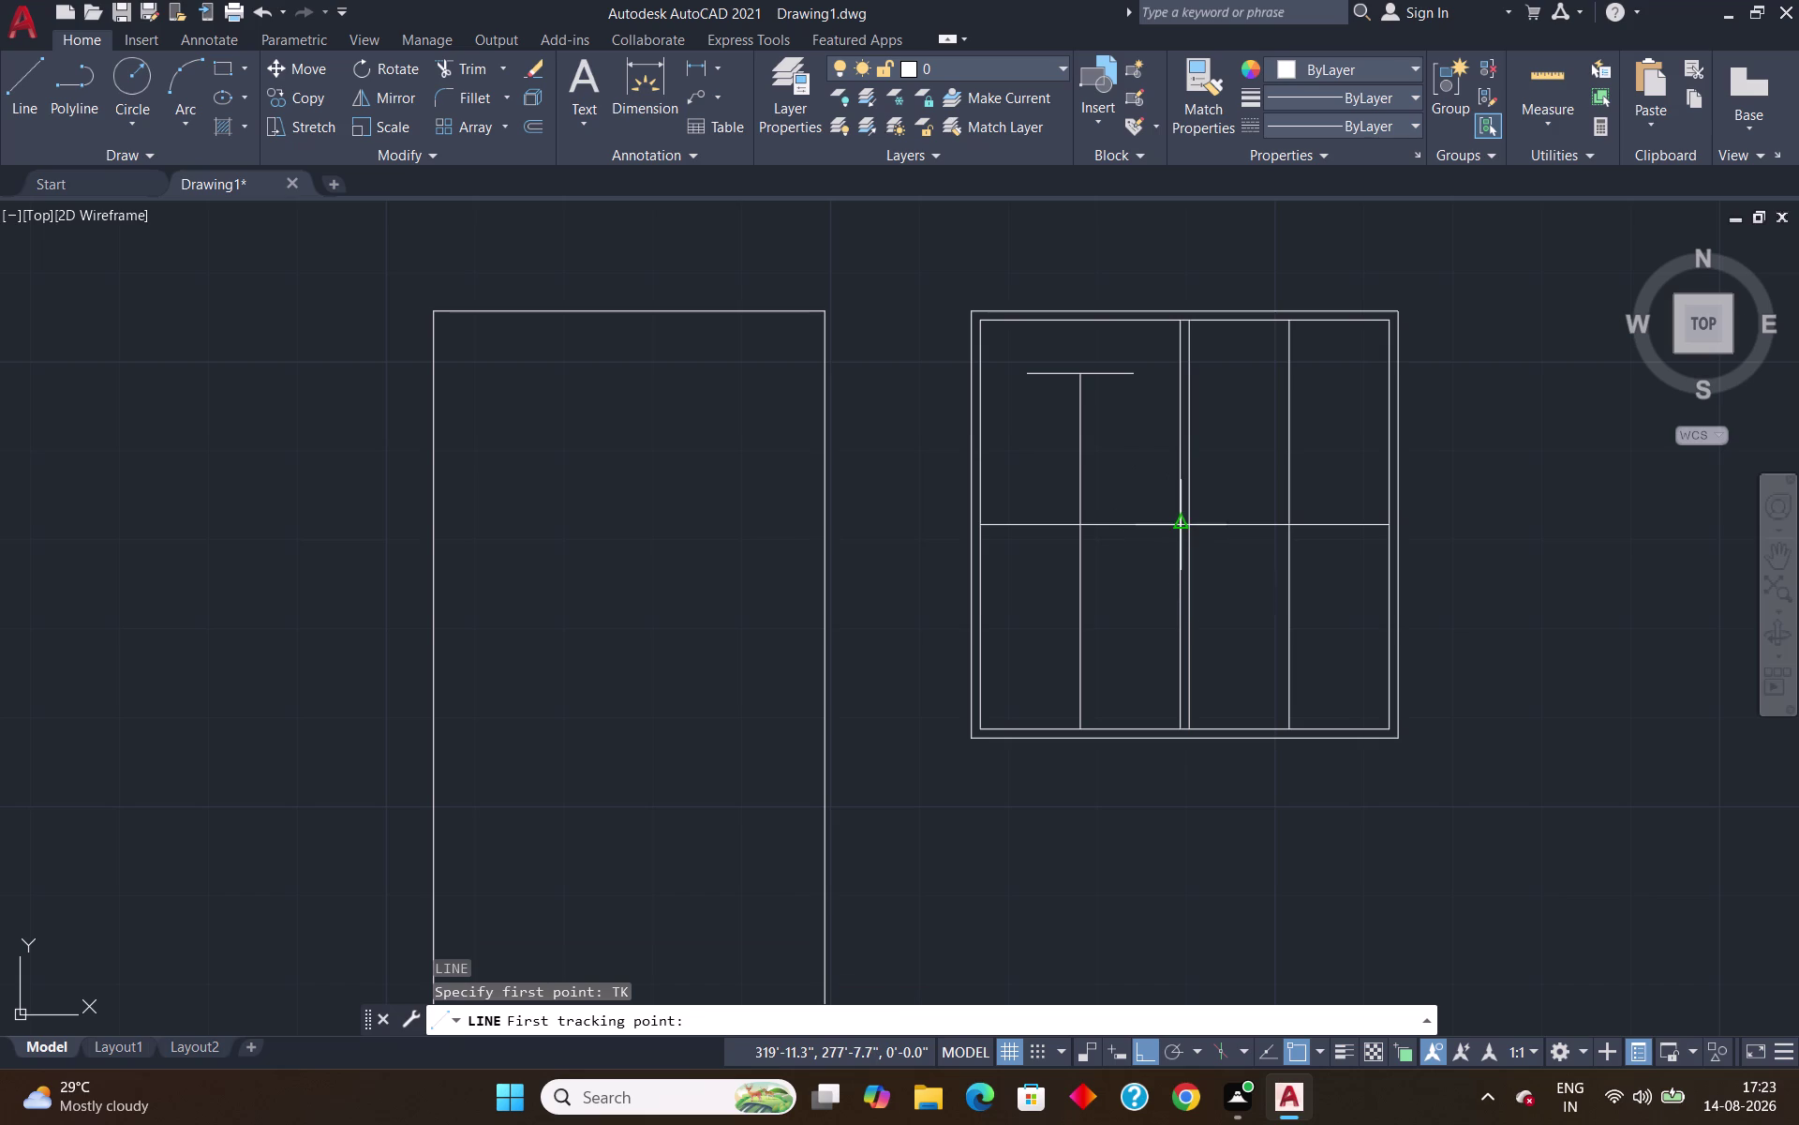
click(1179, 527)
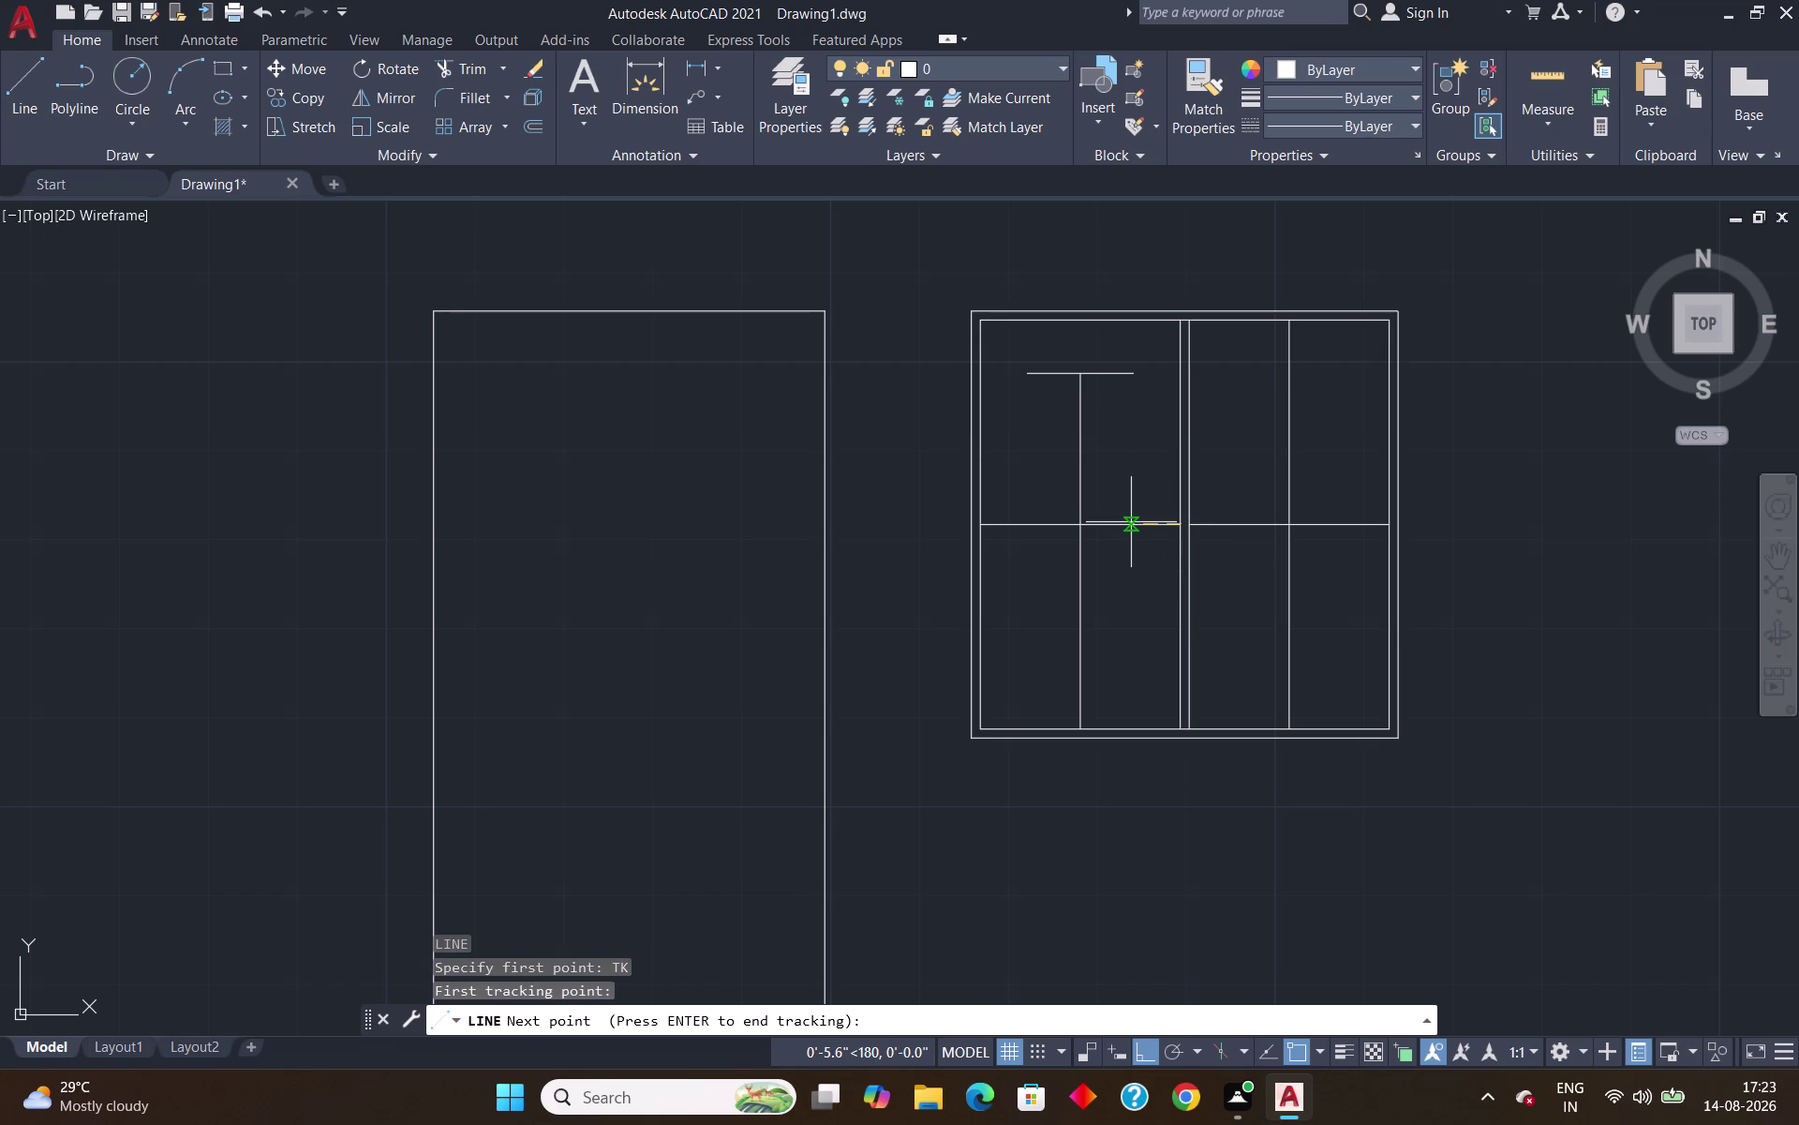
key(6)
key(shift+quotedbl)
key(Return)
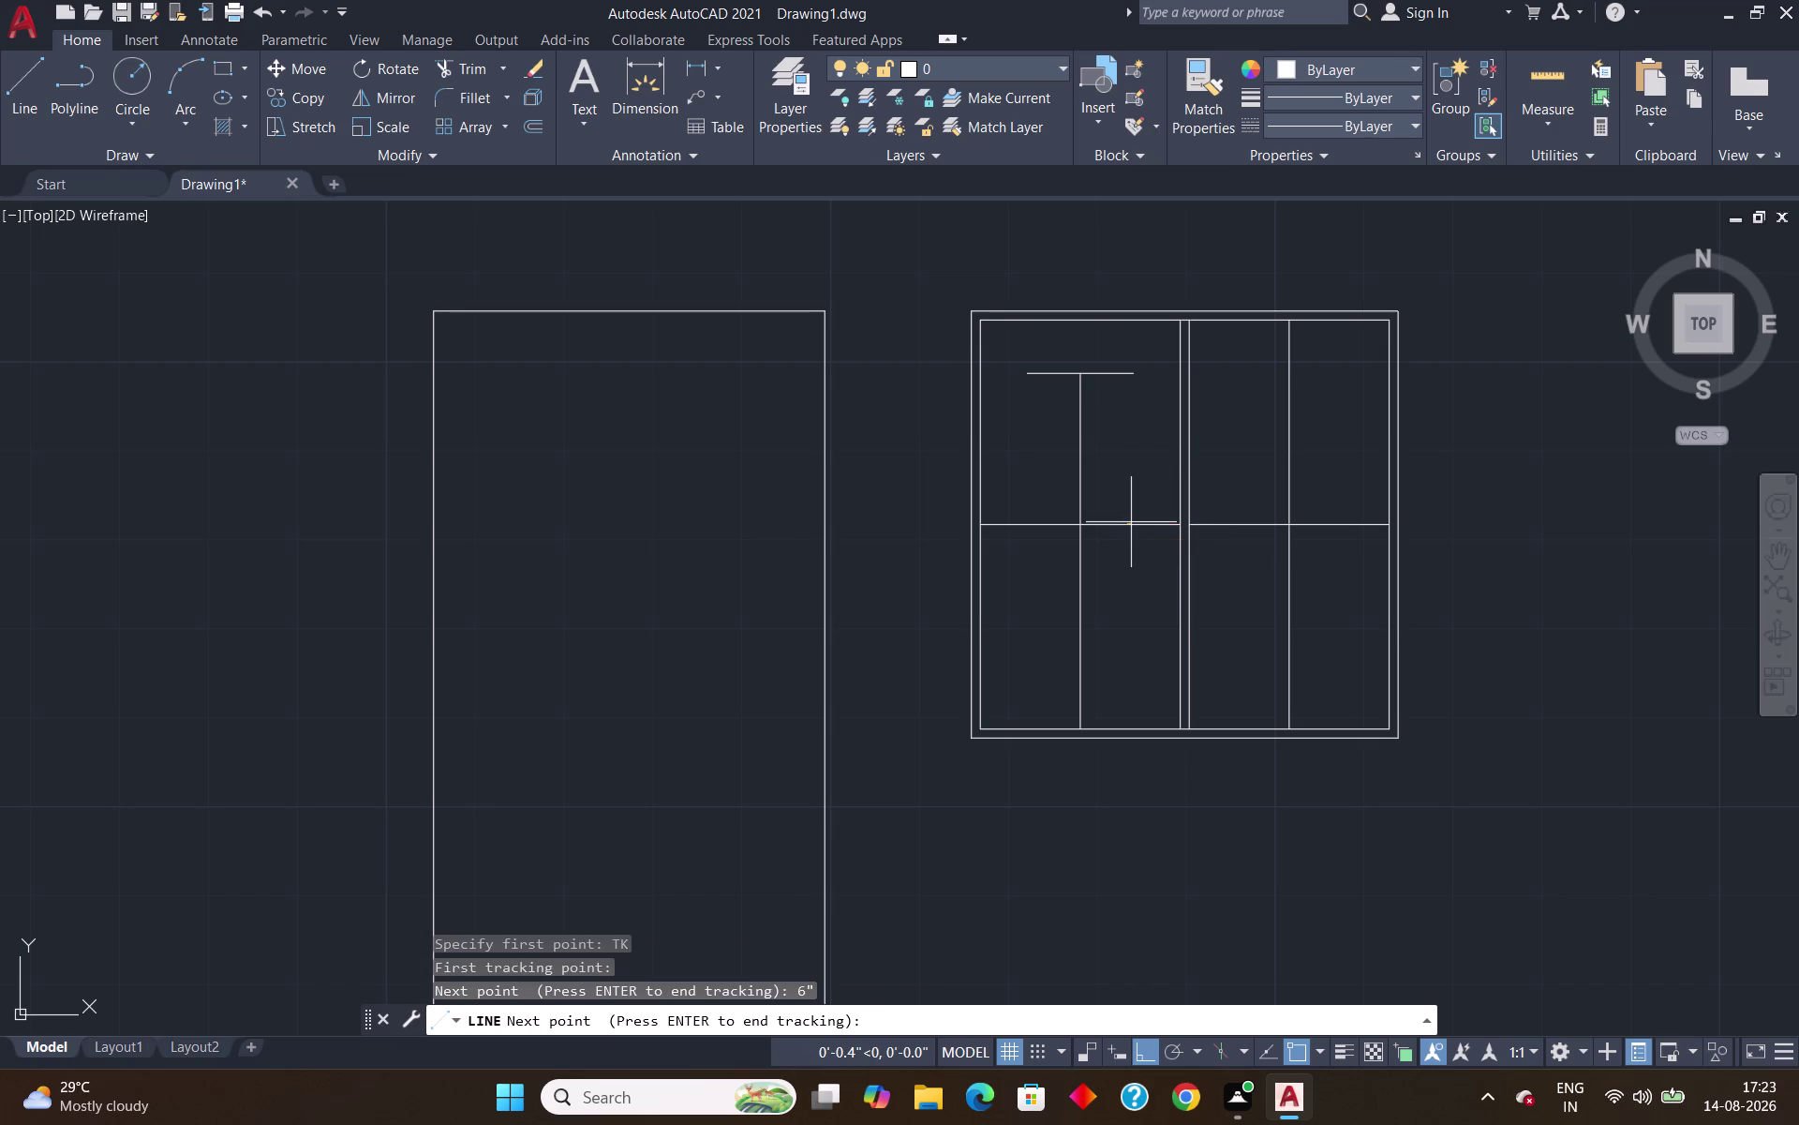
key(Return)
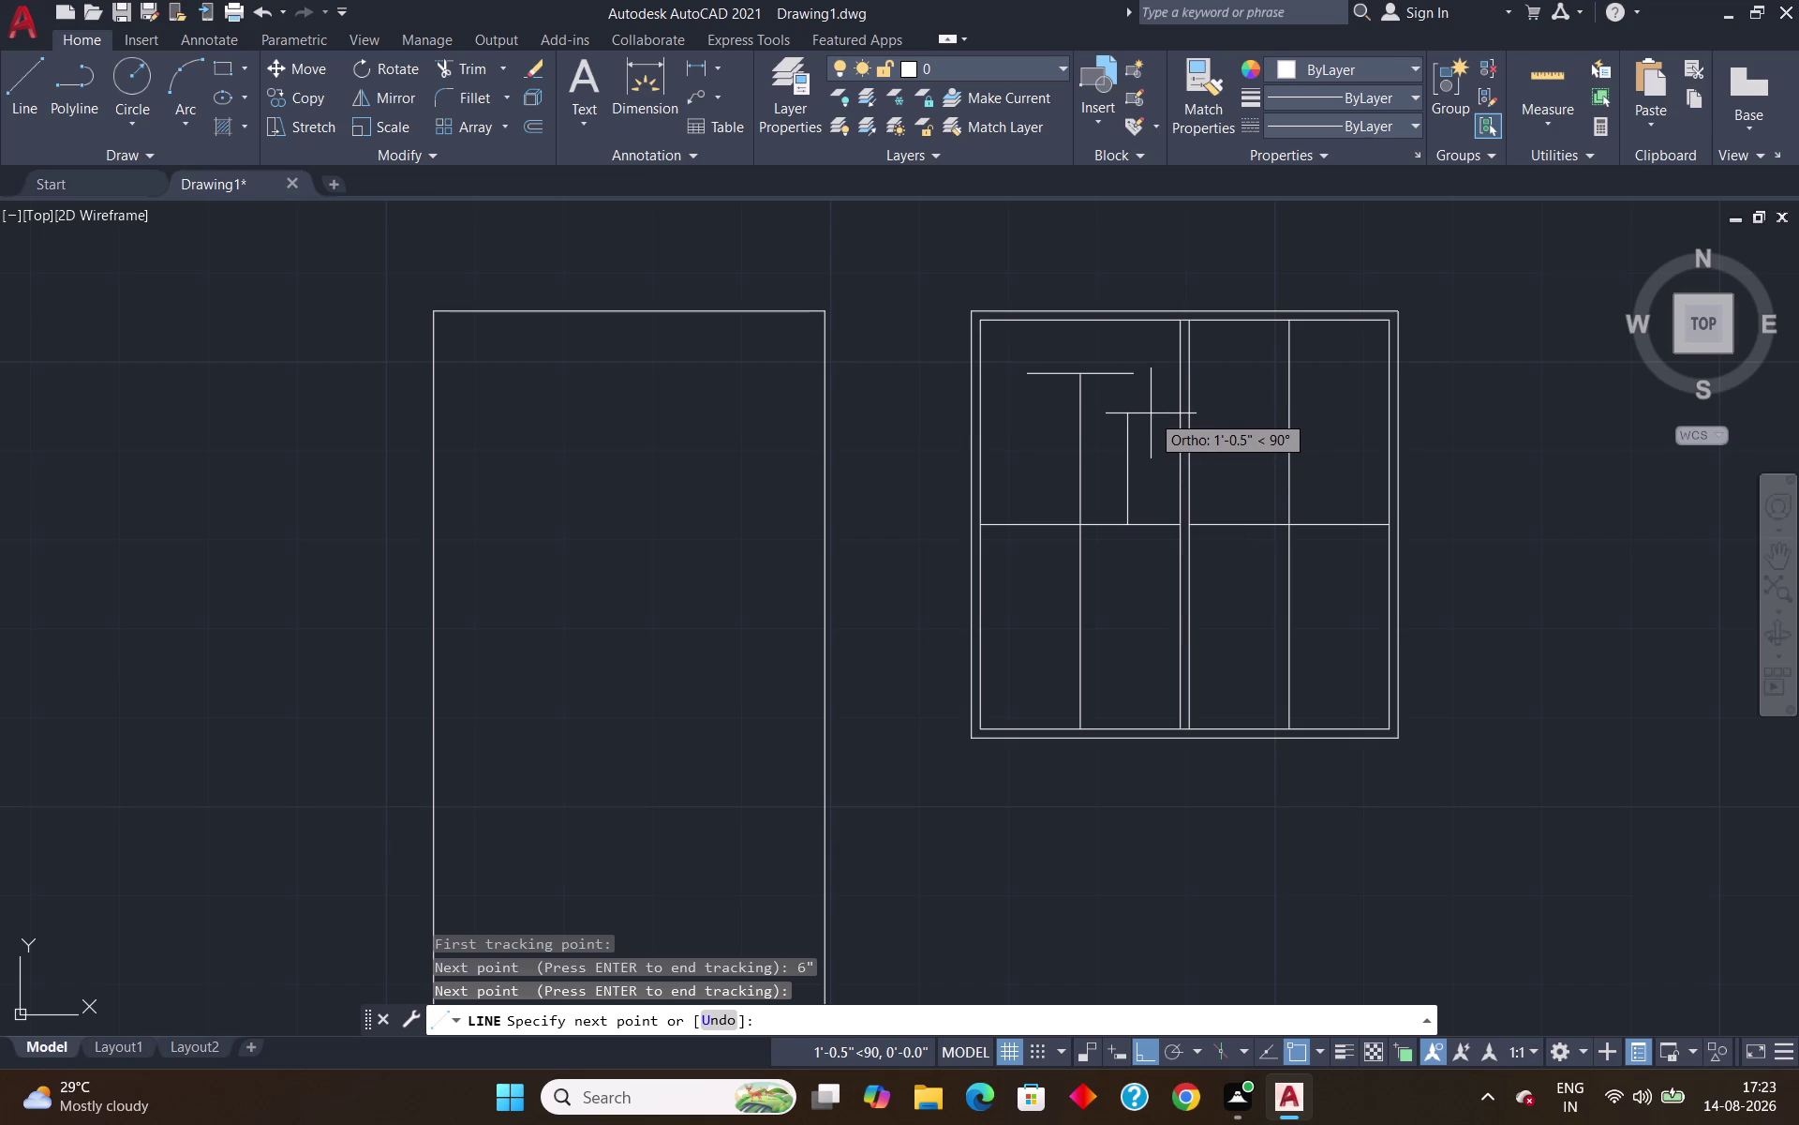
text(6)
text(")
key(Return)
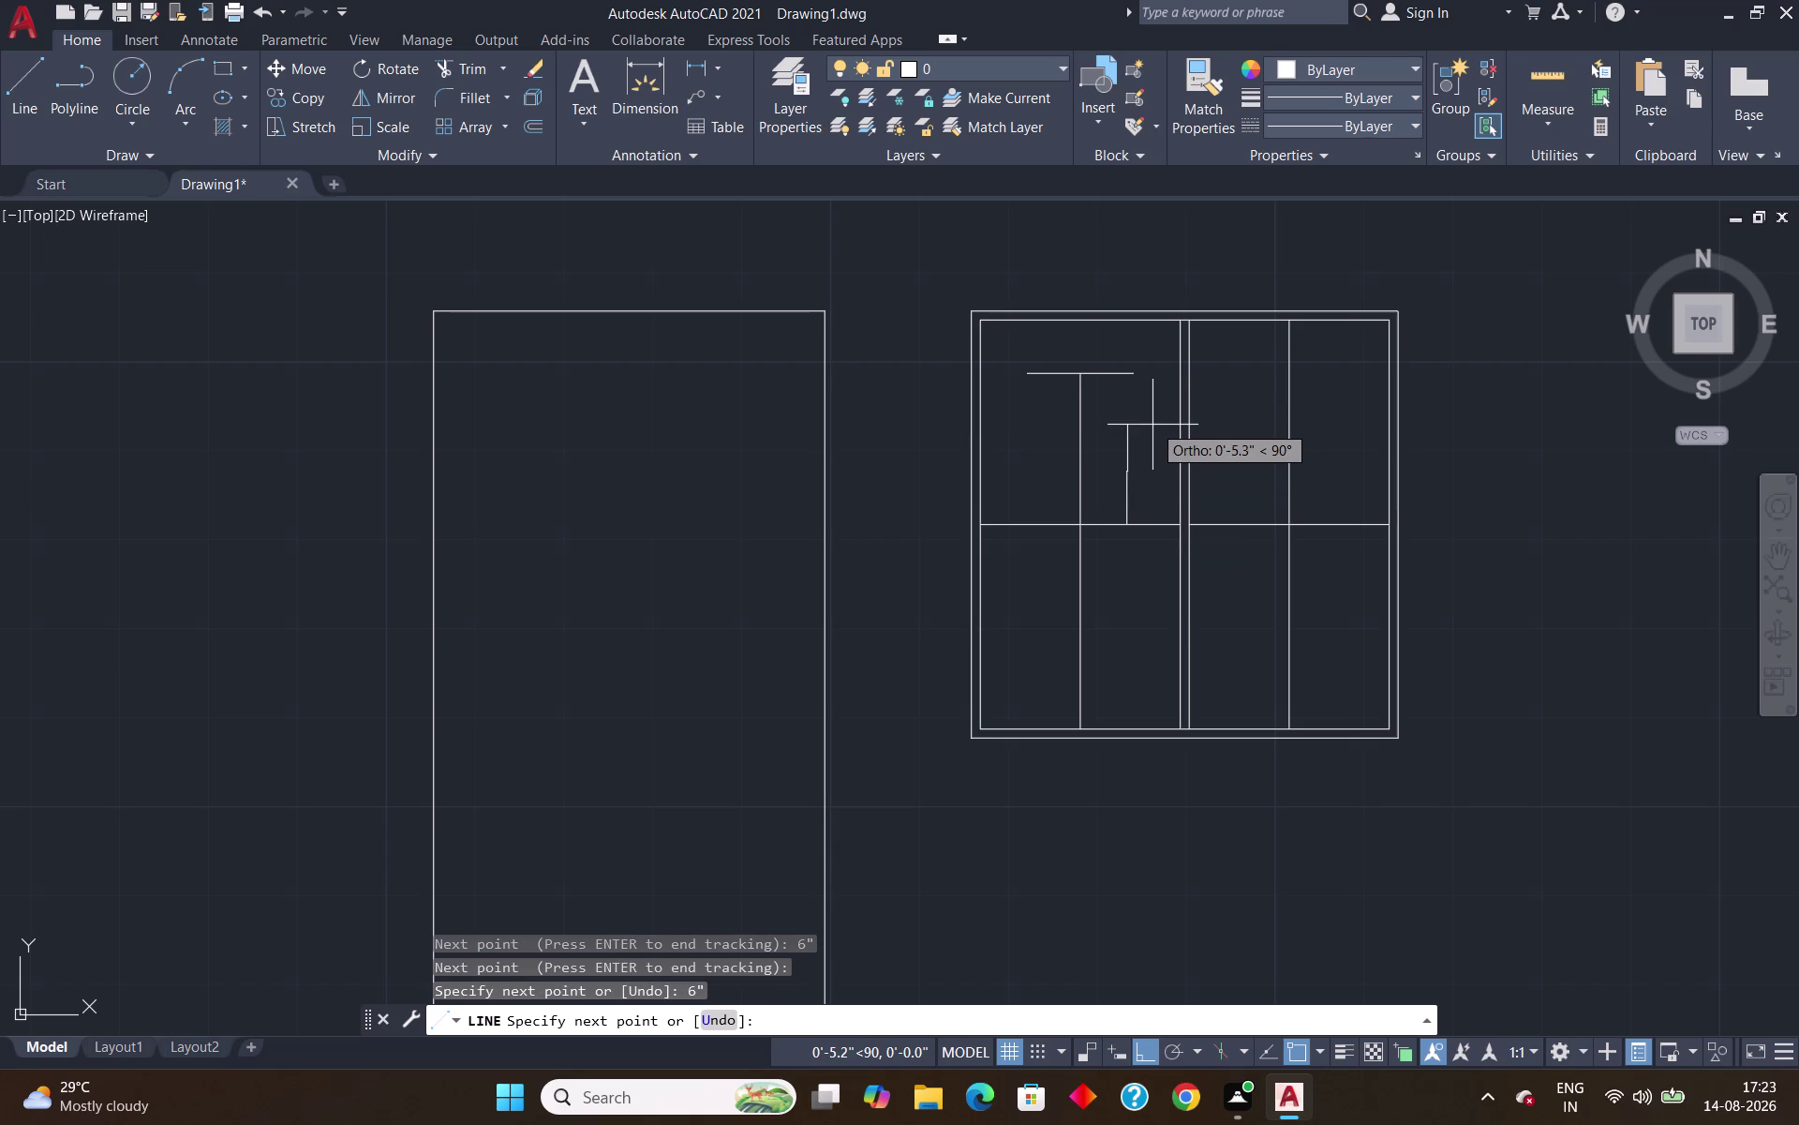
key(Return)
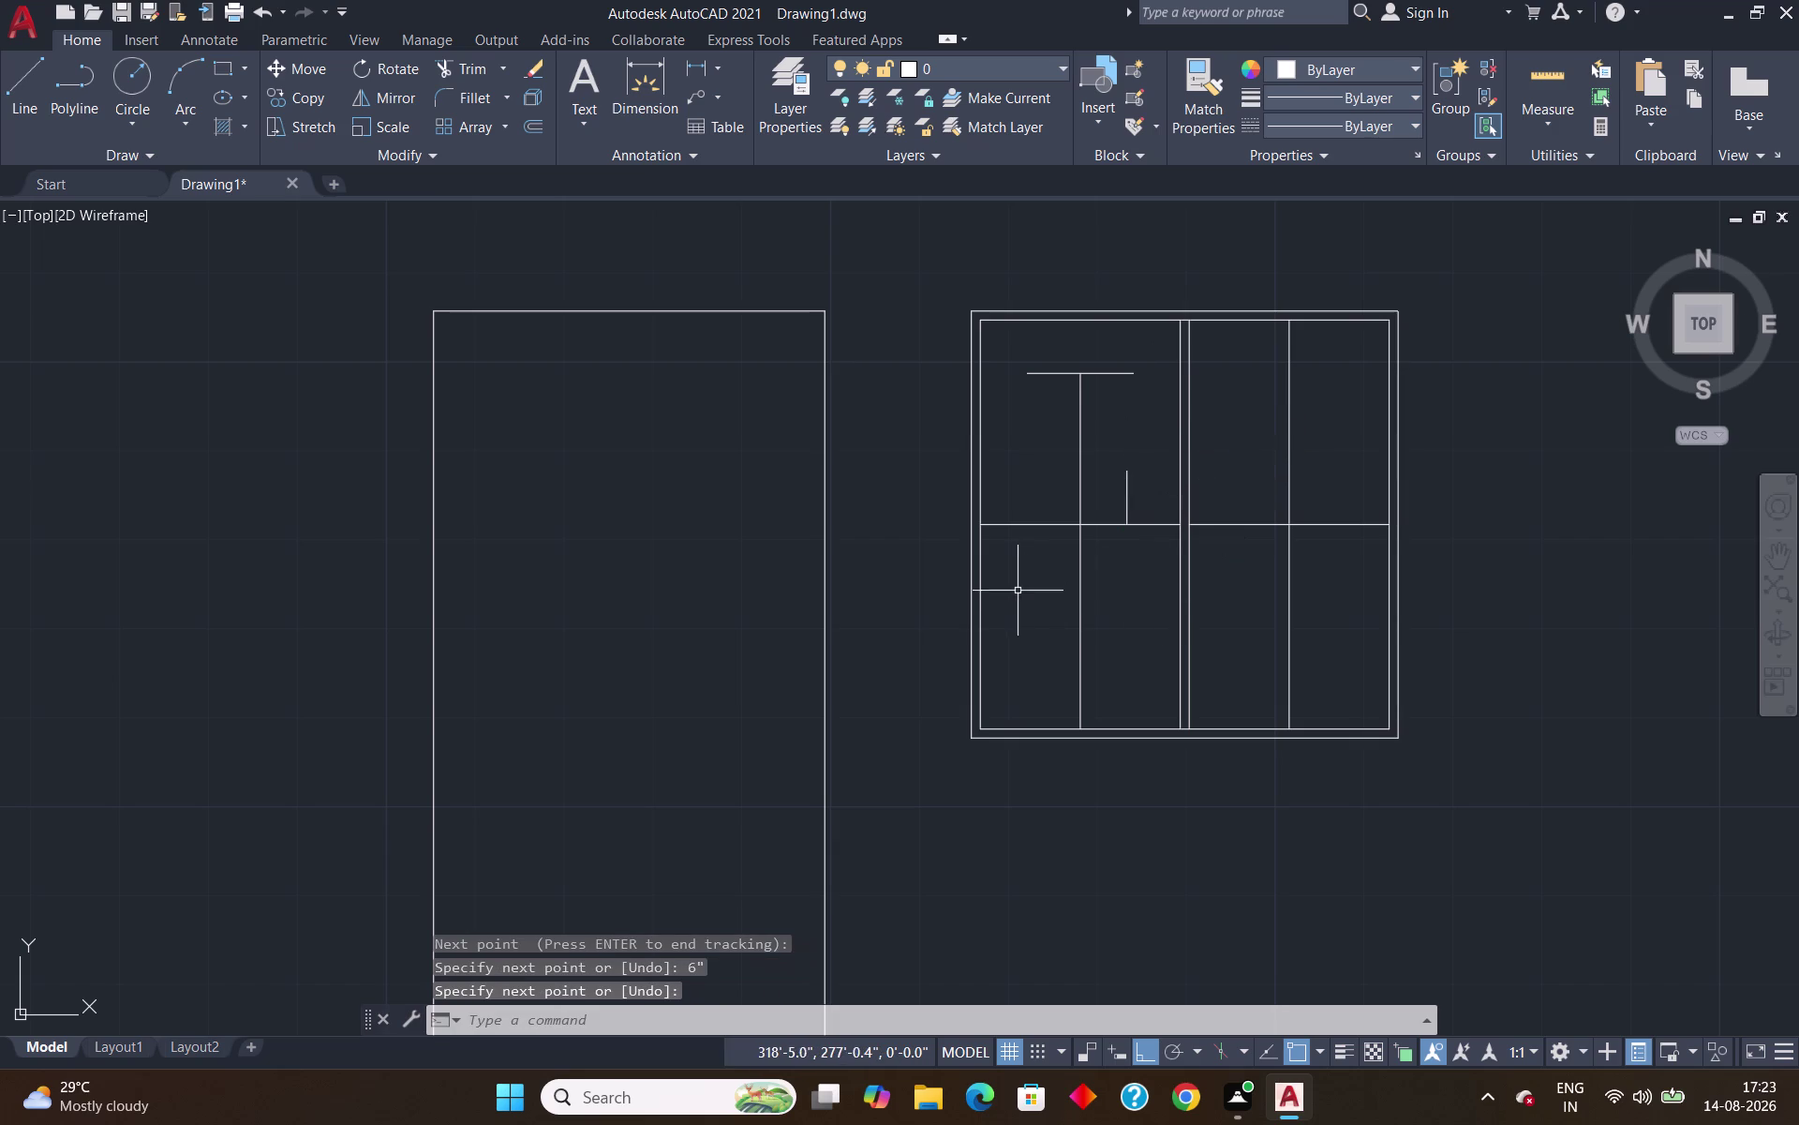
Draw a 6" downward line starting 6" right of the mid rail's left end.
key(l)
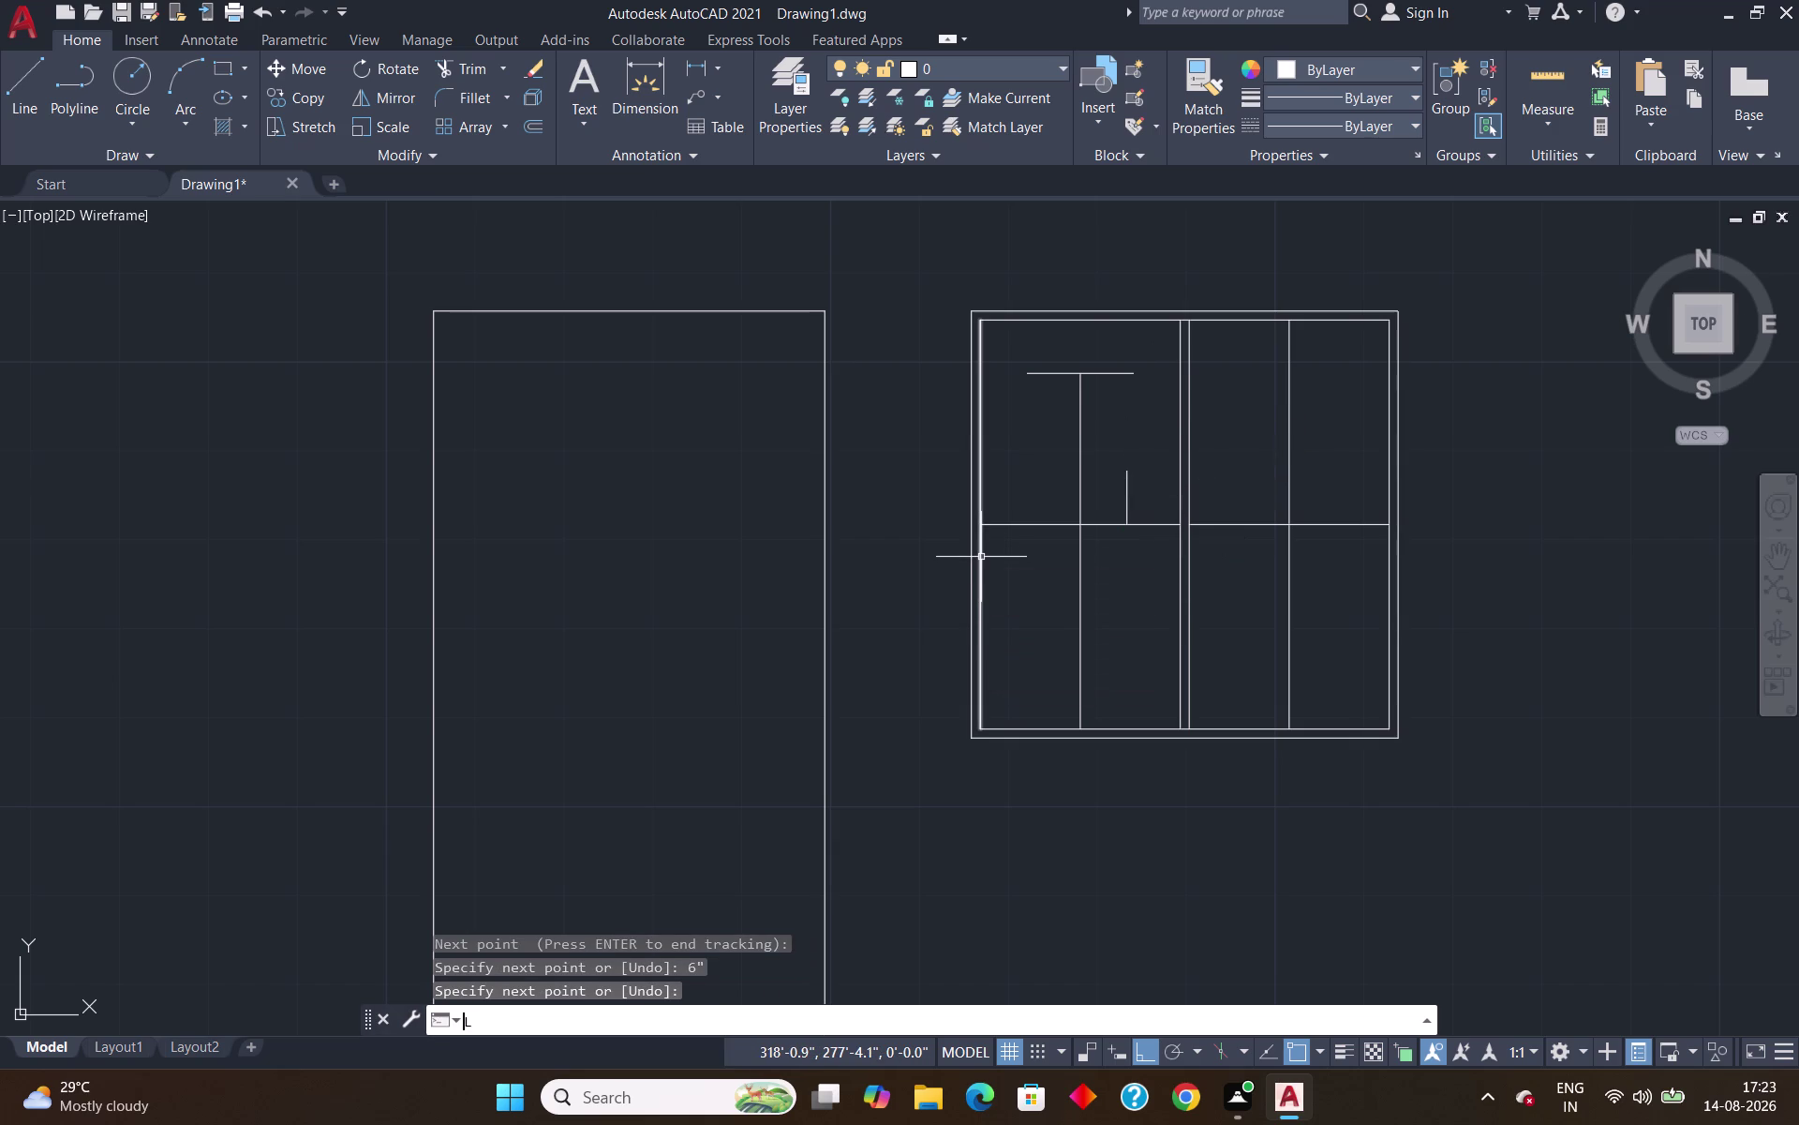
key(Return)
text(TK)
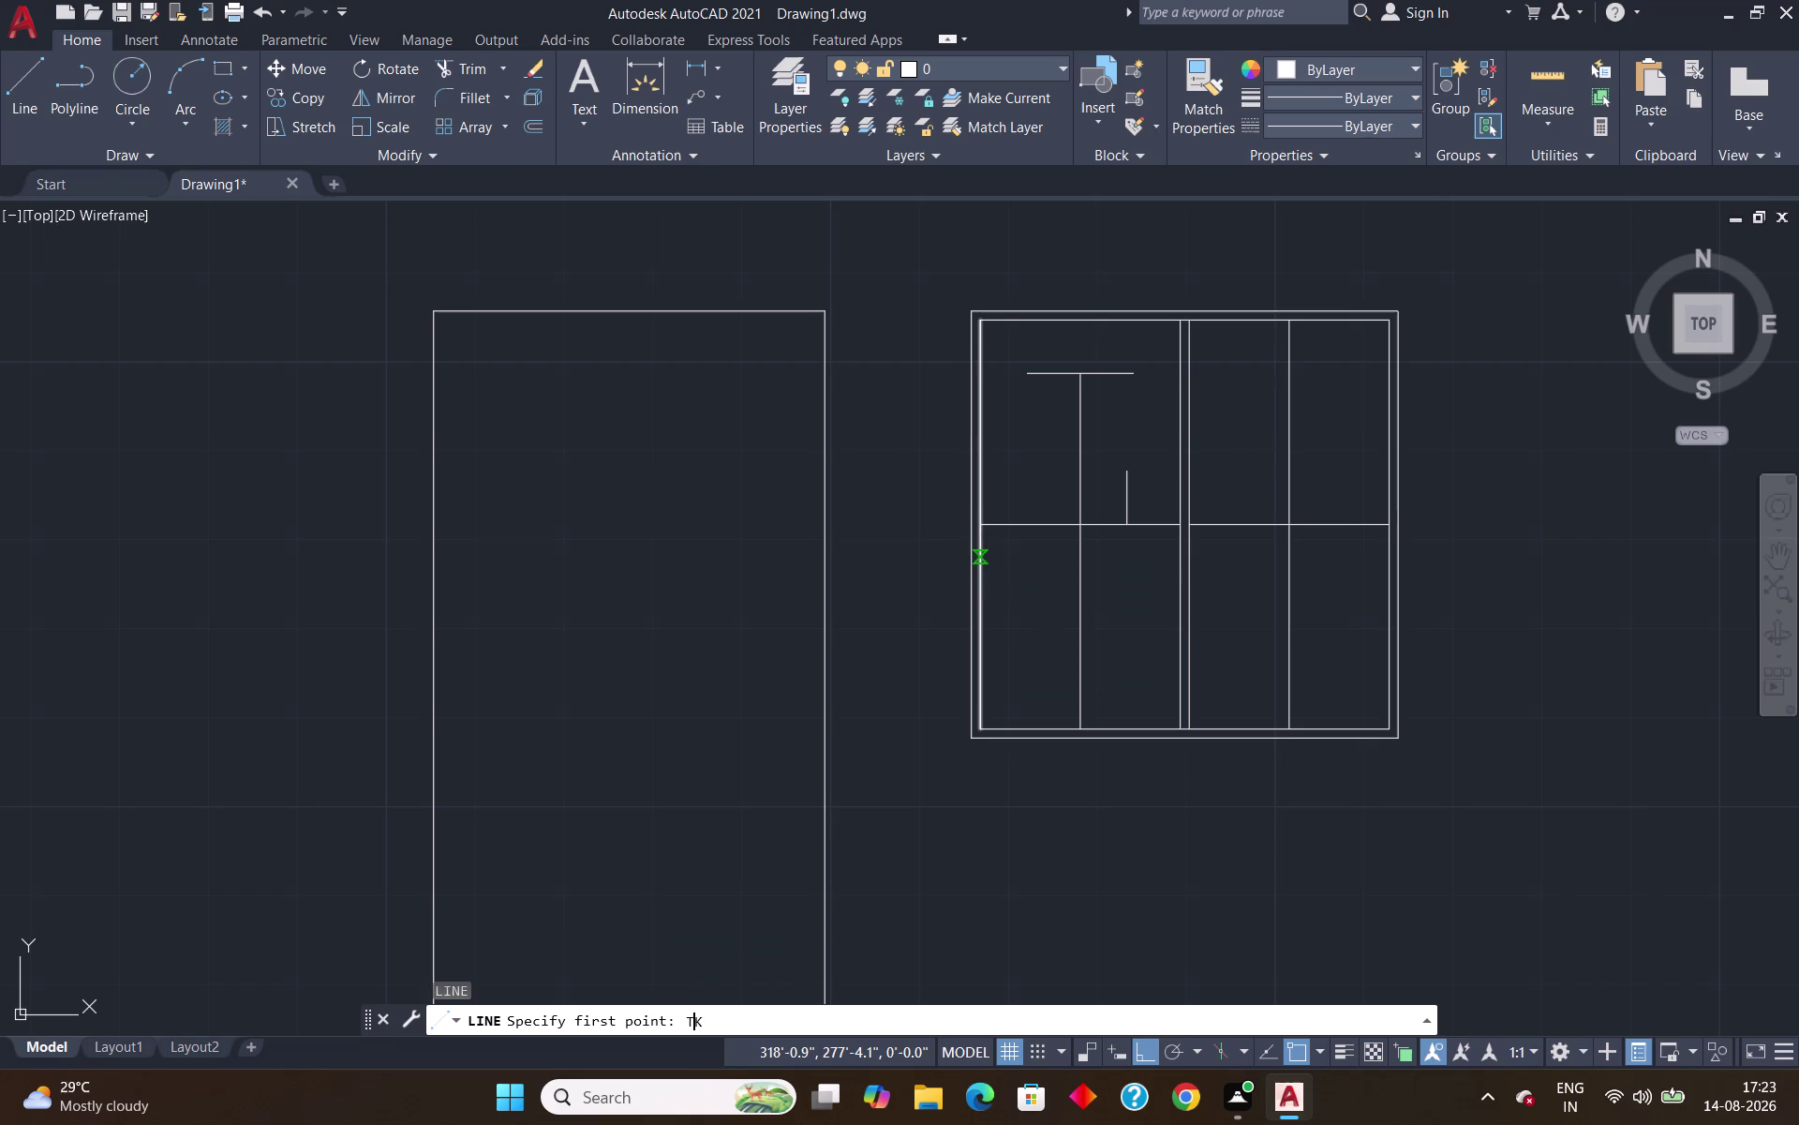
key(Return)
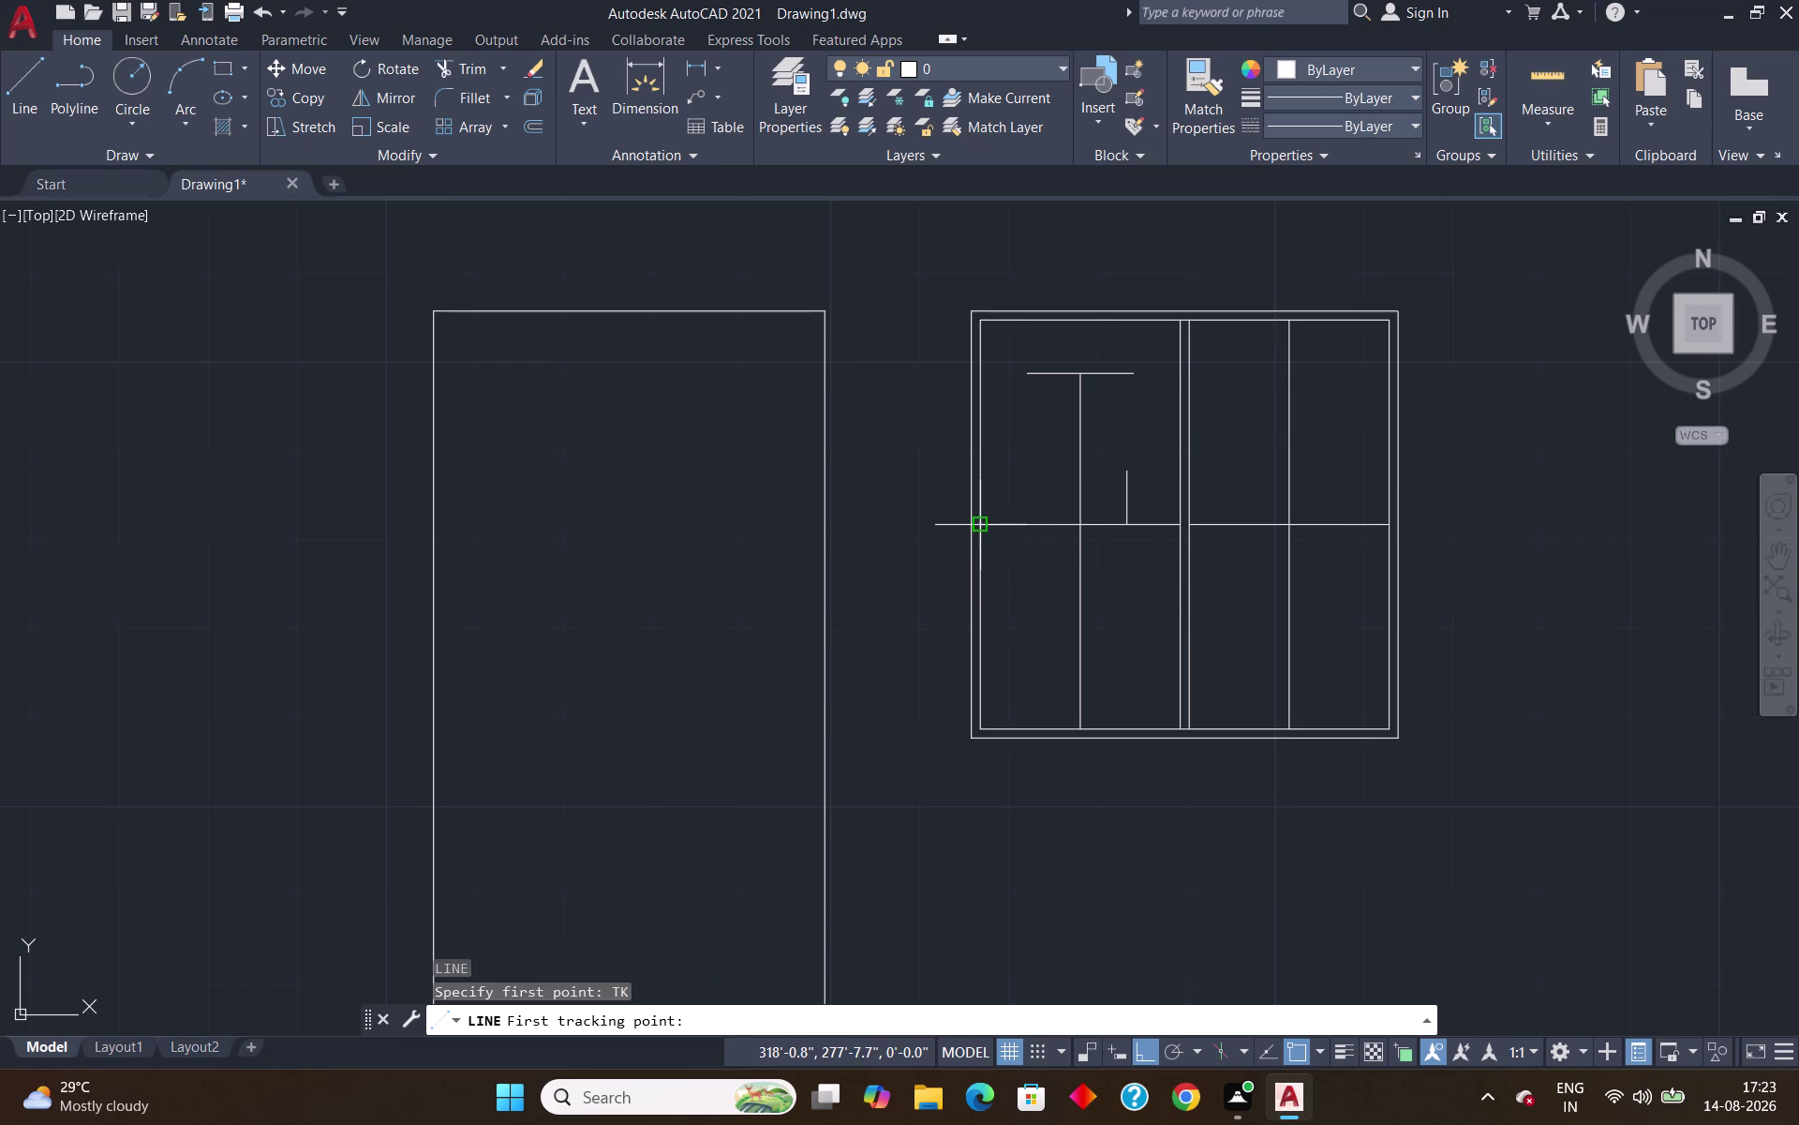
click(976, 527)
text(6)
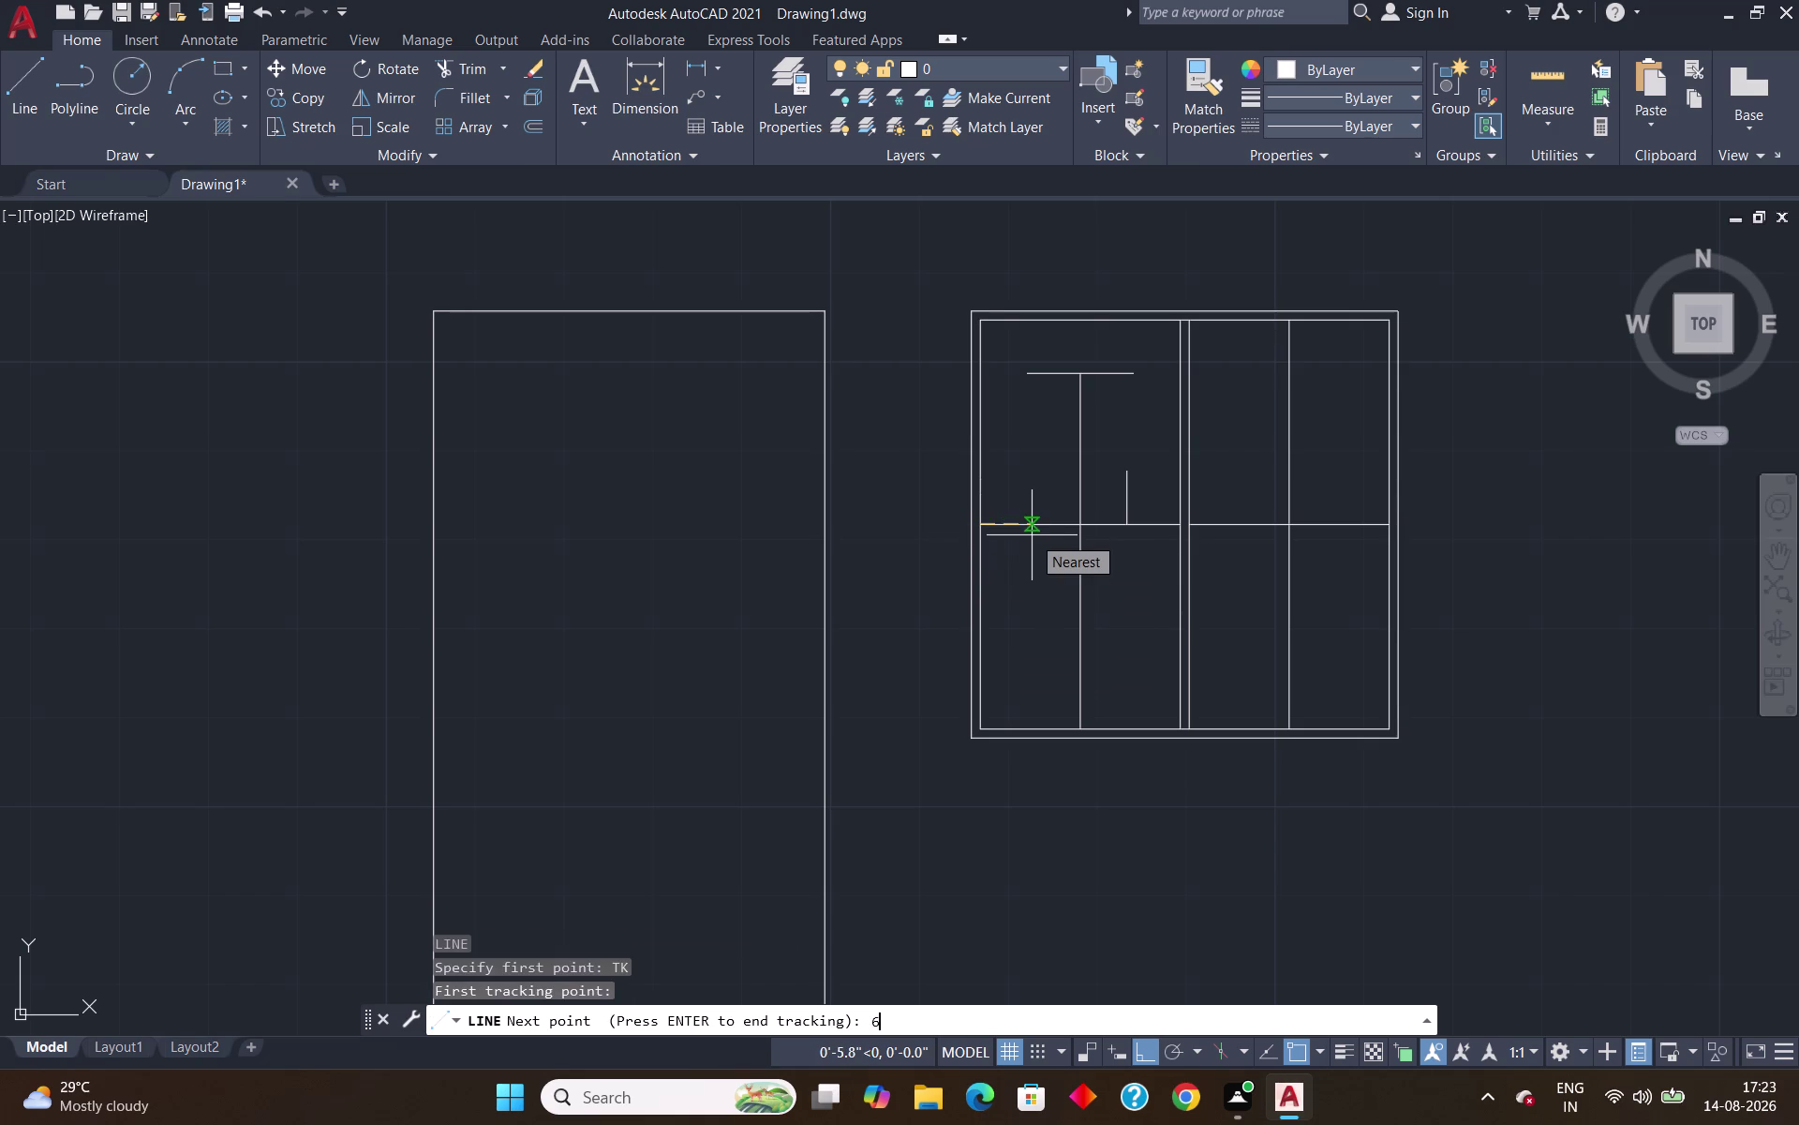
text(")
key(Return)
key(Return)
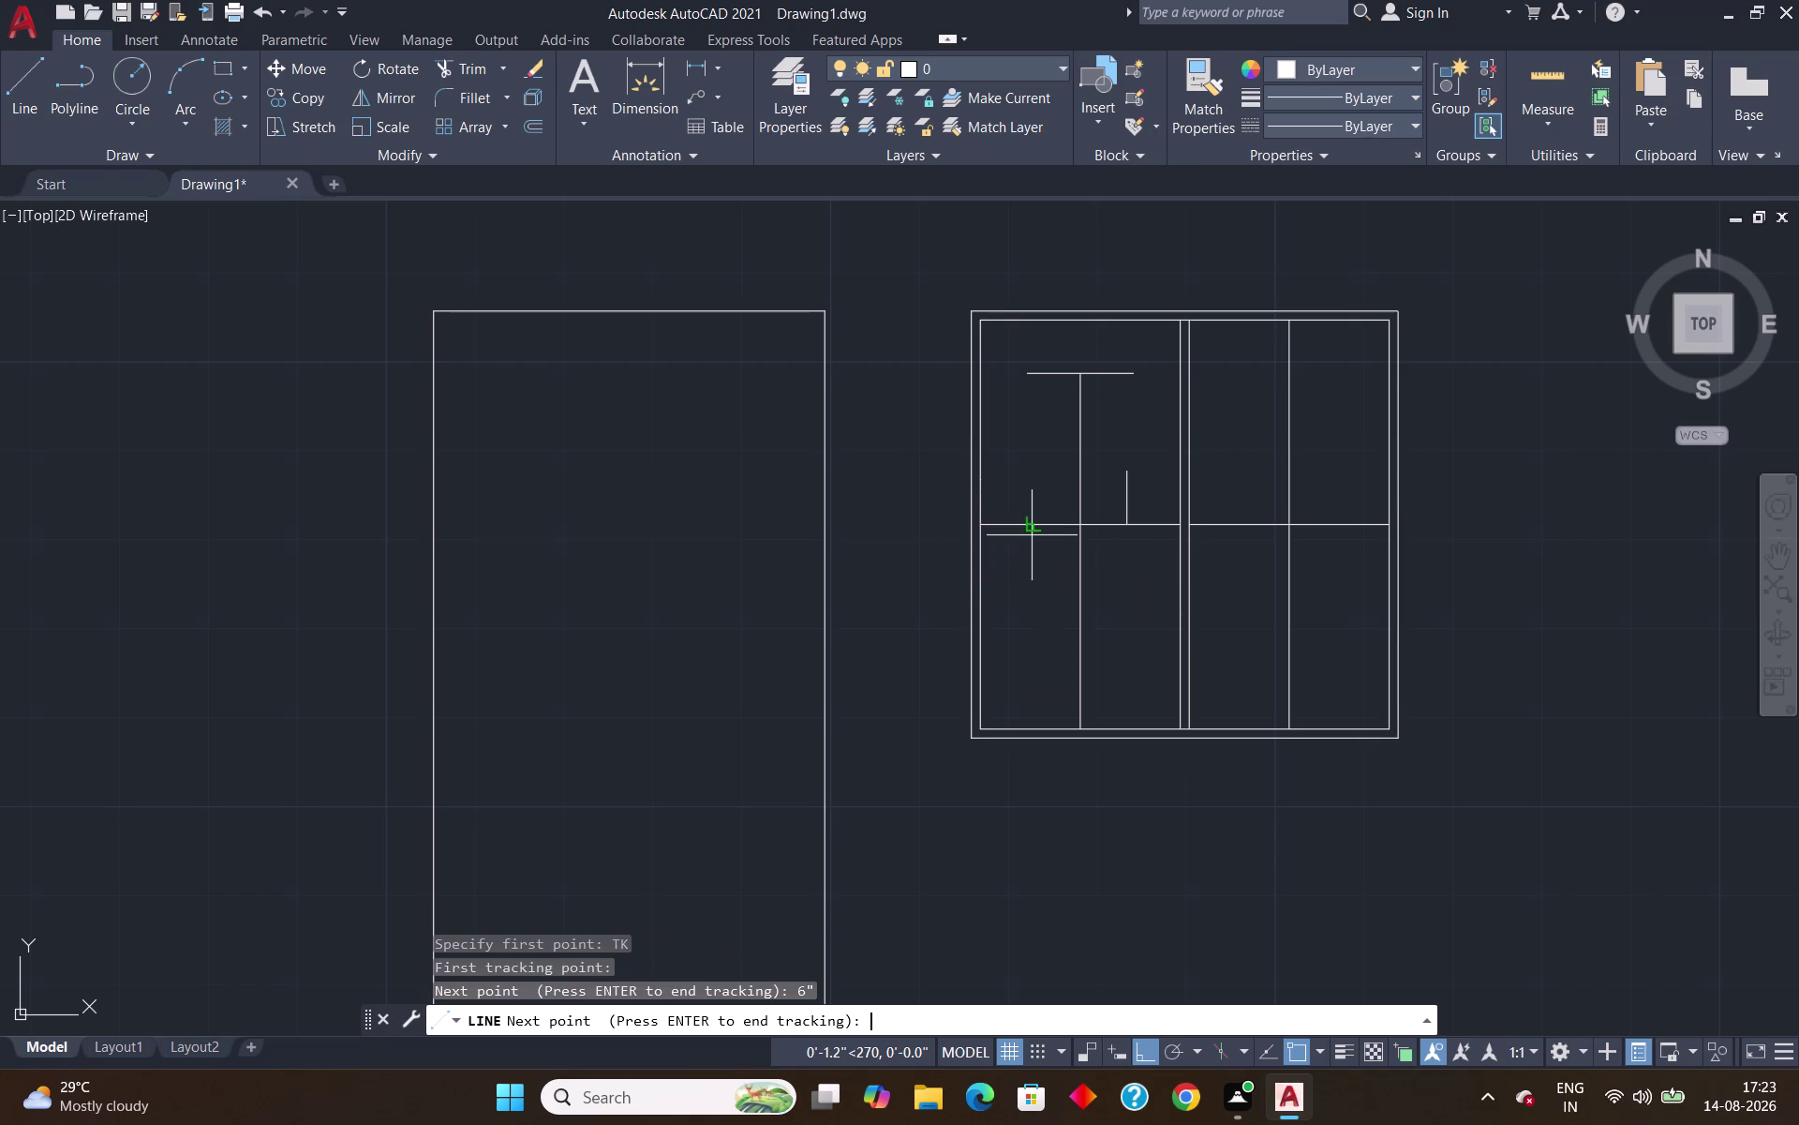
text(6)
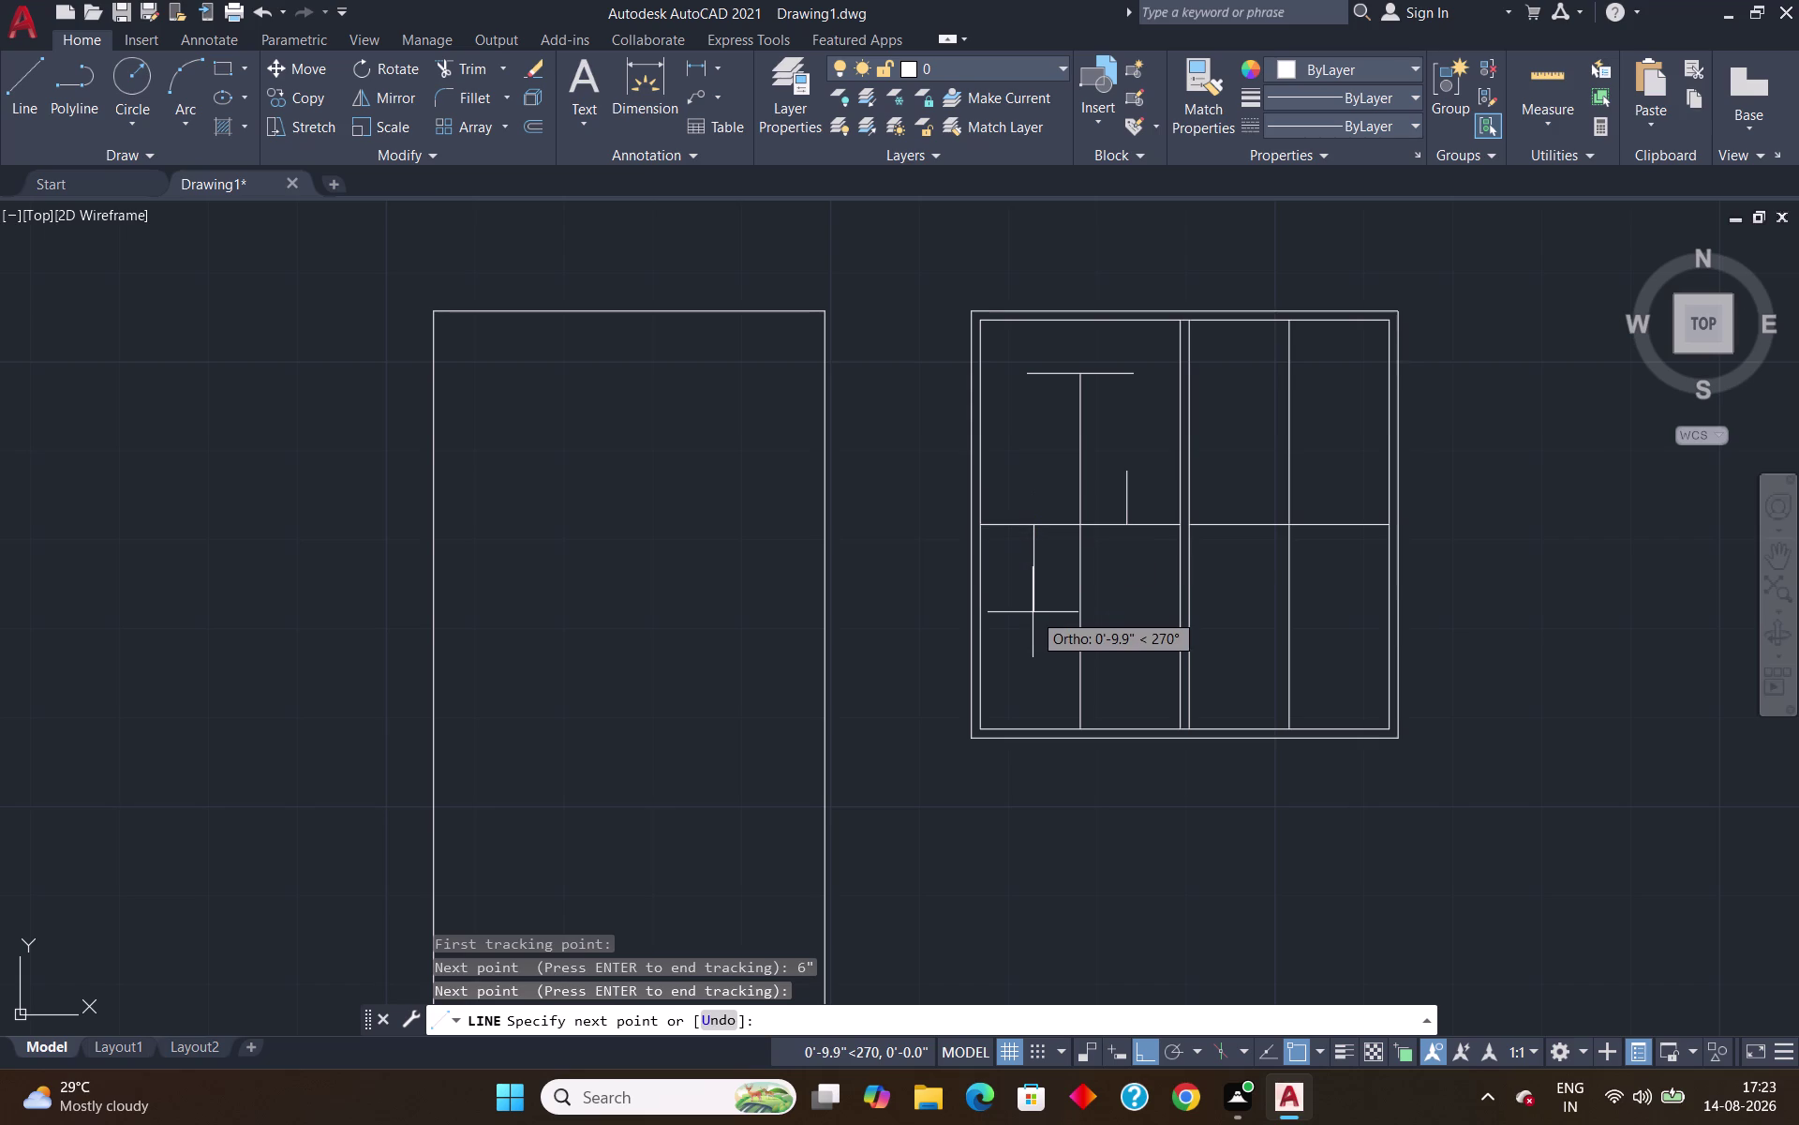
text(")
key(Return)
key(Return)
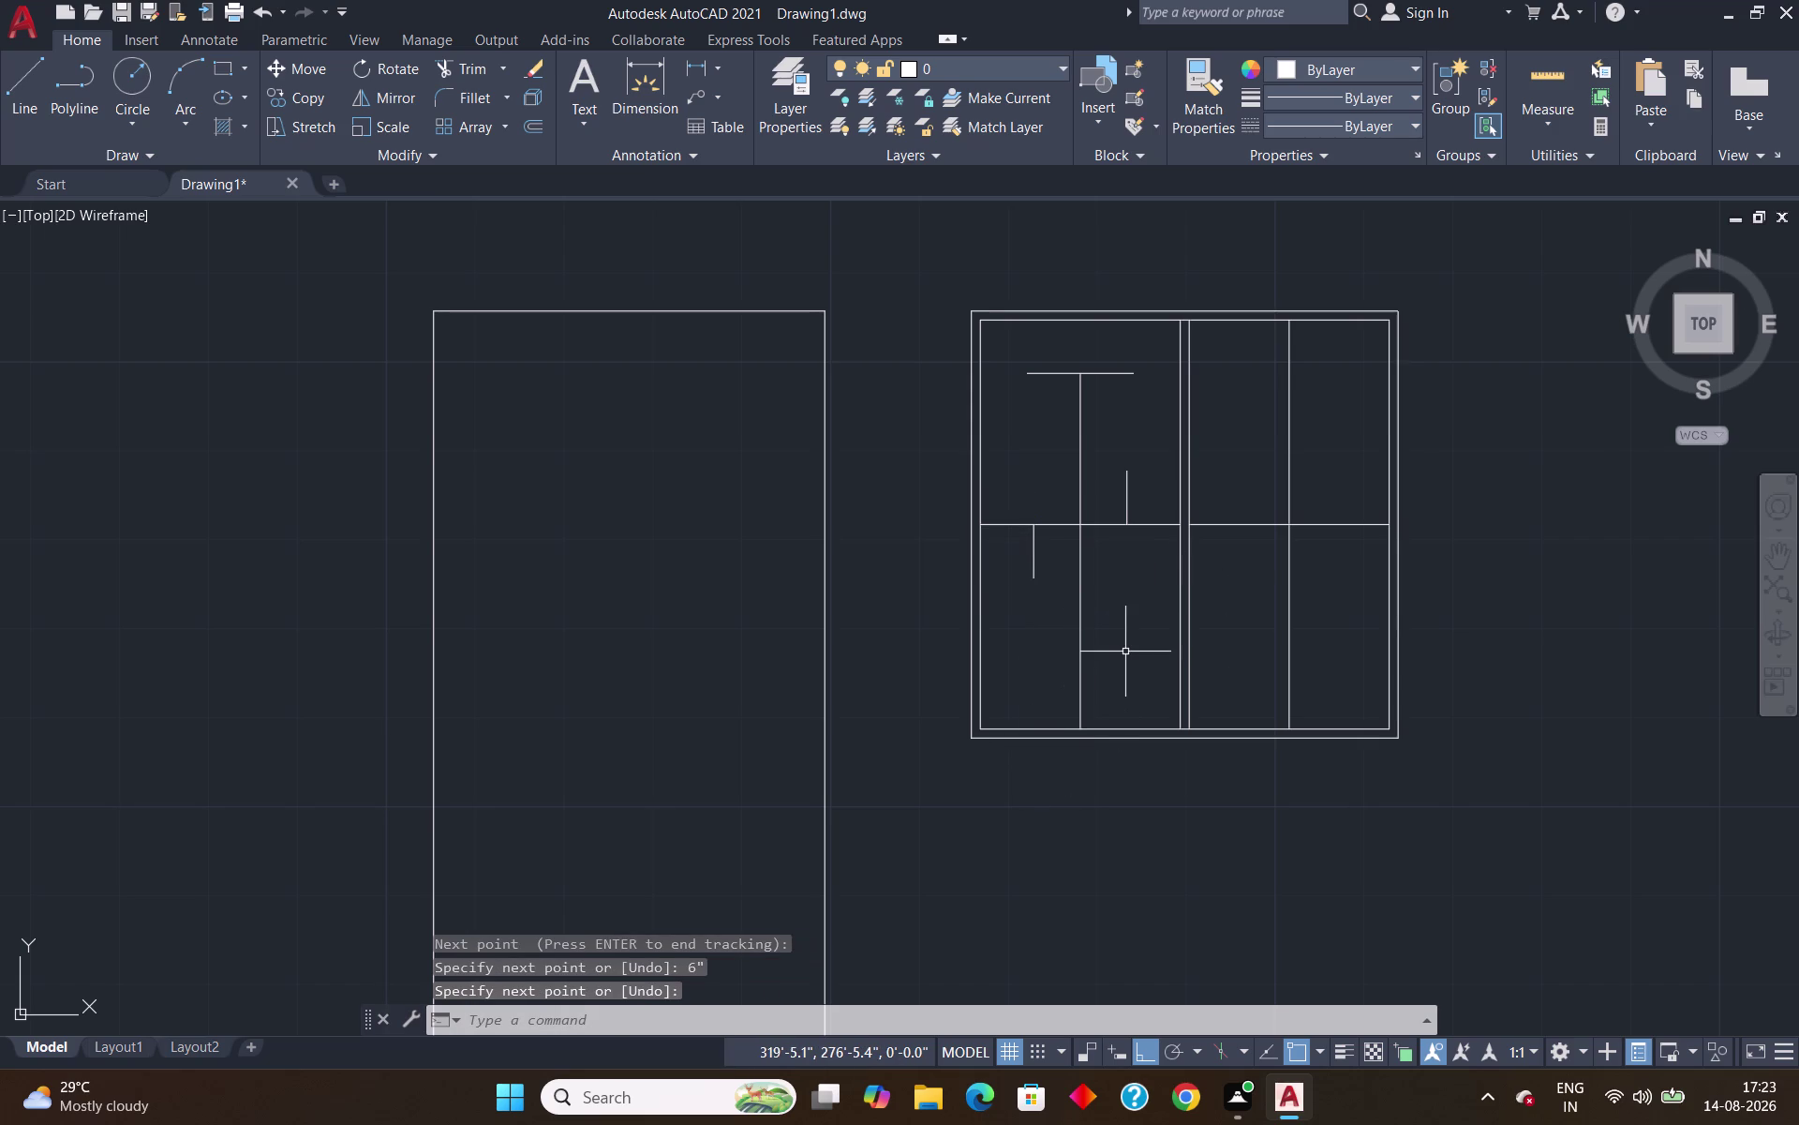
Draw a 6" rightward line starting 6" above the mullion's bottom end.
key(l)
key(Return)
key(y)
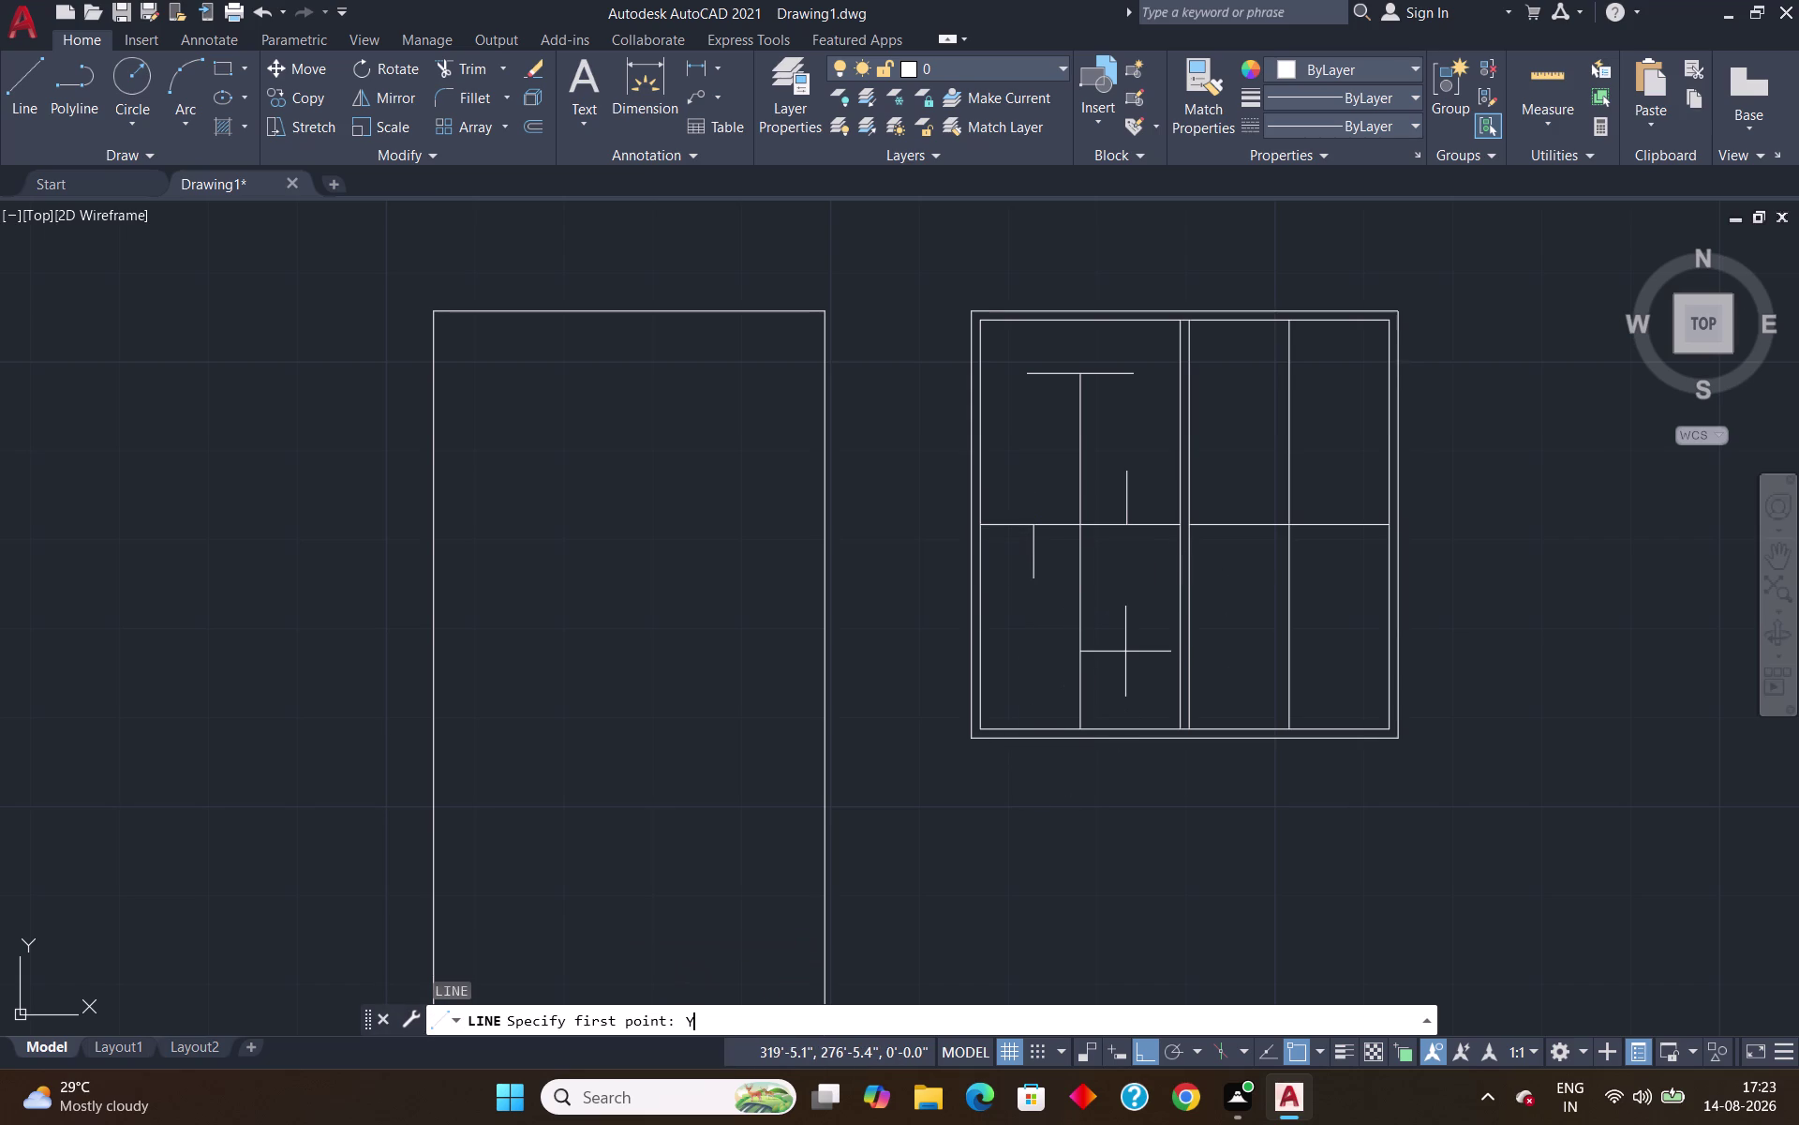
key(BackSpace)
text(TK)
key(Return)
click(1083, 724)
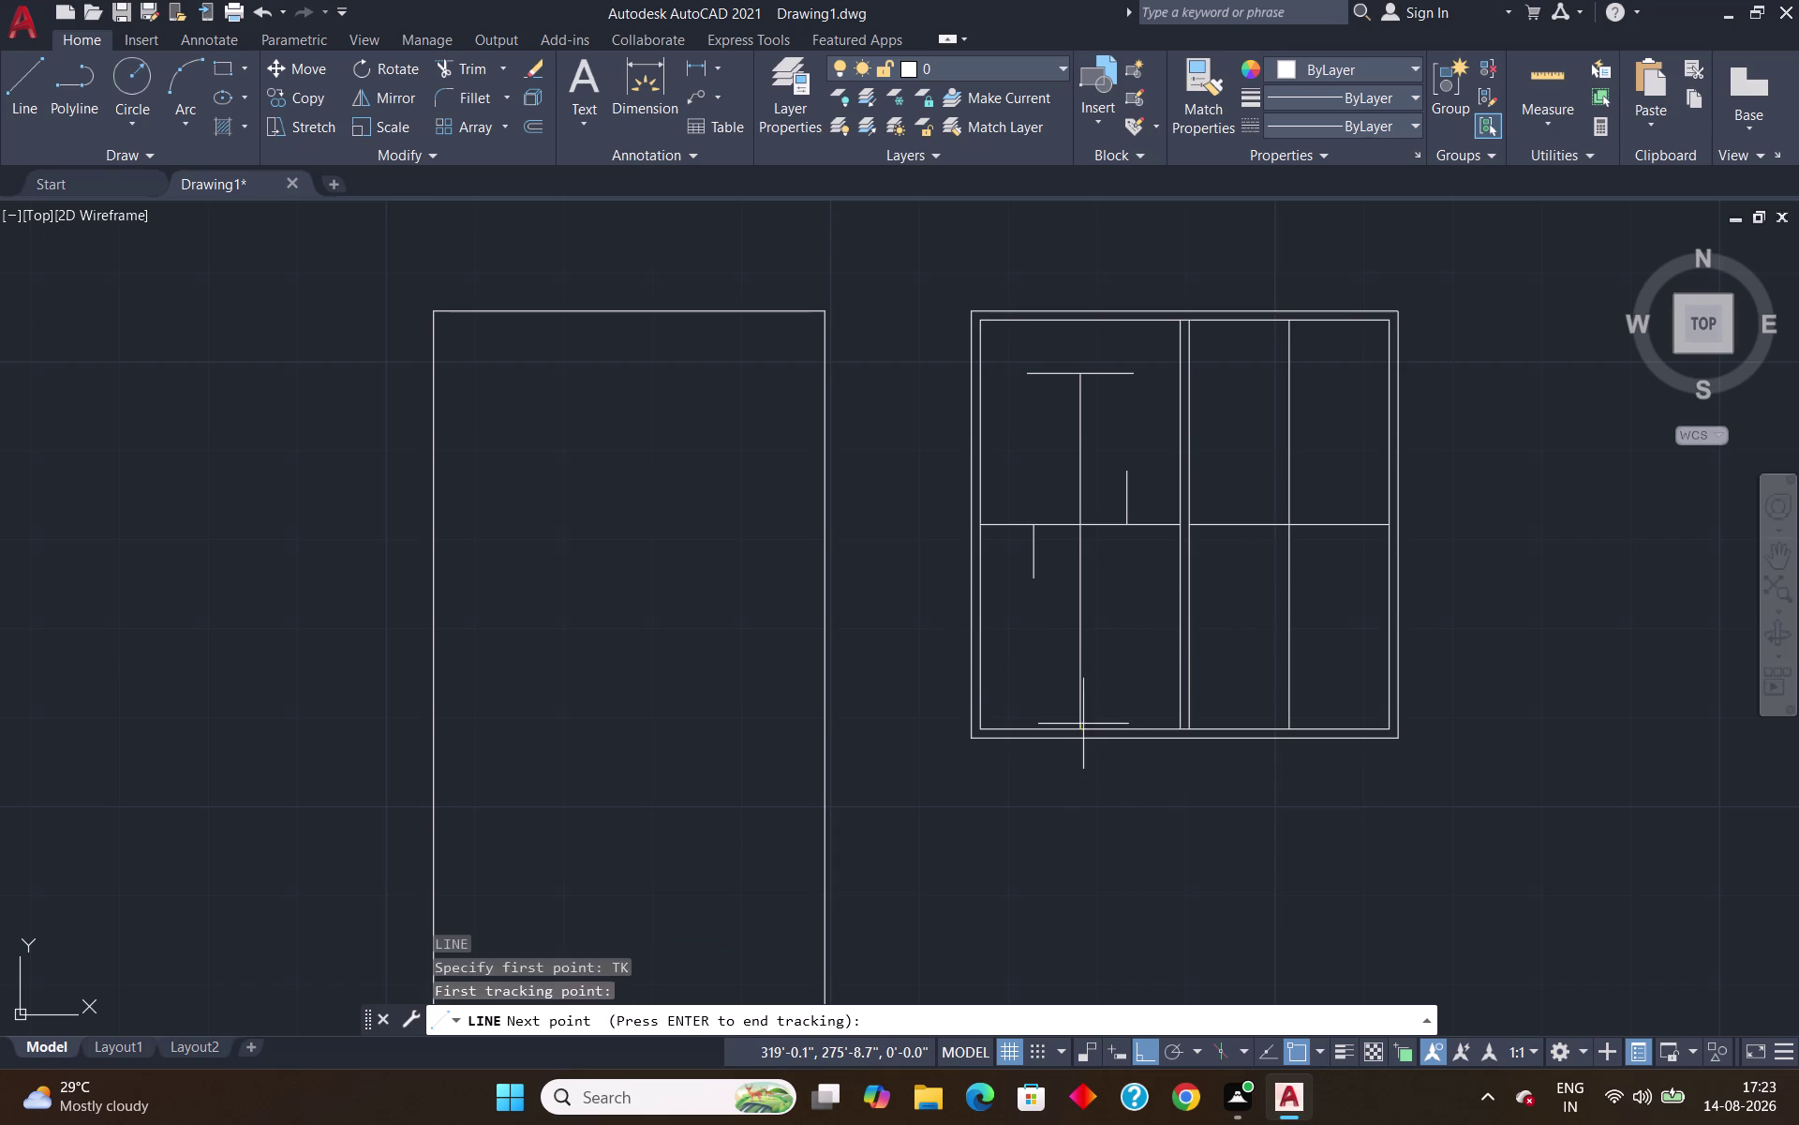
text(6")
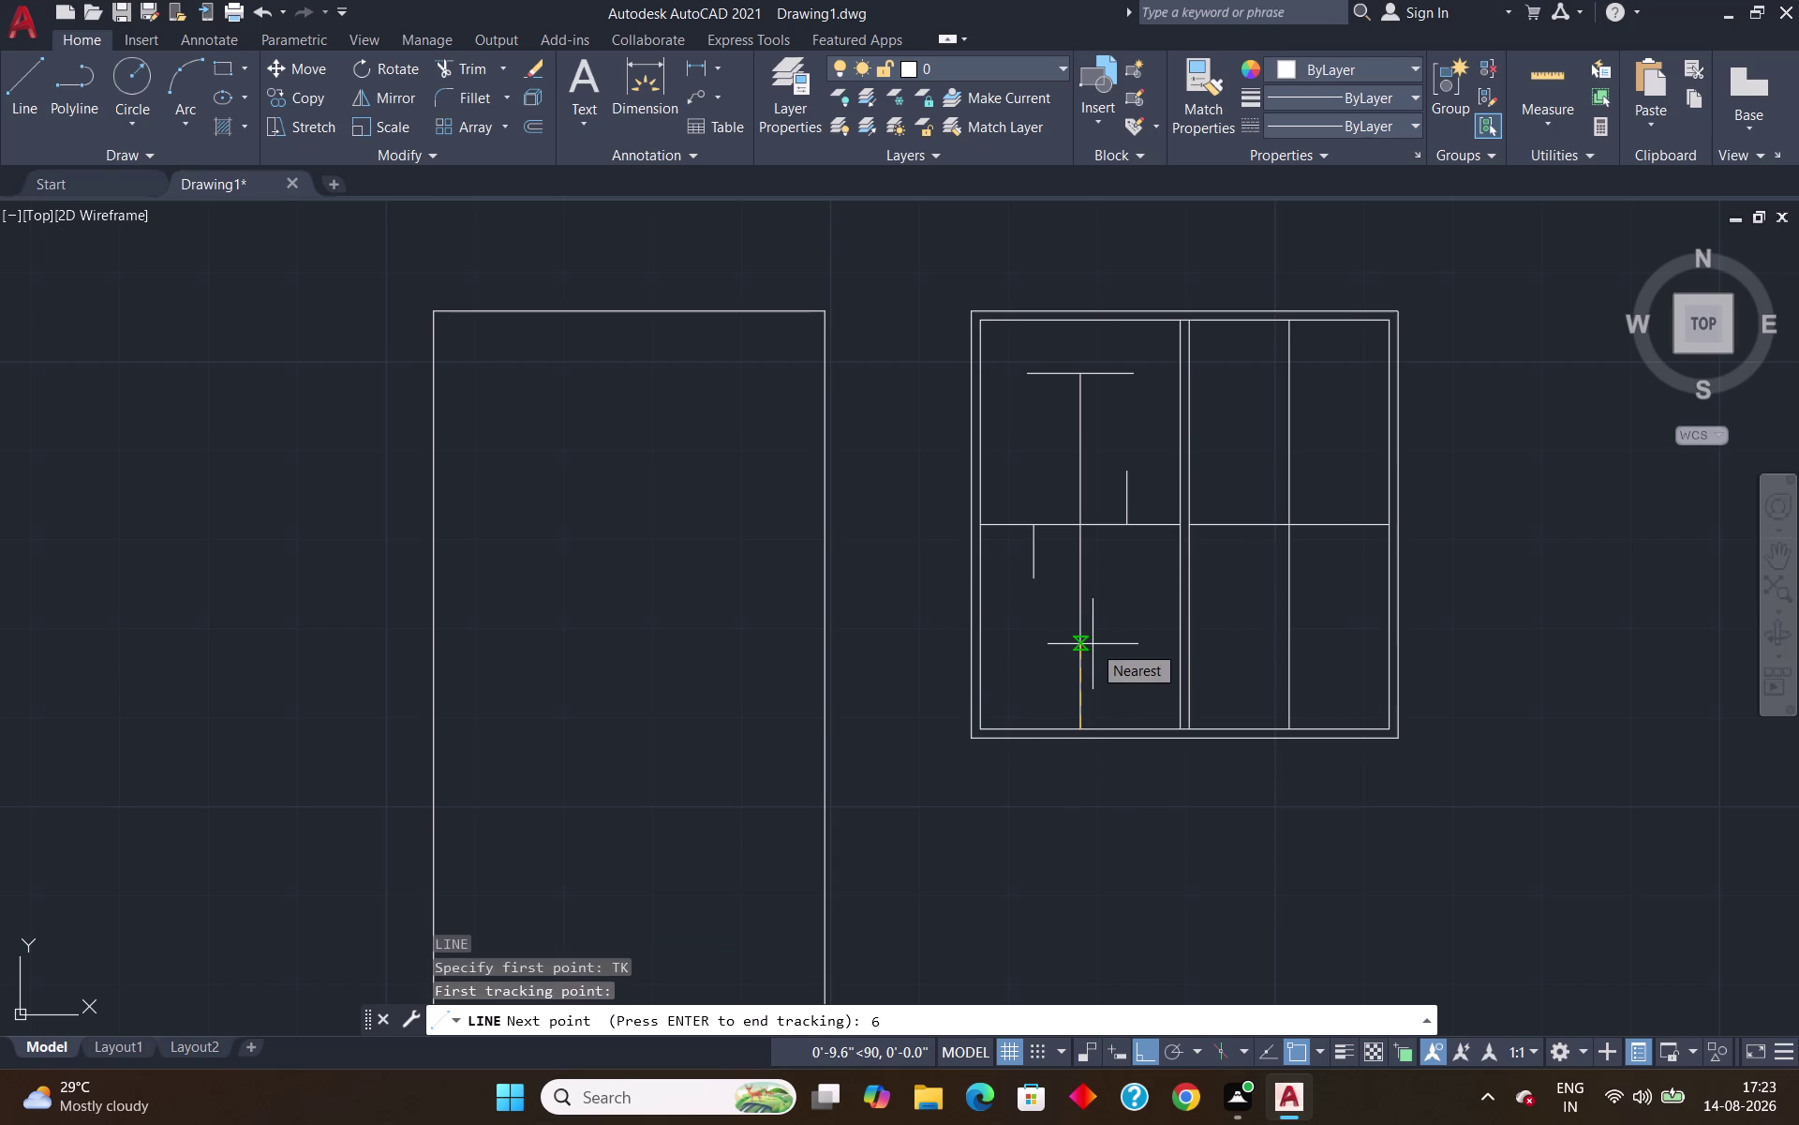
key(Return)
key(Return)
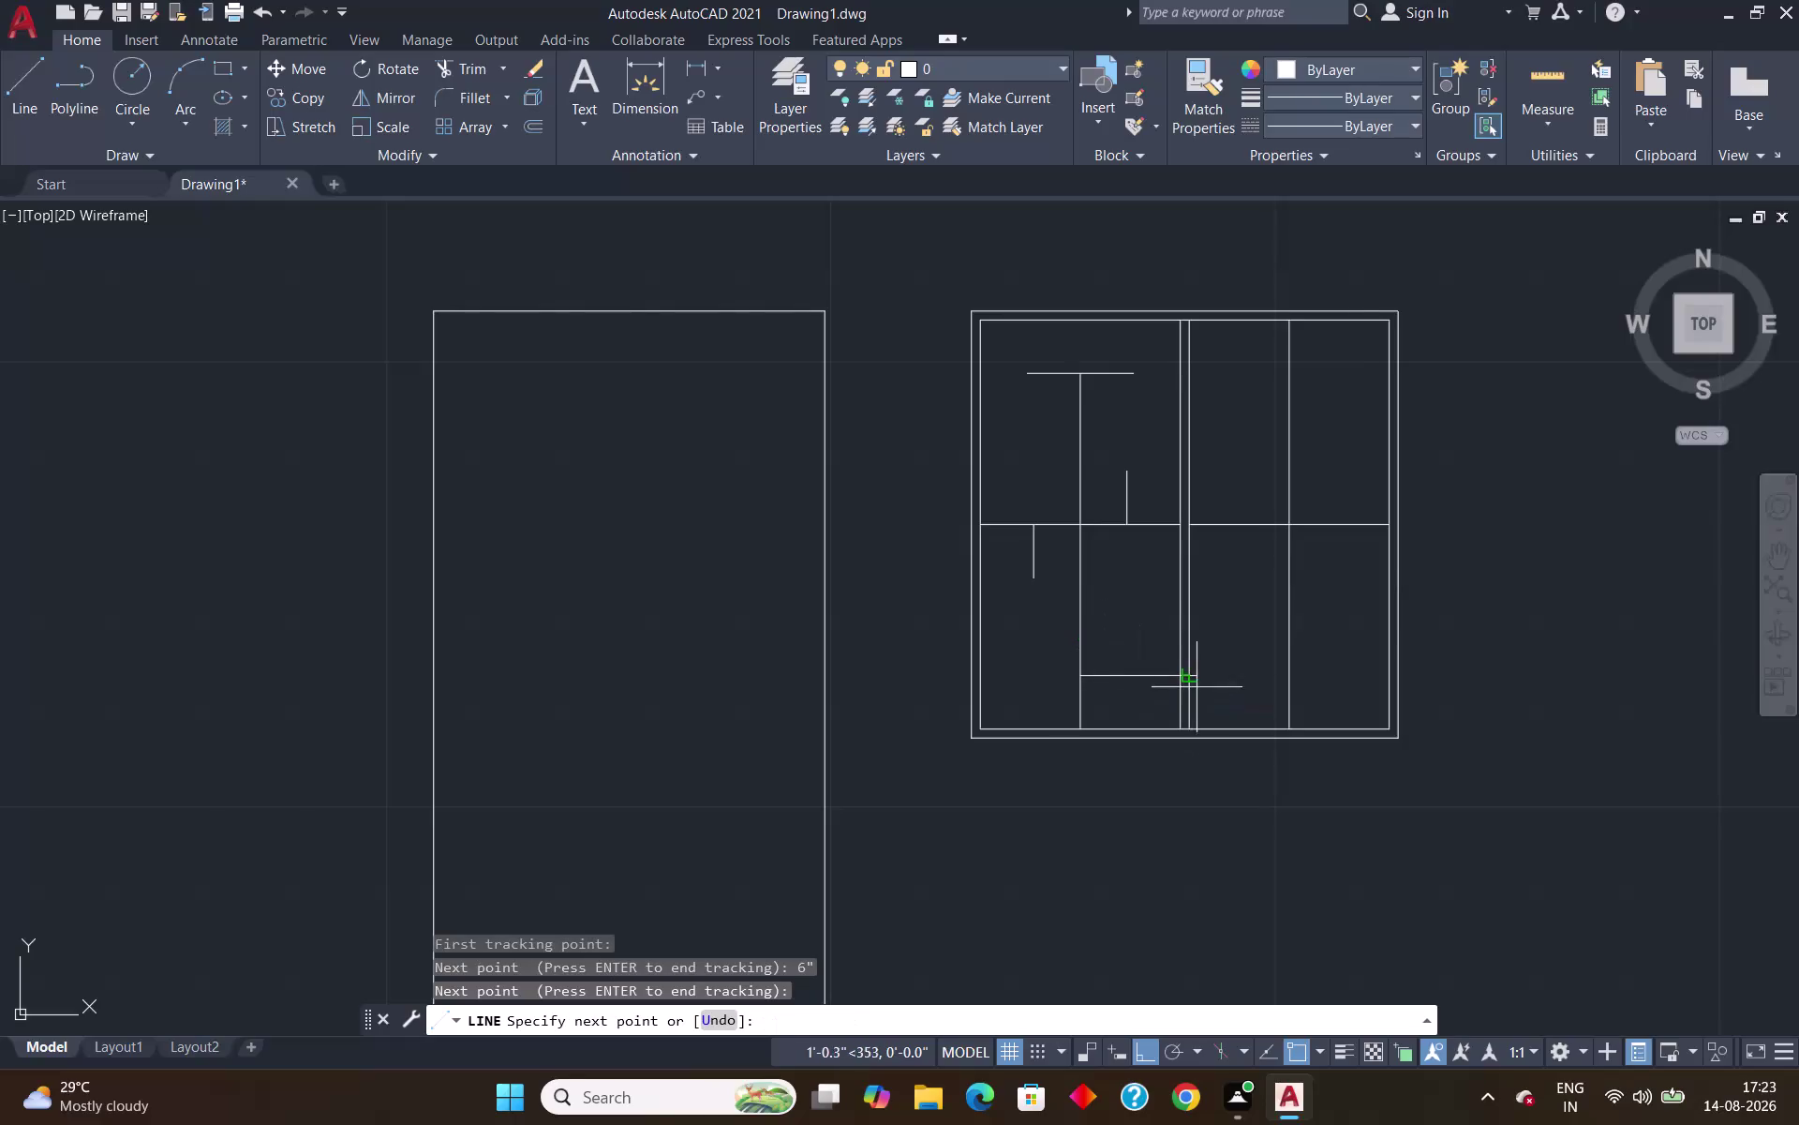
text(6")
key(Return)
key(Return)
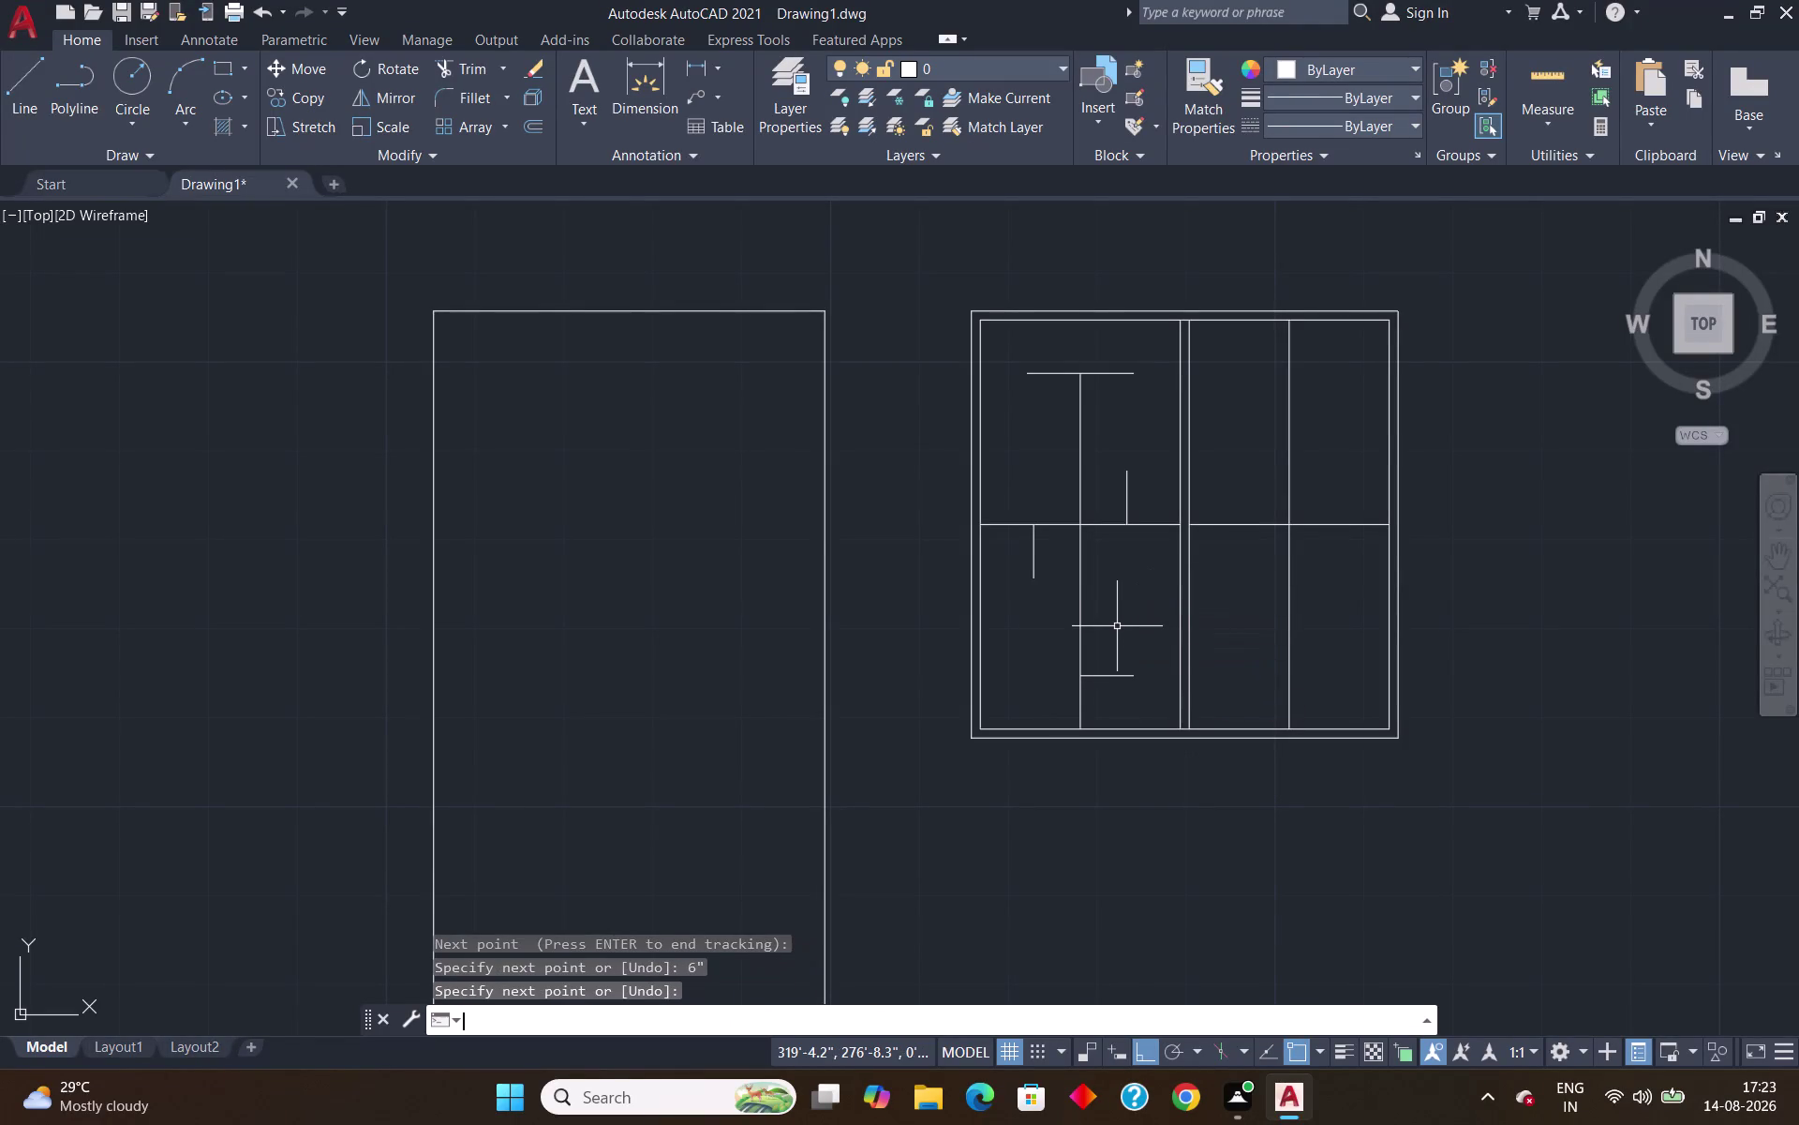
click(1128, 509)
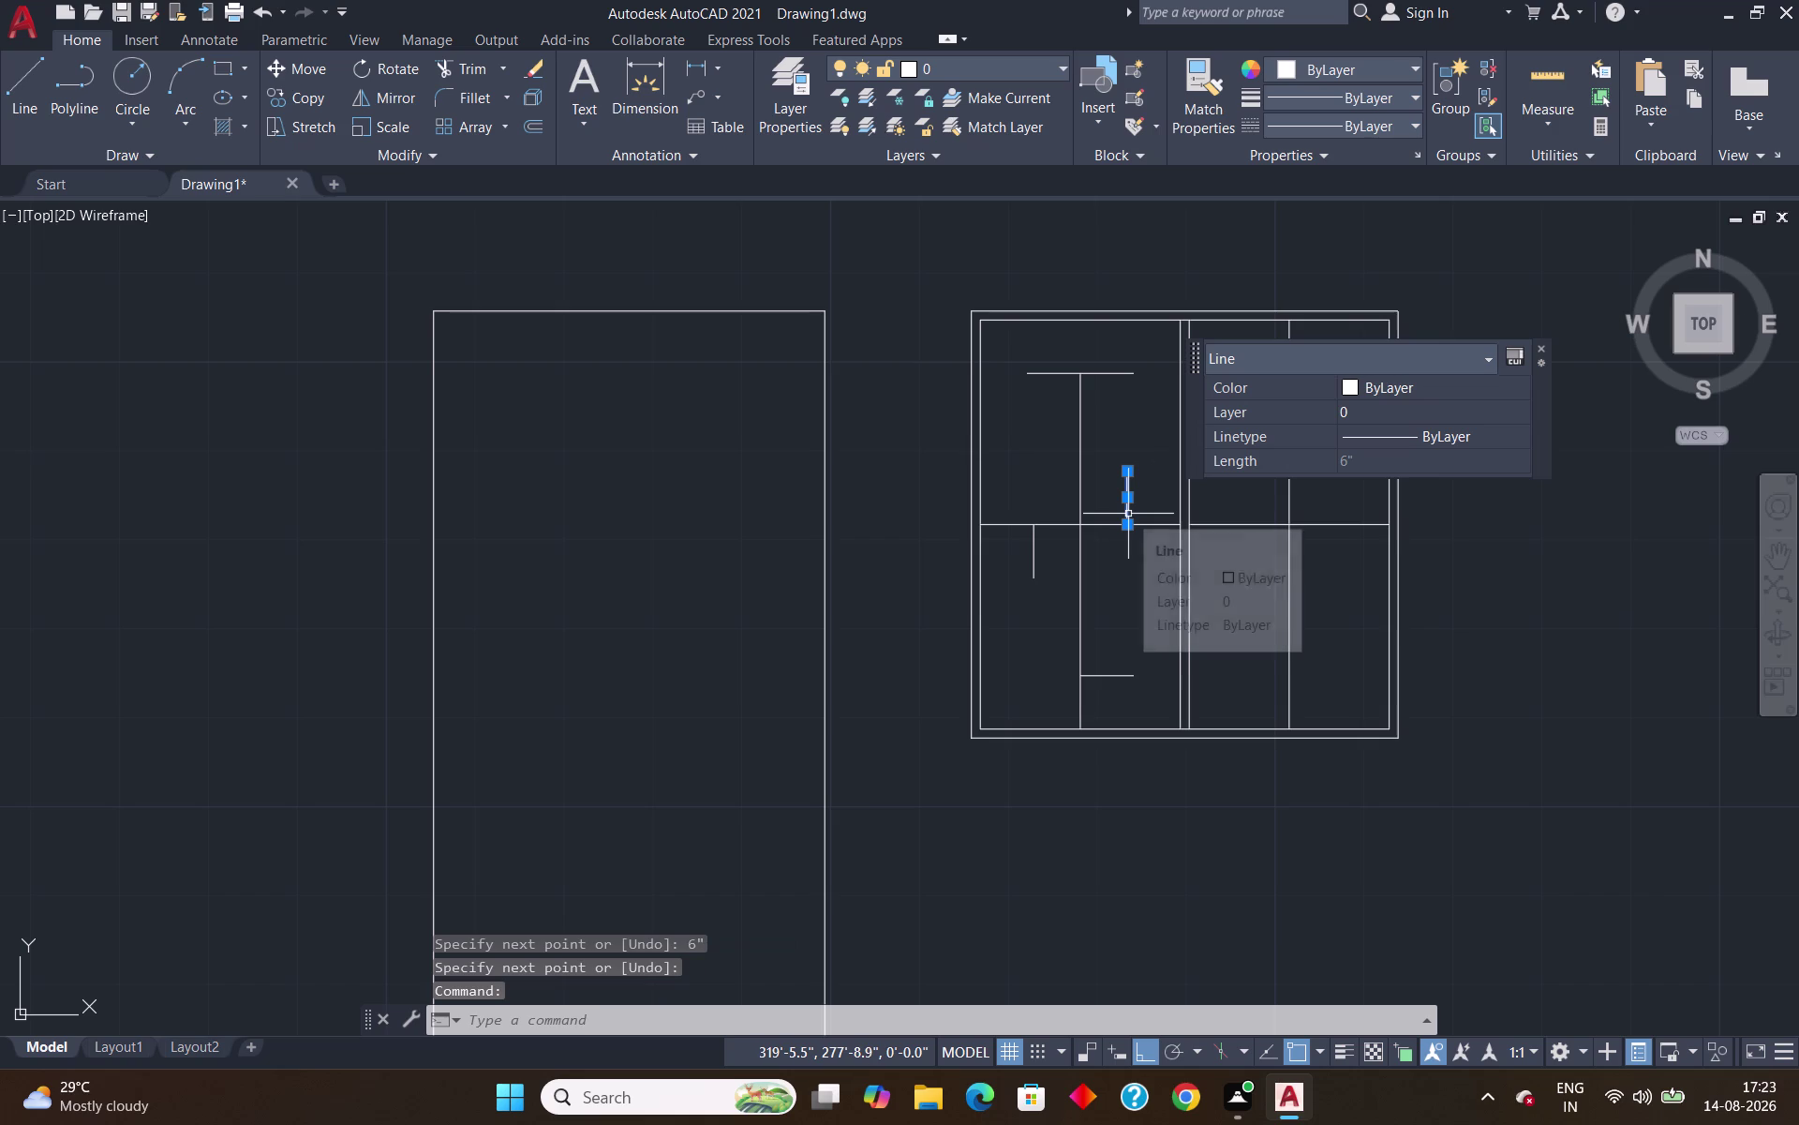
Mirror the short vertical line about the transom, keeping the original, after one cancelled attempt.
text(MI)
key(Return)
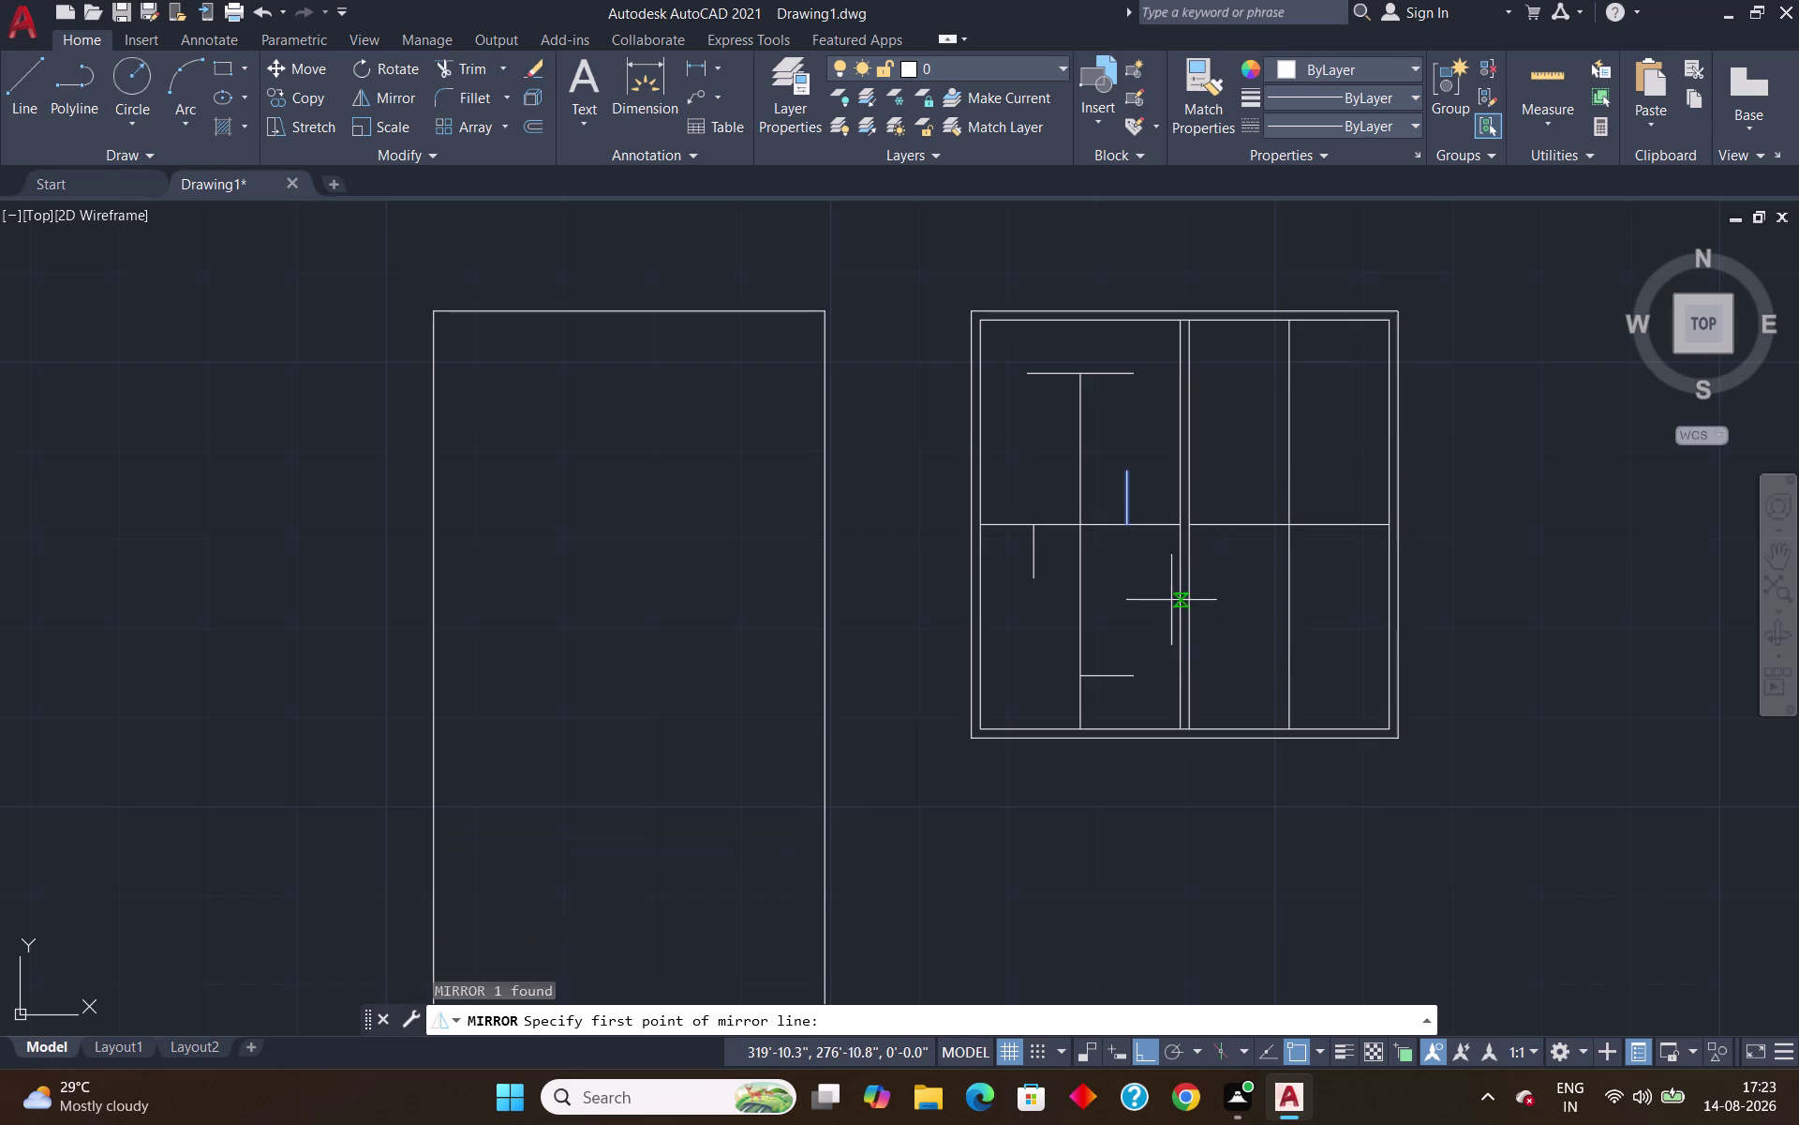
click(1129, 528)
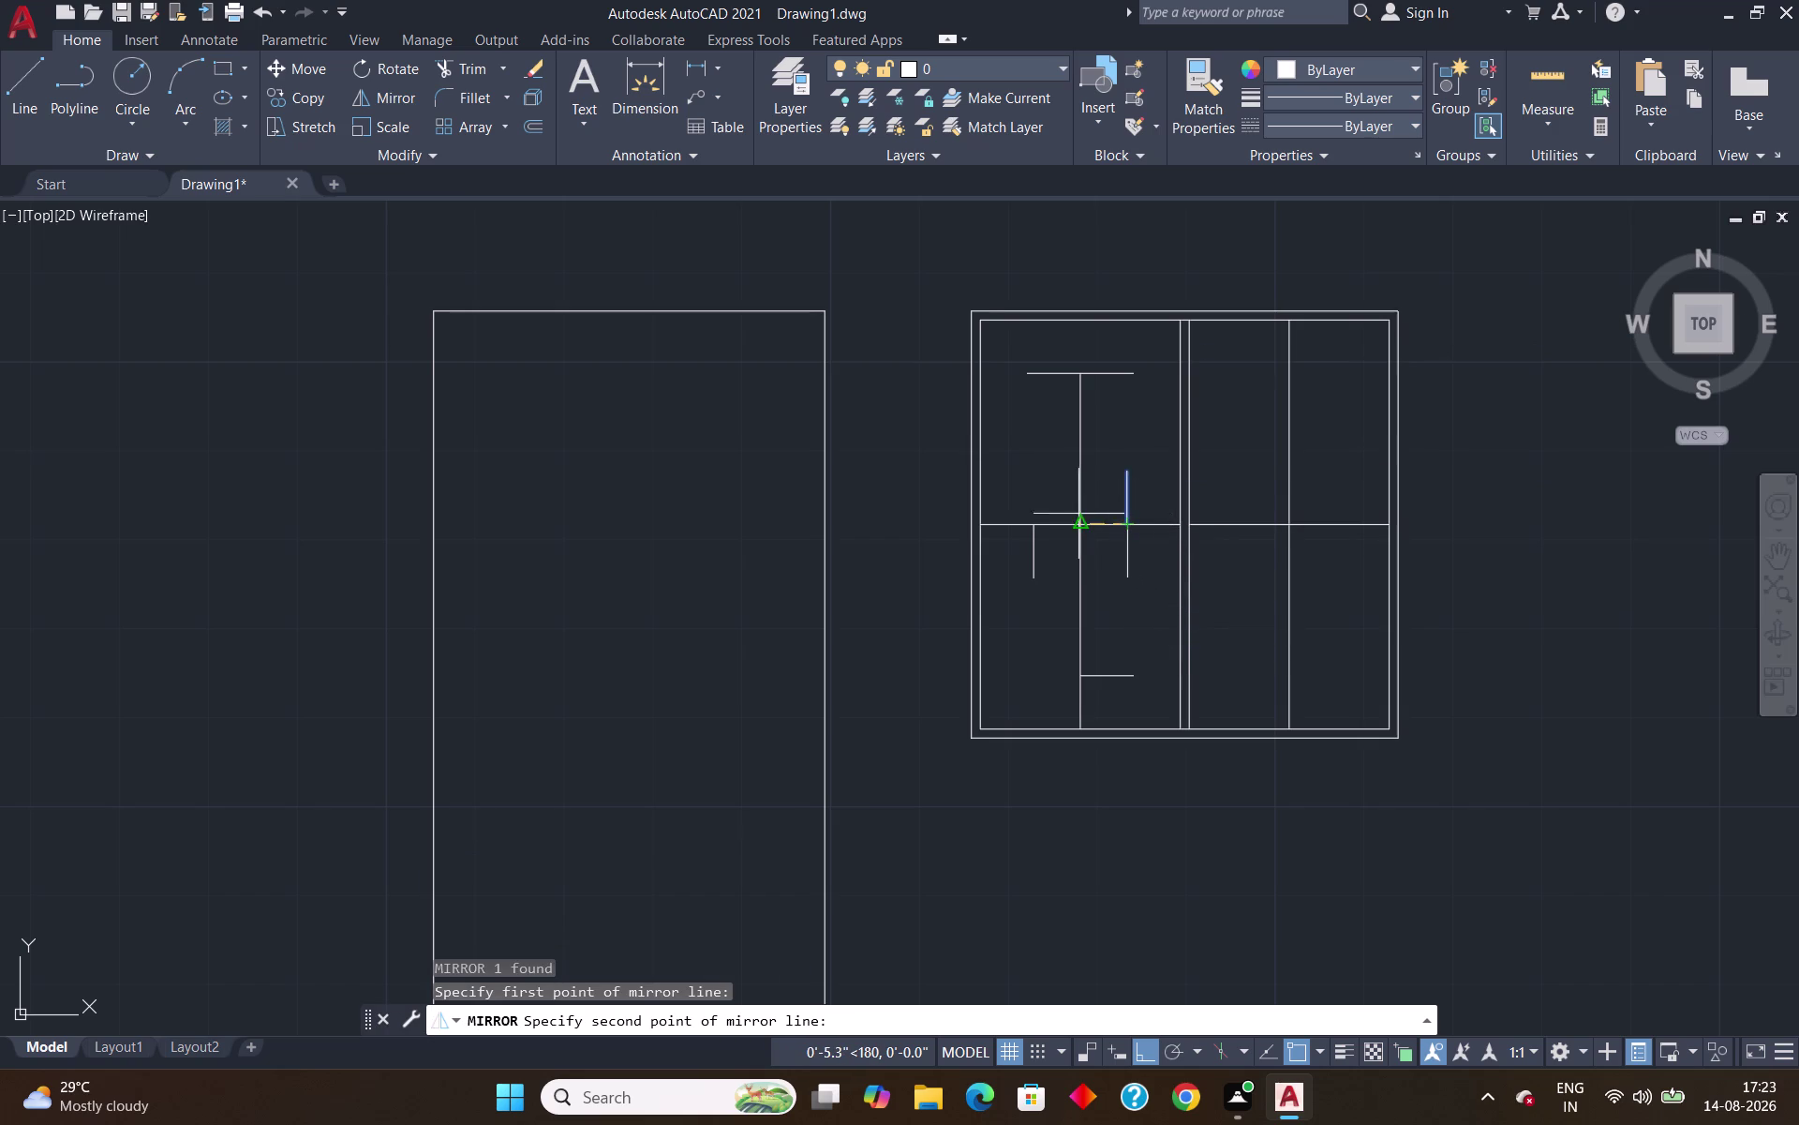
click(1082, 522)
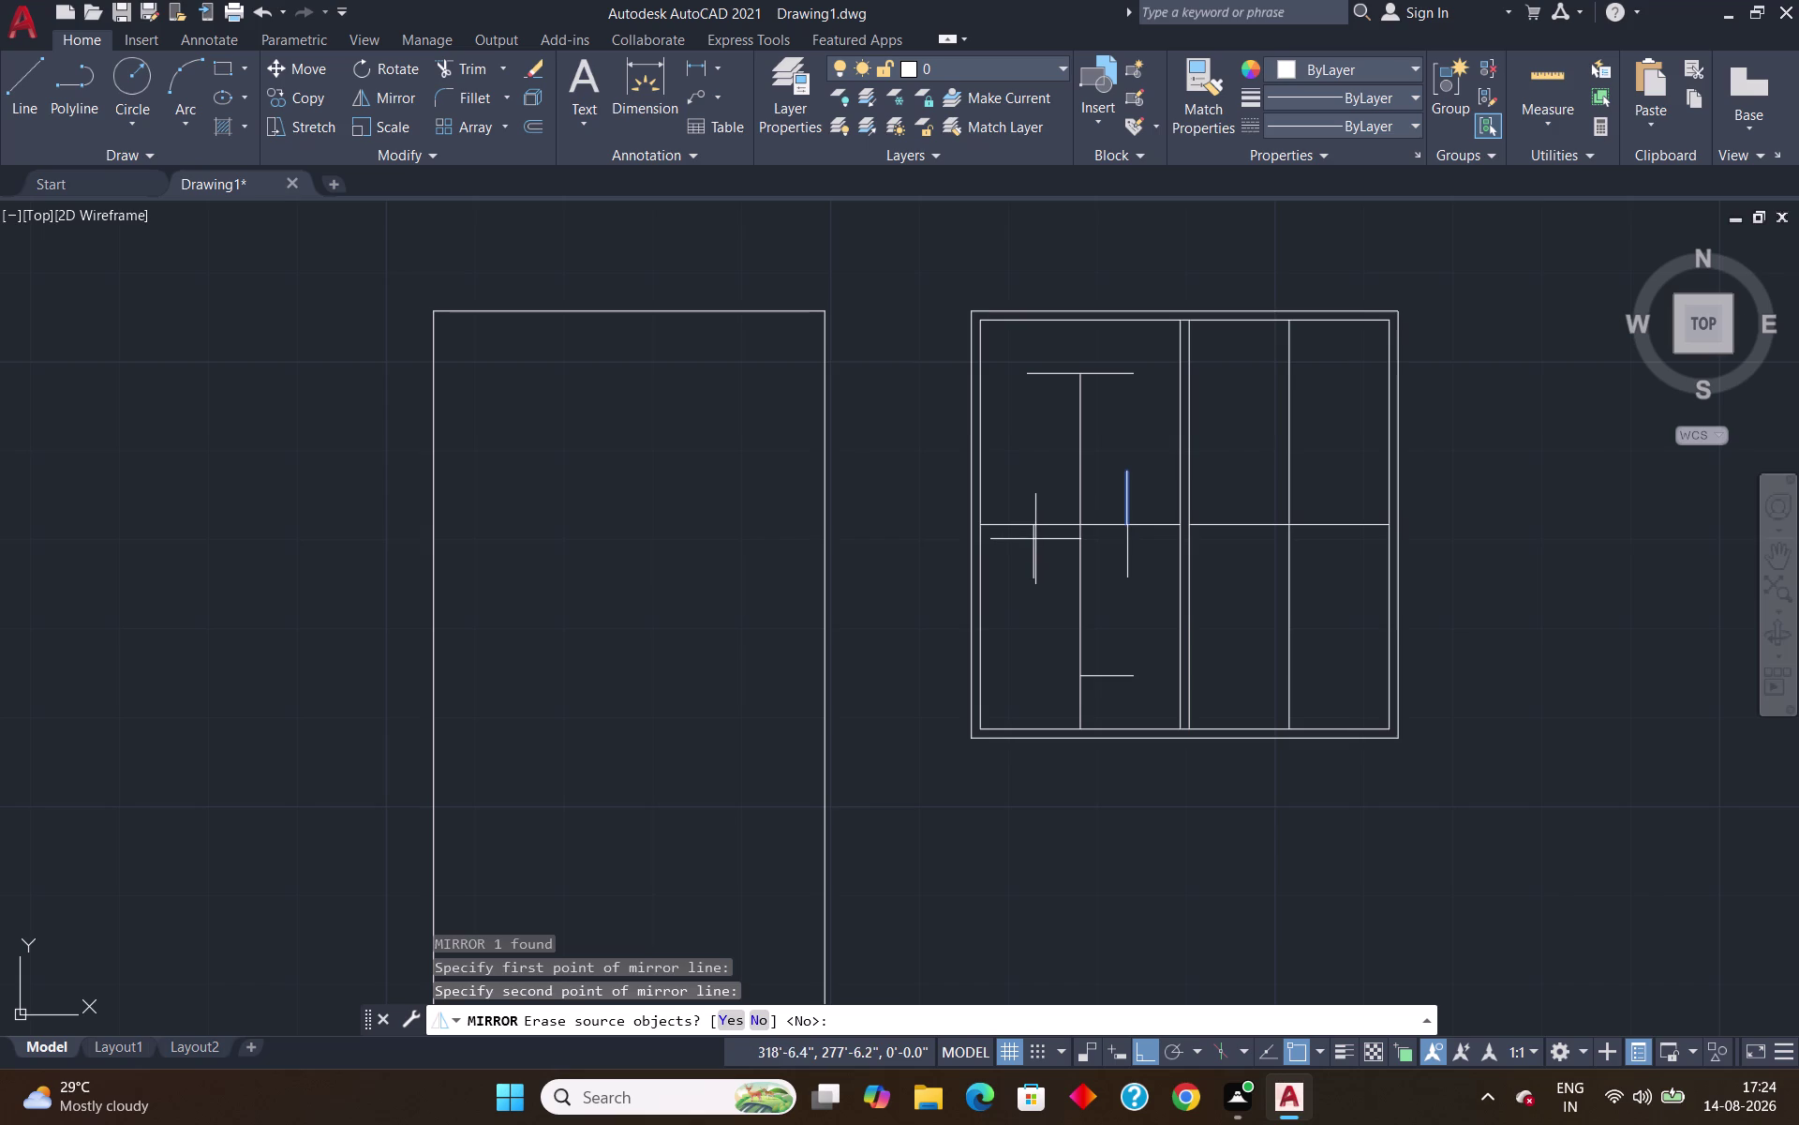
key(Escape)
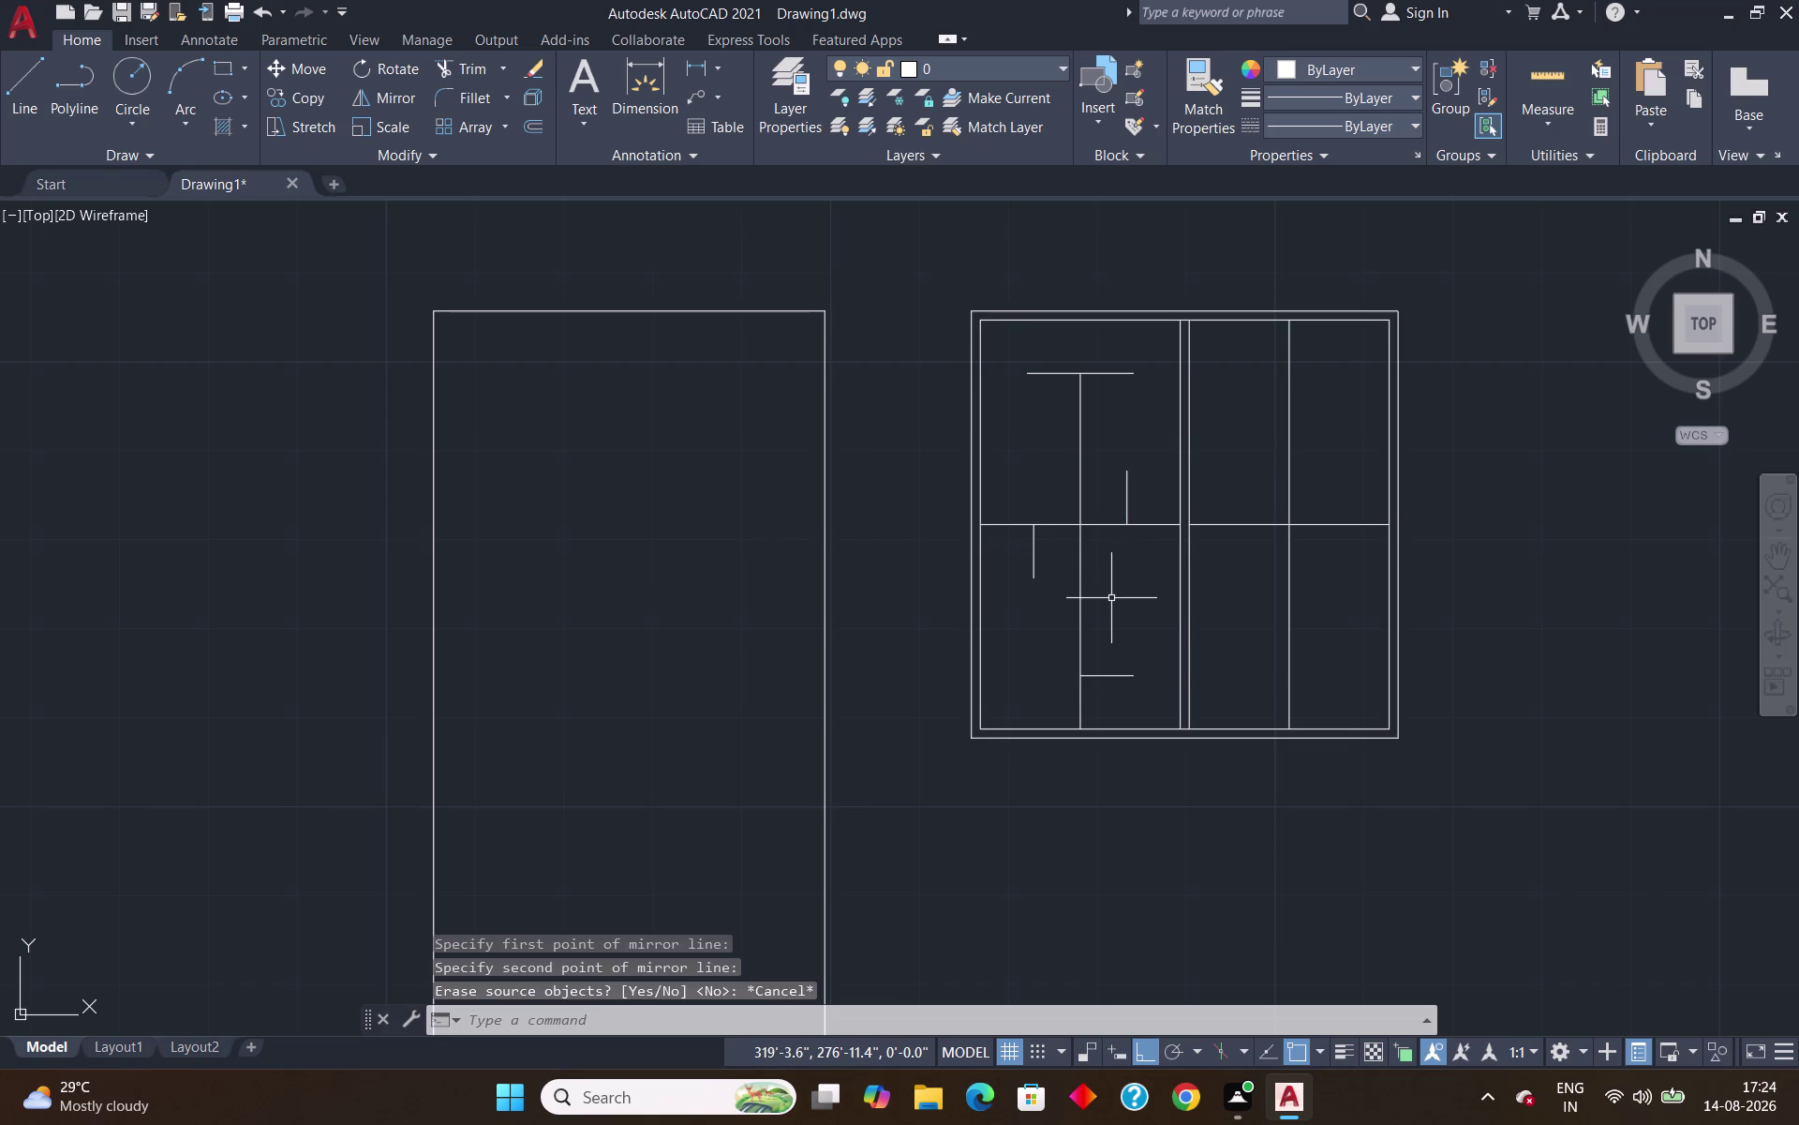
key(space)
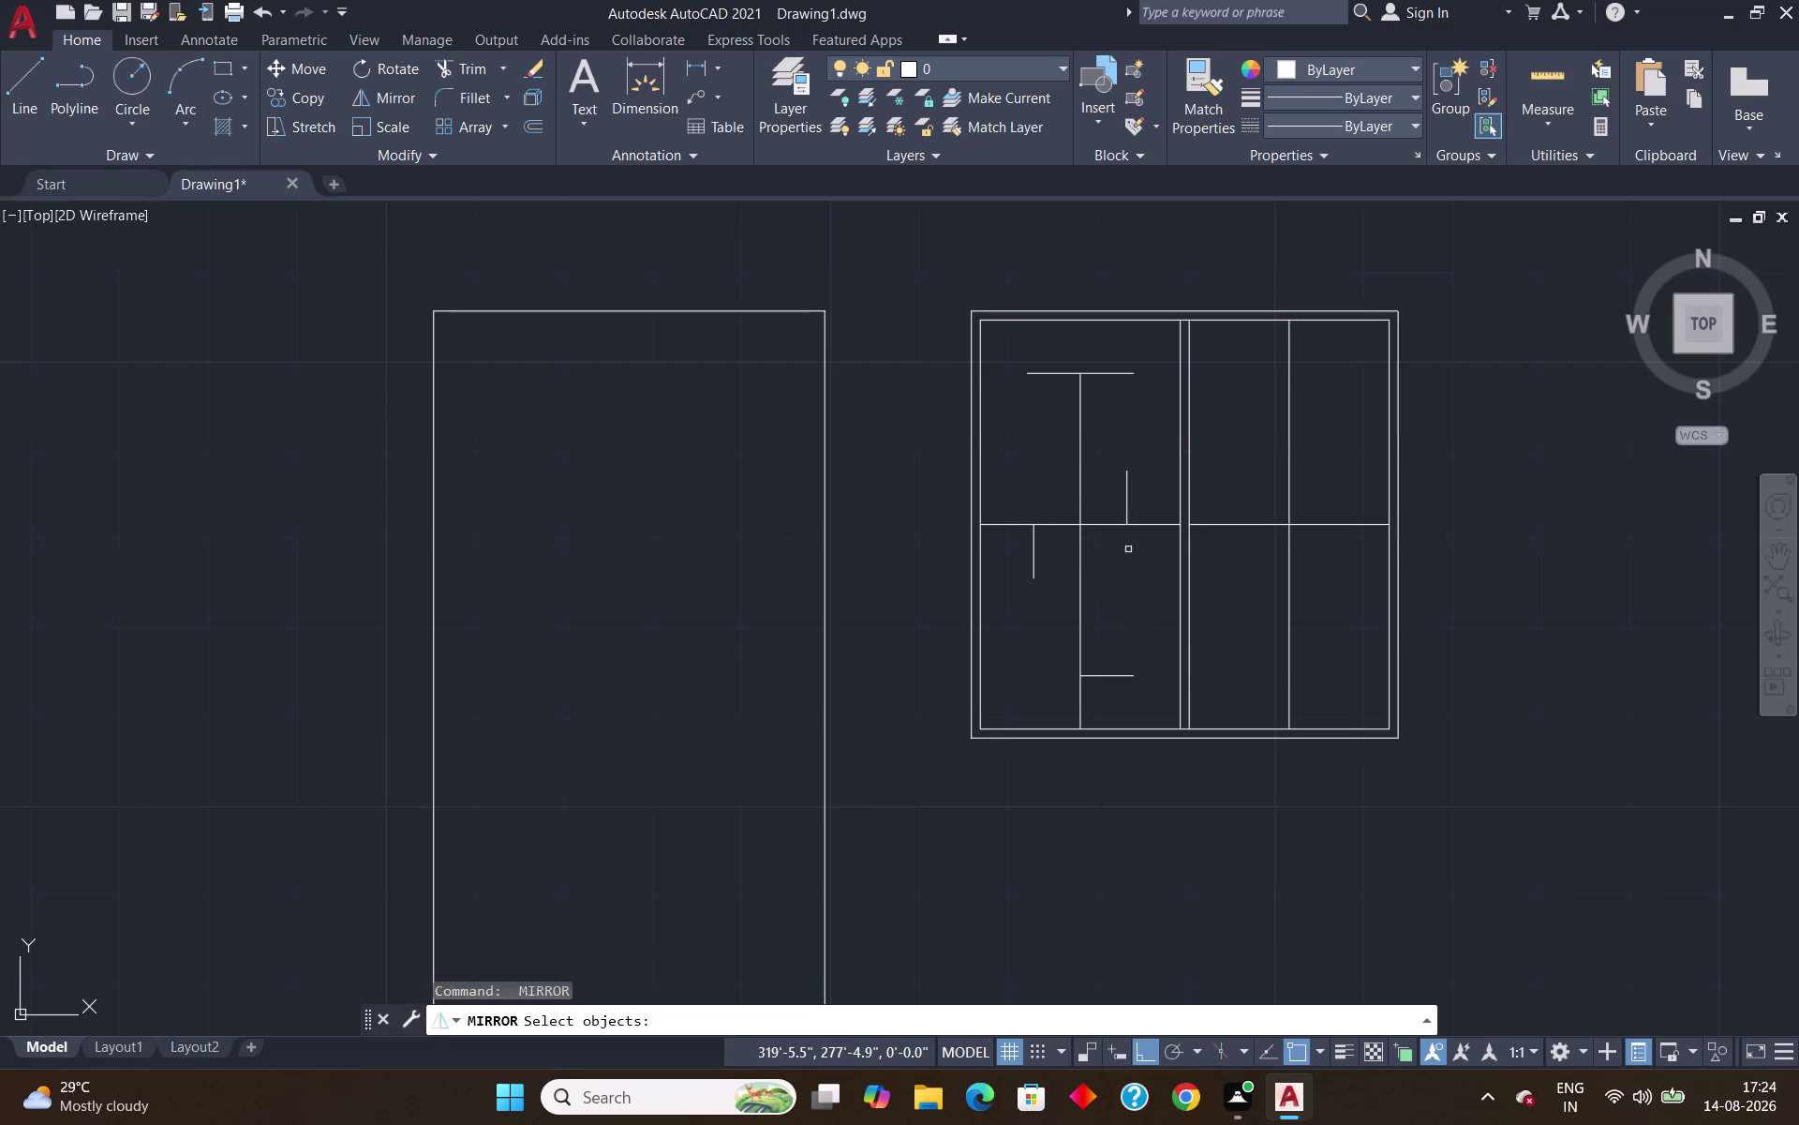
click(1128, 502)
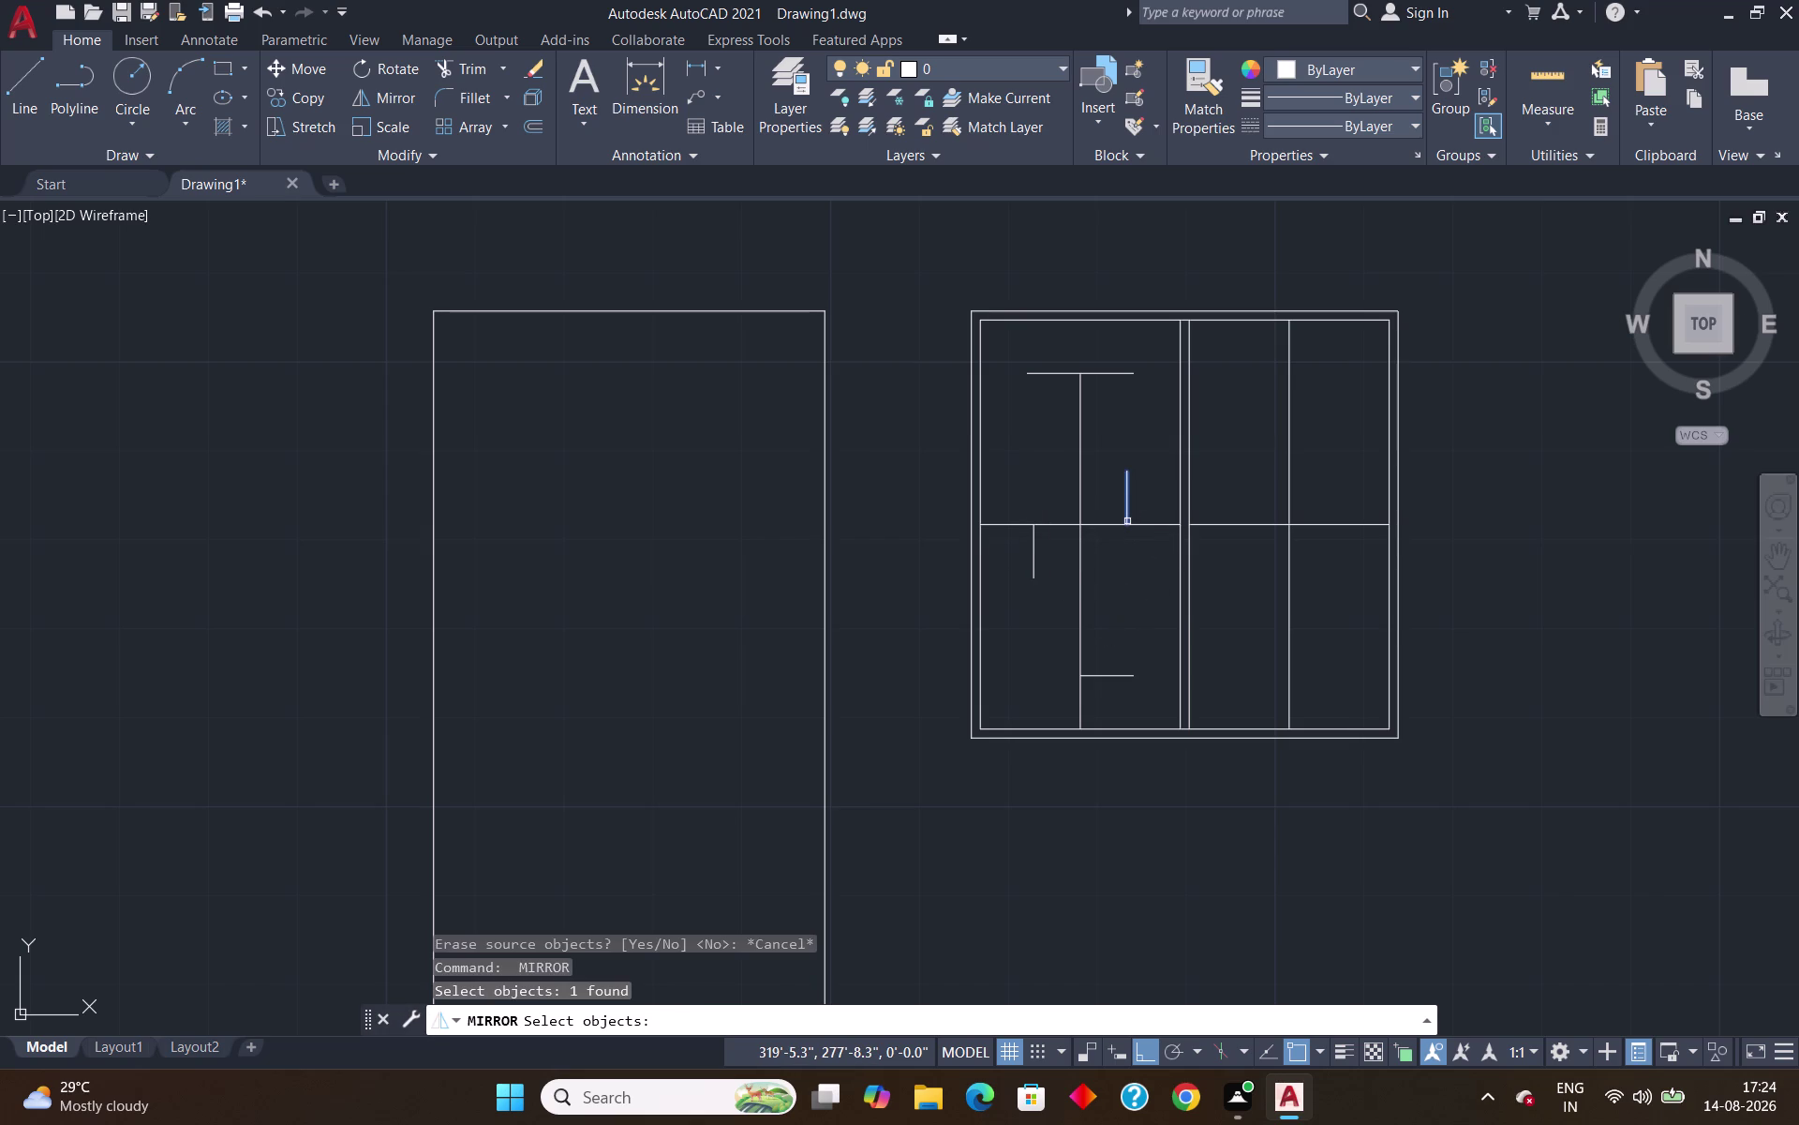
key(Return)
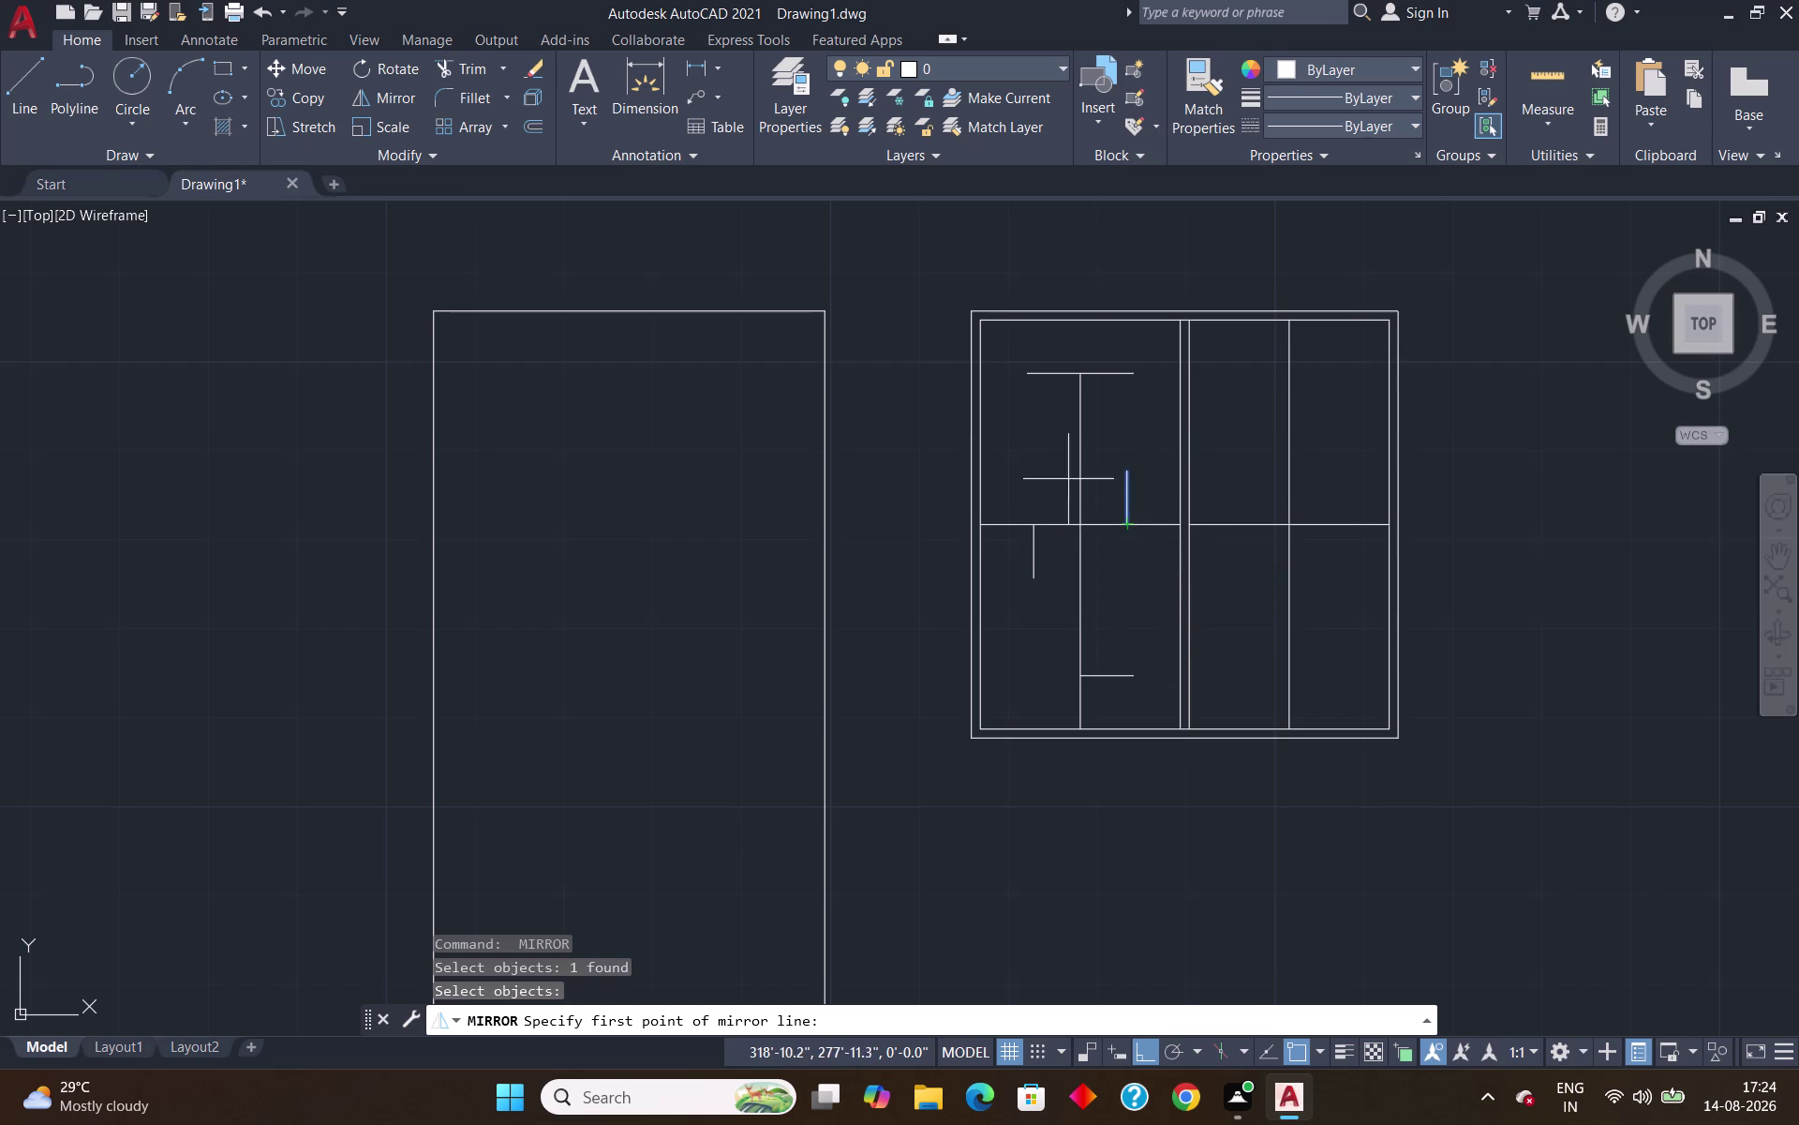
click(1083, 531)
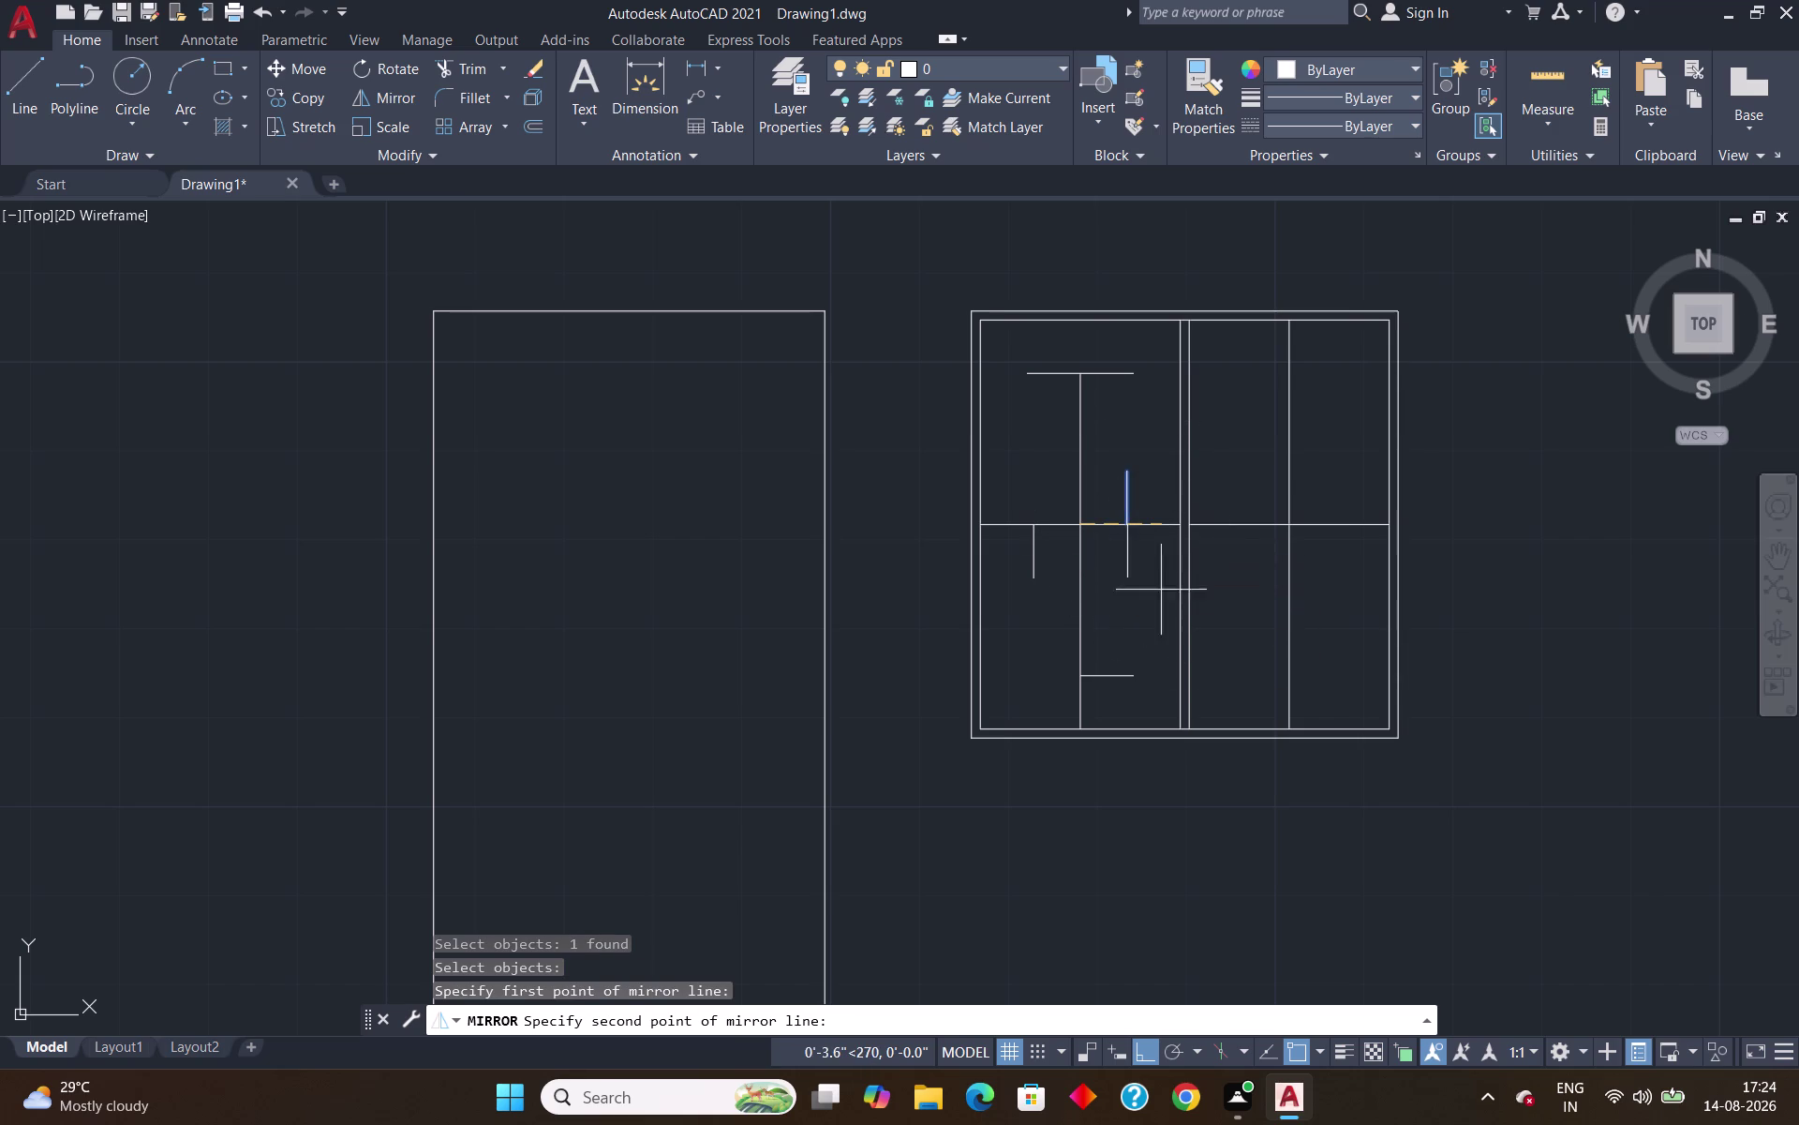
click(1237, 635)
key(Return)
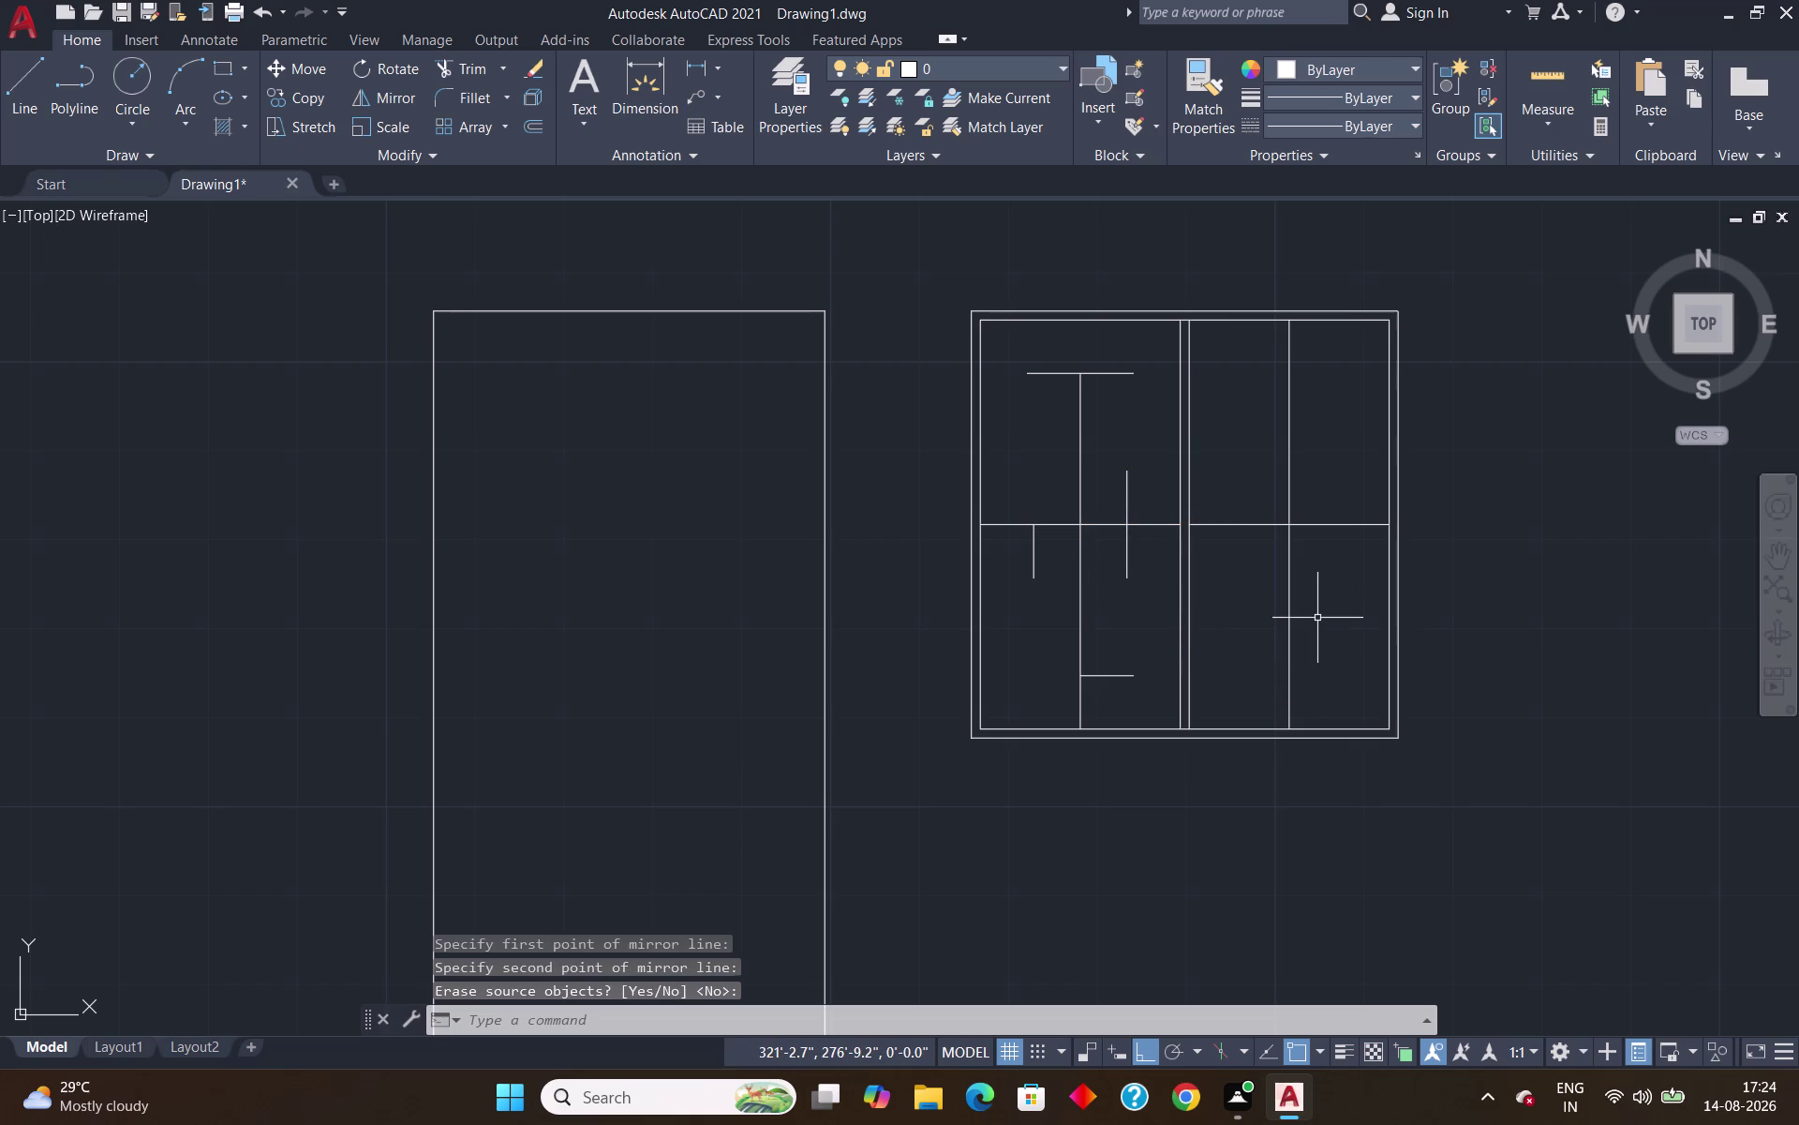
Select the vertical line below the transom and start mirroring it.
click(1036, 578)
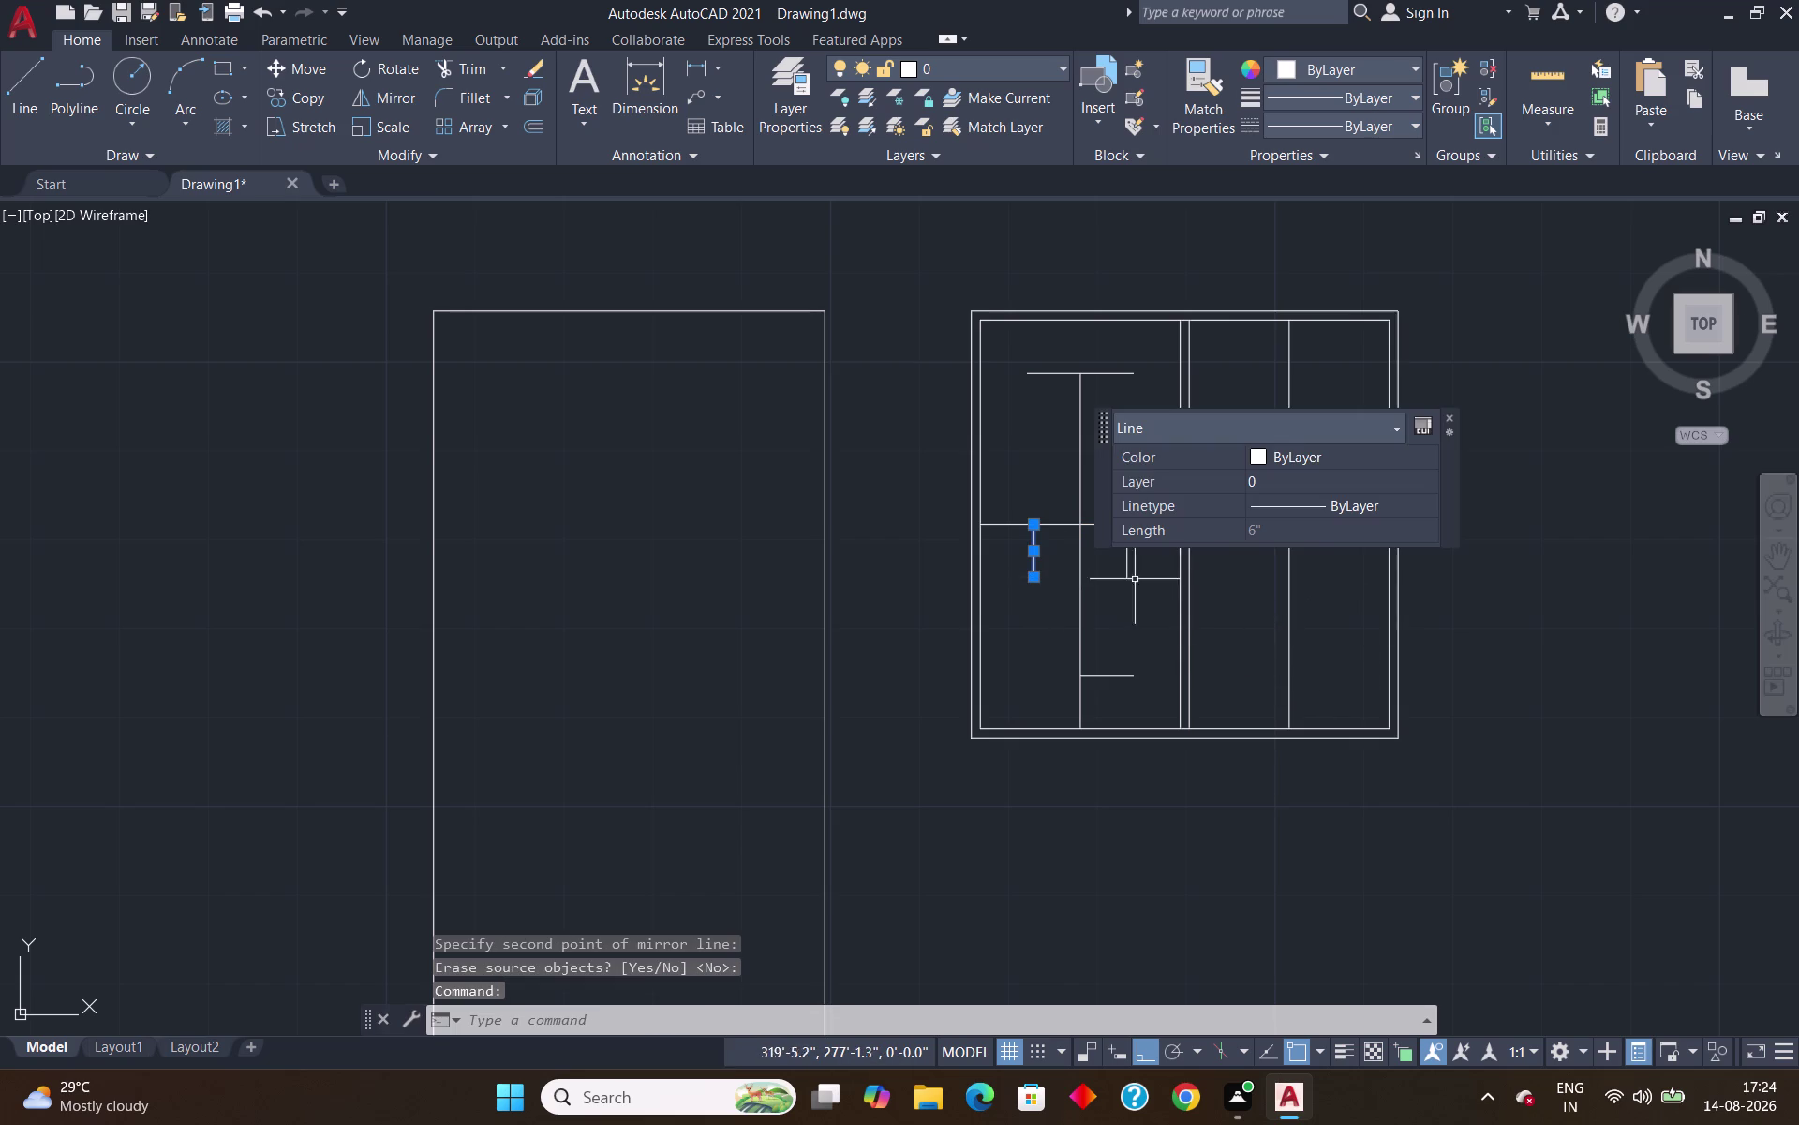
text(MI)
key(Return)
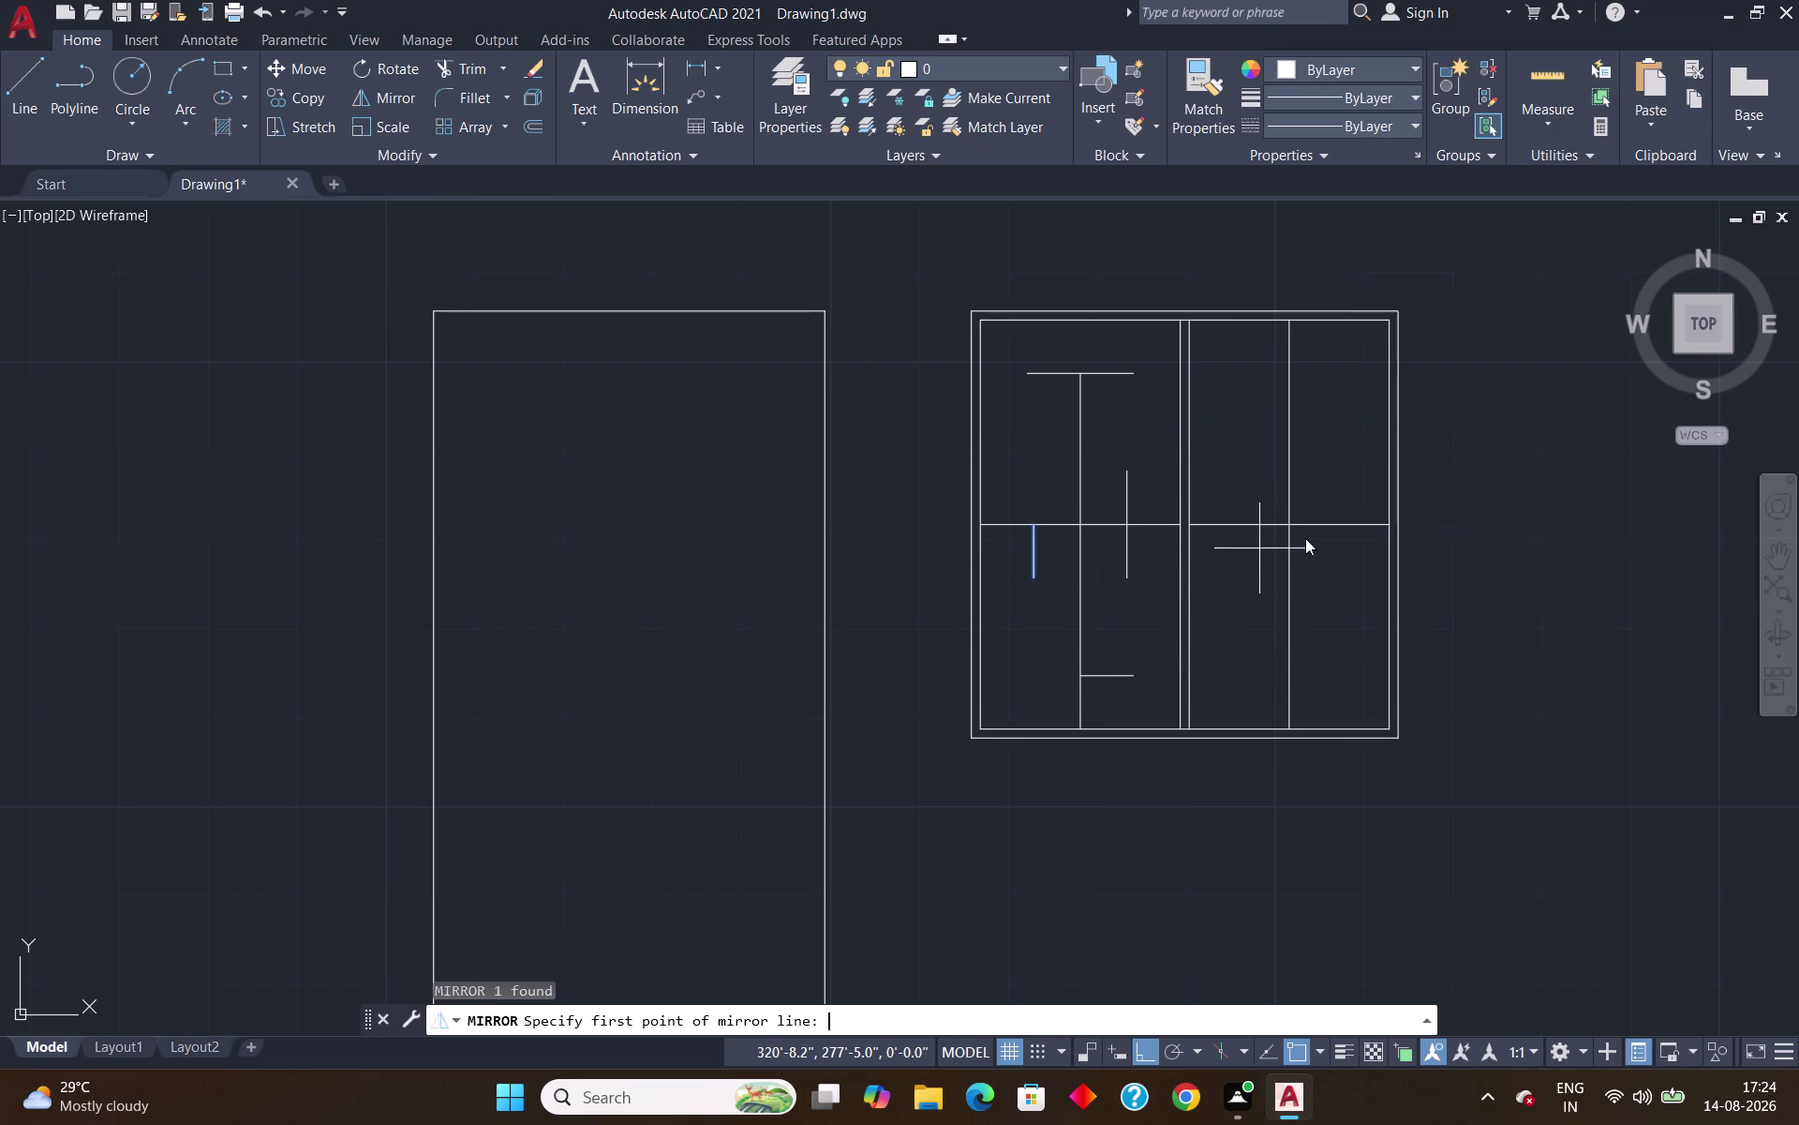
scroll(up, 3)
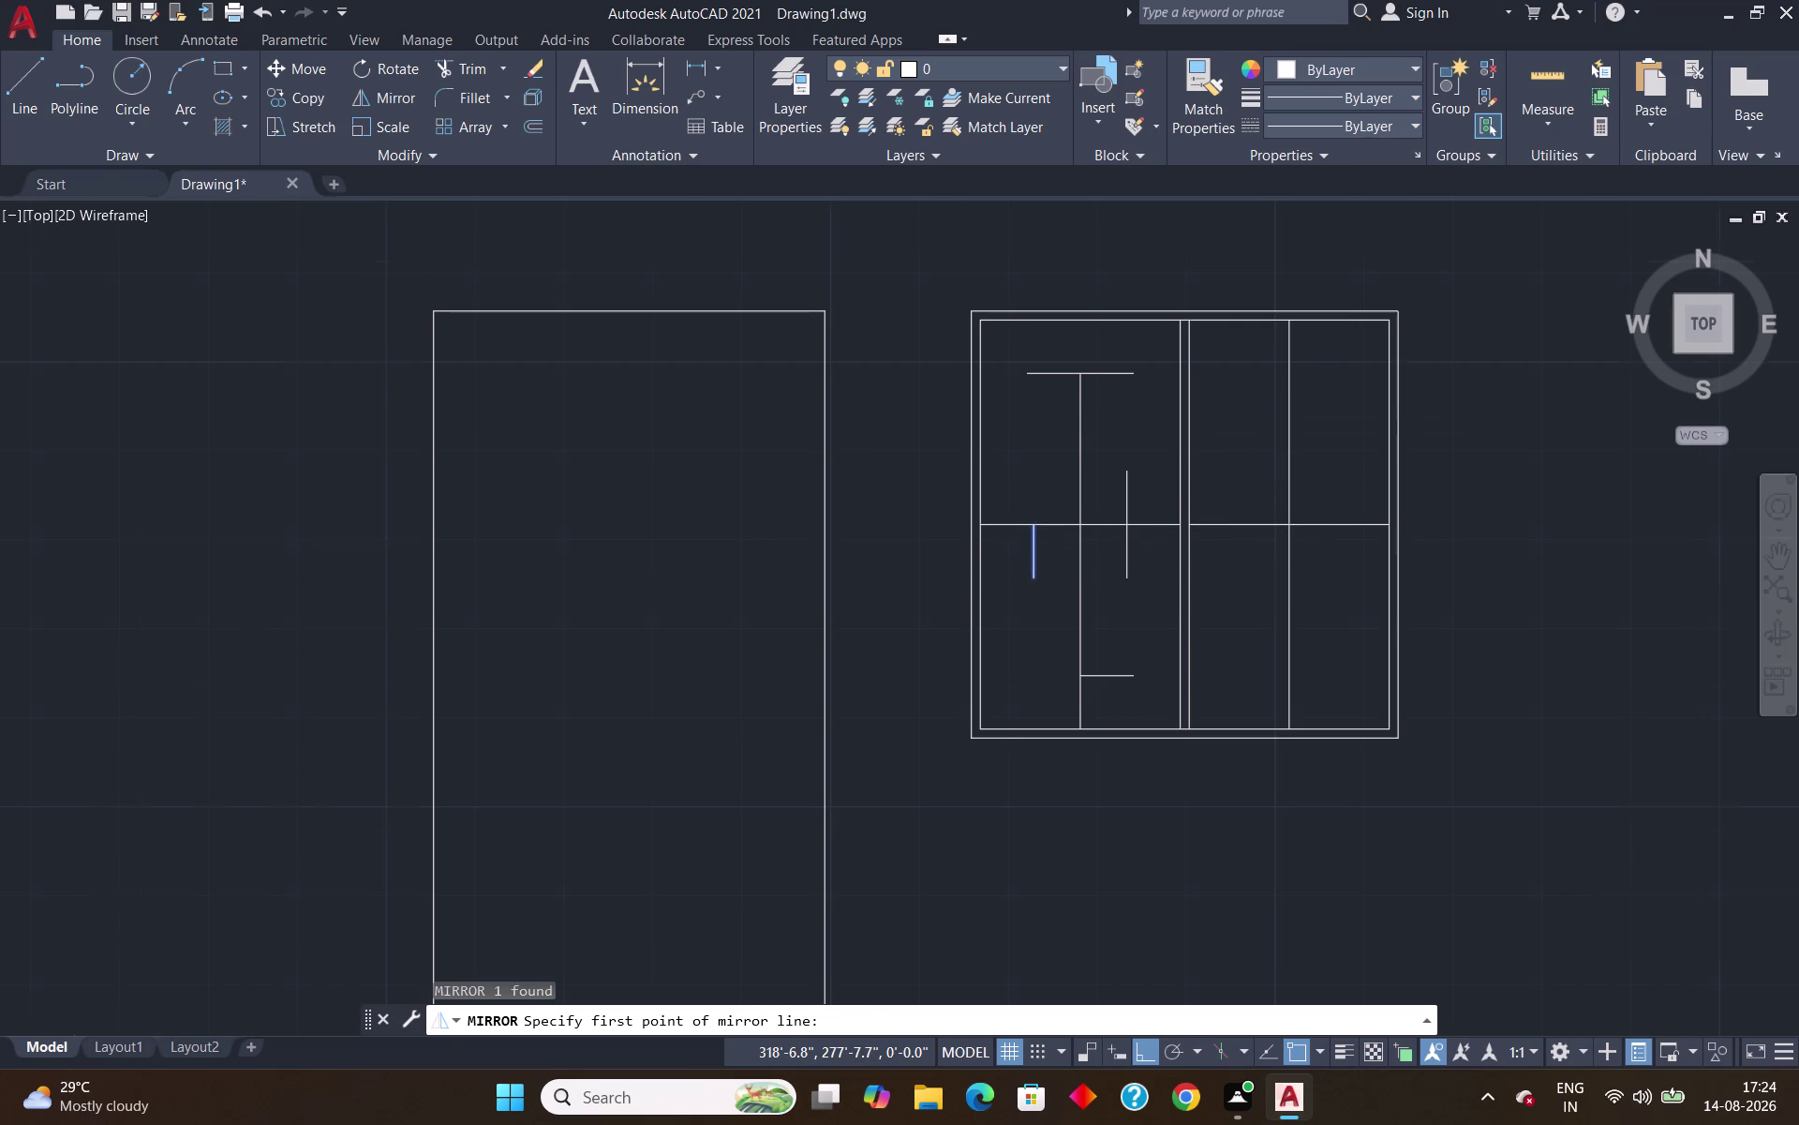
Mirror the left pane's vertical line across the transom, keeping the original.
scroll(up, 3)
click(1029, 521)
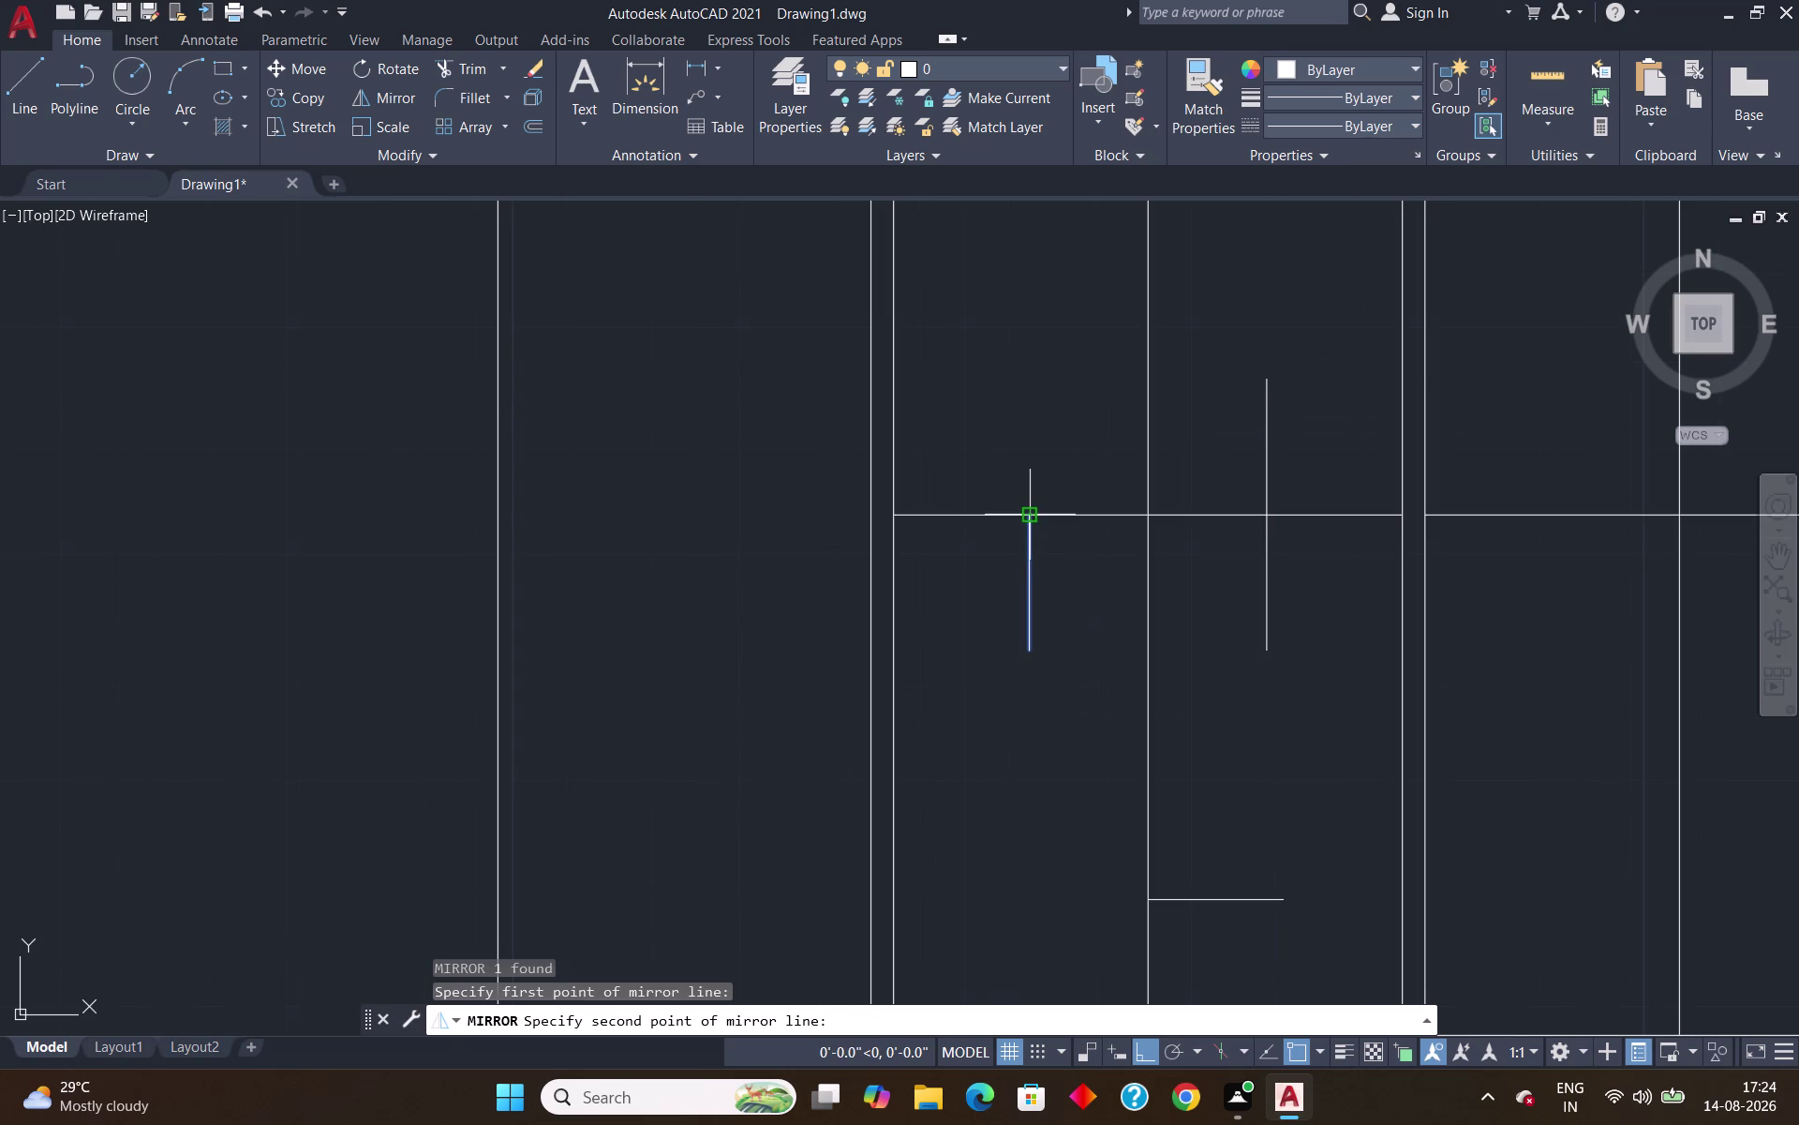
click(1158, 521)
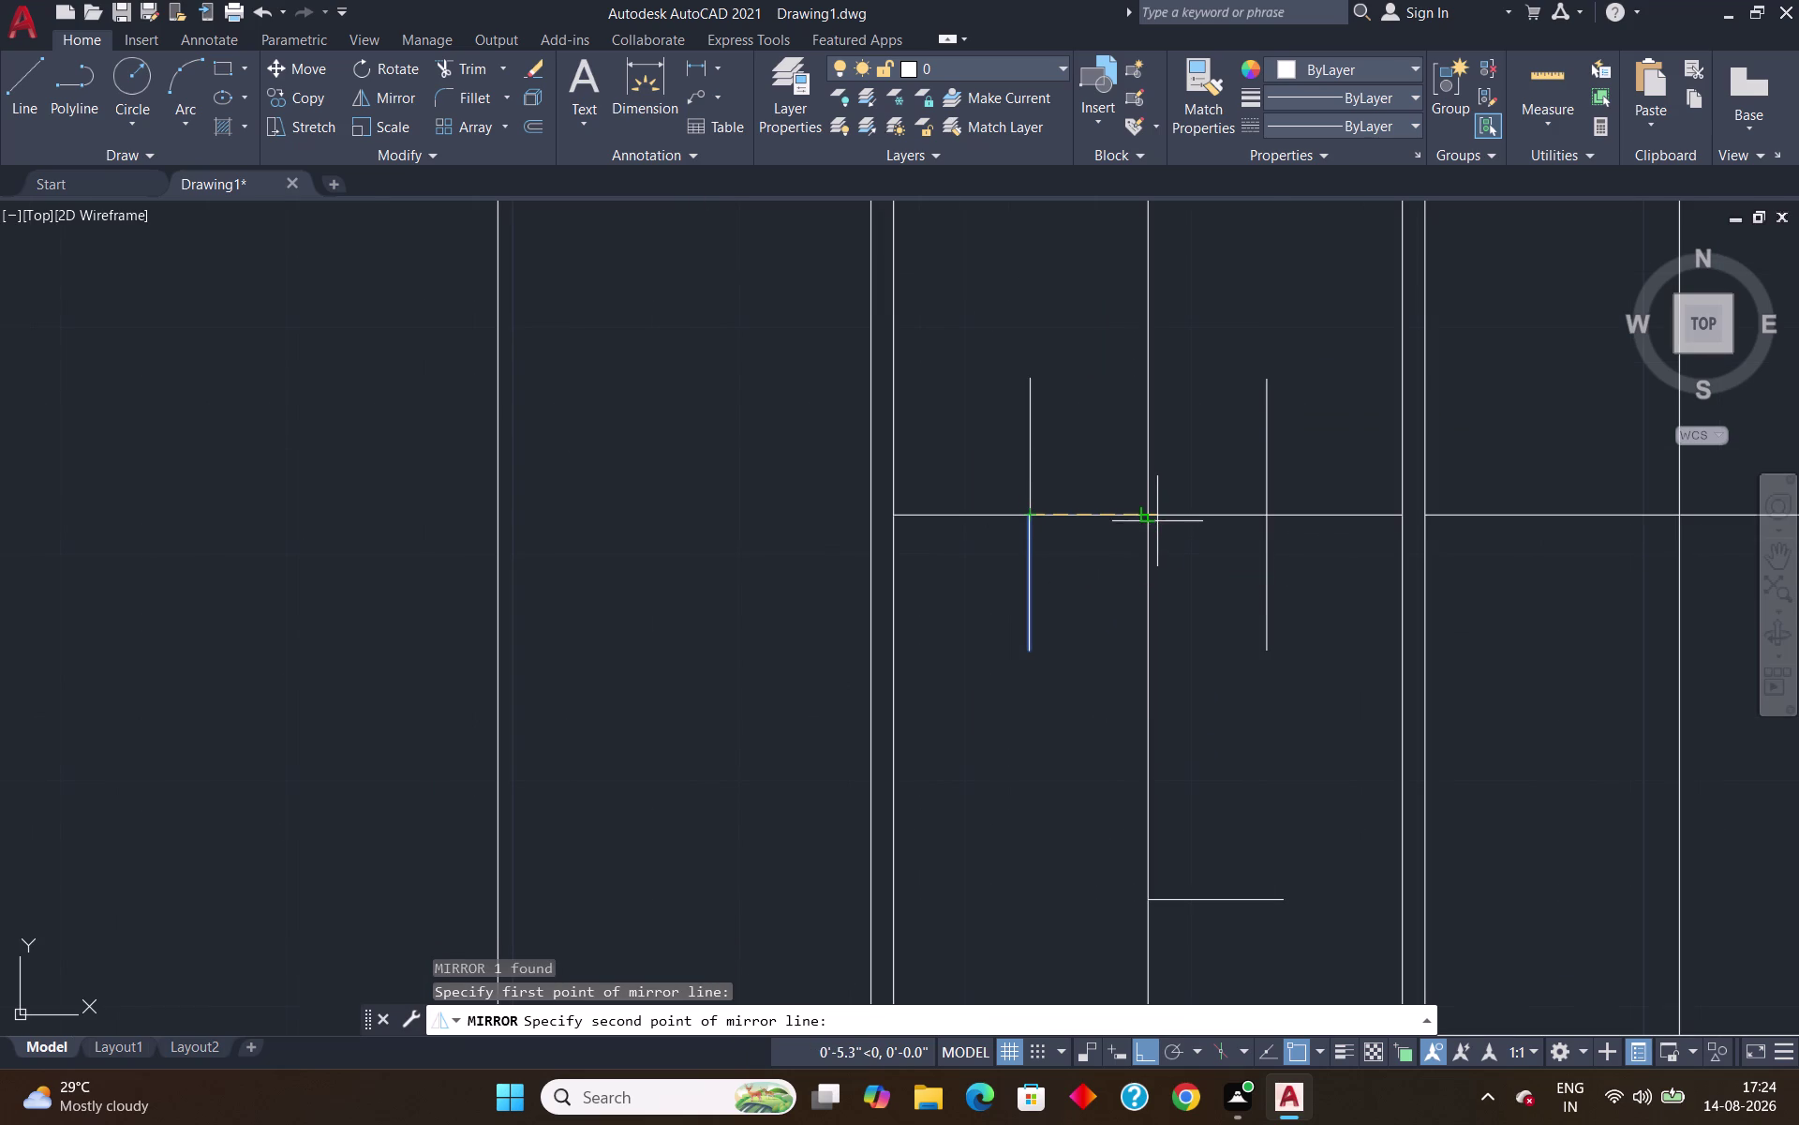
key(Return)
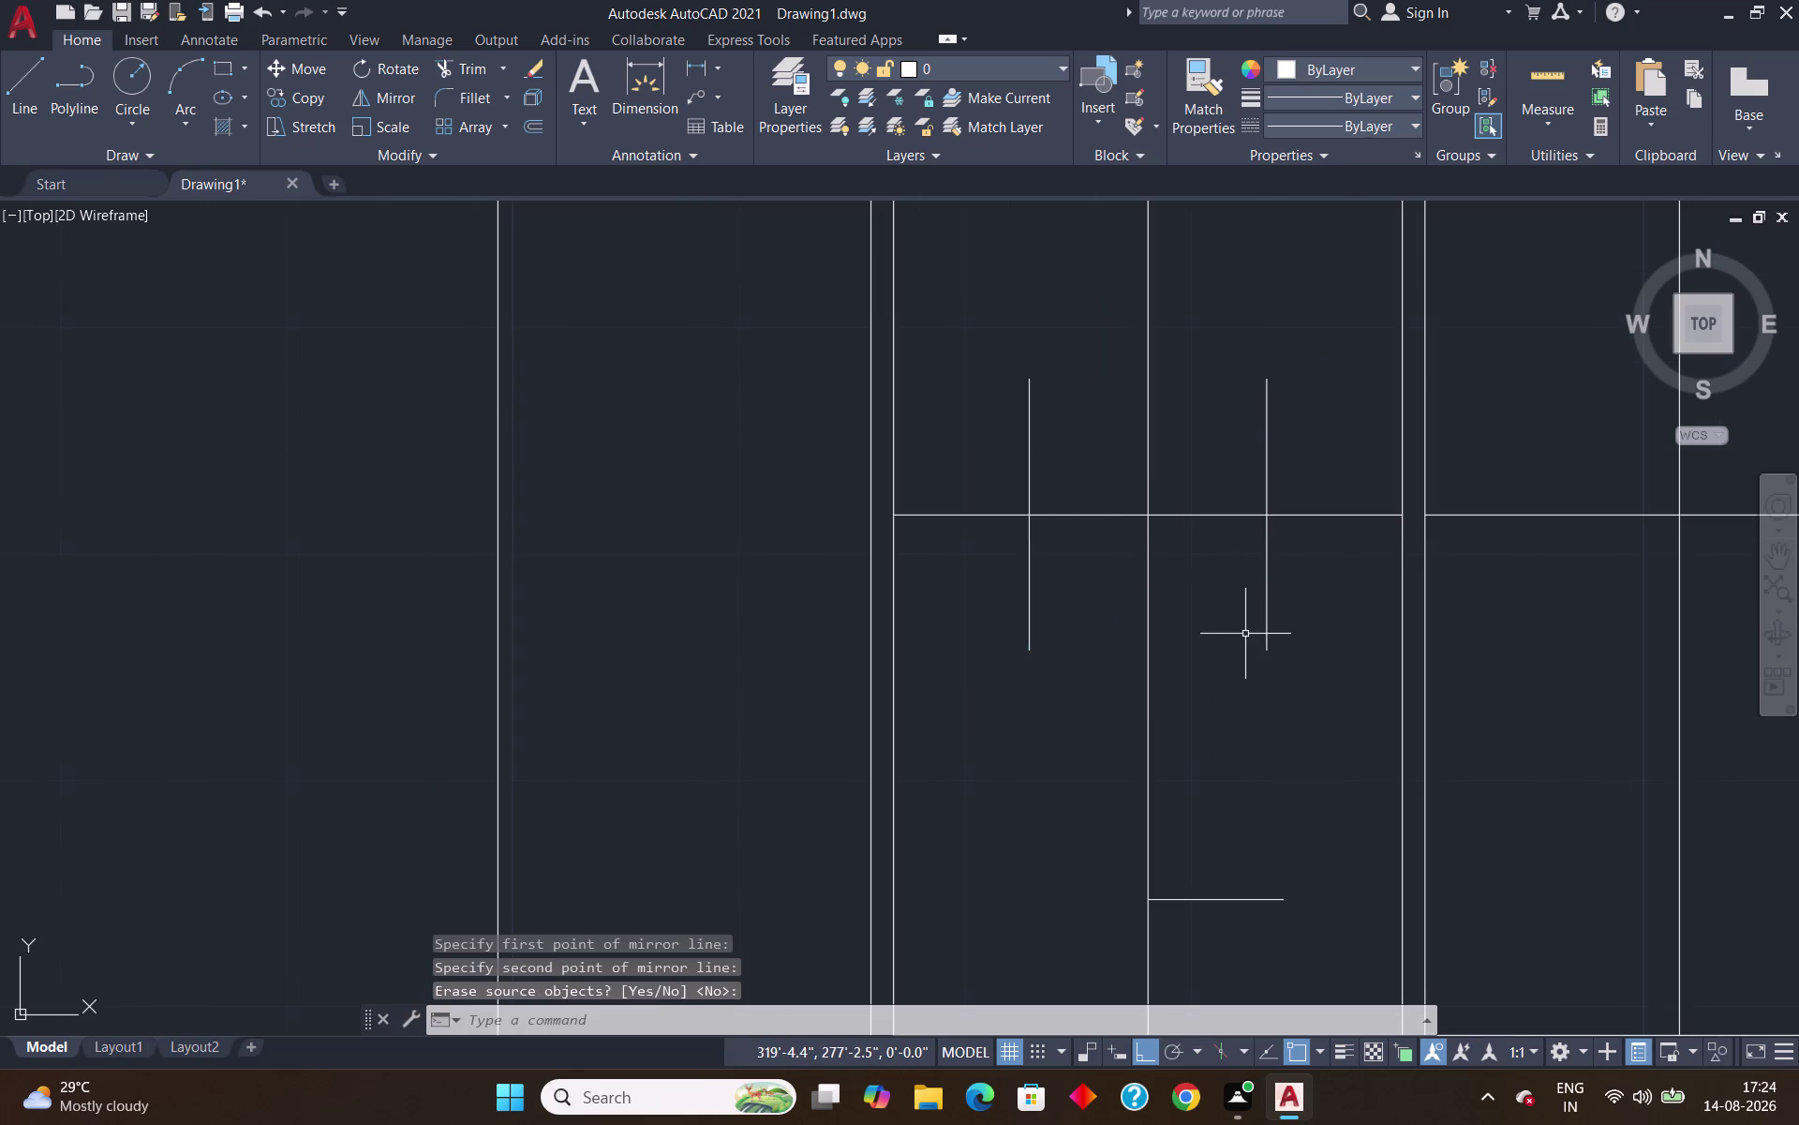
Join the upper and lower halves of the right and left vertical lines.
scroll(down, 3)
click(1254, 620)
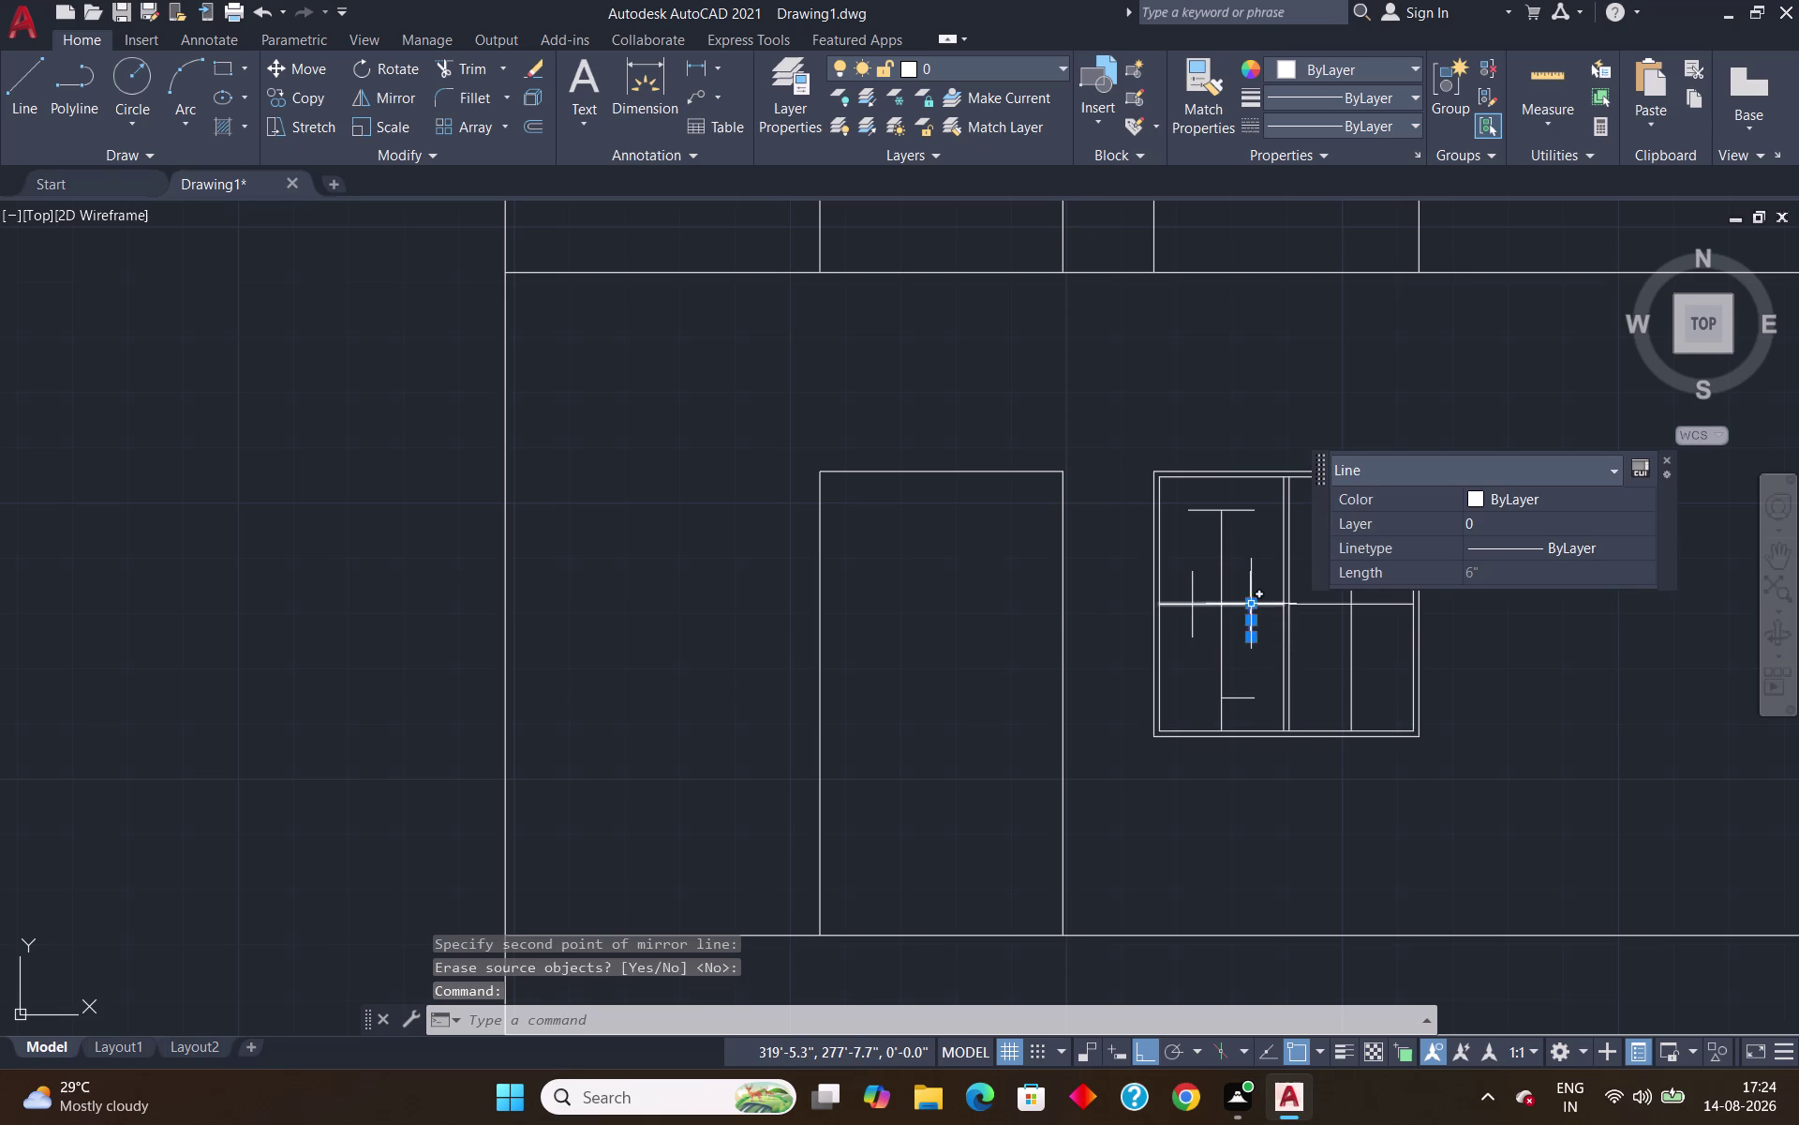
click(1252, 596)
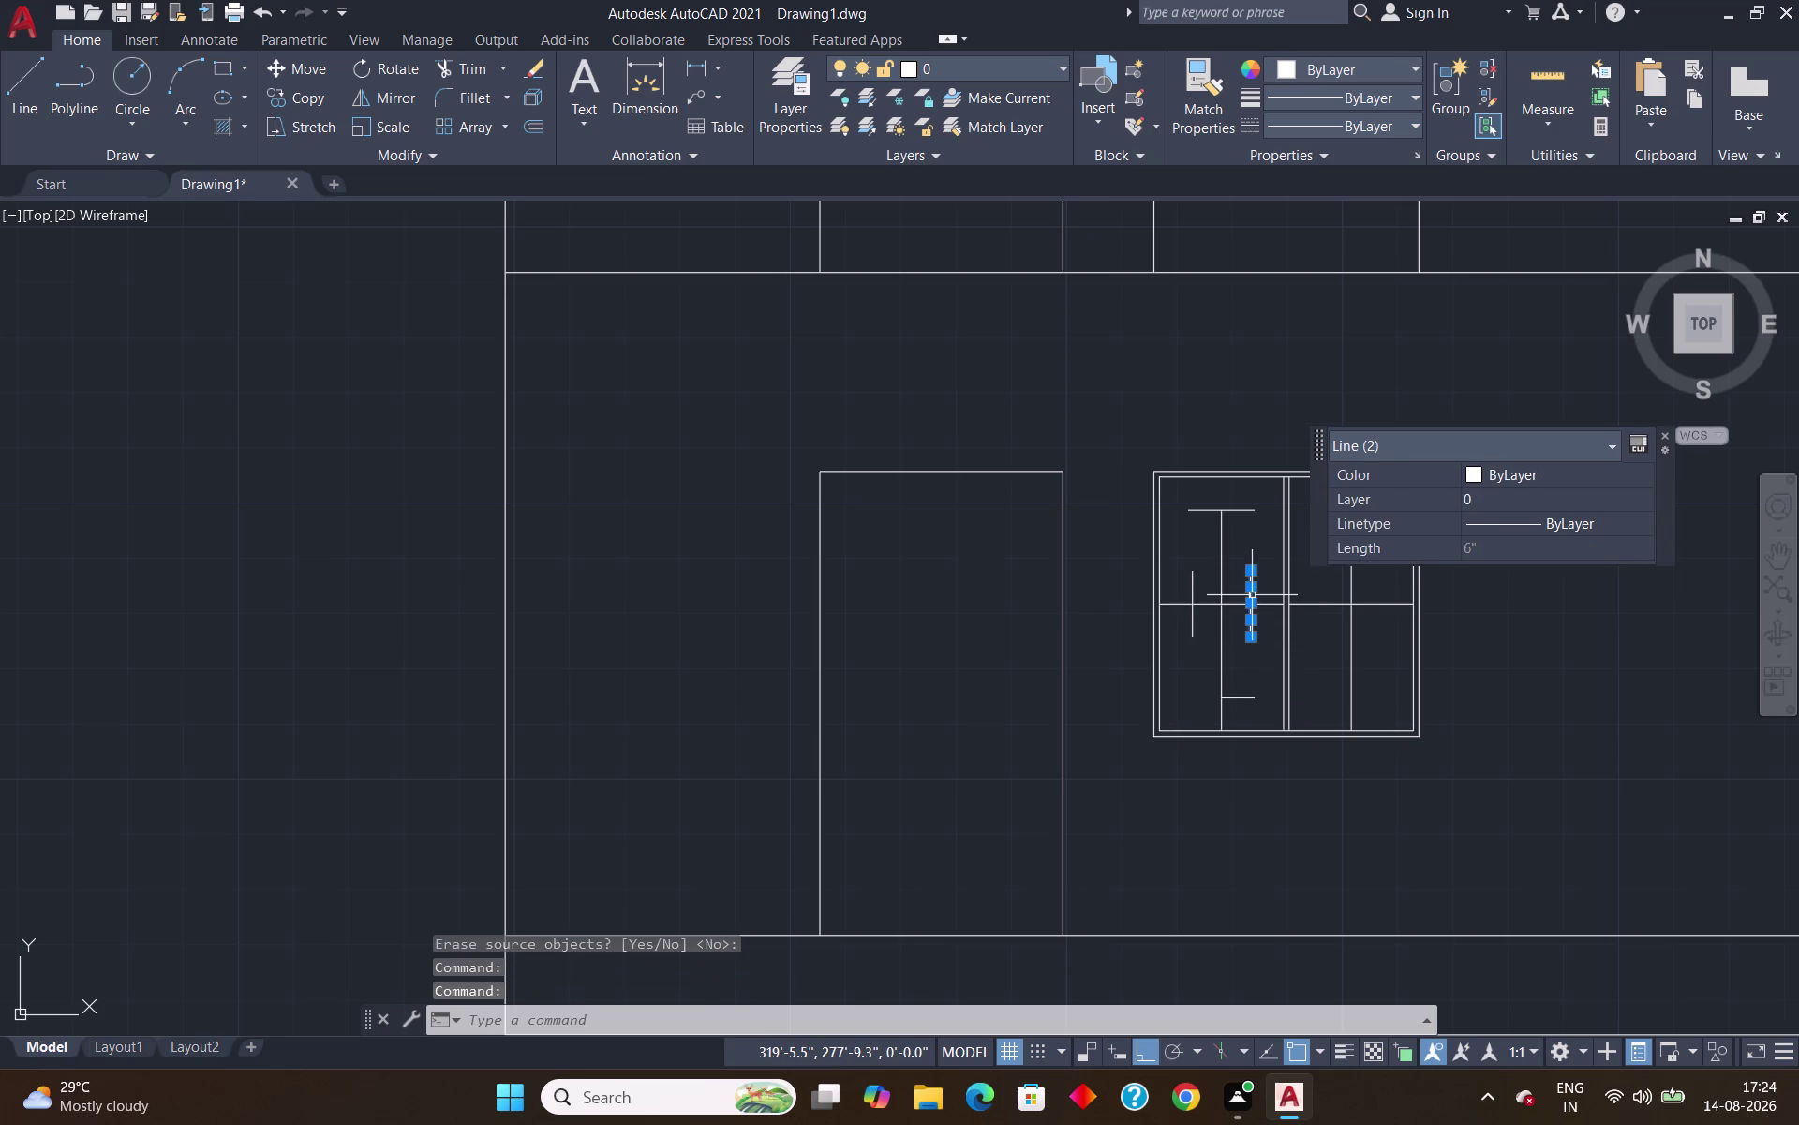
key(j)
key(Return)
click(1195, 621)
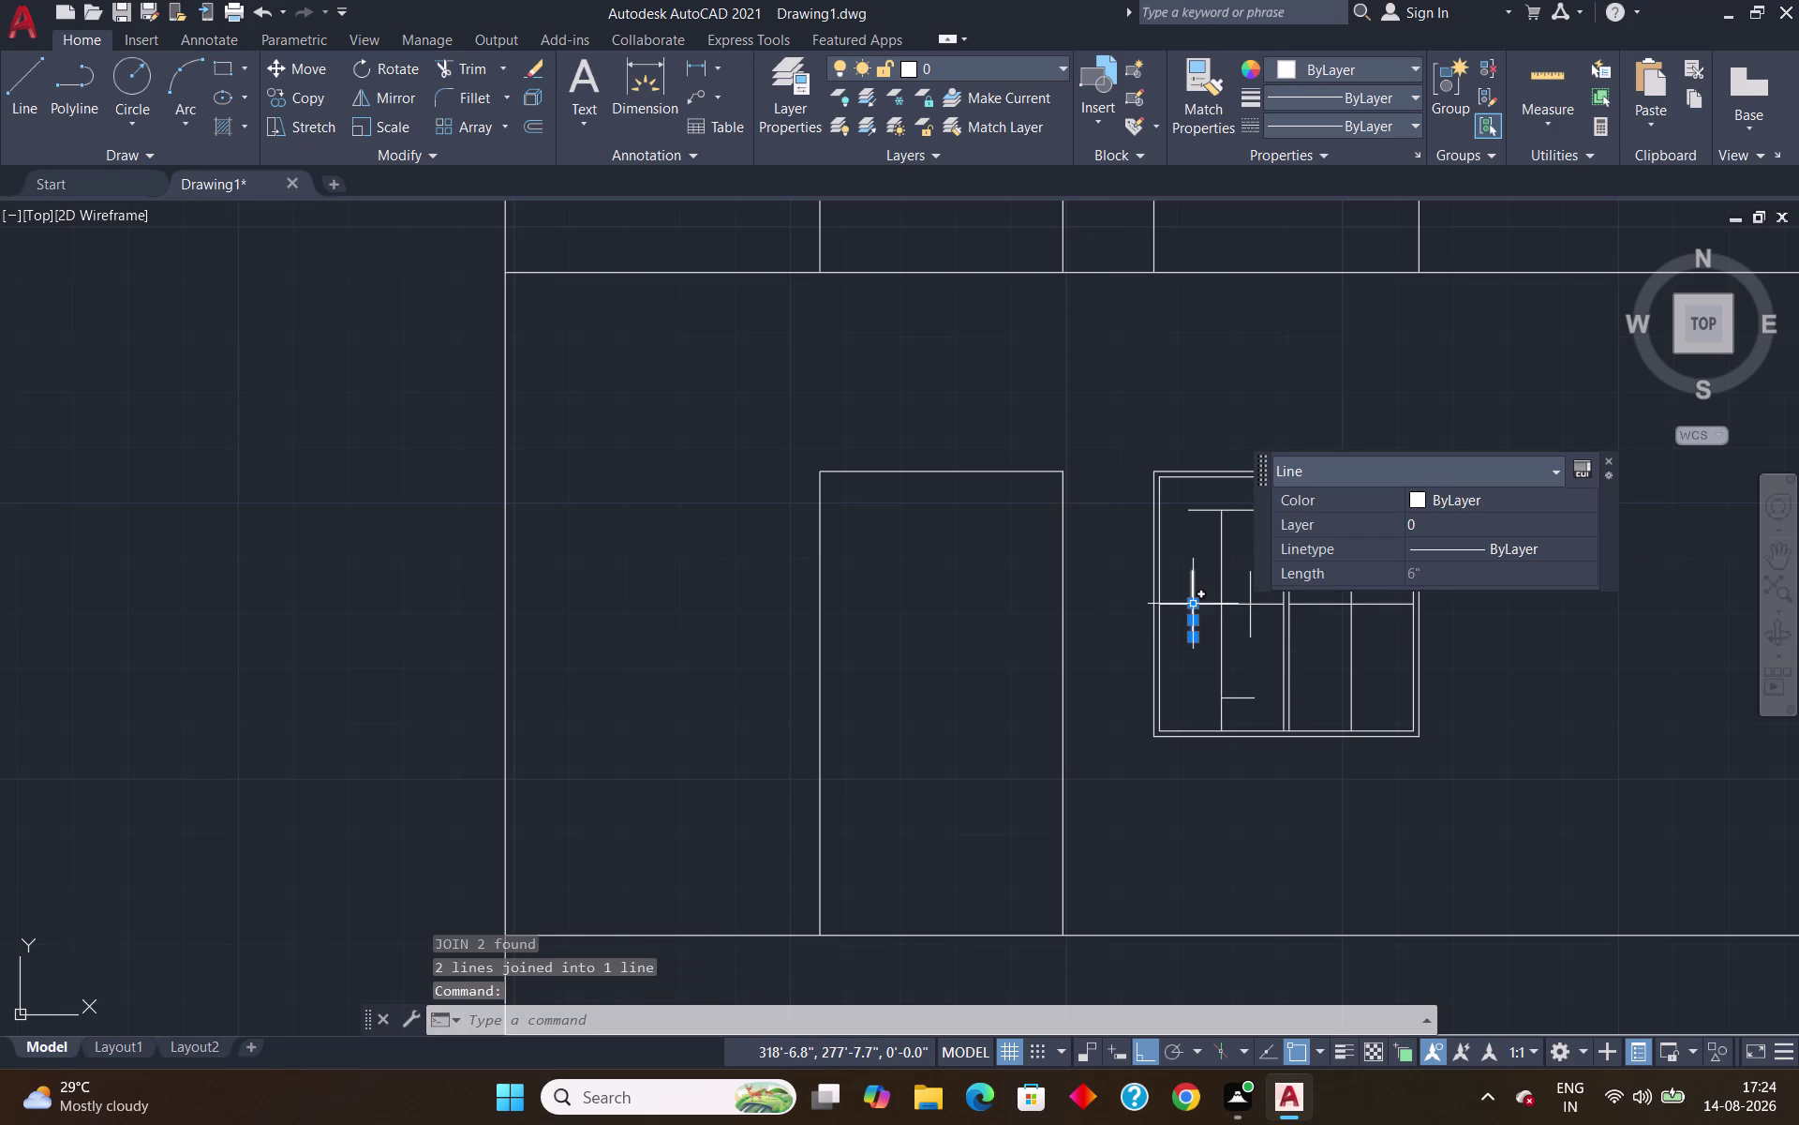
click(1193, 589)
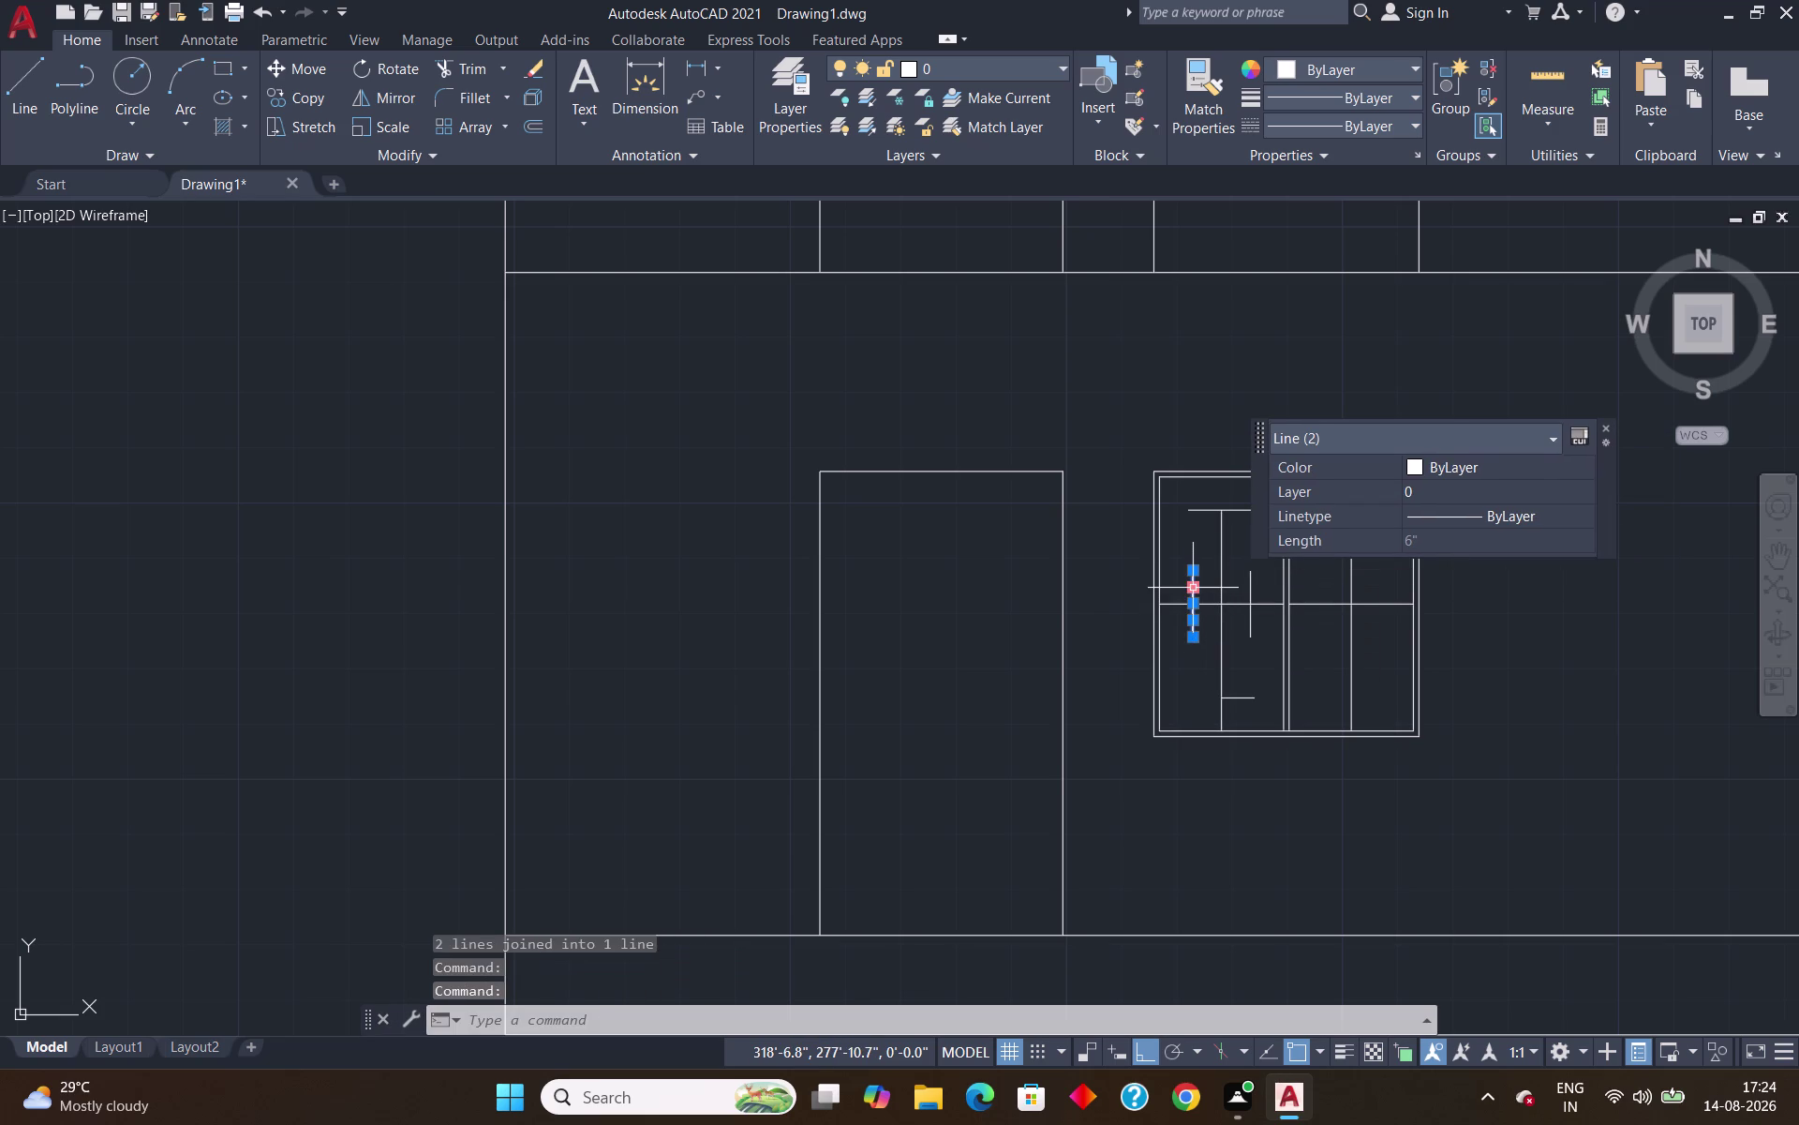
key(j)
key(Return)
Mirror the short bottom horizontal line about the long vertical line, keeping the original.
scroll(up, 3)
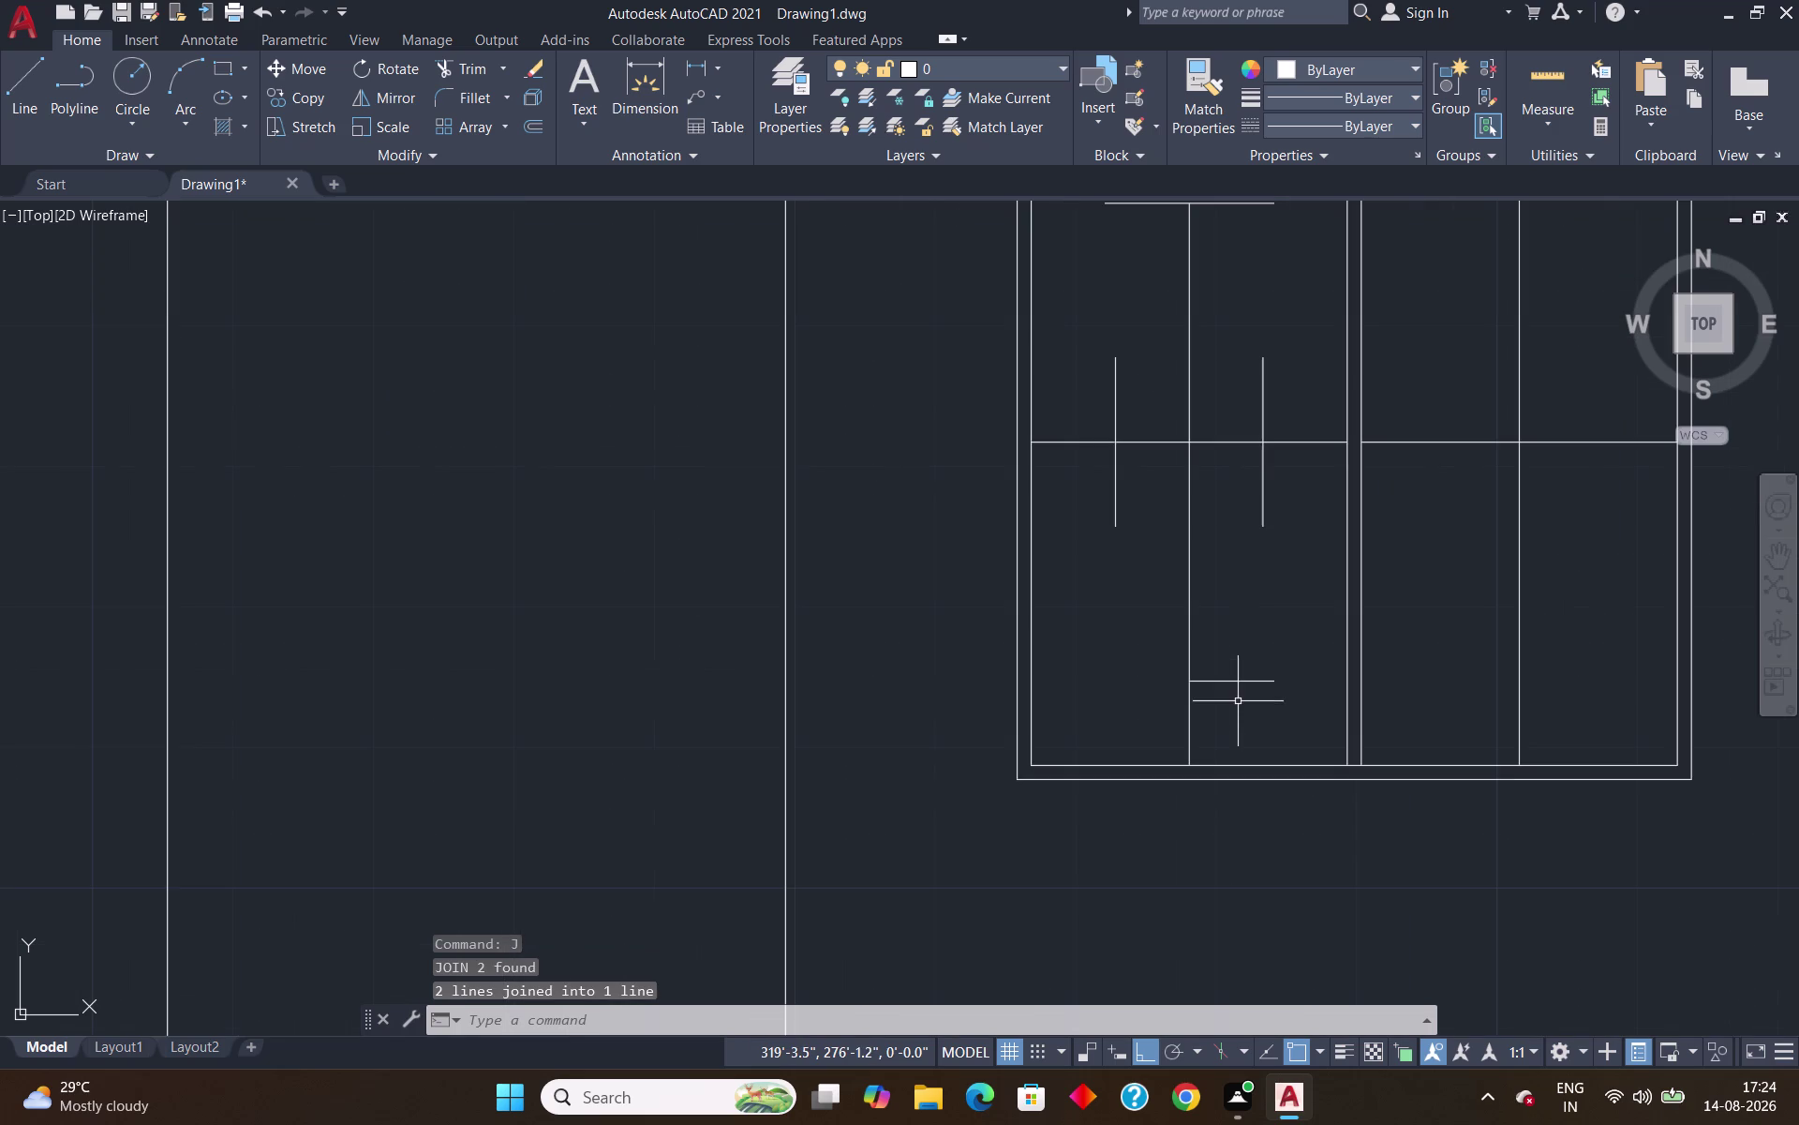
click(1239, 683)
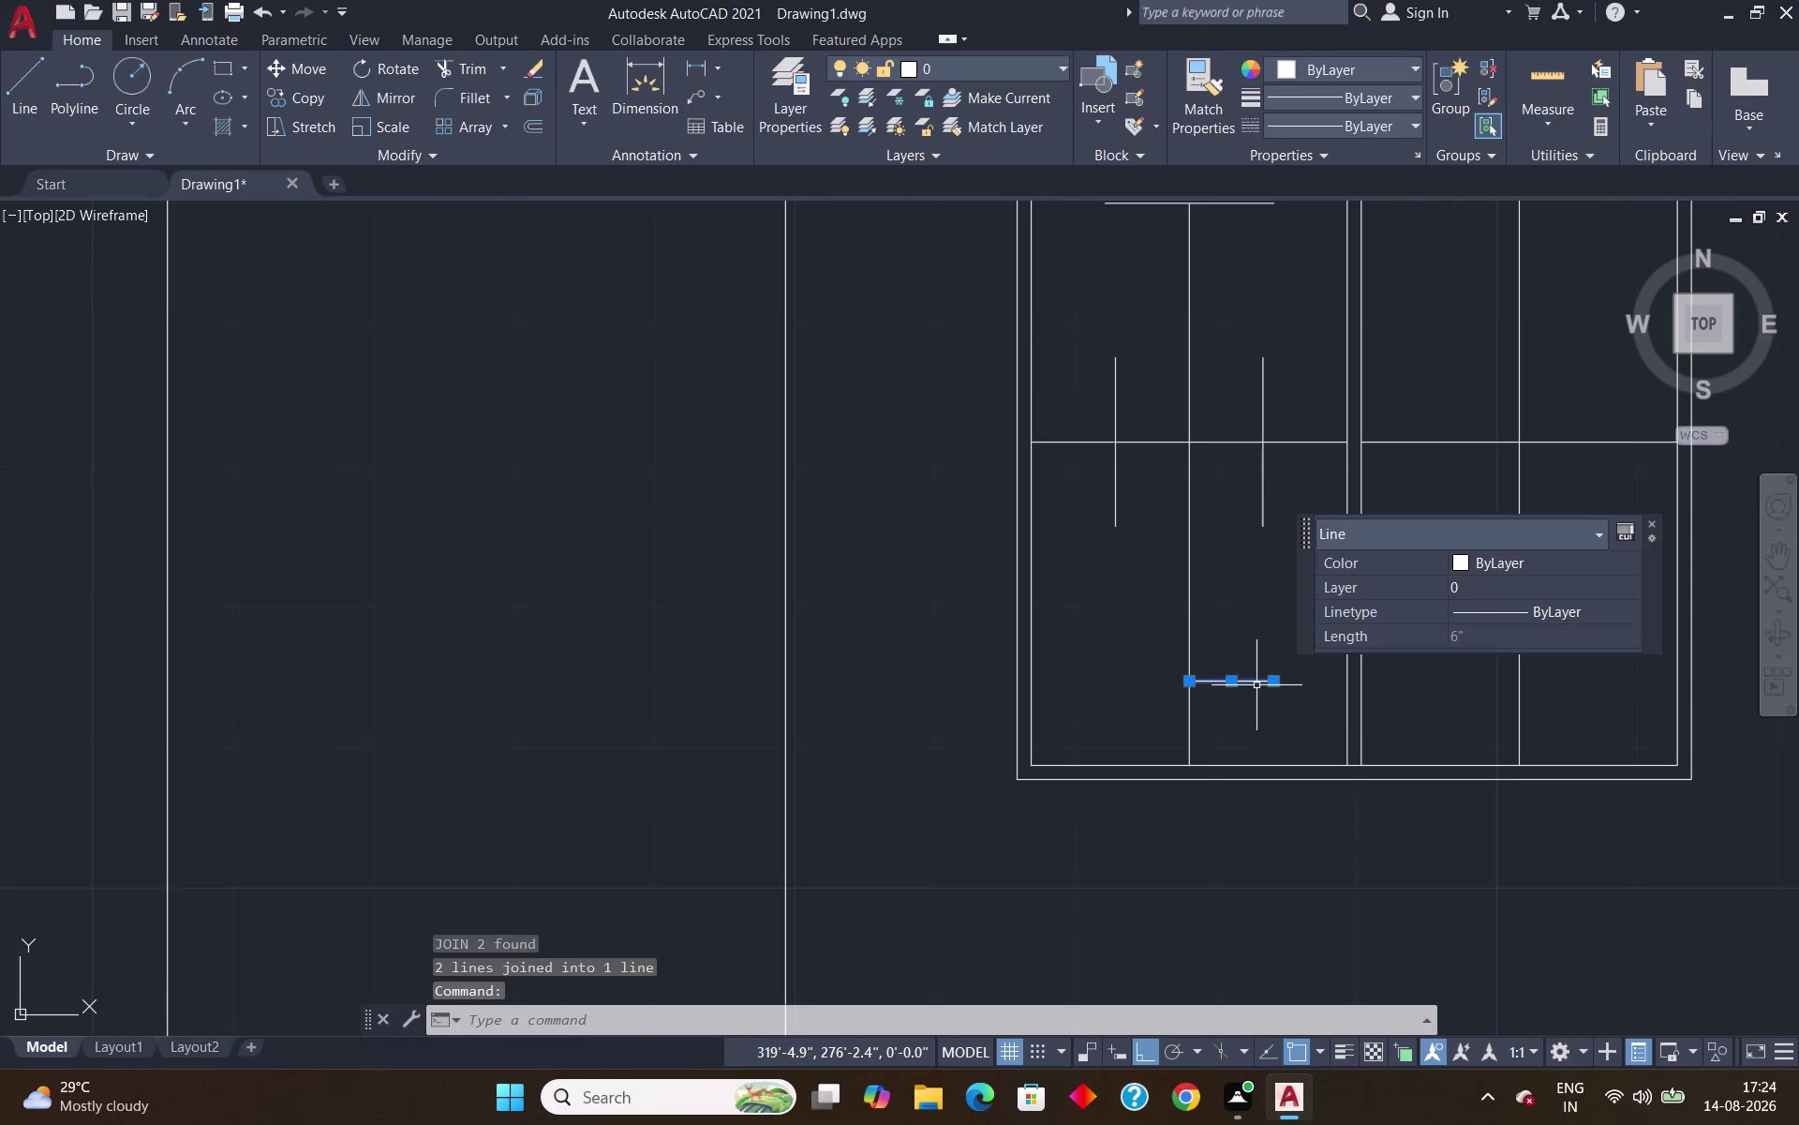
text(MI)
key(Return)
click(1196, 681)
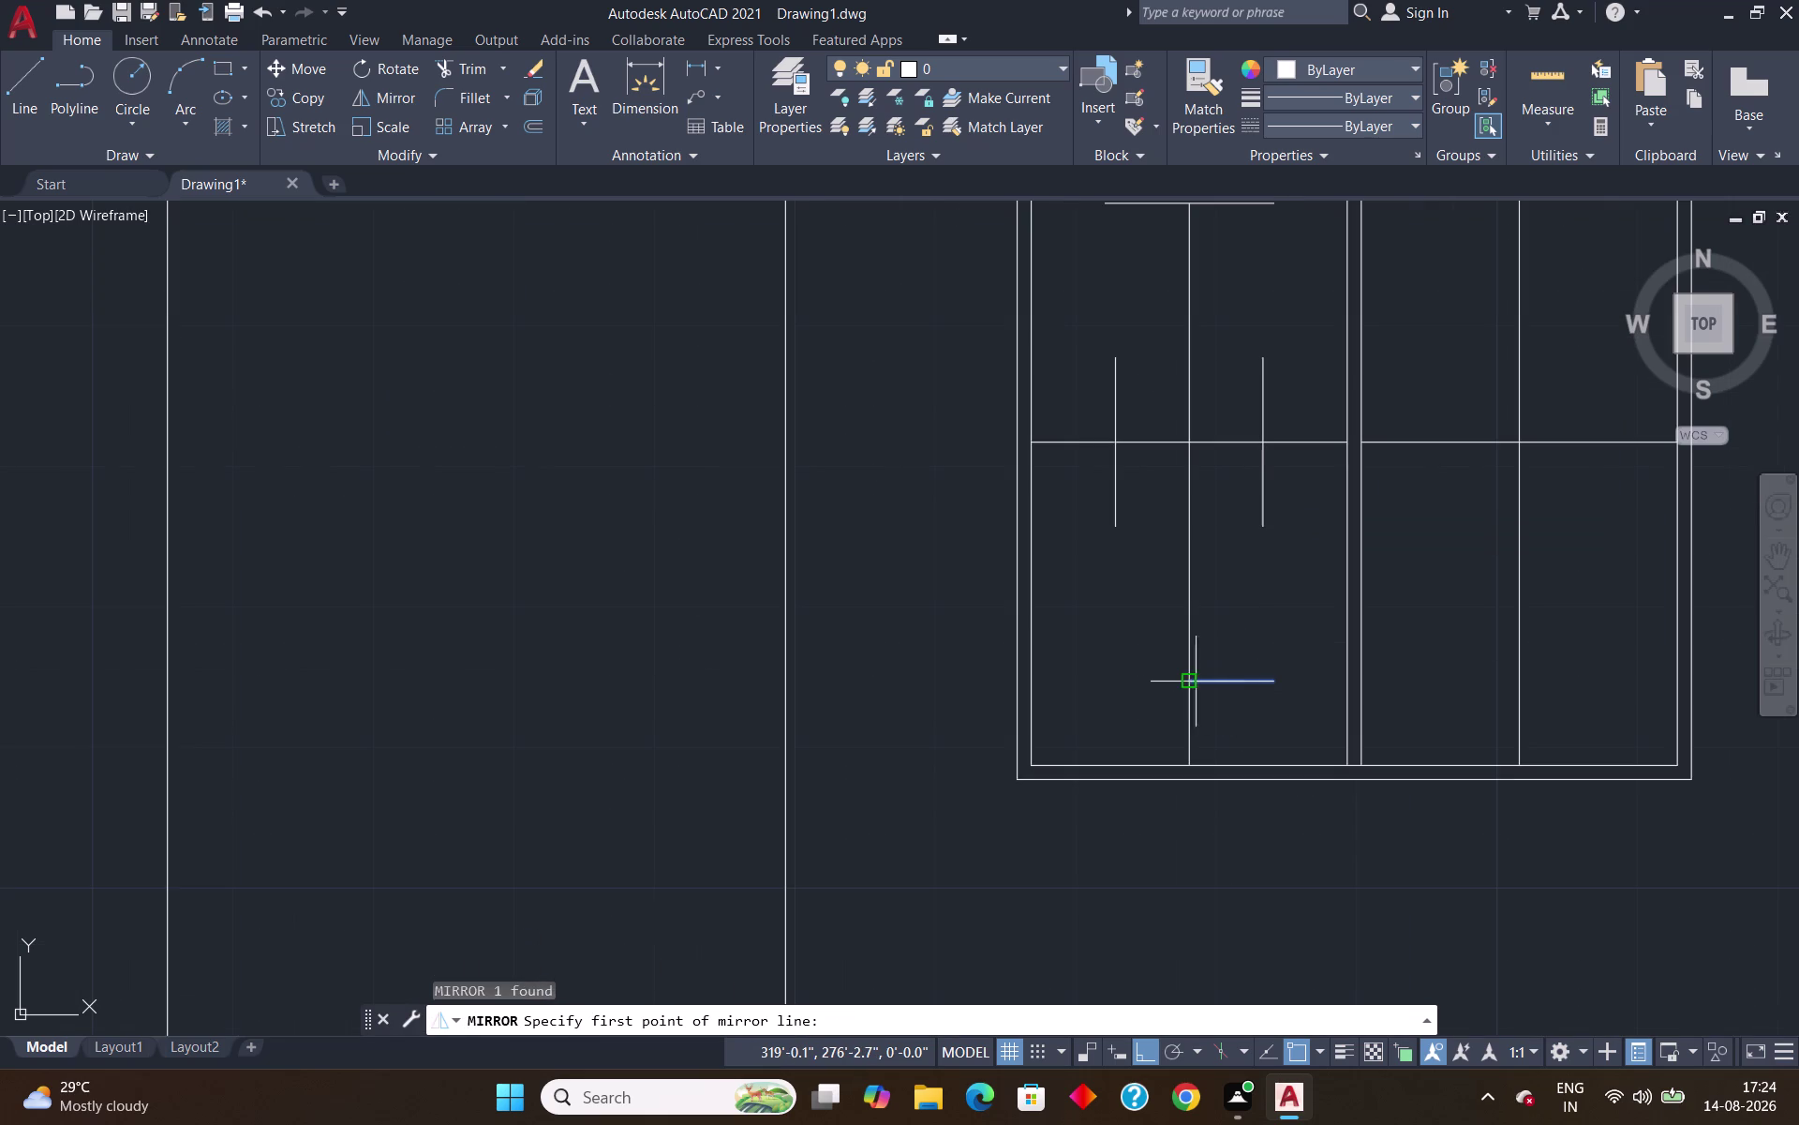
click(1191, 568)
key(Return)
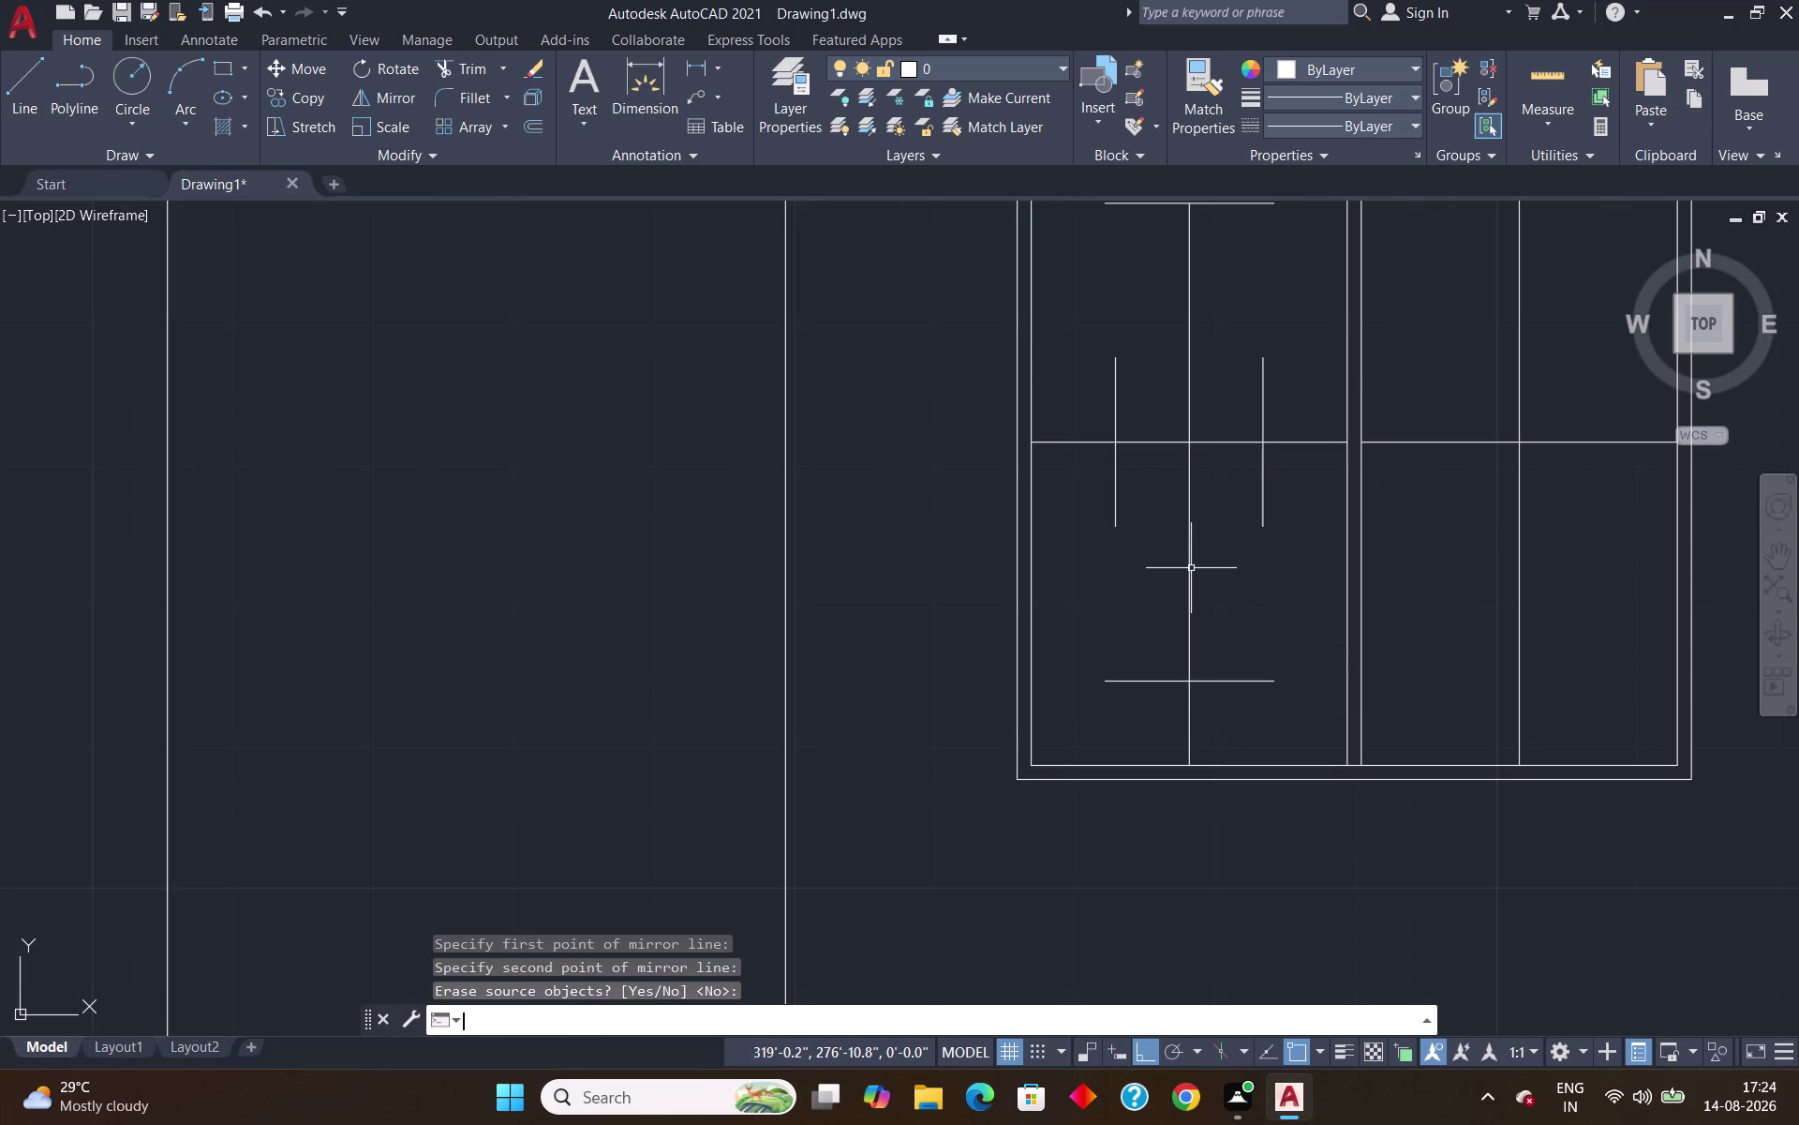
Join the two halves of the bottom line into one line.
click(1216, 679)
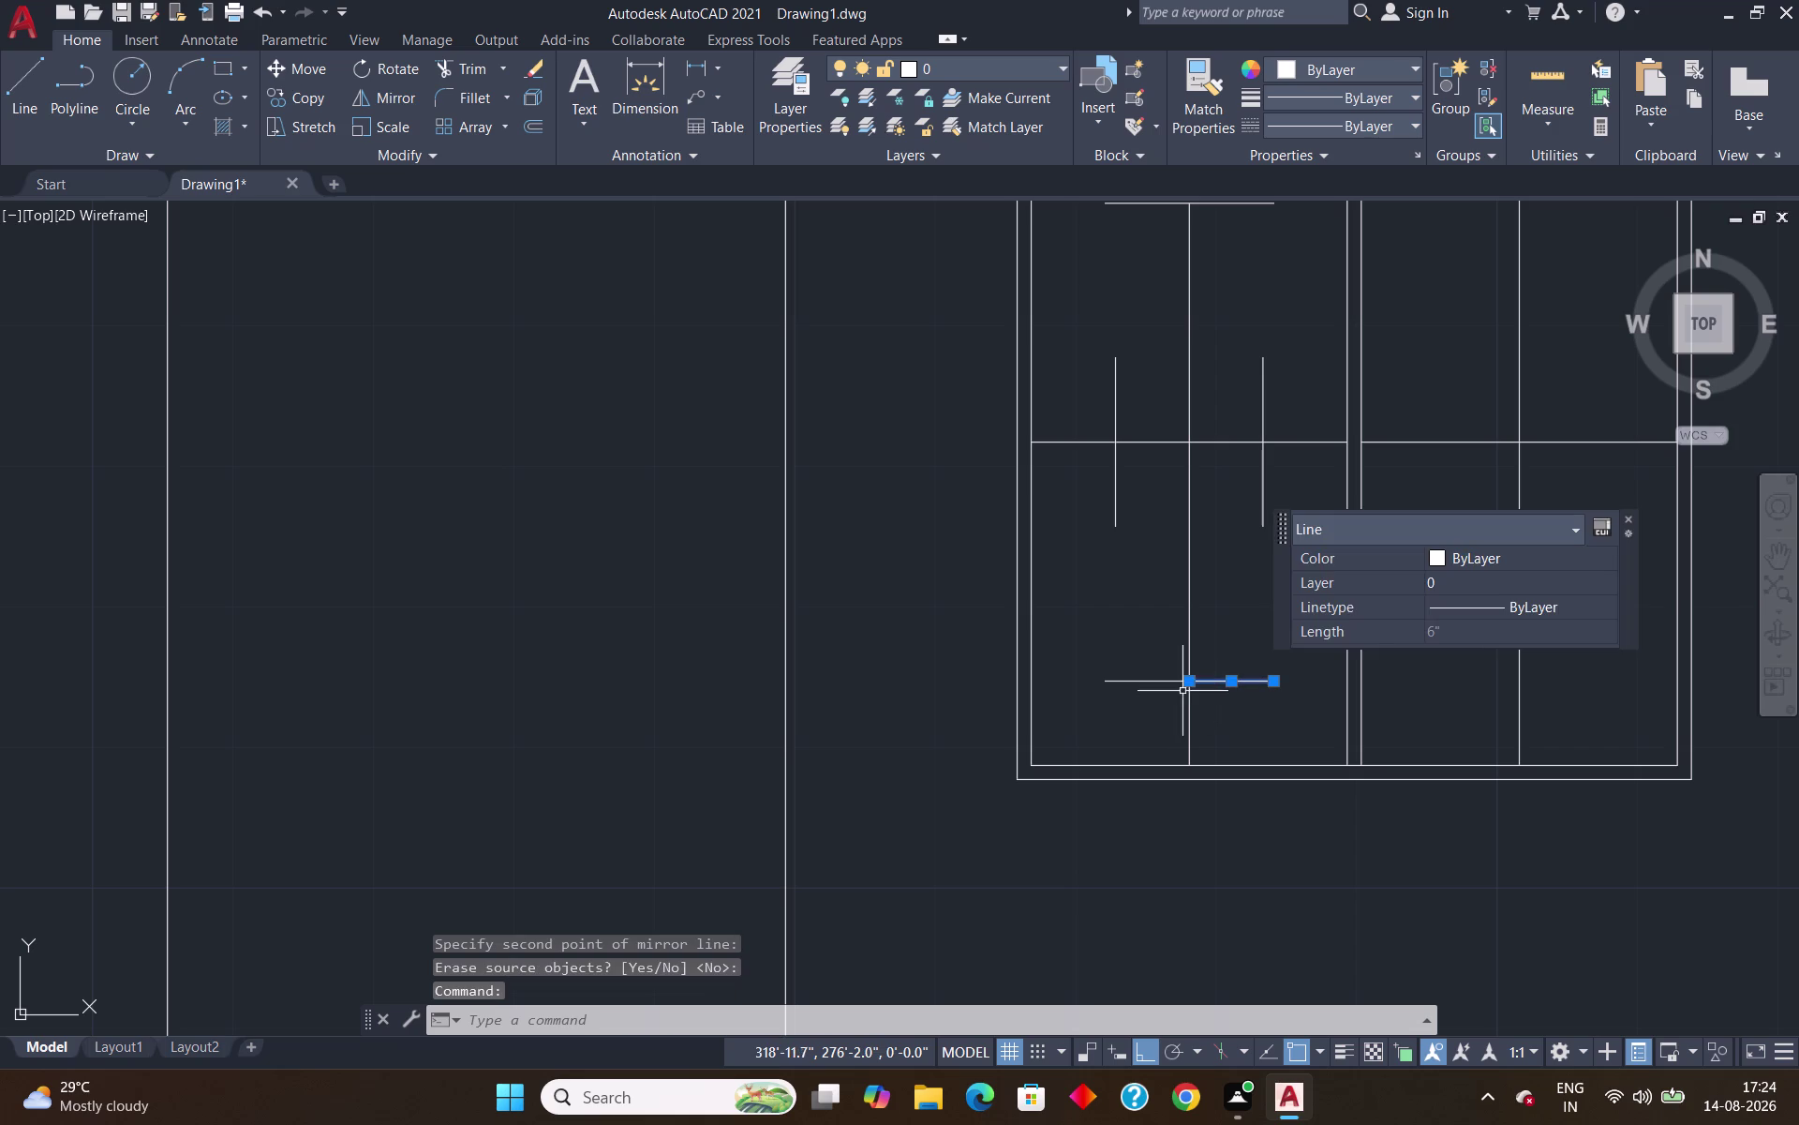
click(1159, 681)
key(j)
key(Return)
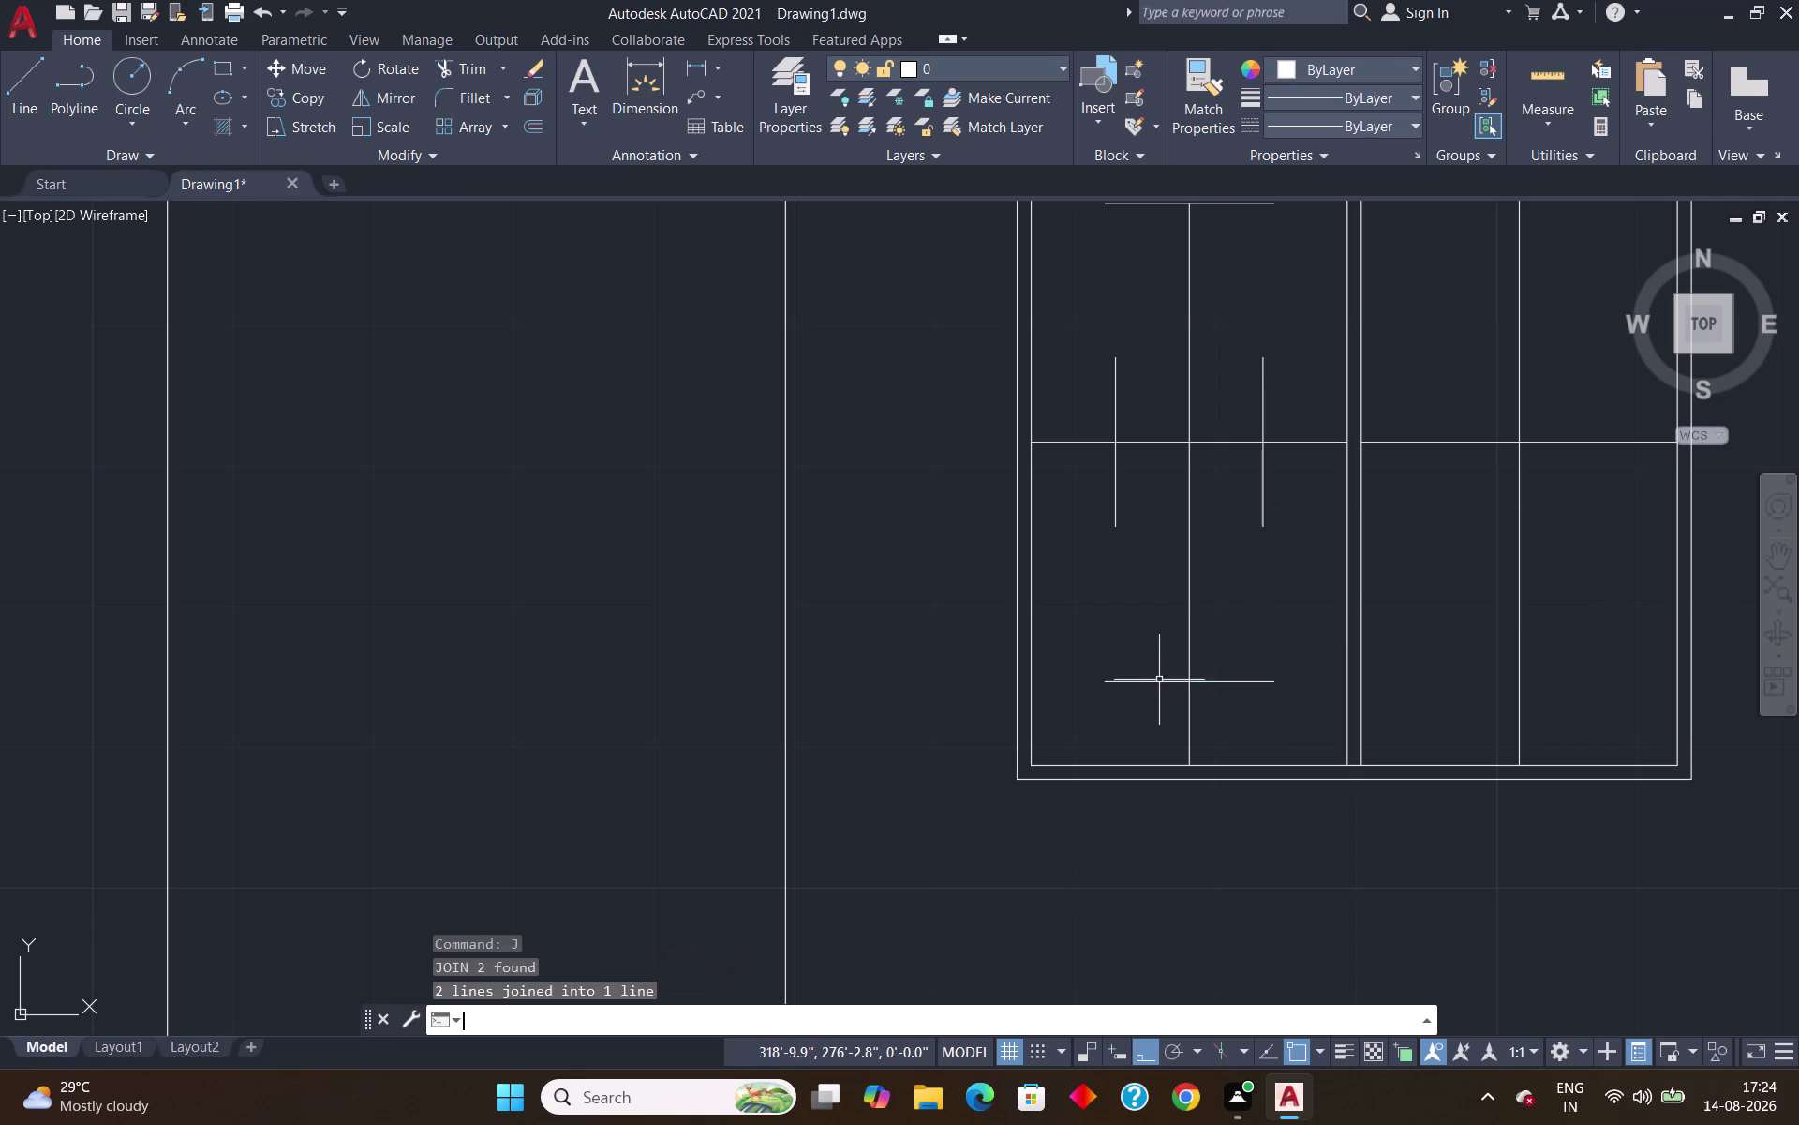
scroll(down, 3)
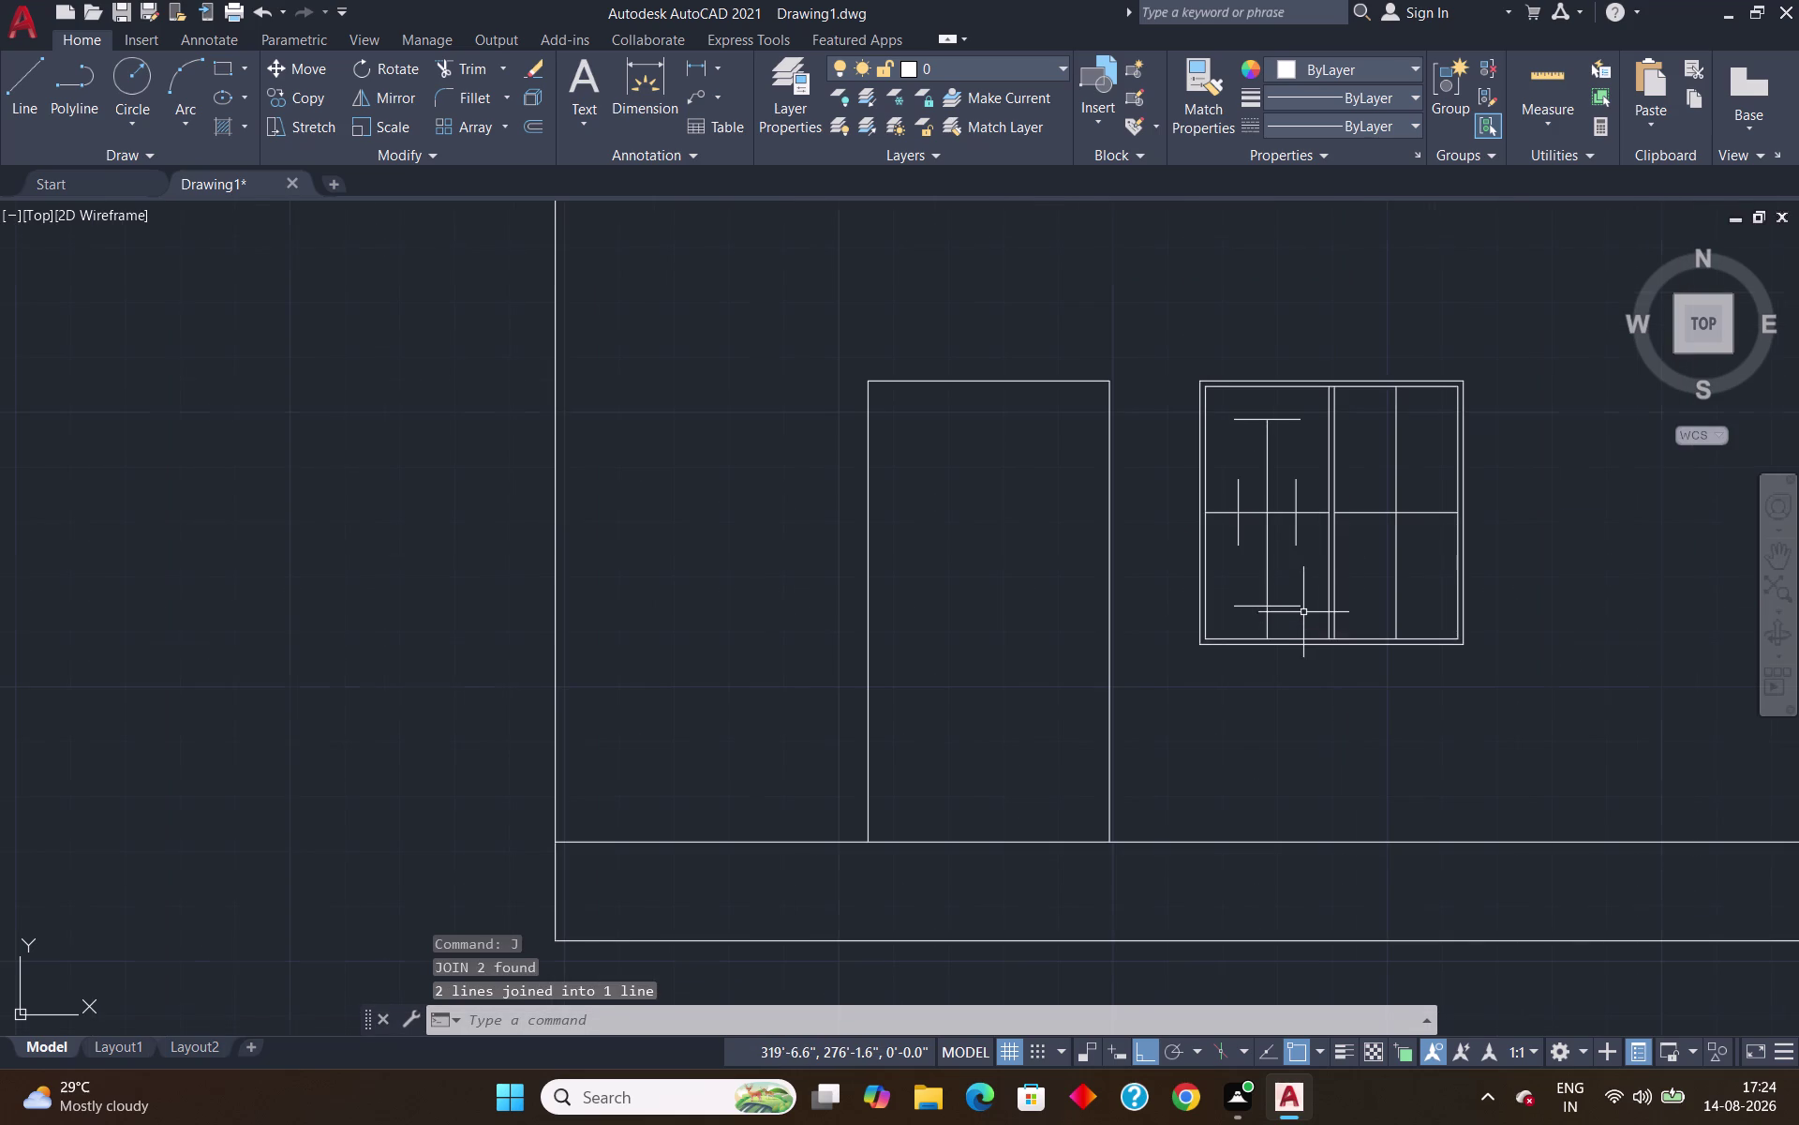
scroll(up, 3)
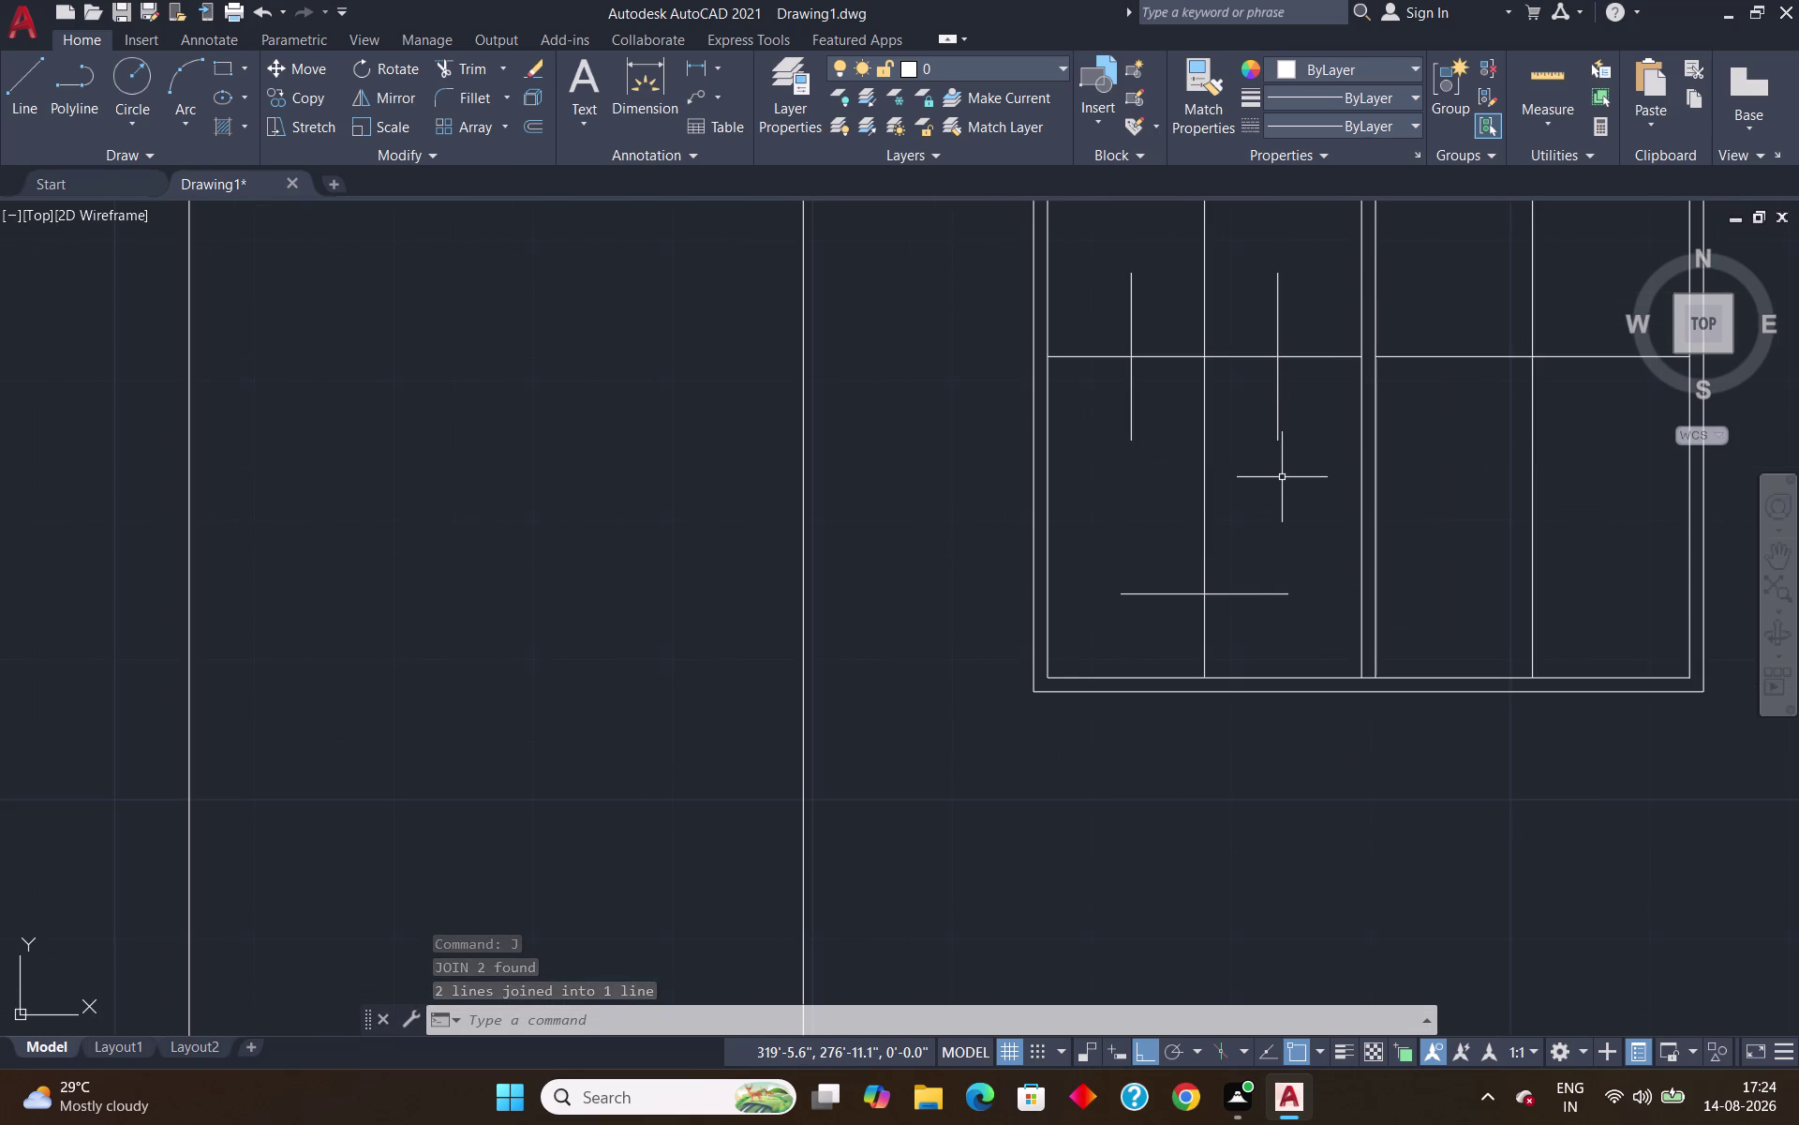
key(l)
key(BackSpace)
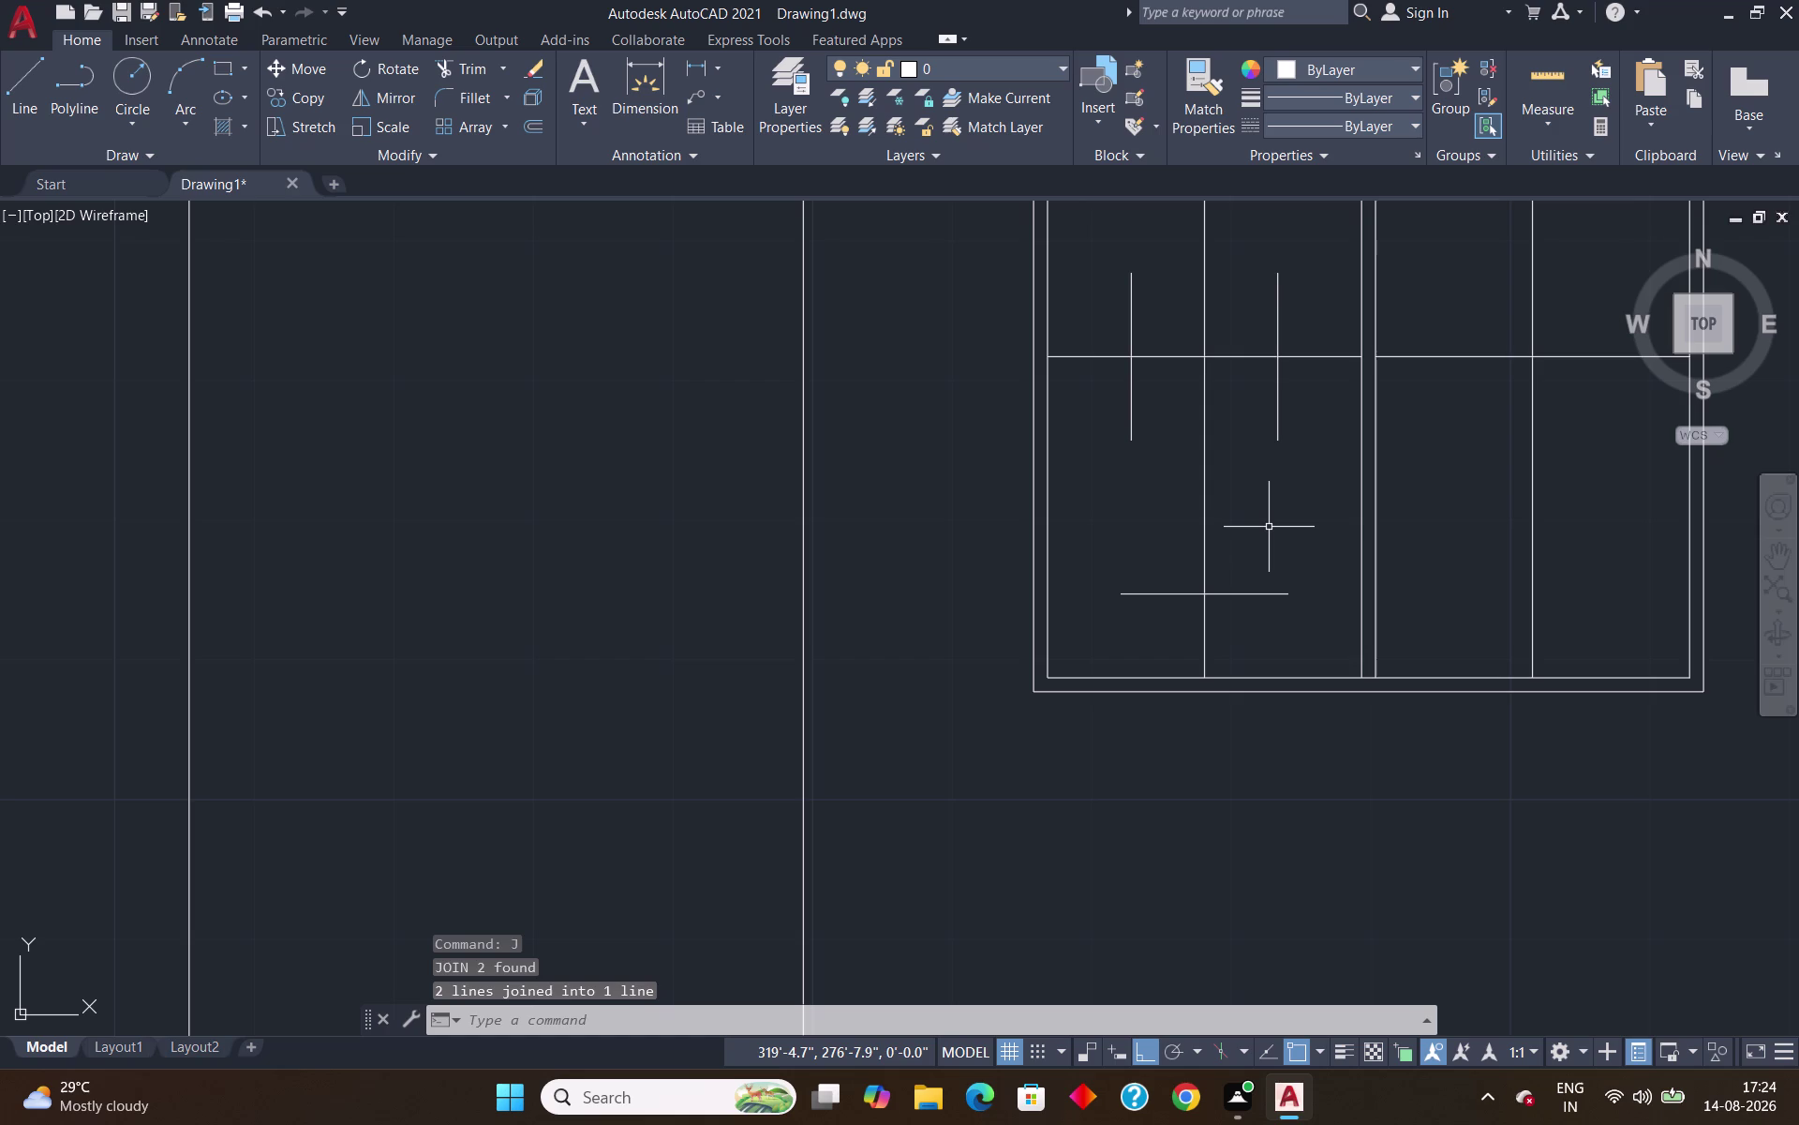
Extend both vertical lines down to the bottom line and the short vertical up to the top line.
text(EX)
key(Return)
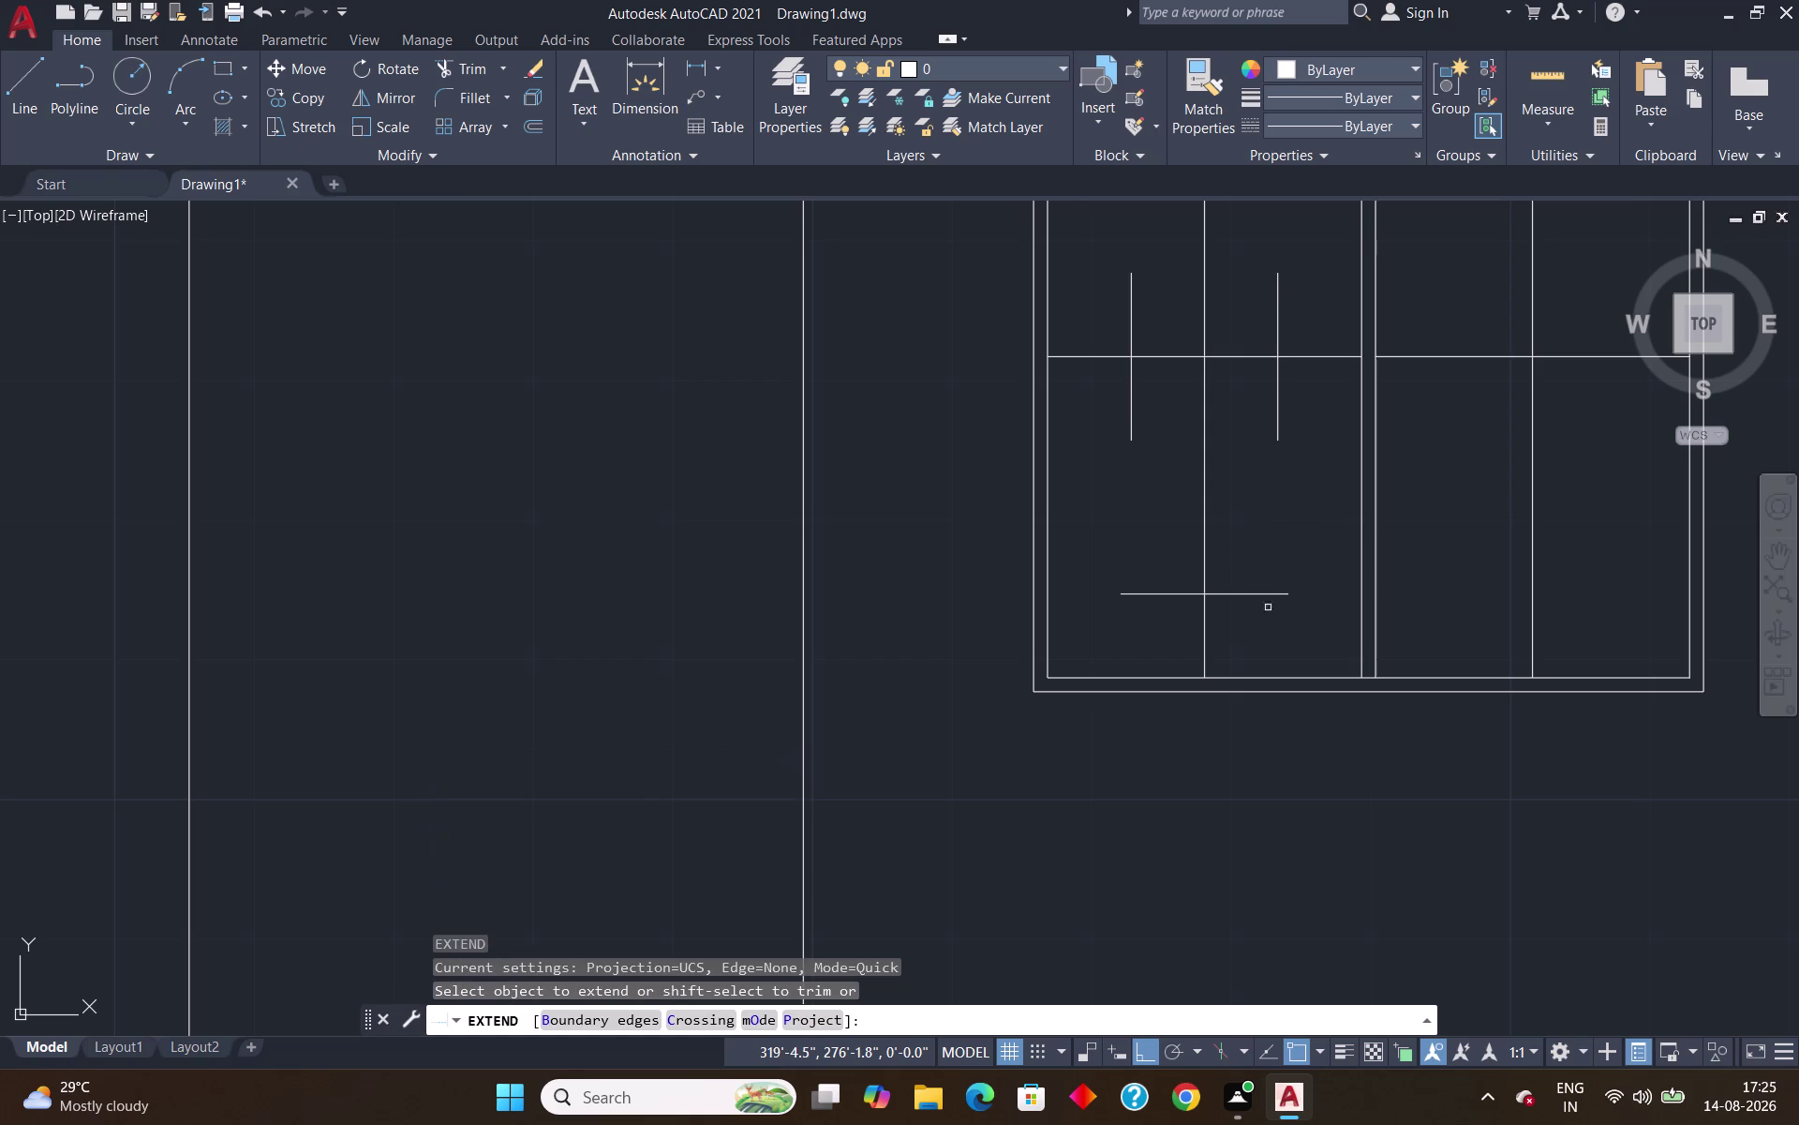
click(1281, 425)
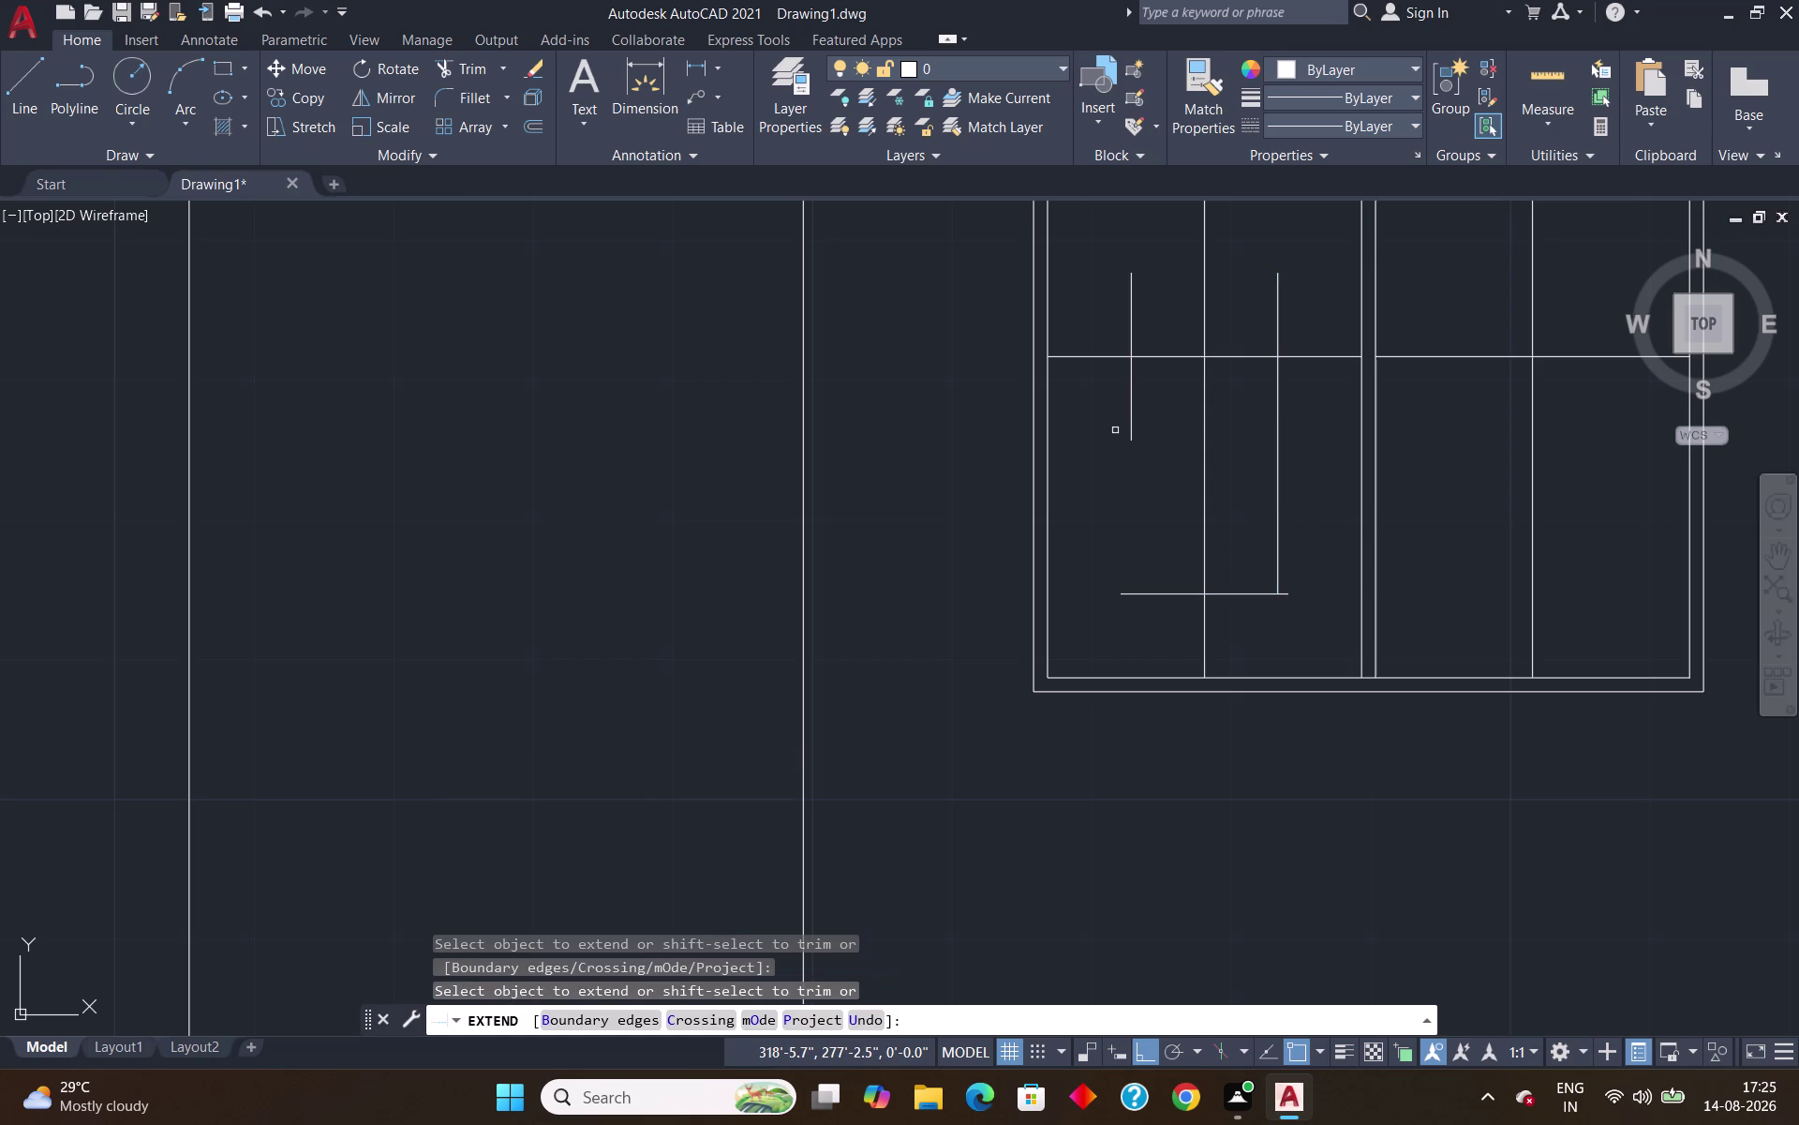
click(1133, 429)
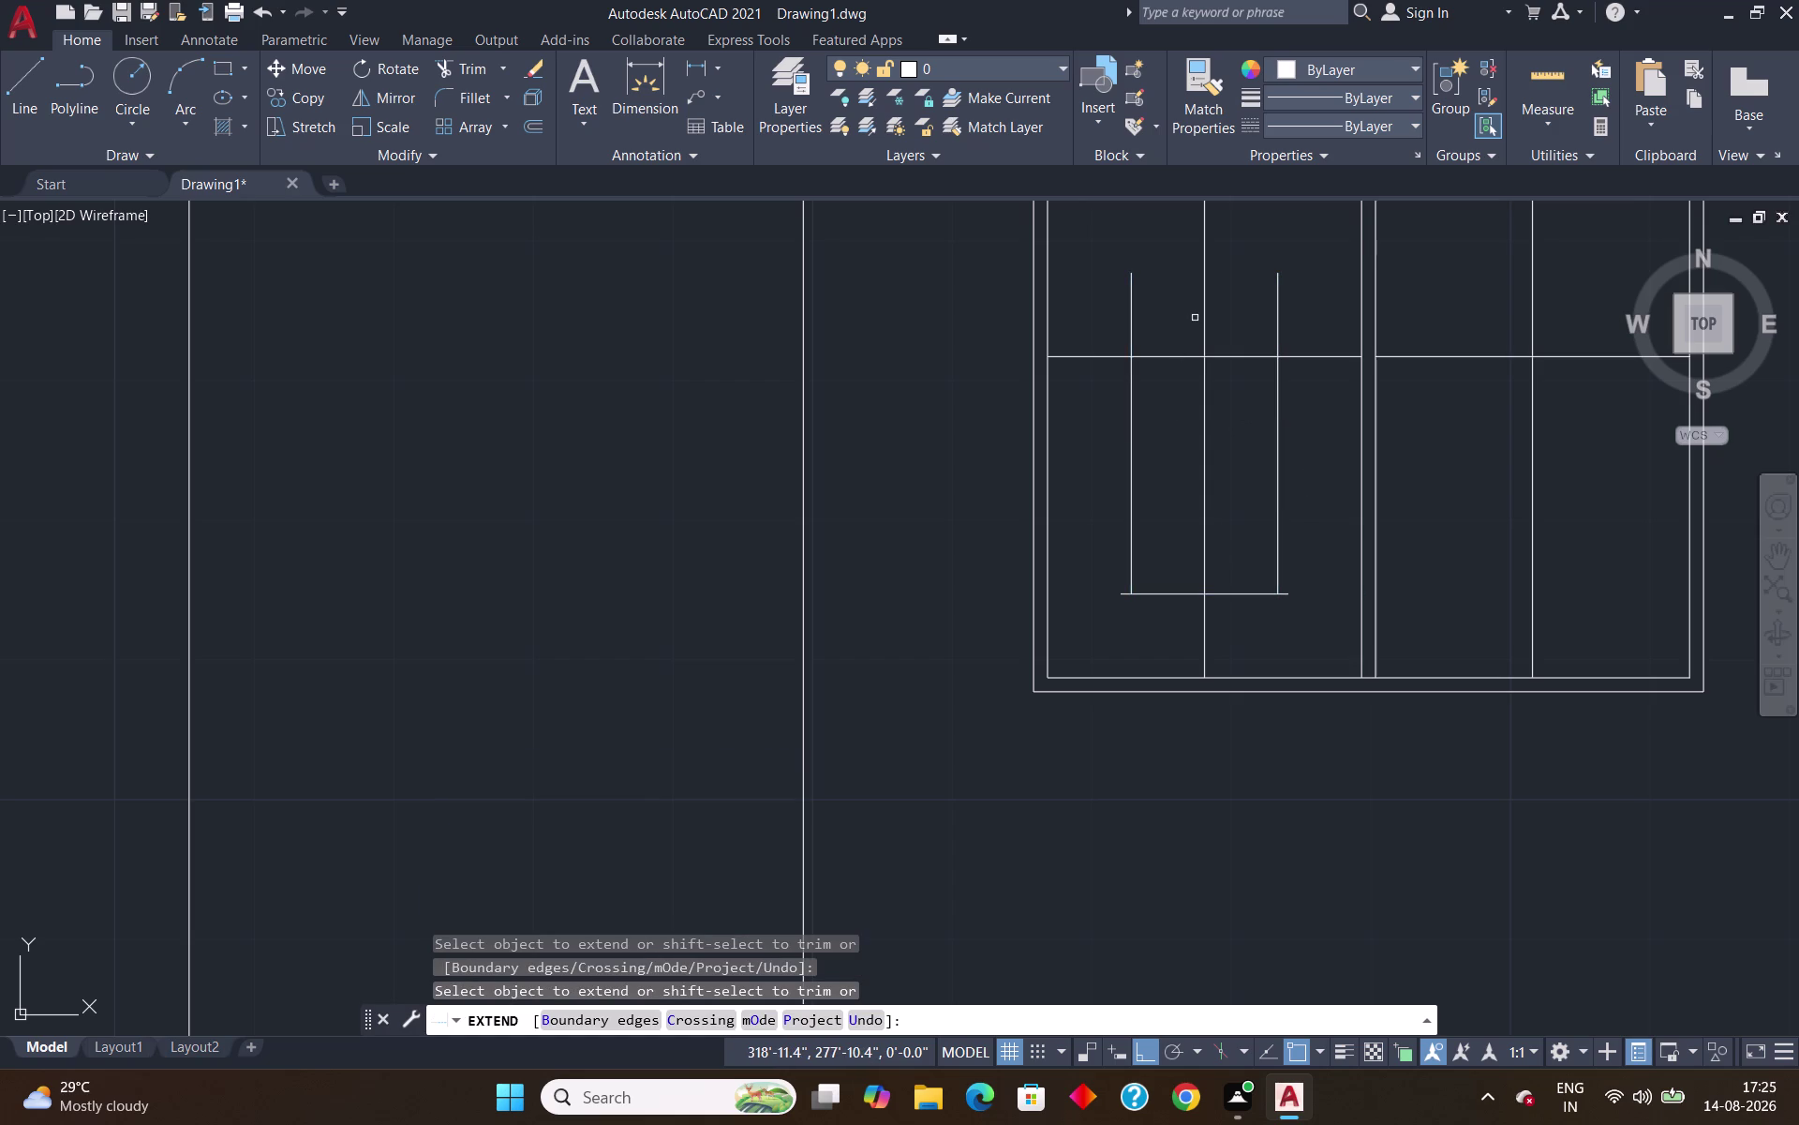
scroll(down, 3)
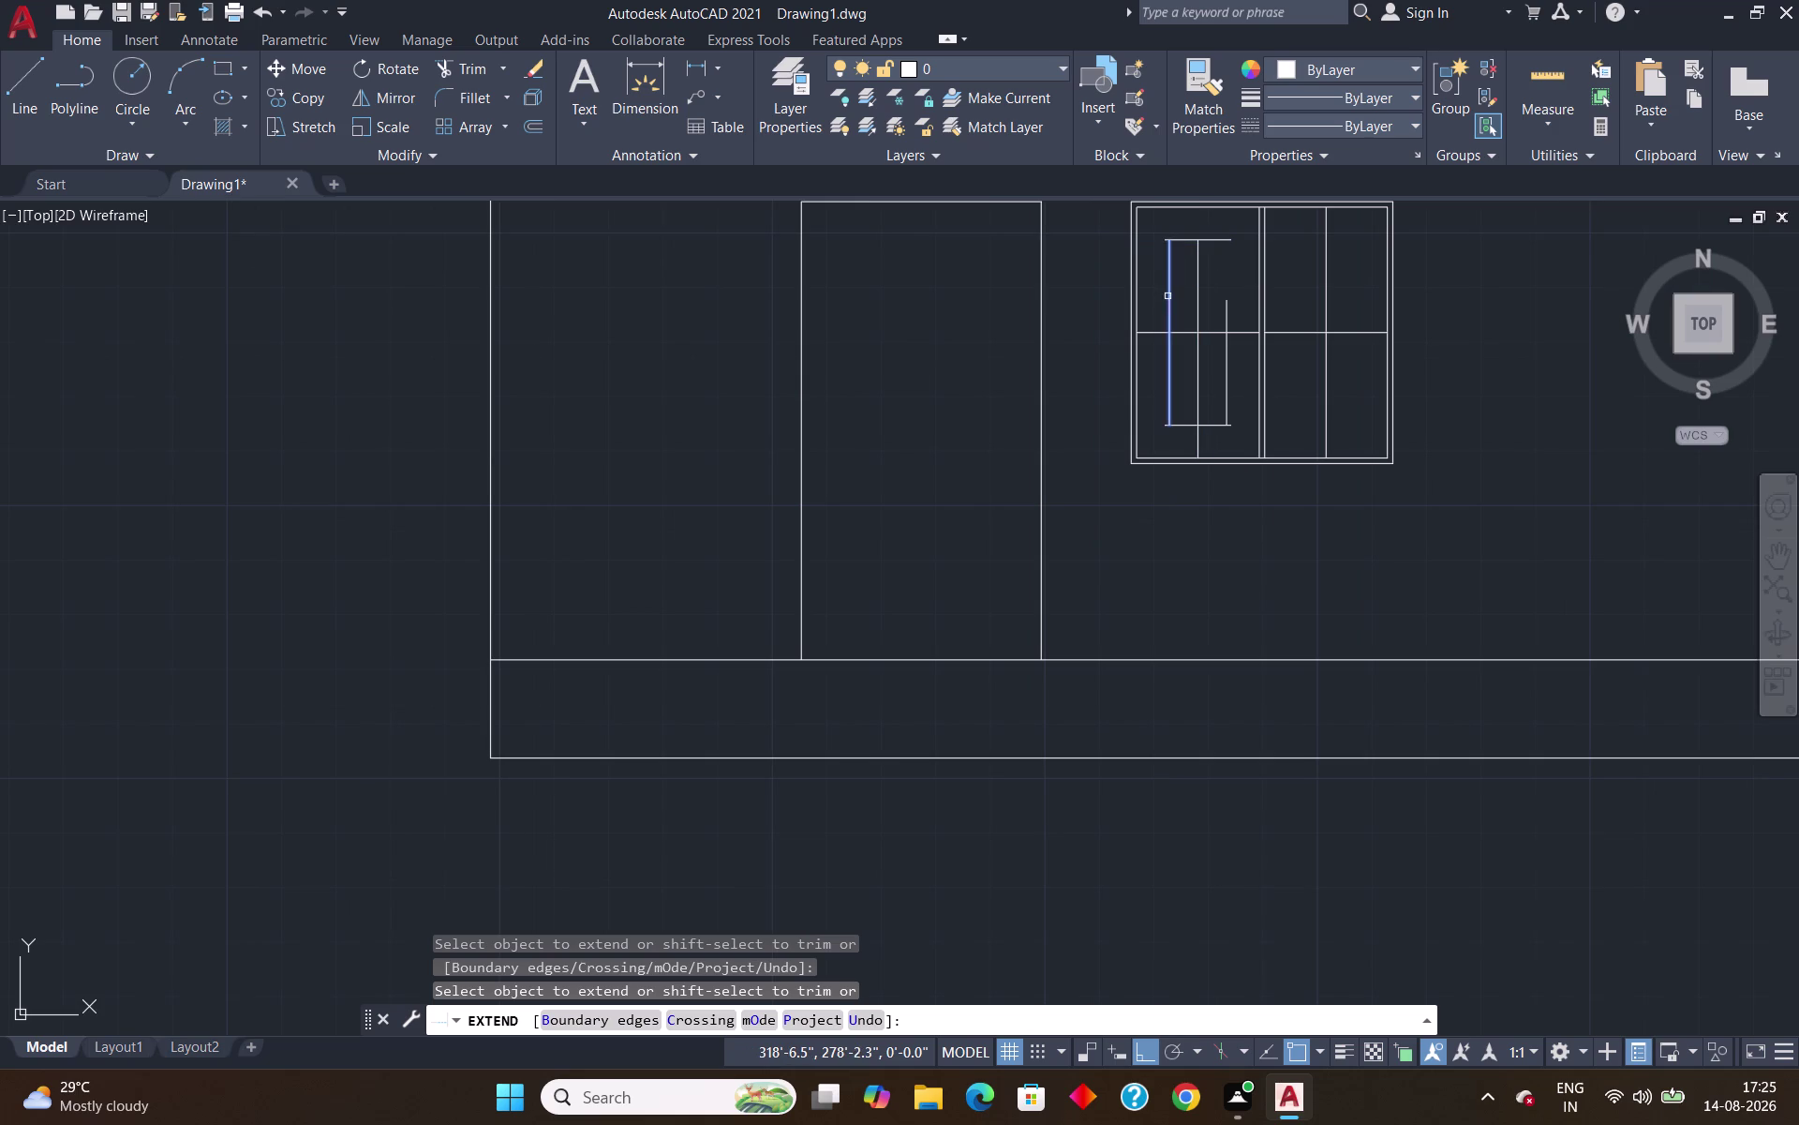
click(1168, 306)
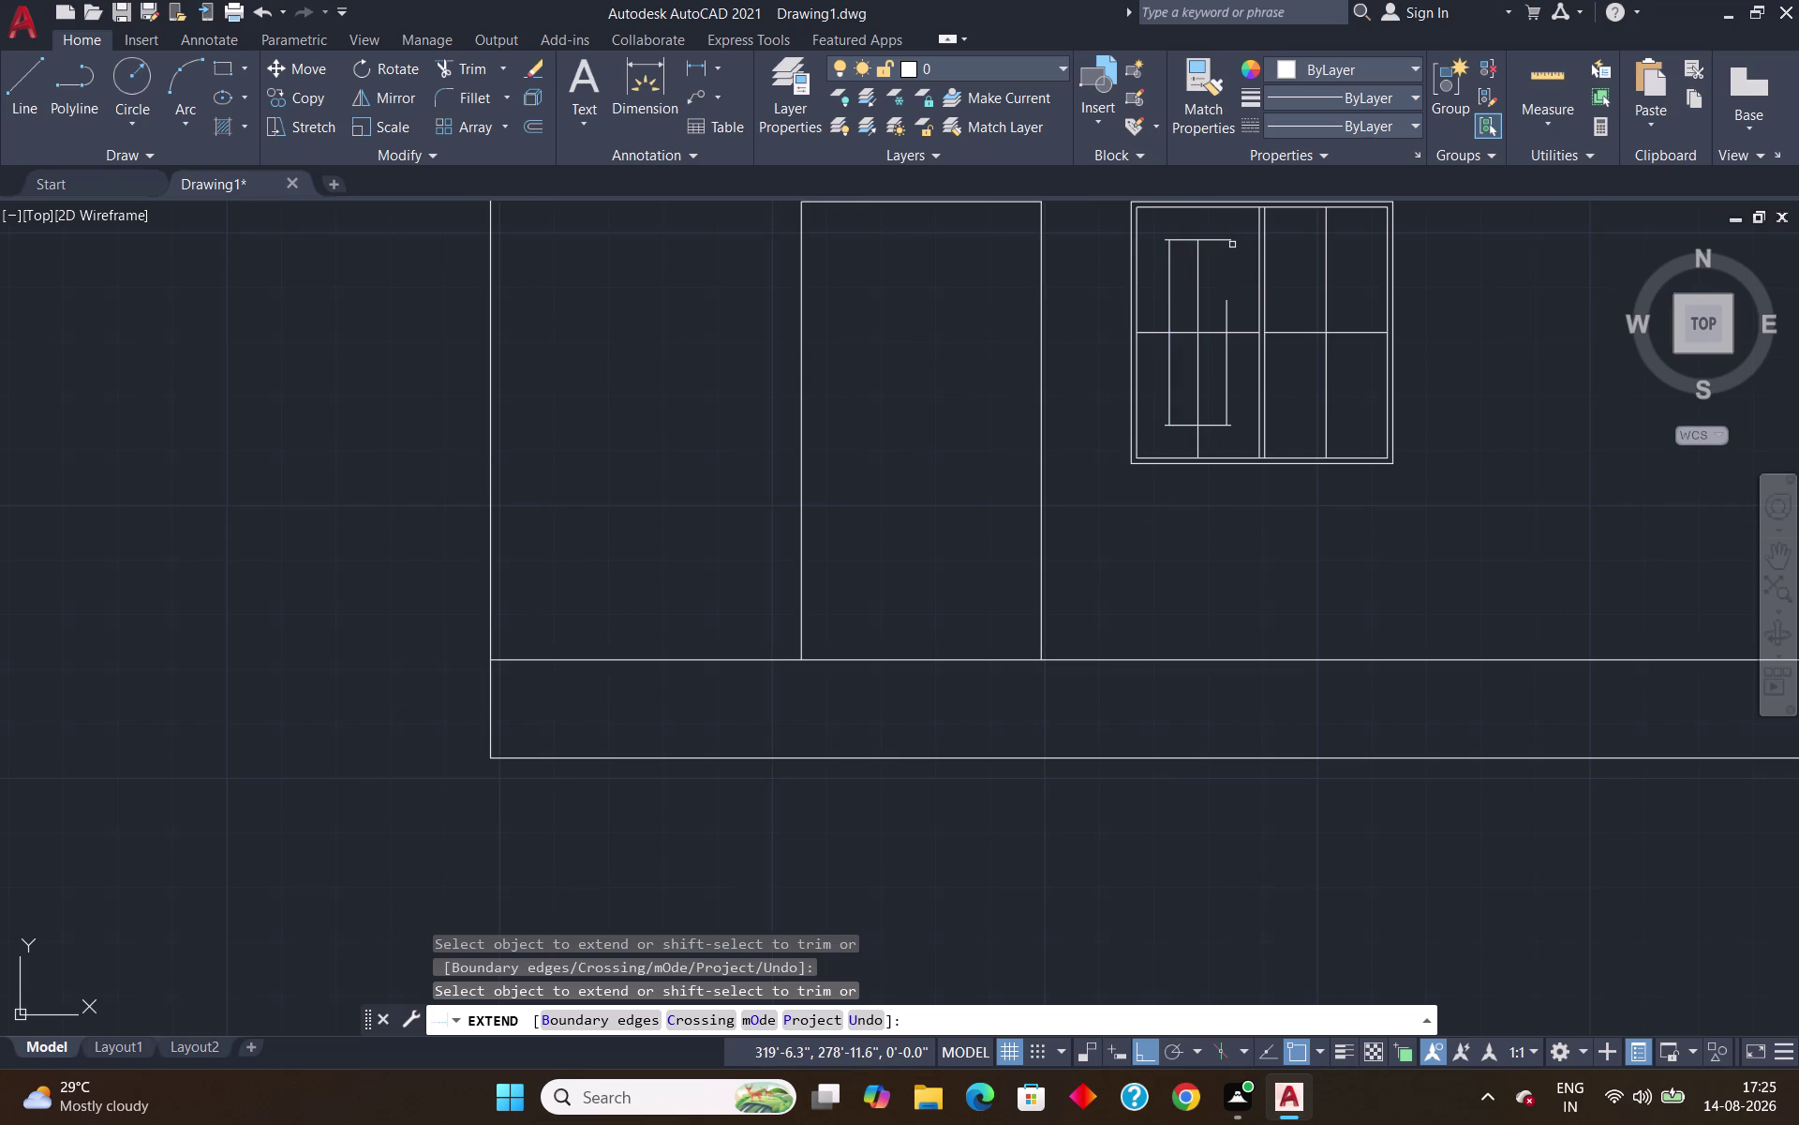
click(1228, 304)
key(Escape)
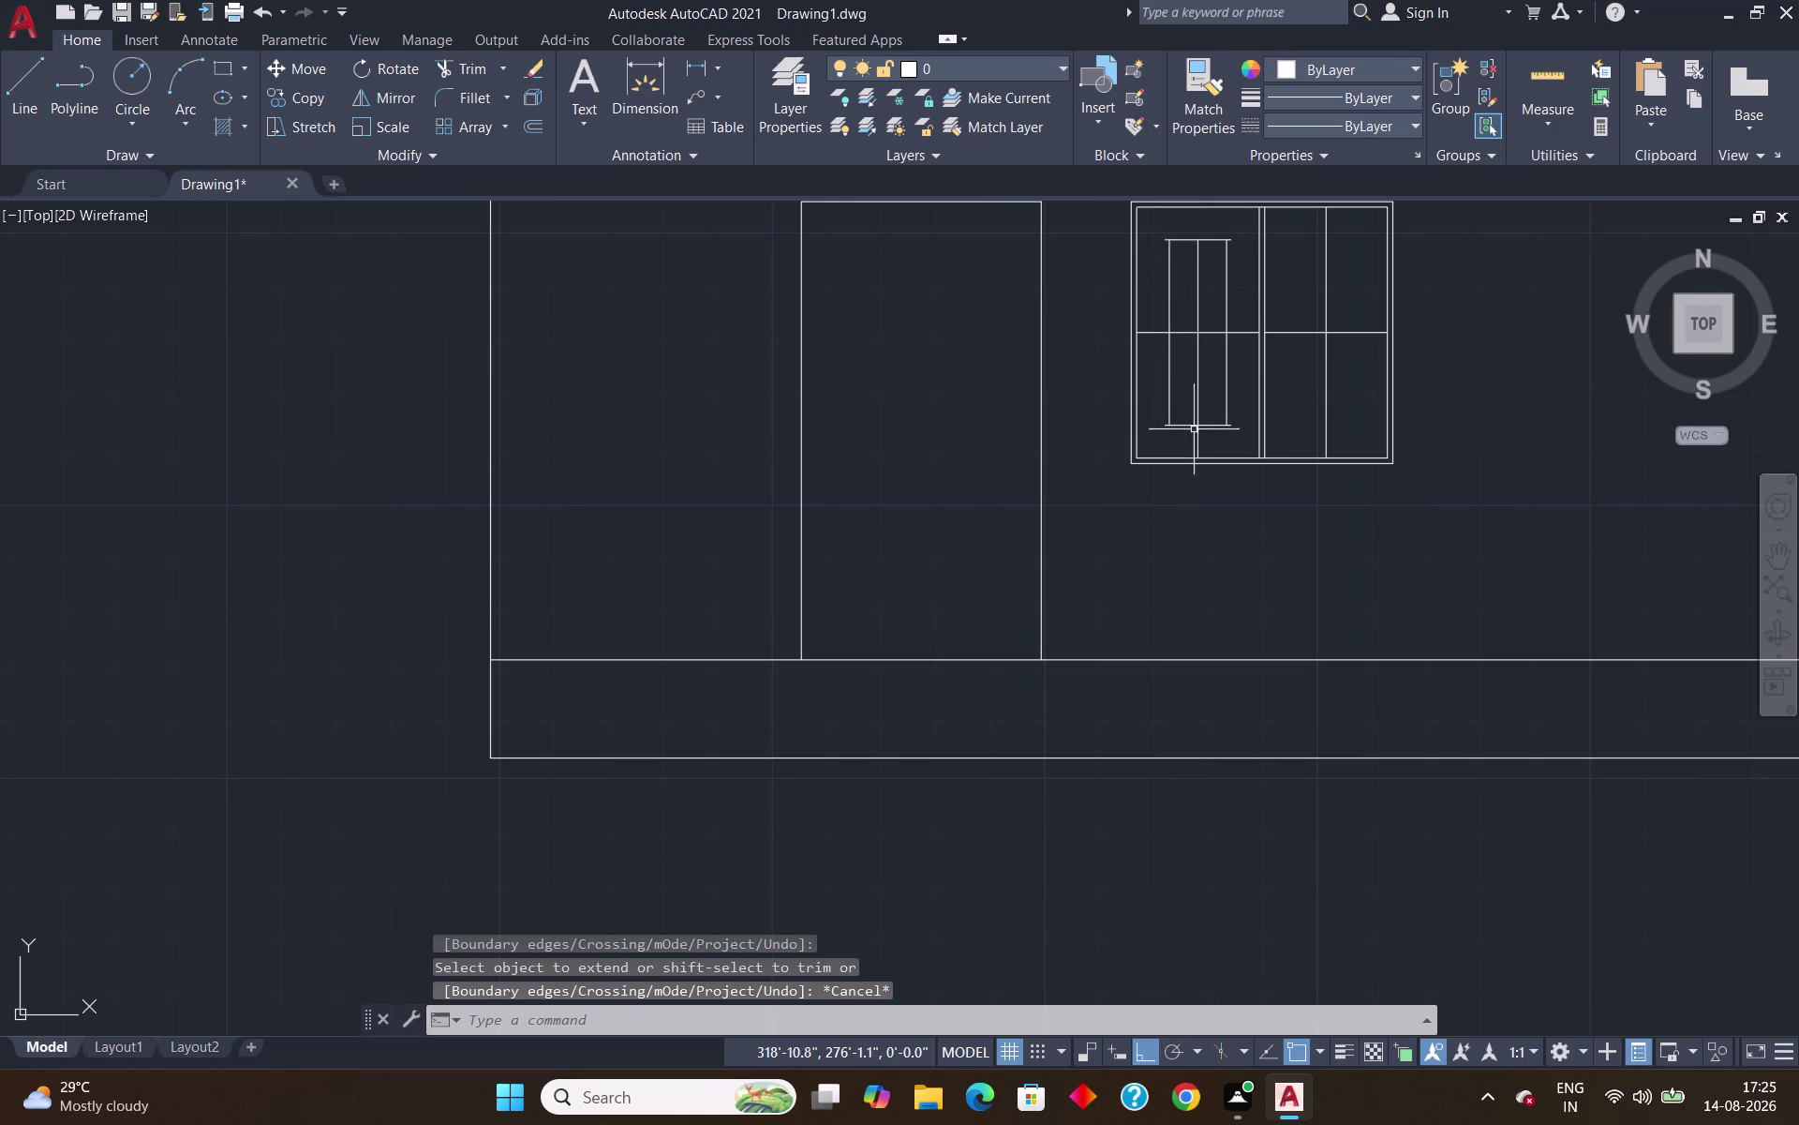
Zoom and pan across the elevation to review the pane, then measure distances inside it.
scroll(up, 3)
scroll(down, 3)
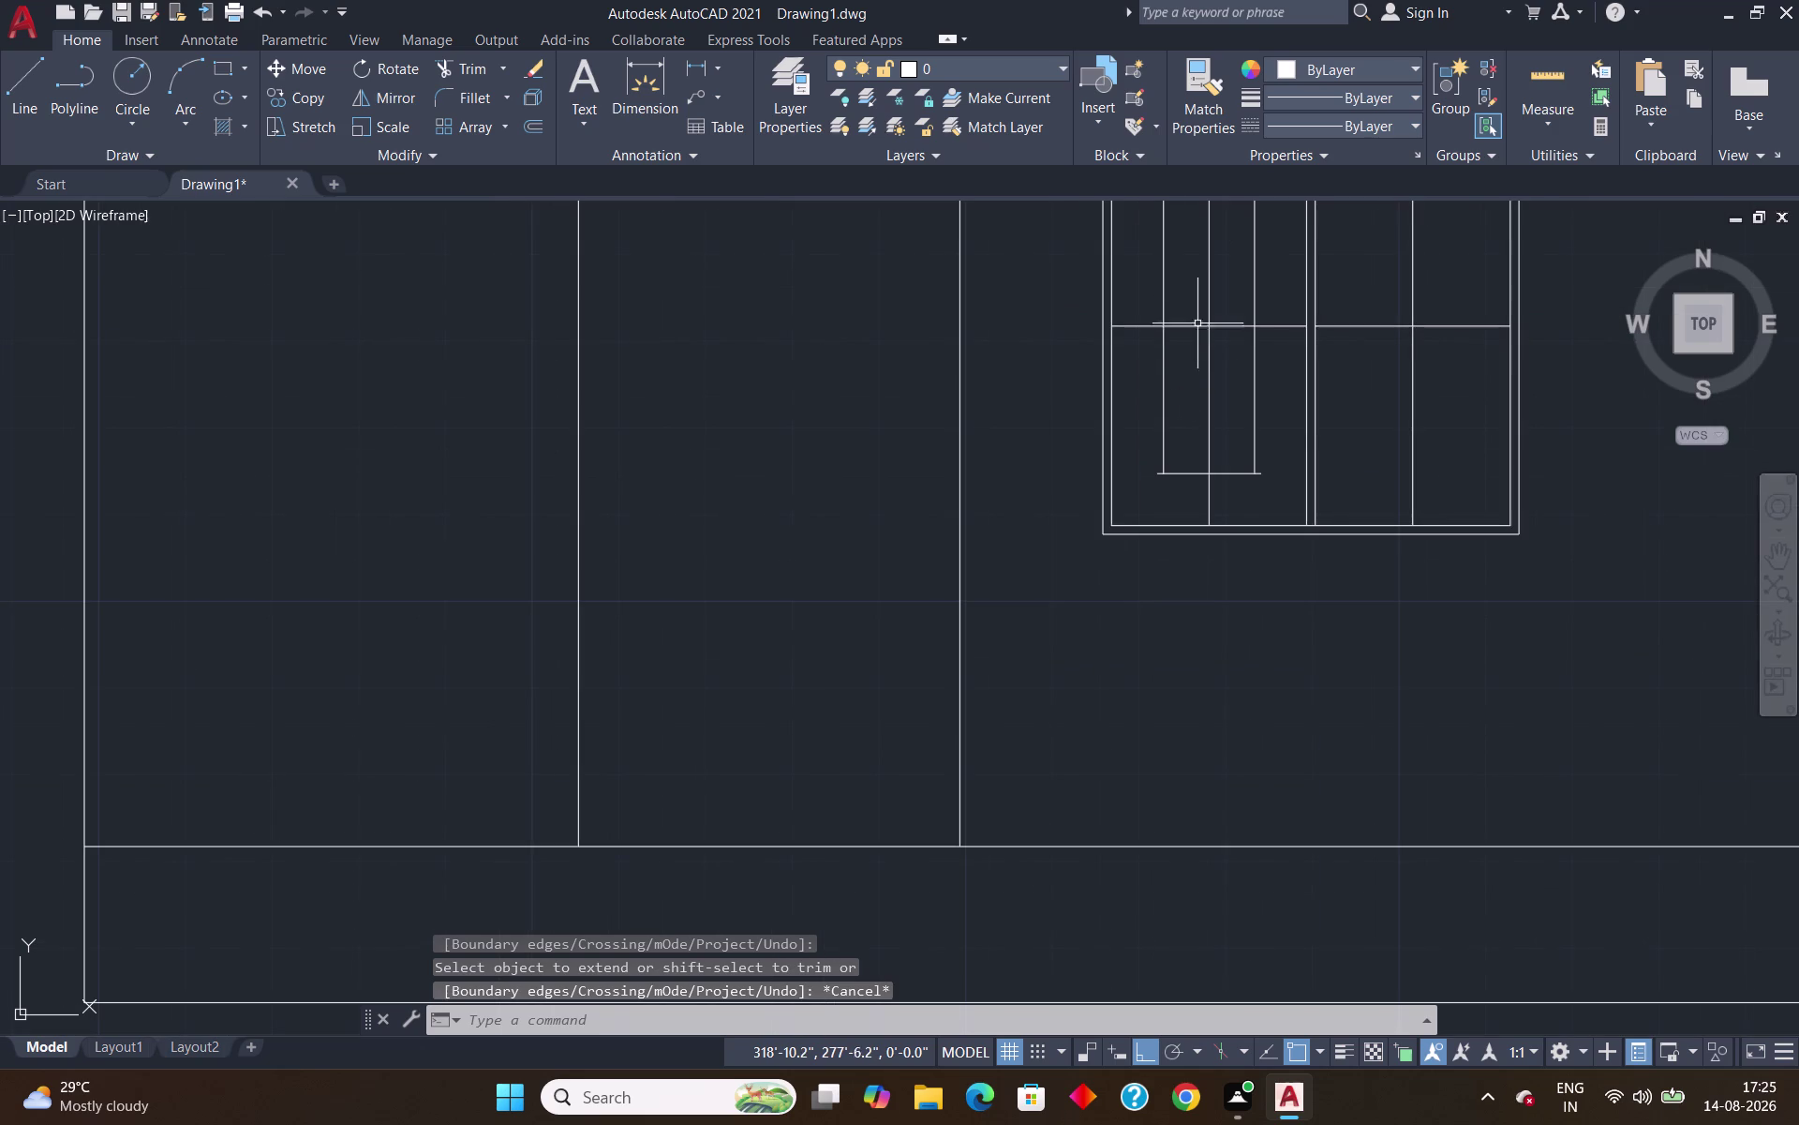
scroll(down, 3)
scroll(up, 3)
scroll(down, 3)
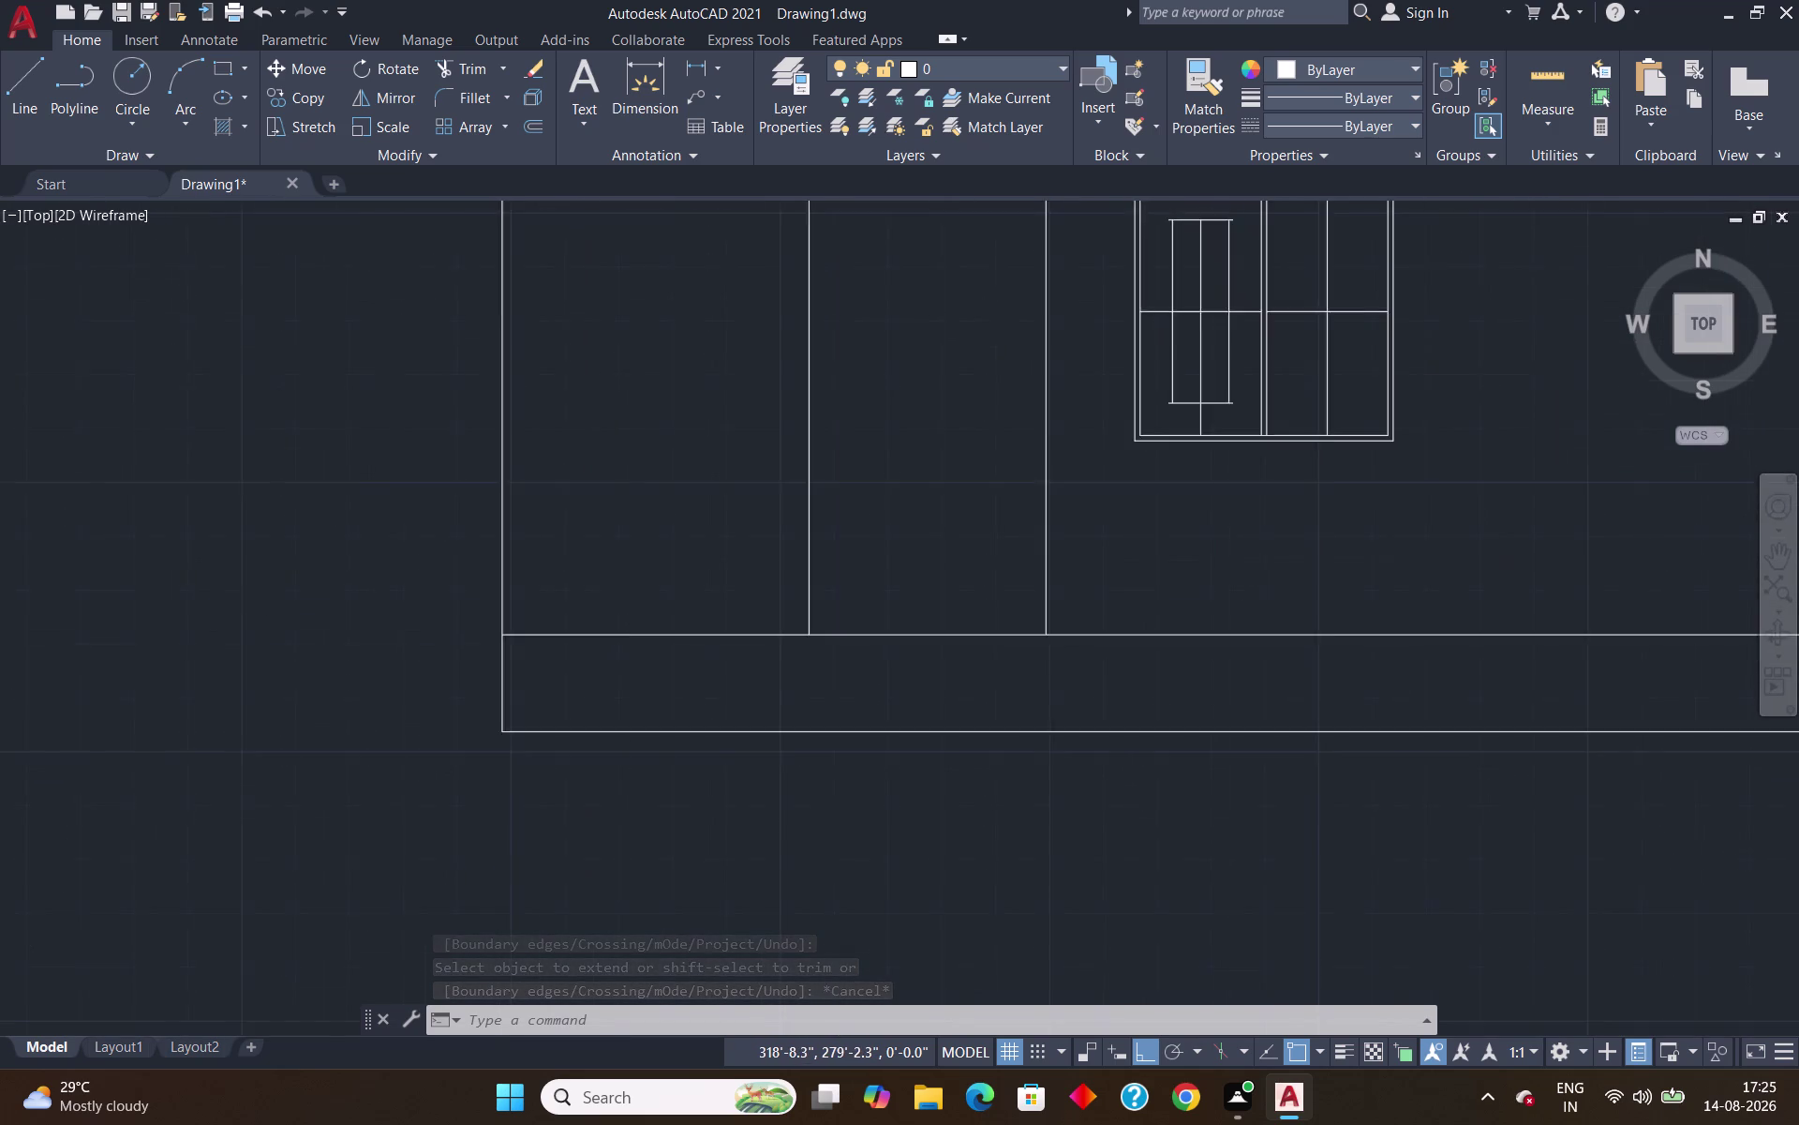
middle_drag(1174, 208, 1172, 346)
scroll(up, 3)
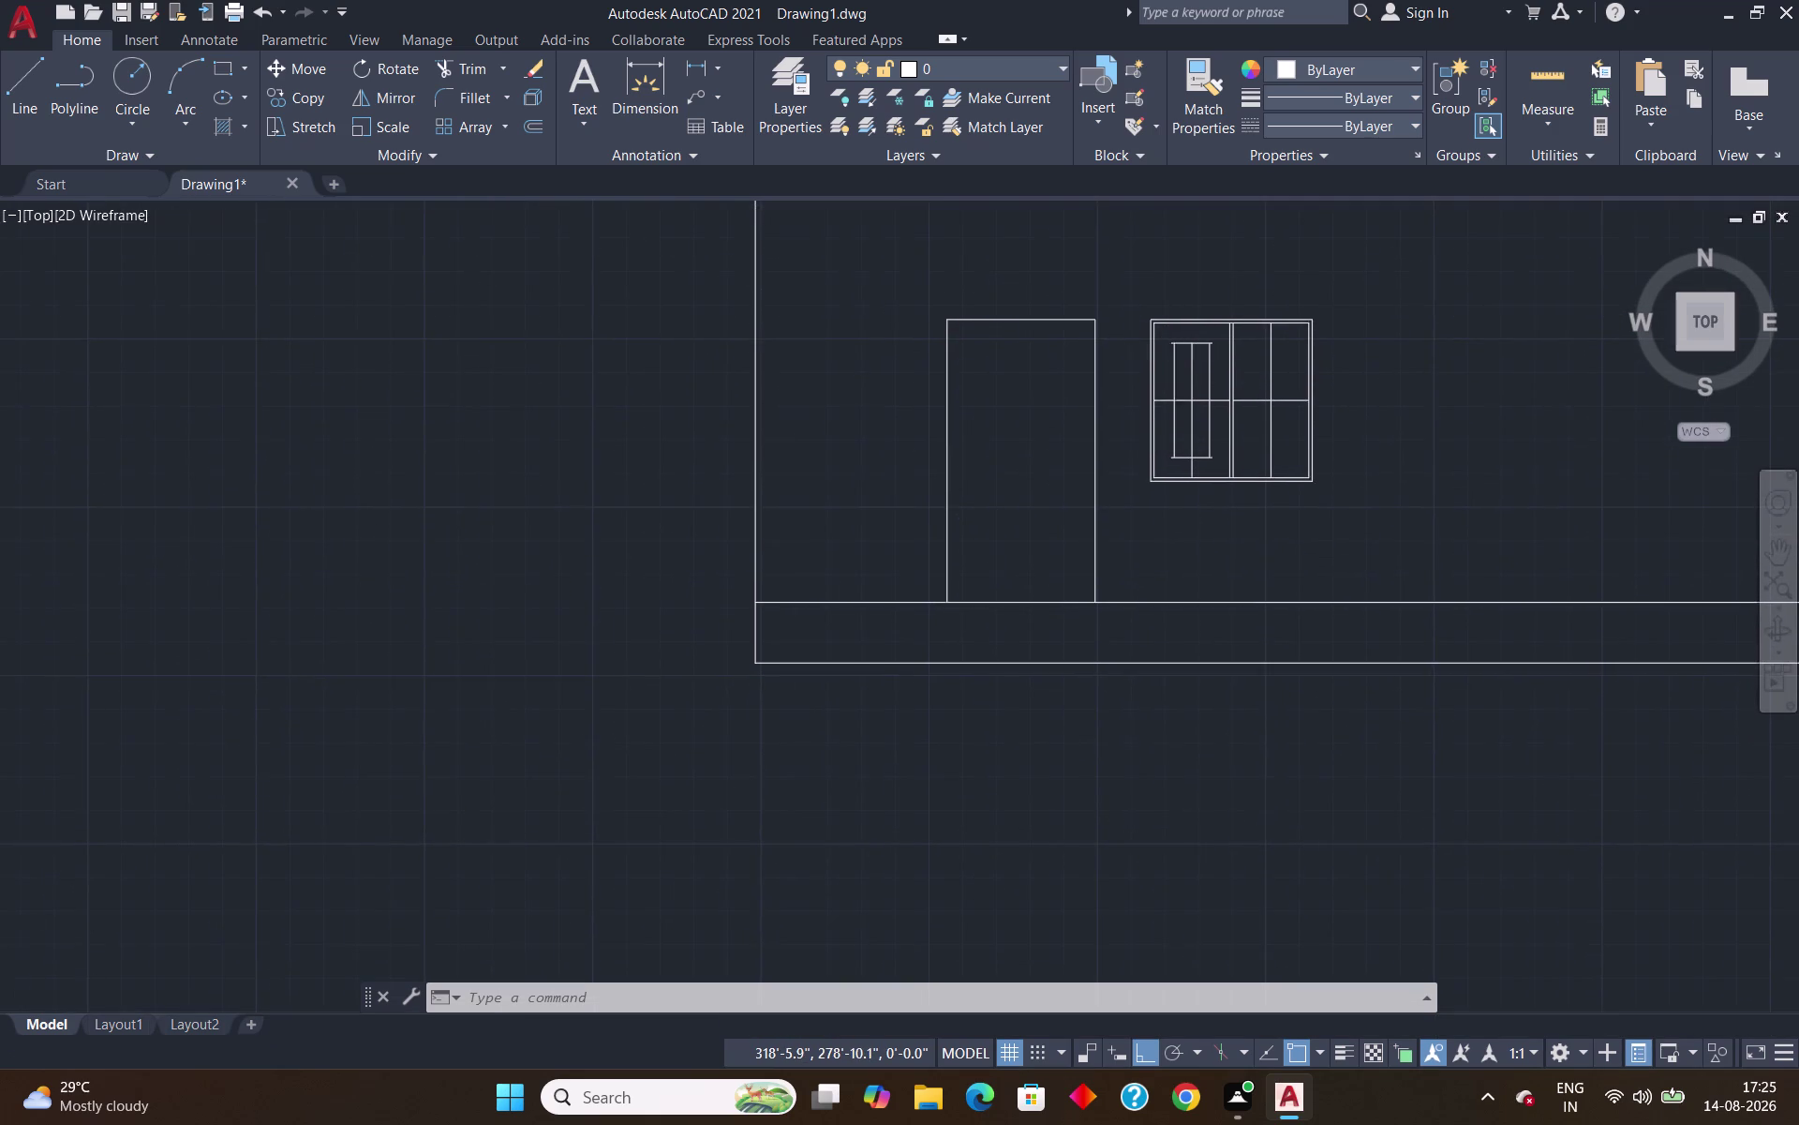
scroll(up, 3)
click(1563, 81)
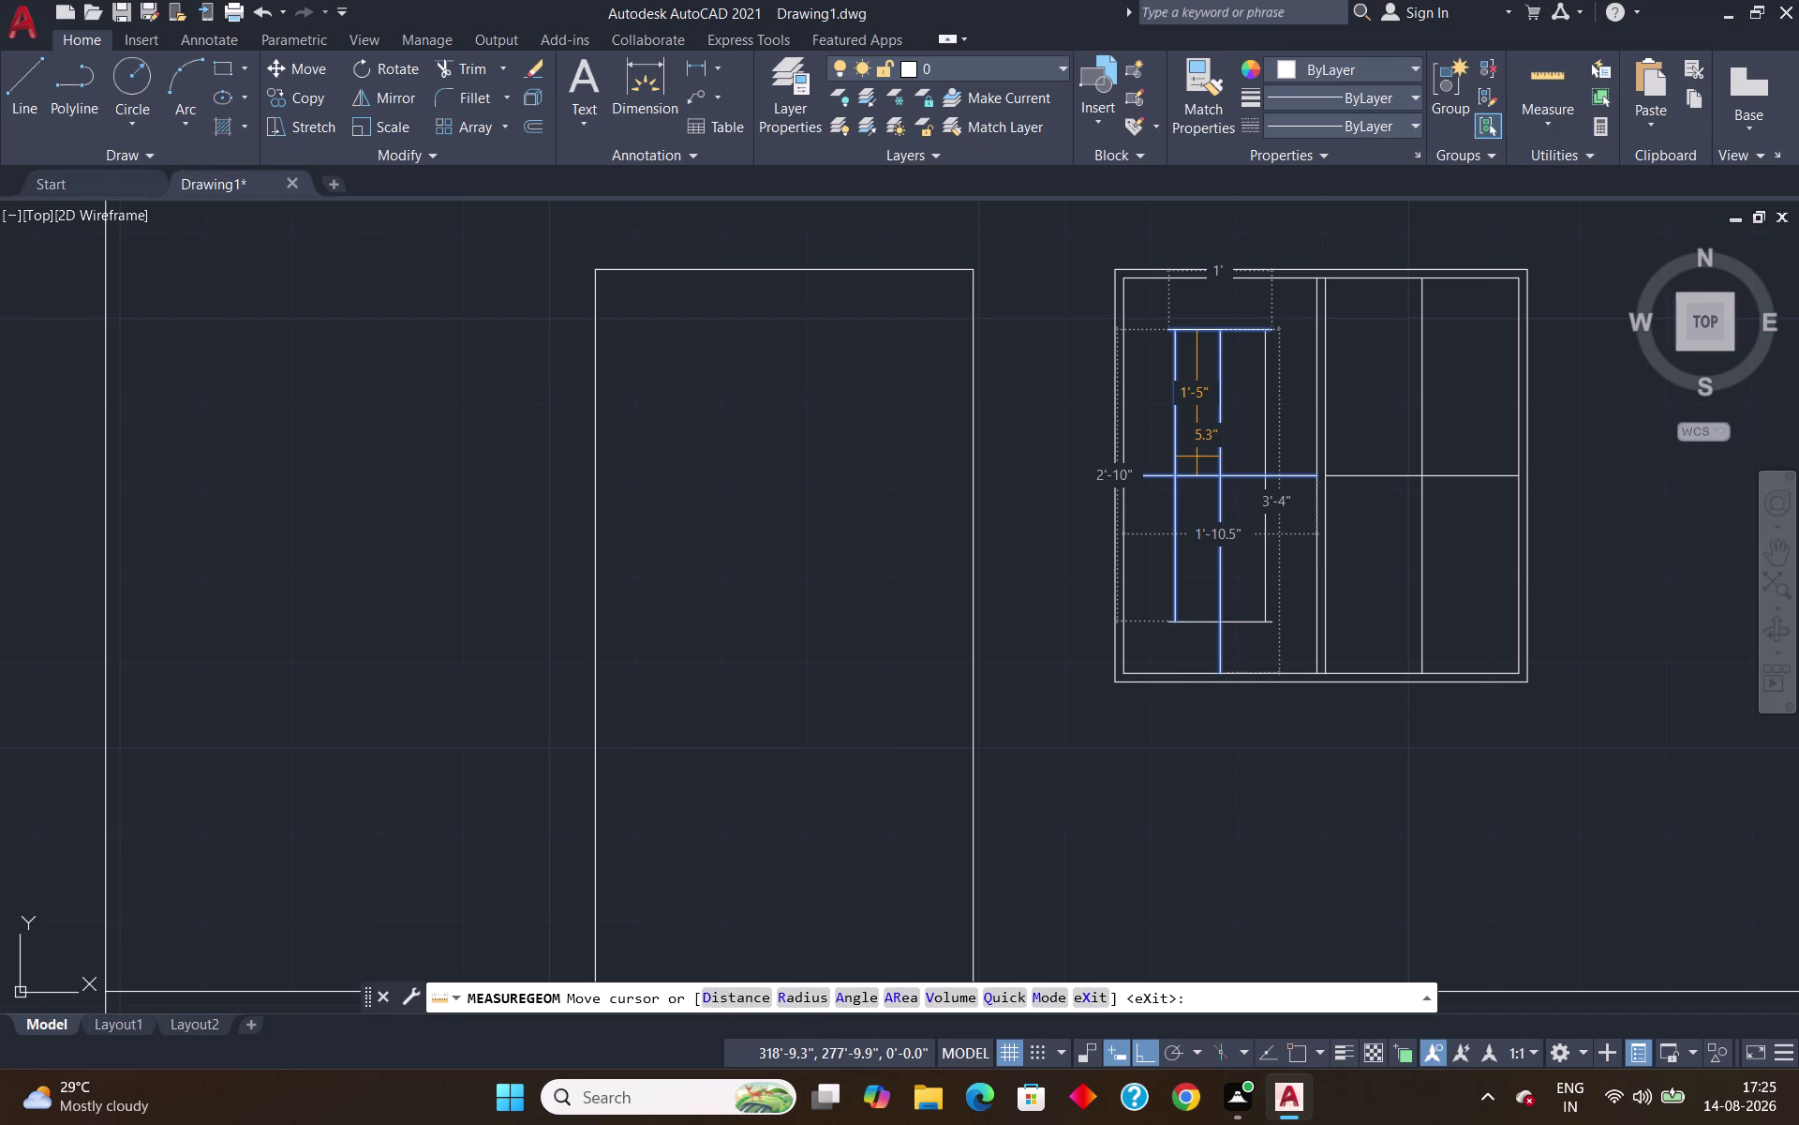
Trim the horizontal divider and stray divider segments inside the left pane.
key(Escape)
text(TR)
key(Return)
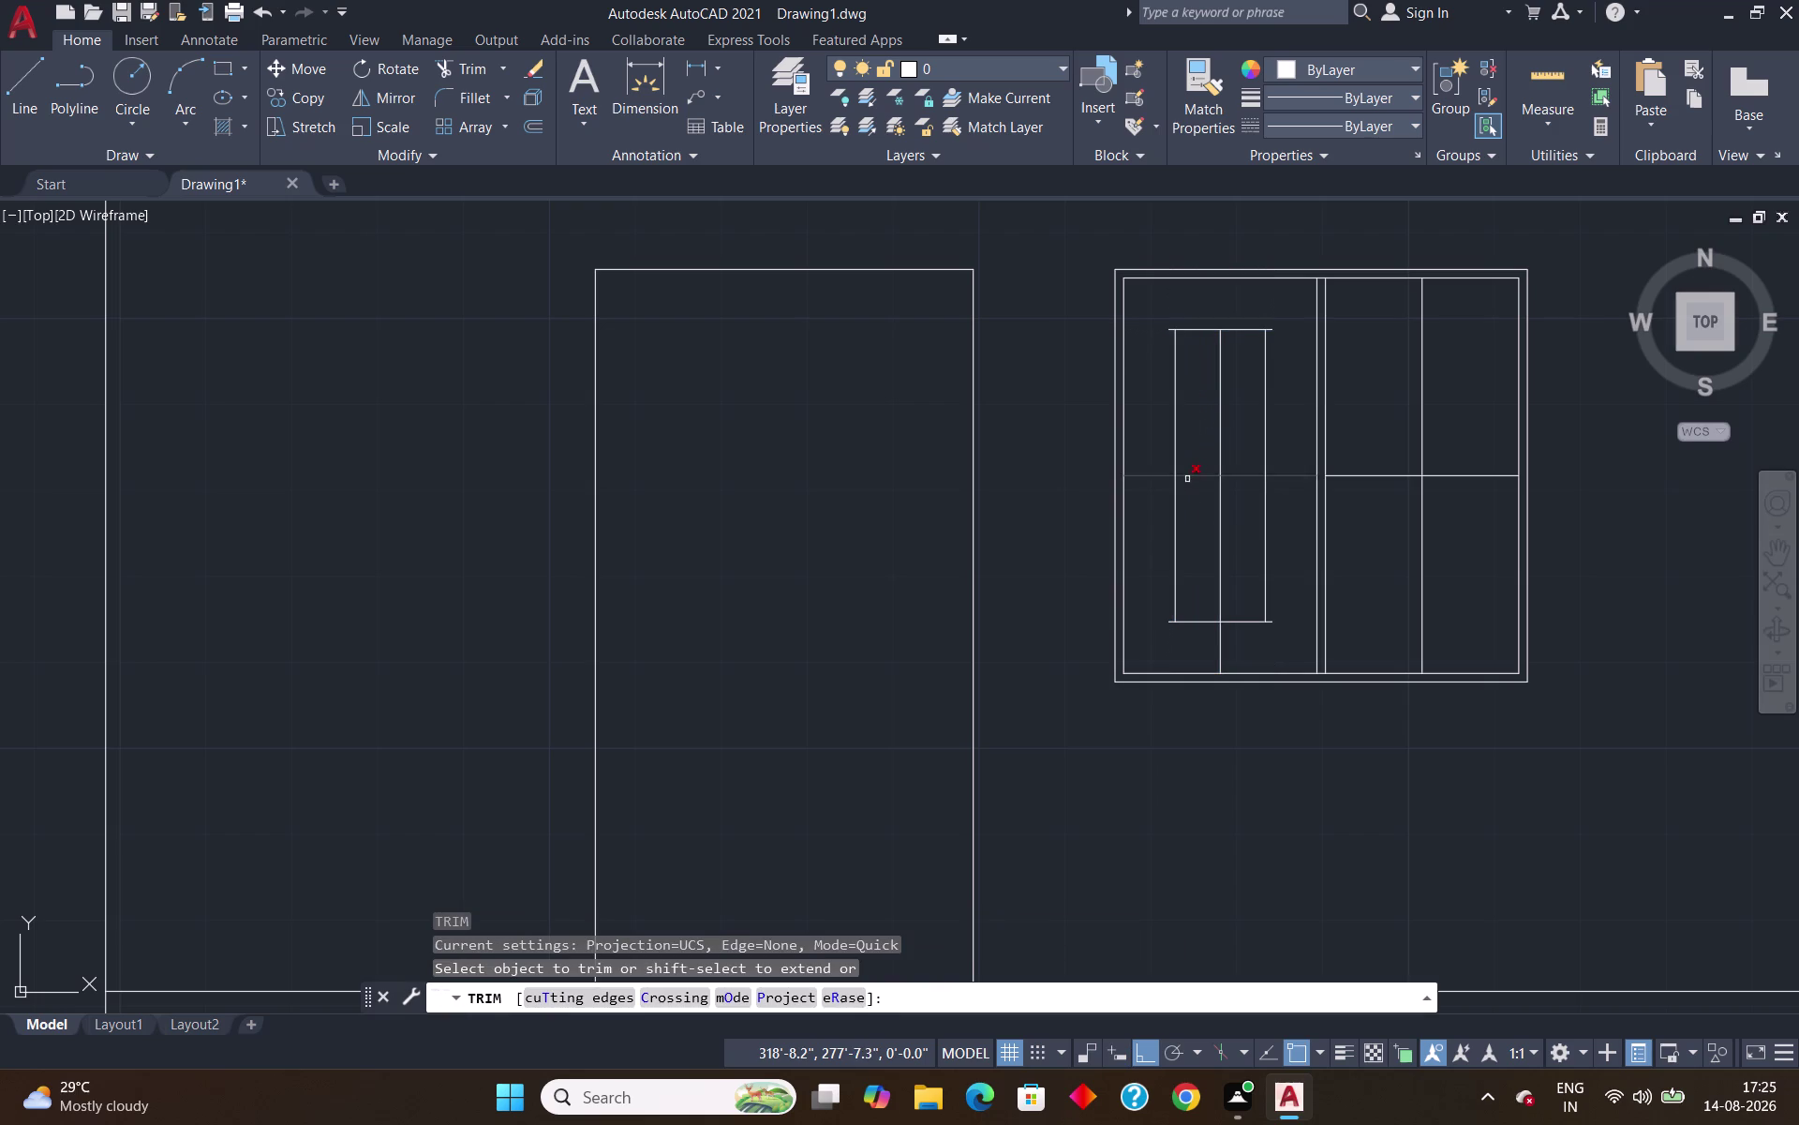
drag(1194, 451, 1205, 506)
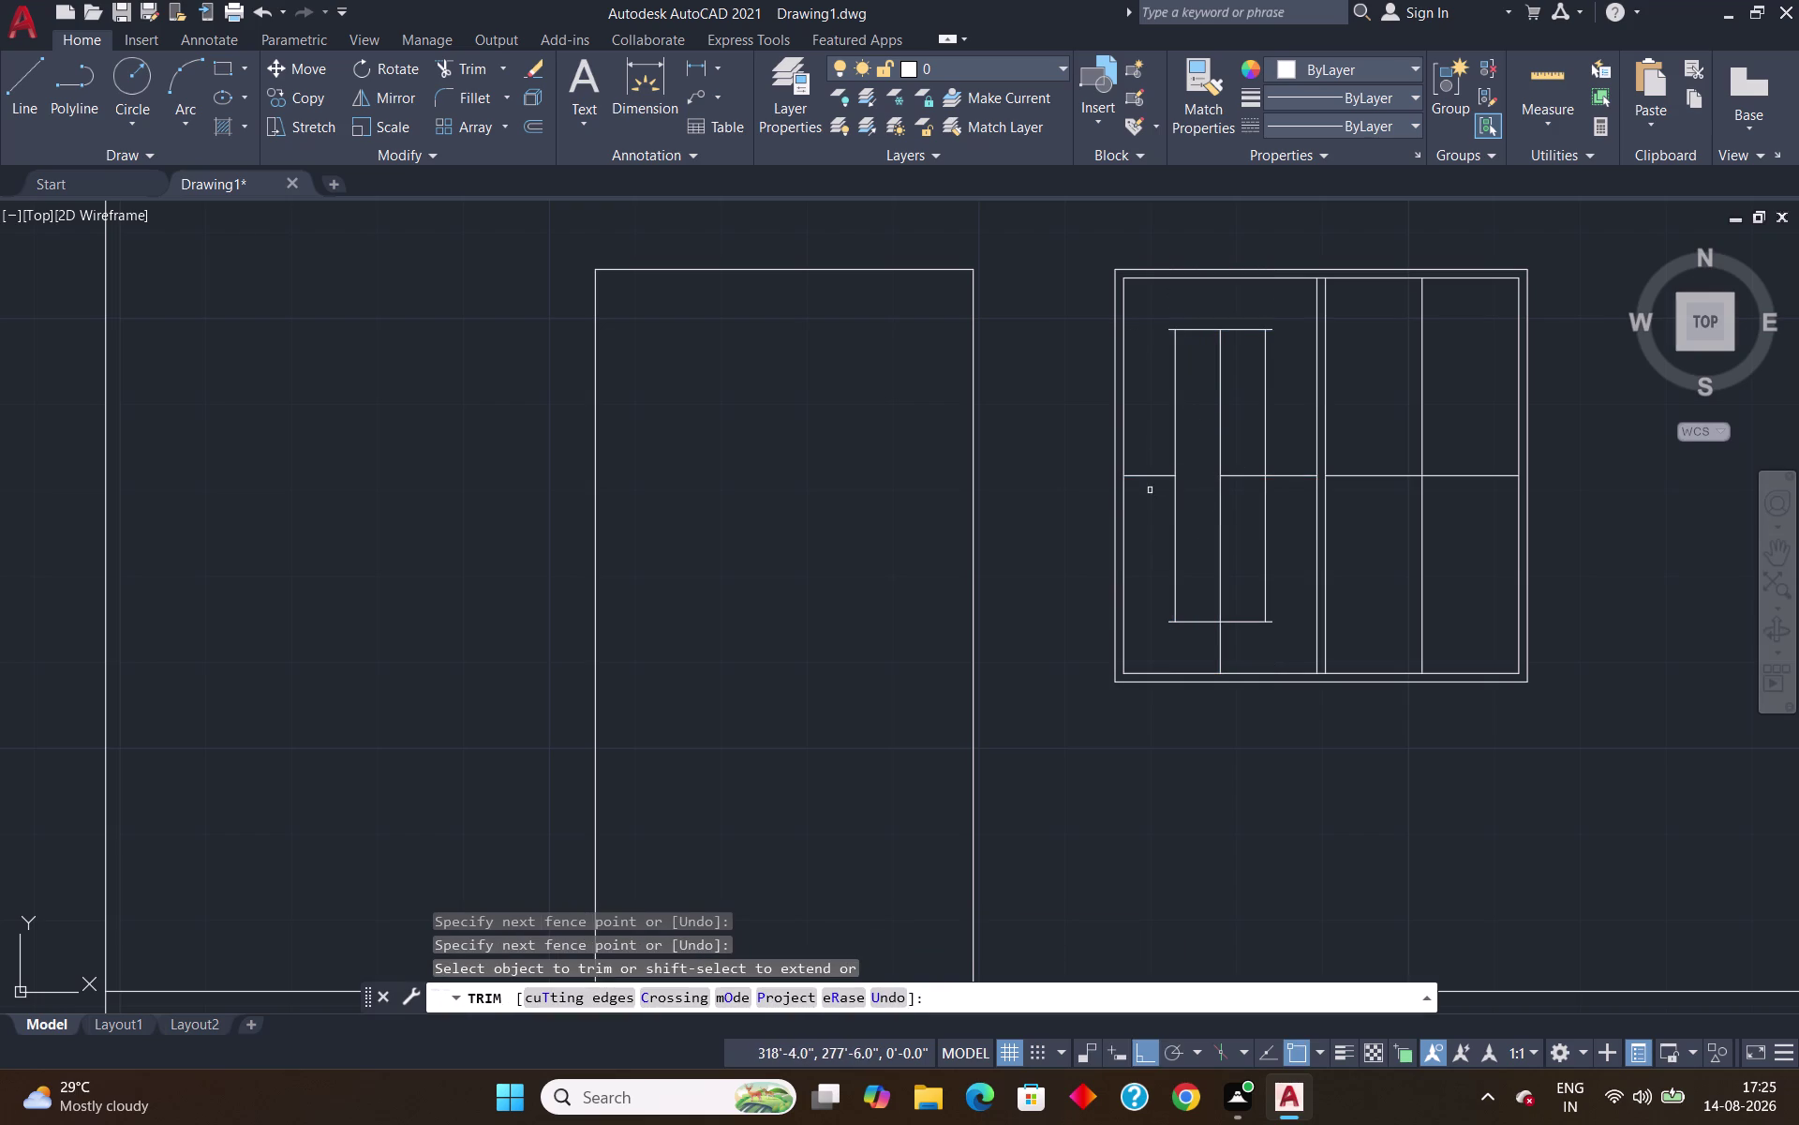
click(1149, 477)
click(1244, 472)
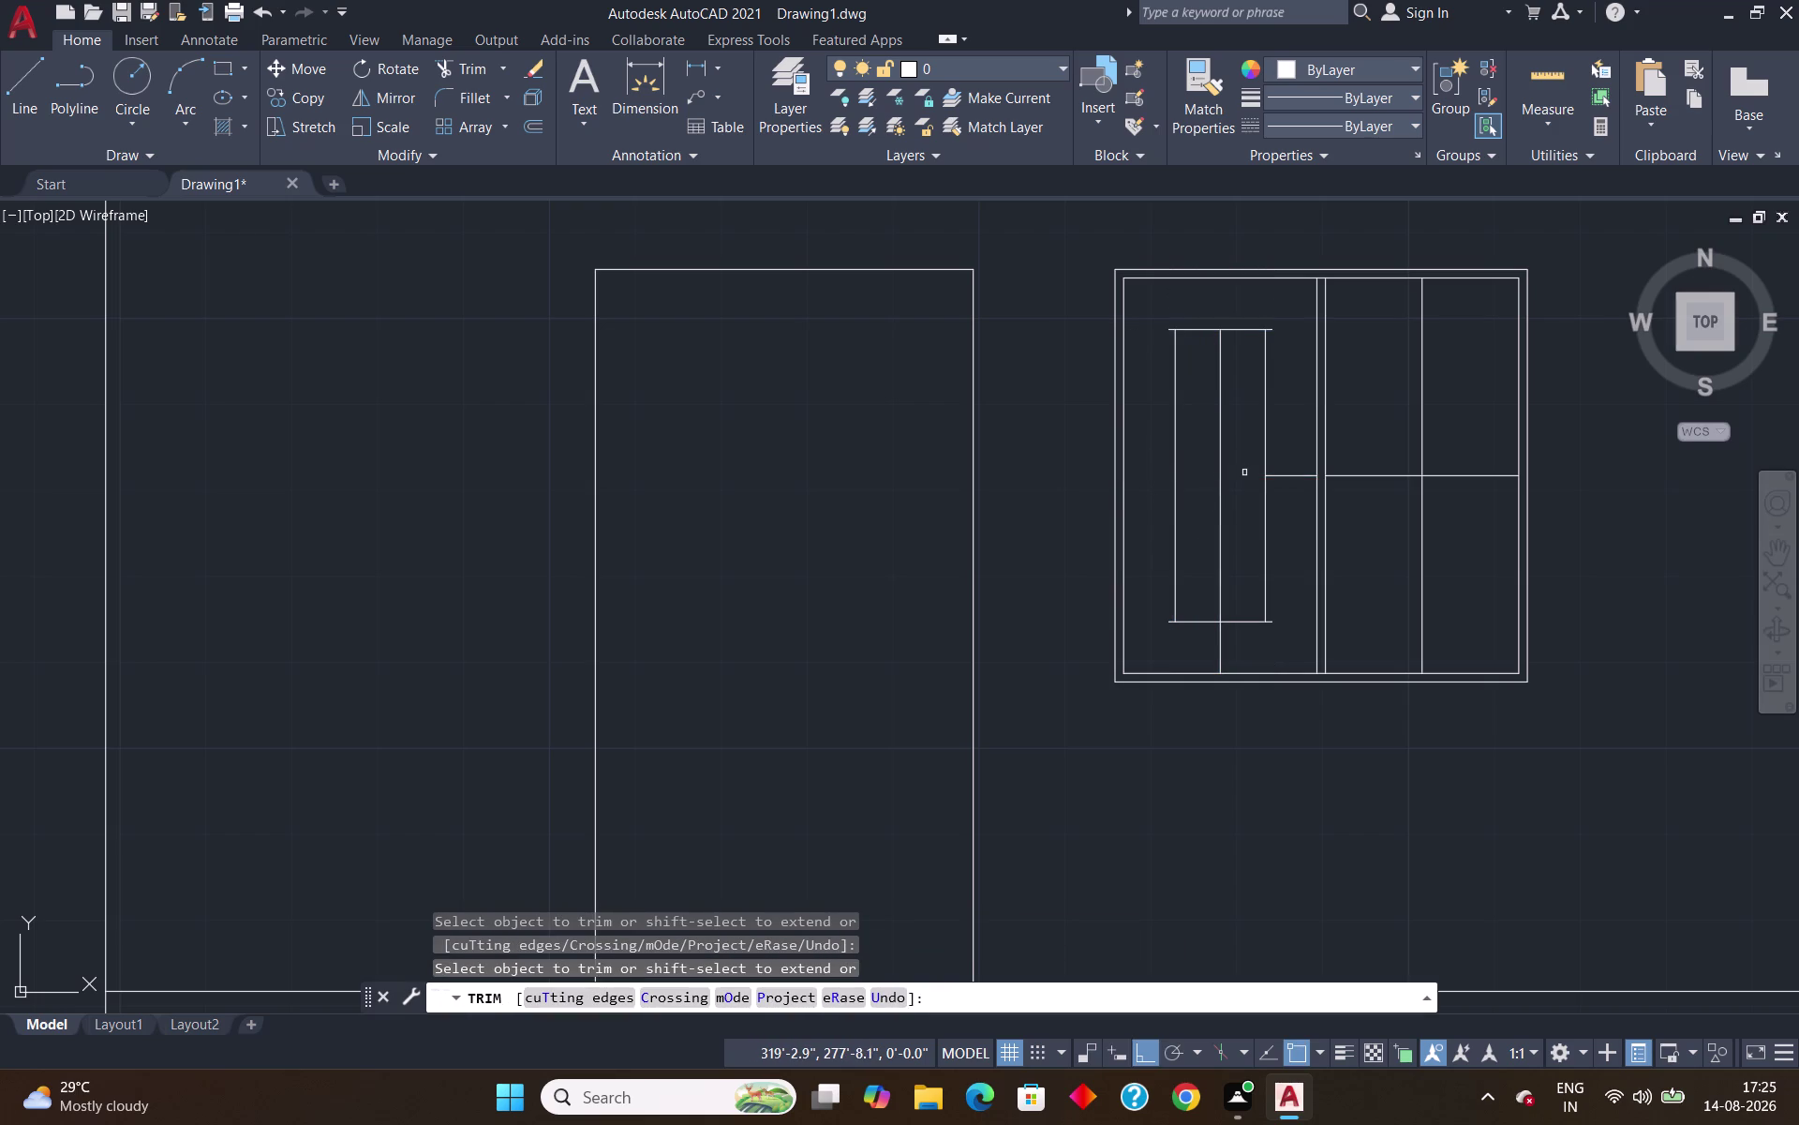
click(1167, 330)
click(1271, 332)
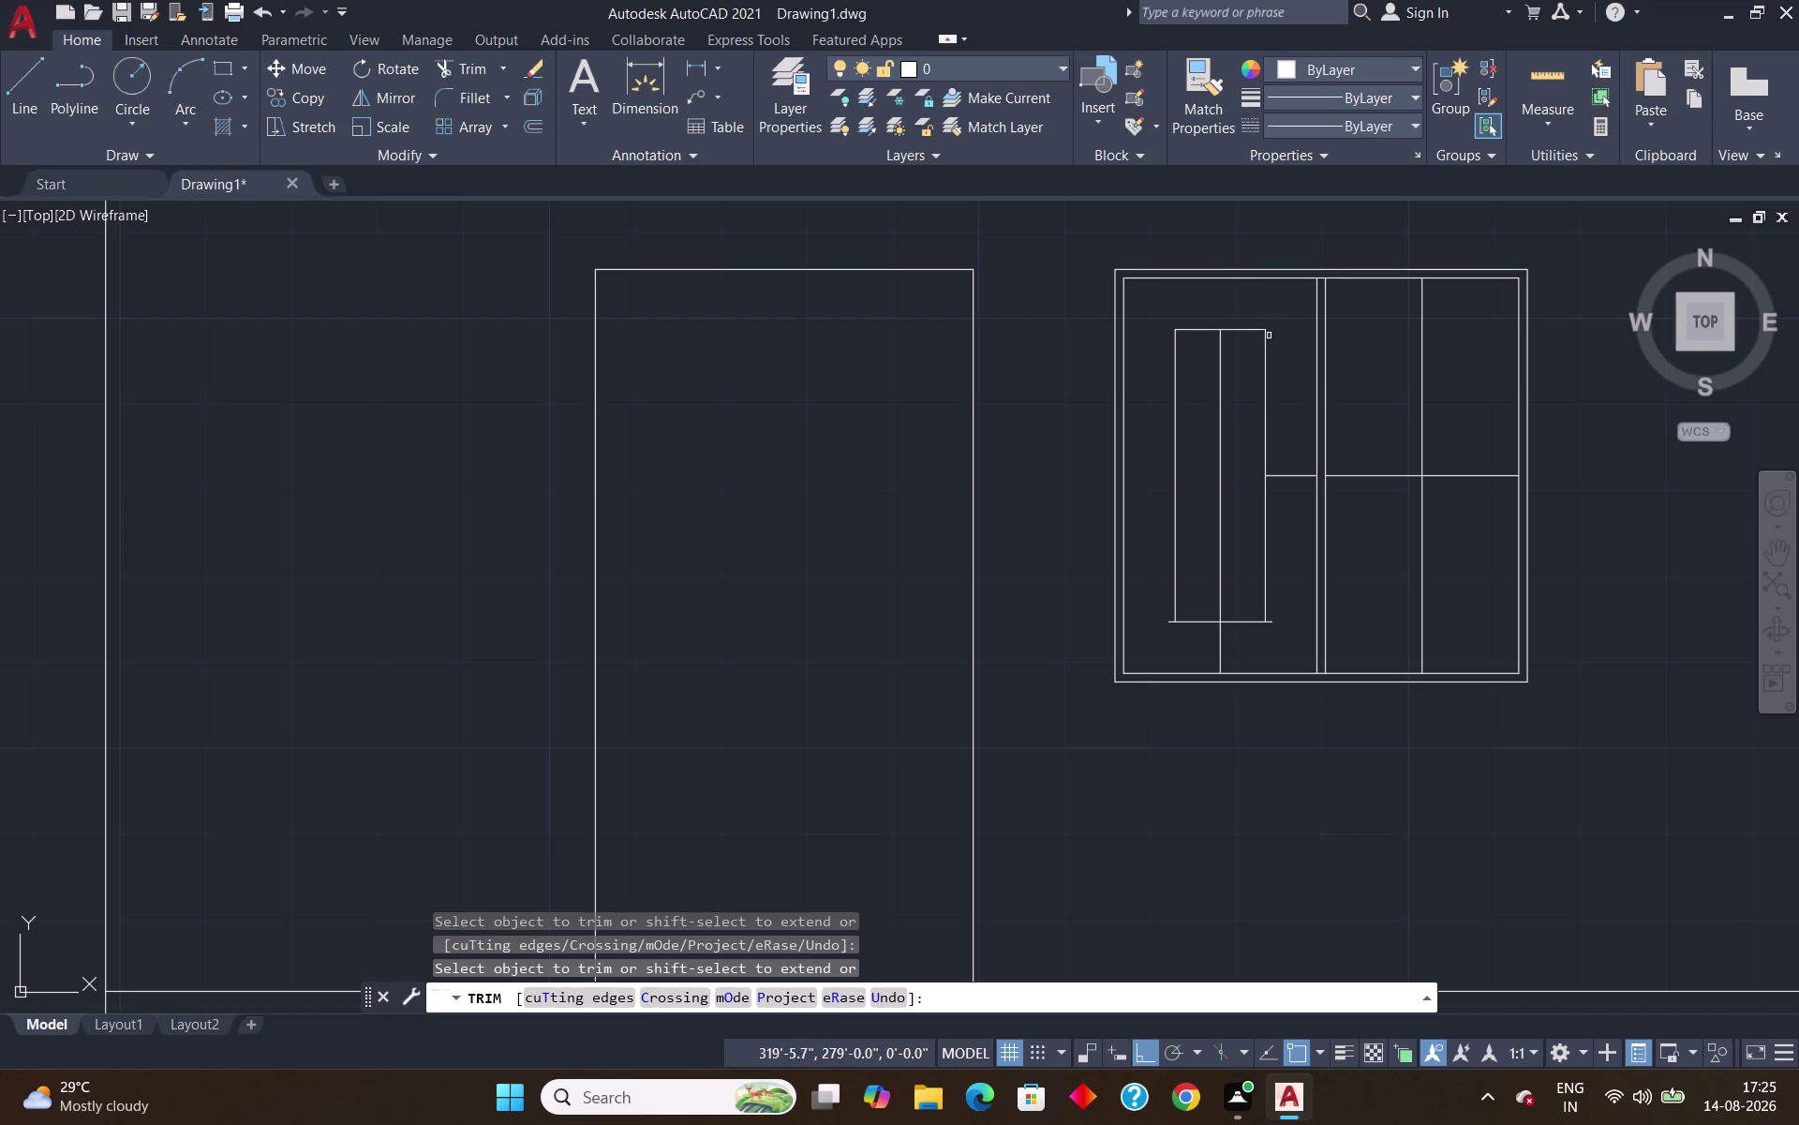
Trim the vertical divider, the stub below the rectangle, and the bottom line's overshoots.
click(1289, 474)
click(1223, 586)
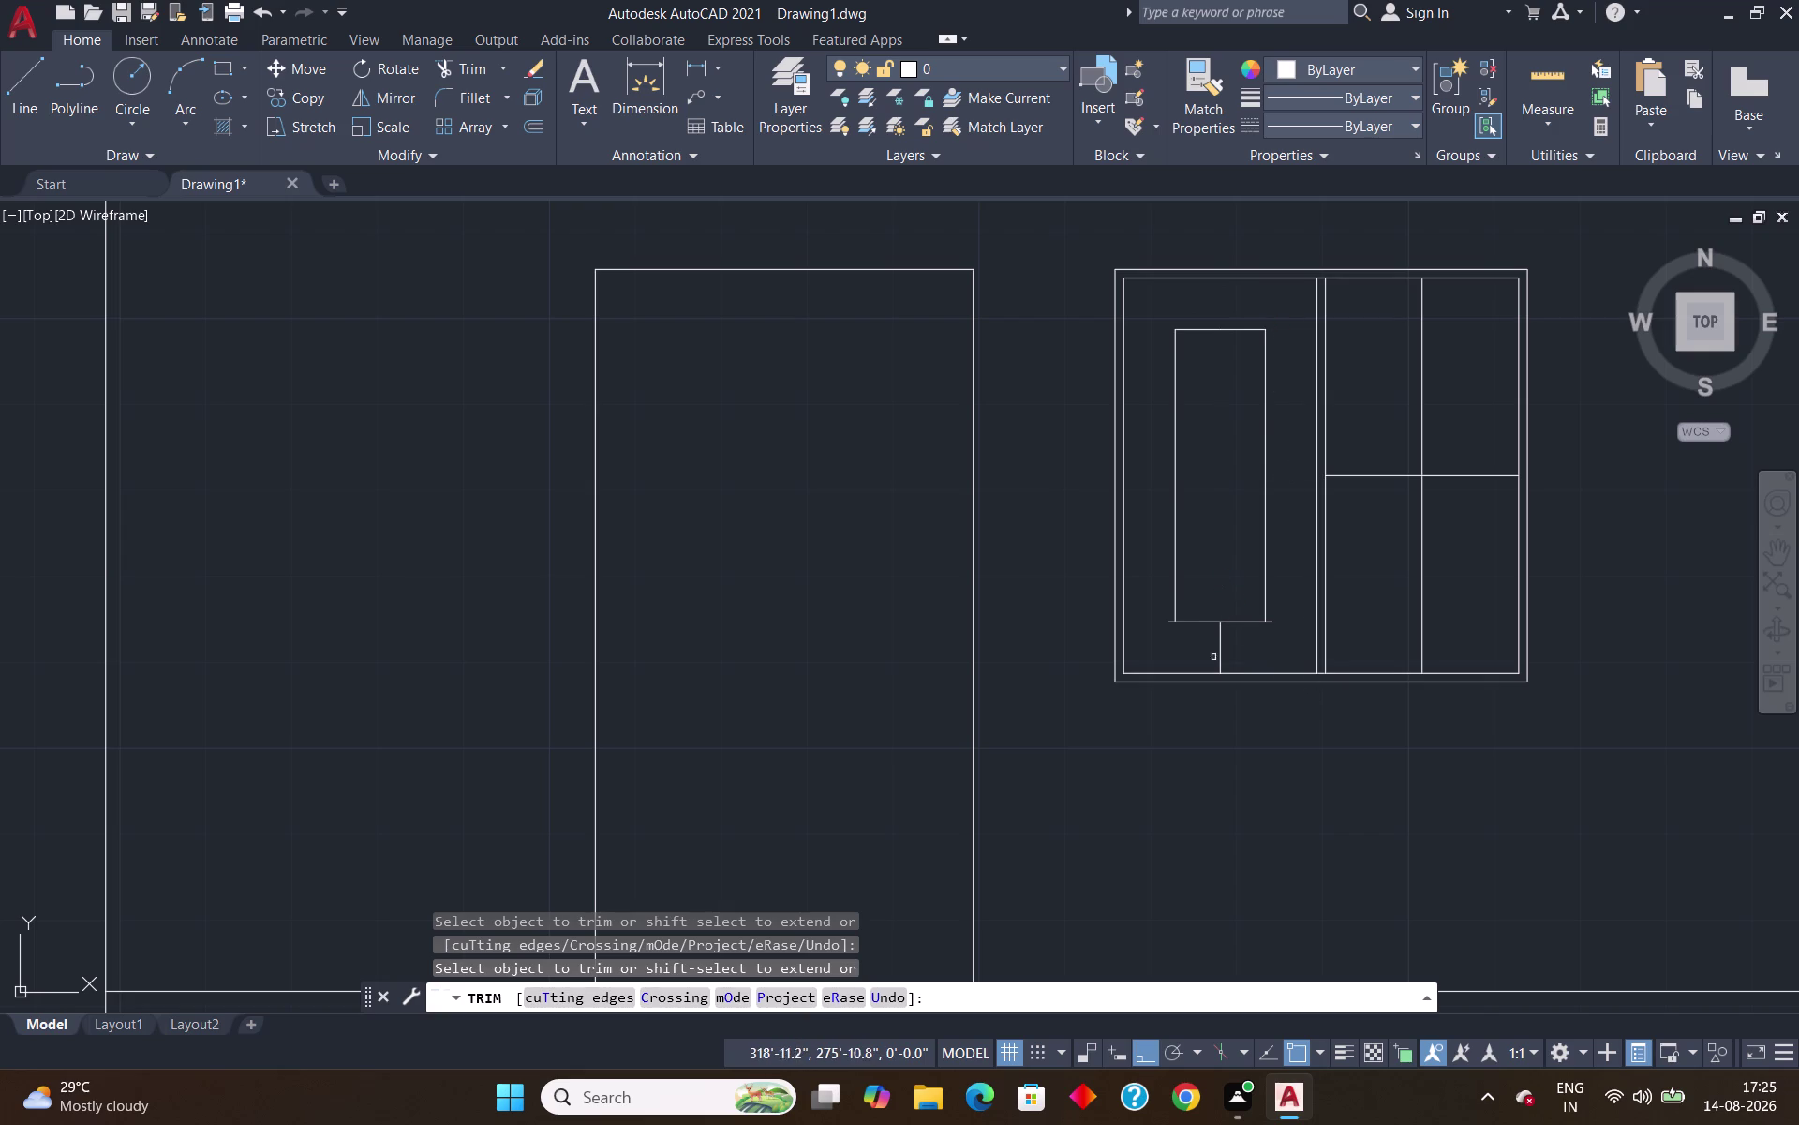
click(1222, 652)
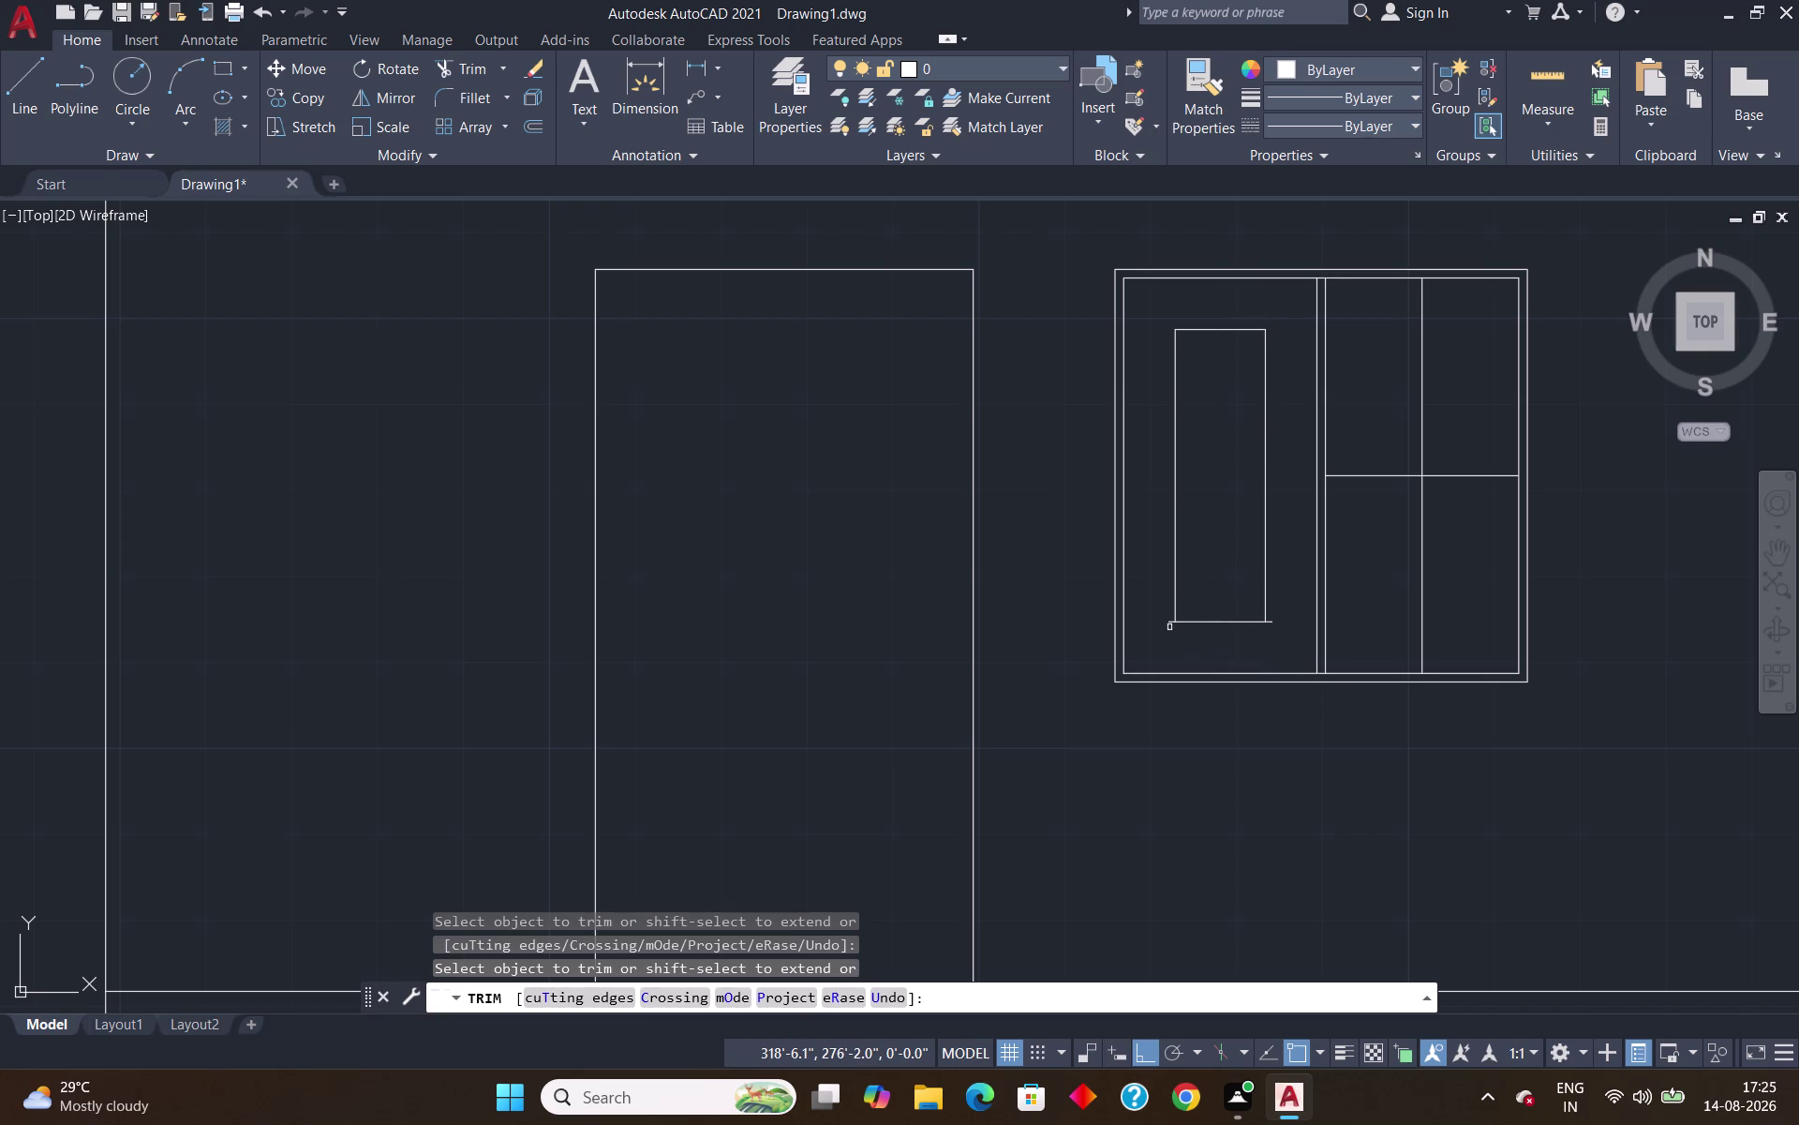
click(1168, 623)
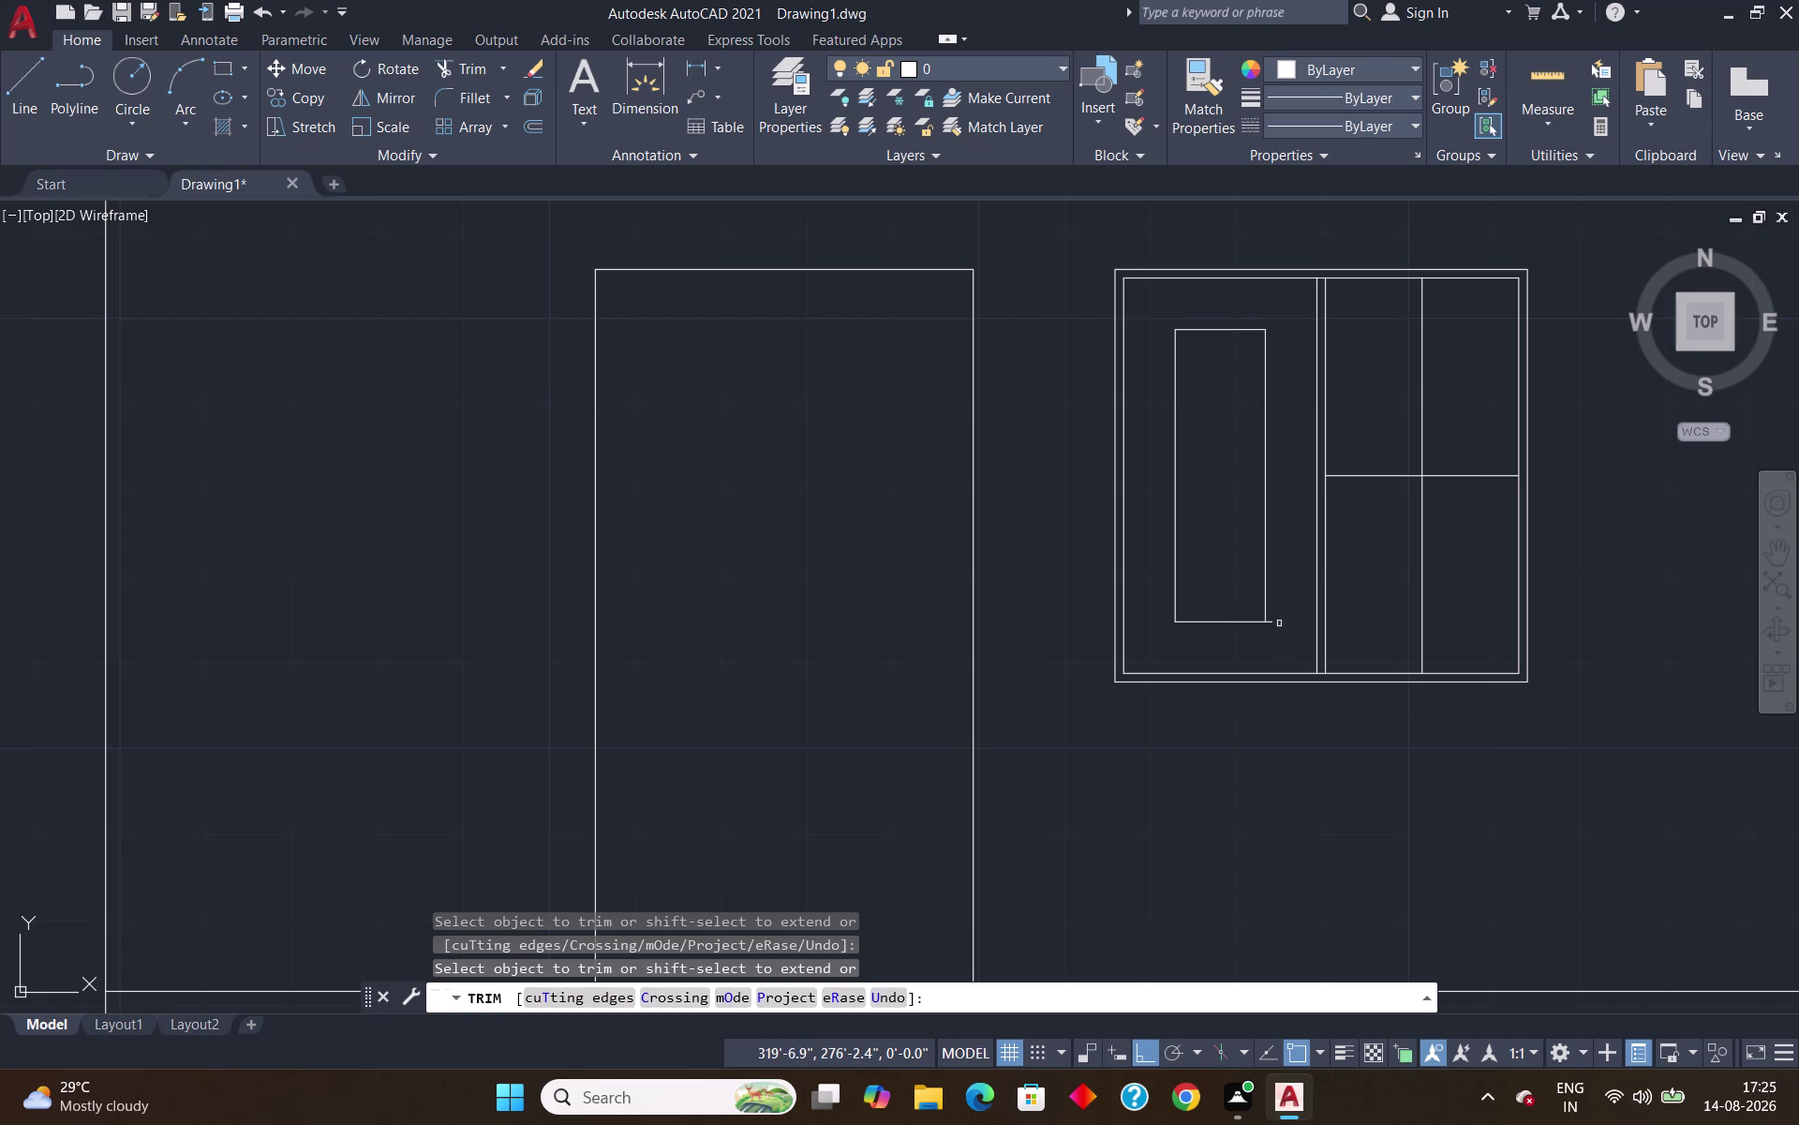
click(1272, 623)
Undo the series of mistaken trims.
key(ctrl+z)
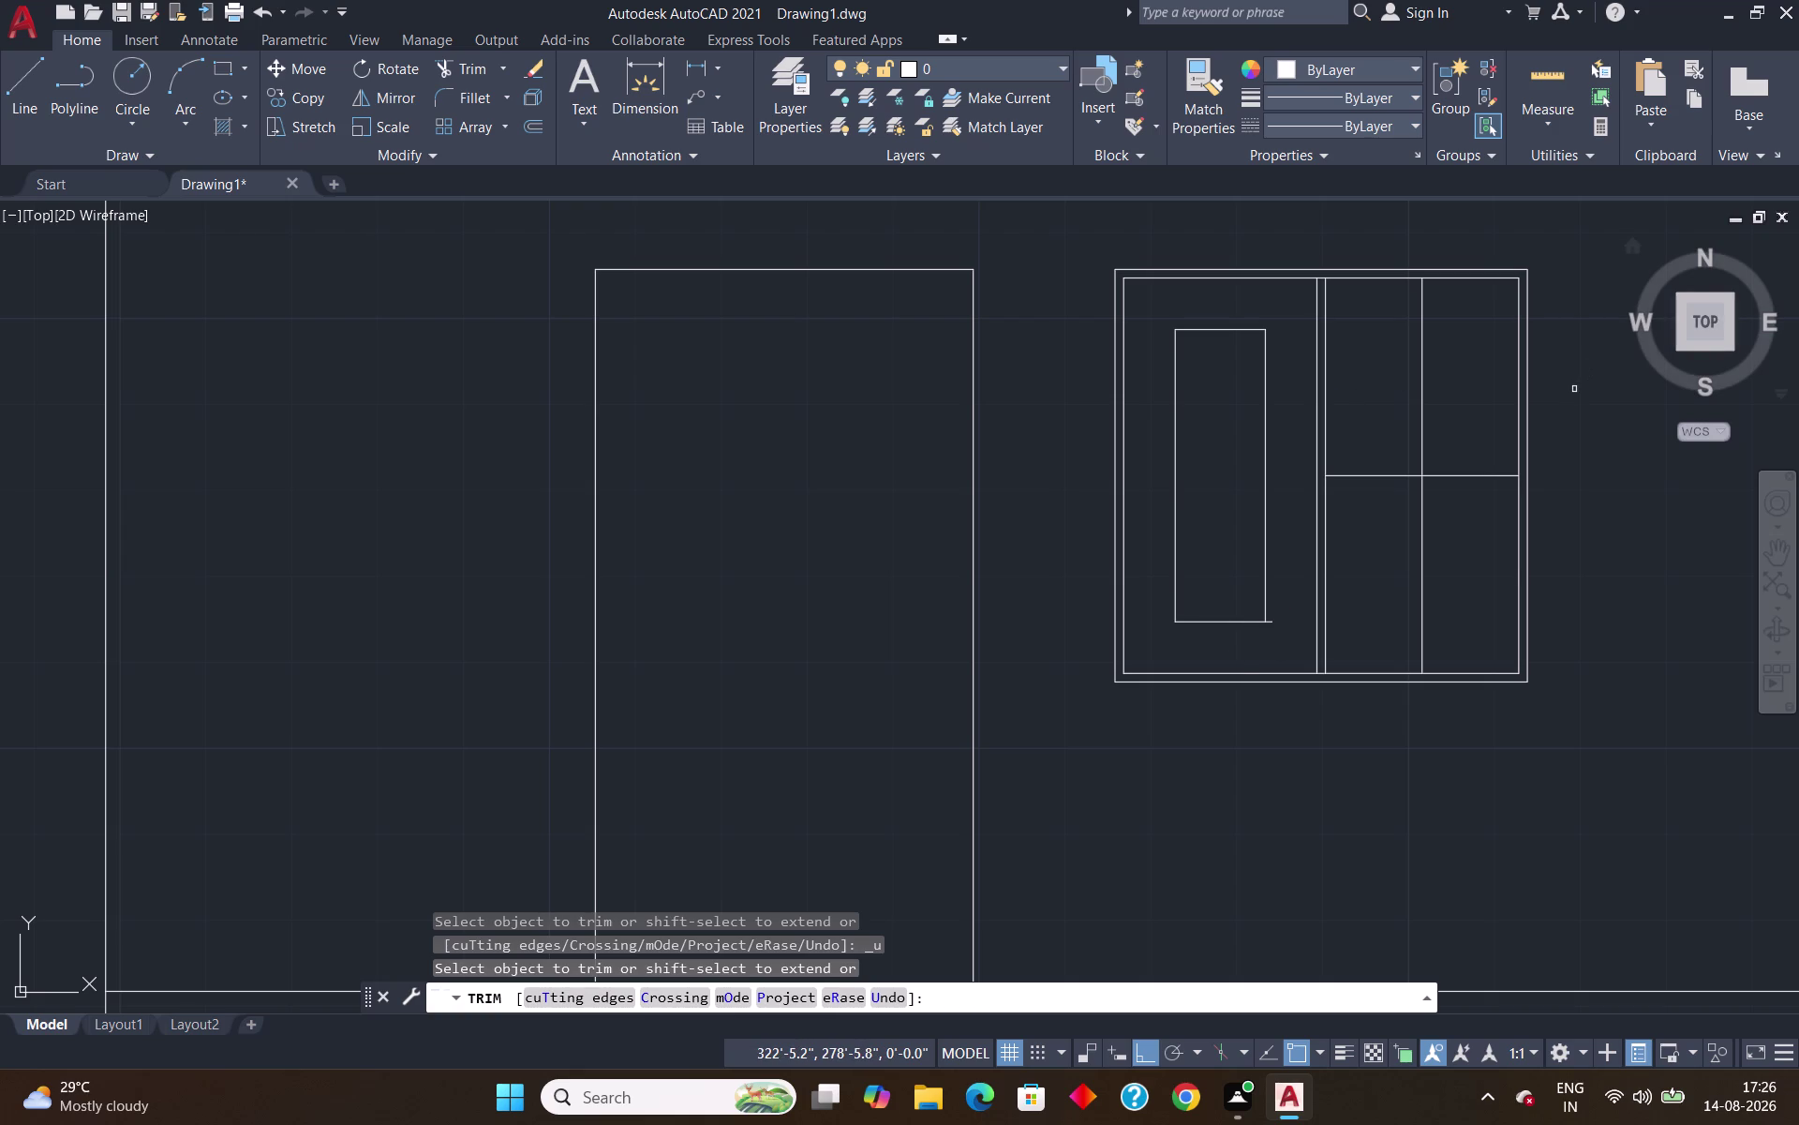
key(ctrl+z)
key(ctrl+z)
key(ctrl+z)
key(ctrl+z)
key(ctrl+z)
key(z)
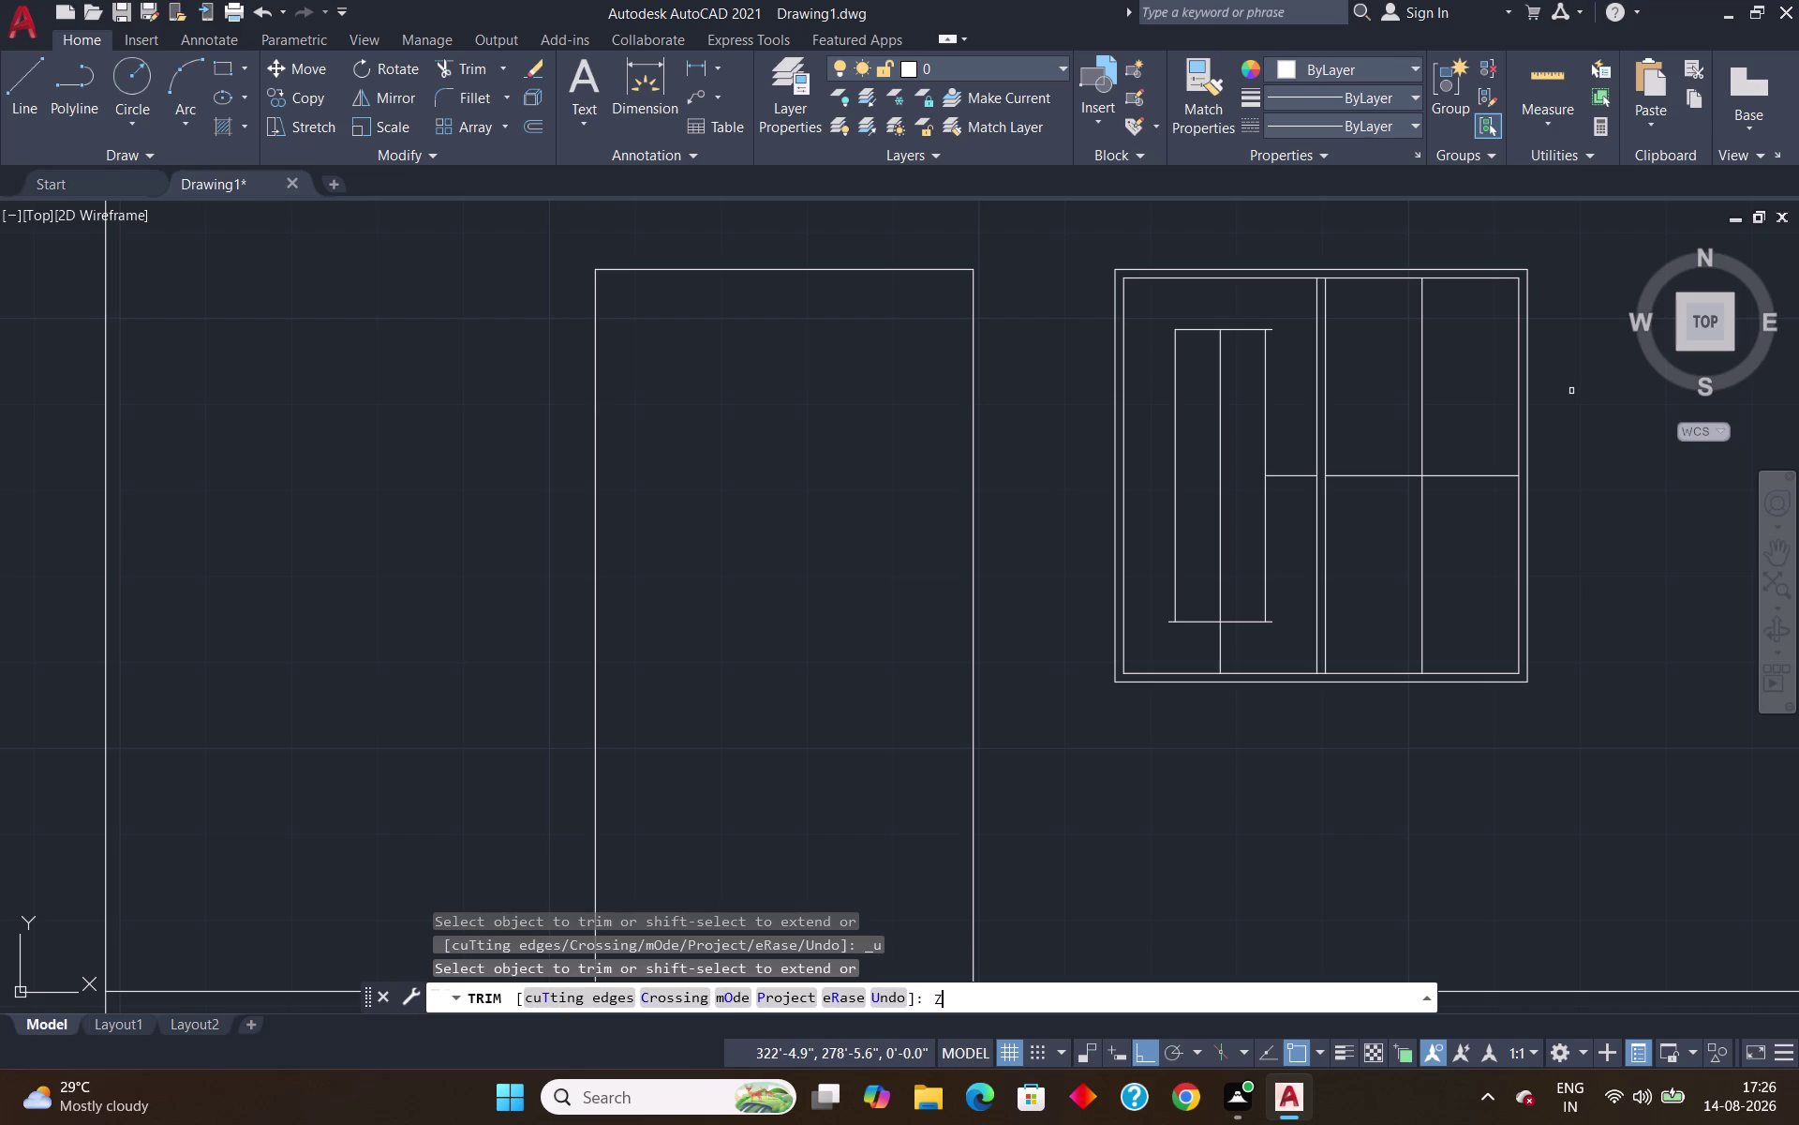
key(ctrl+z)
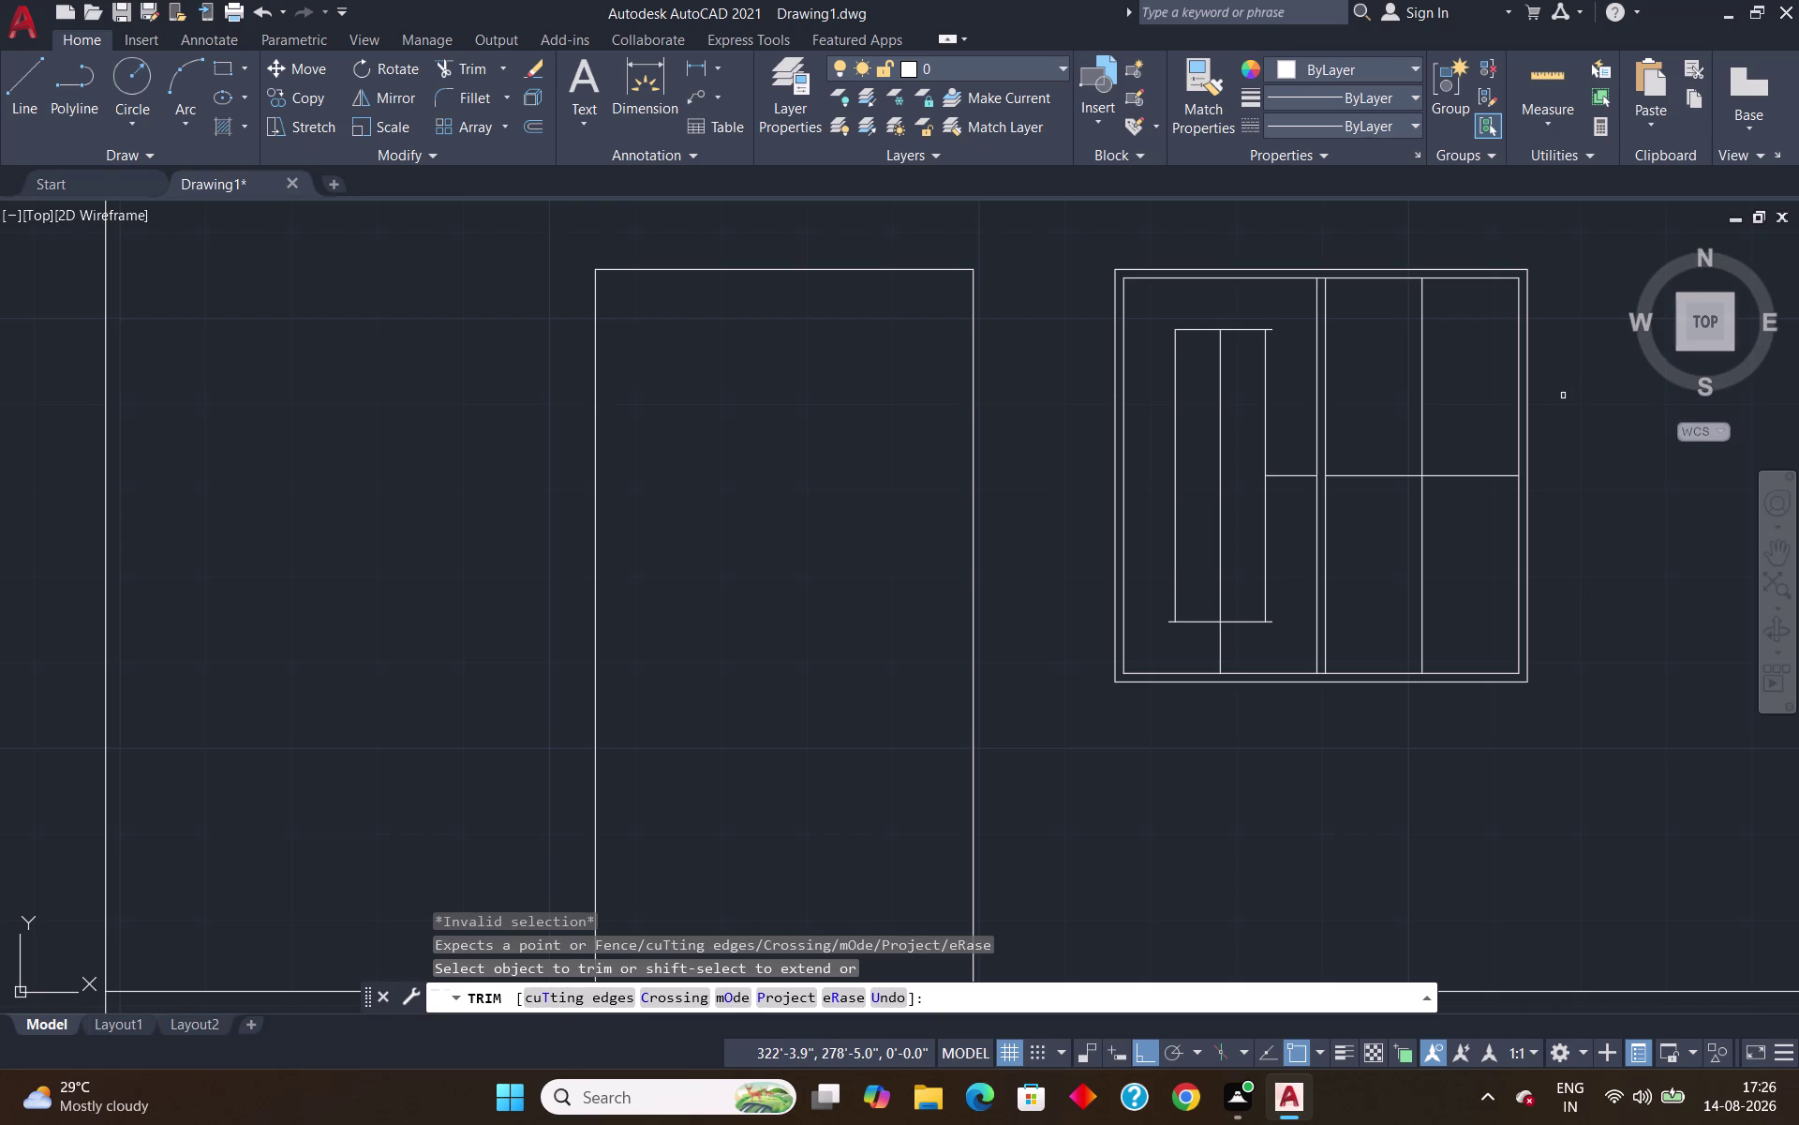
key(ctrl+z)
key(ctrl+z)
key(ctrl+z)
key(ctrl+z)
key(ctrl+z)
key(ctrl+z)
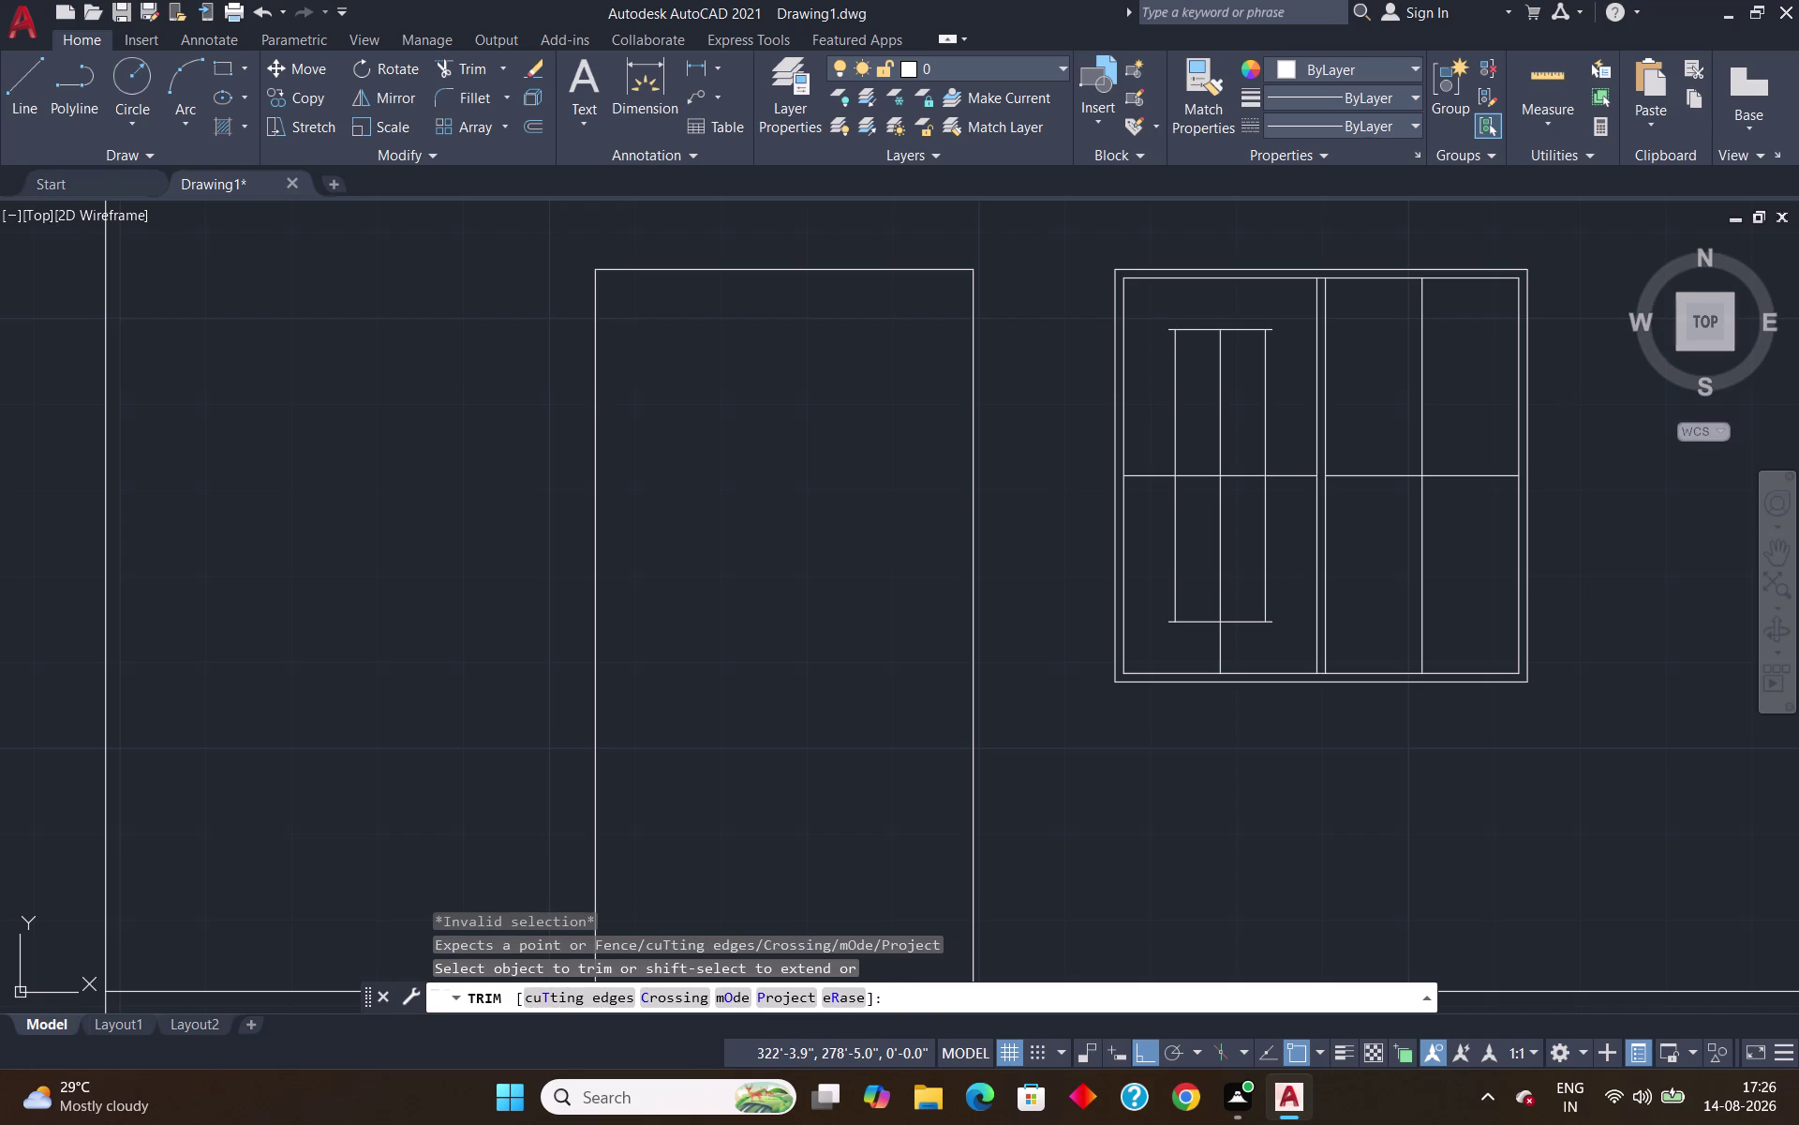
key(ctrl+z)
key(ctrl+z)
Re-trim the top line's overshoots and the dividers crossing the inner rectangle.
click(1222, 431)
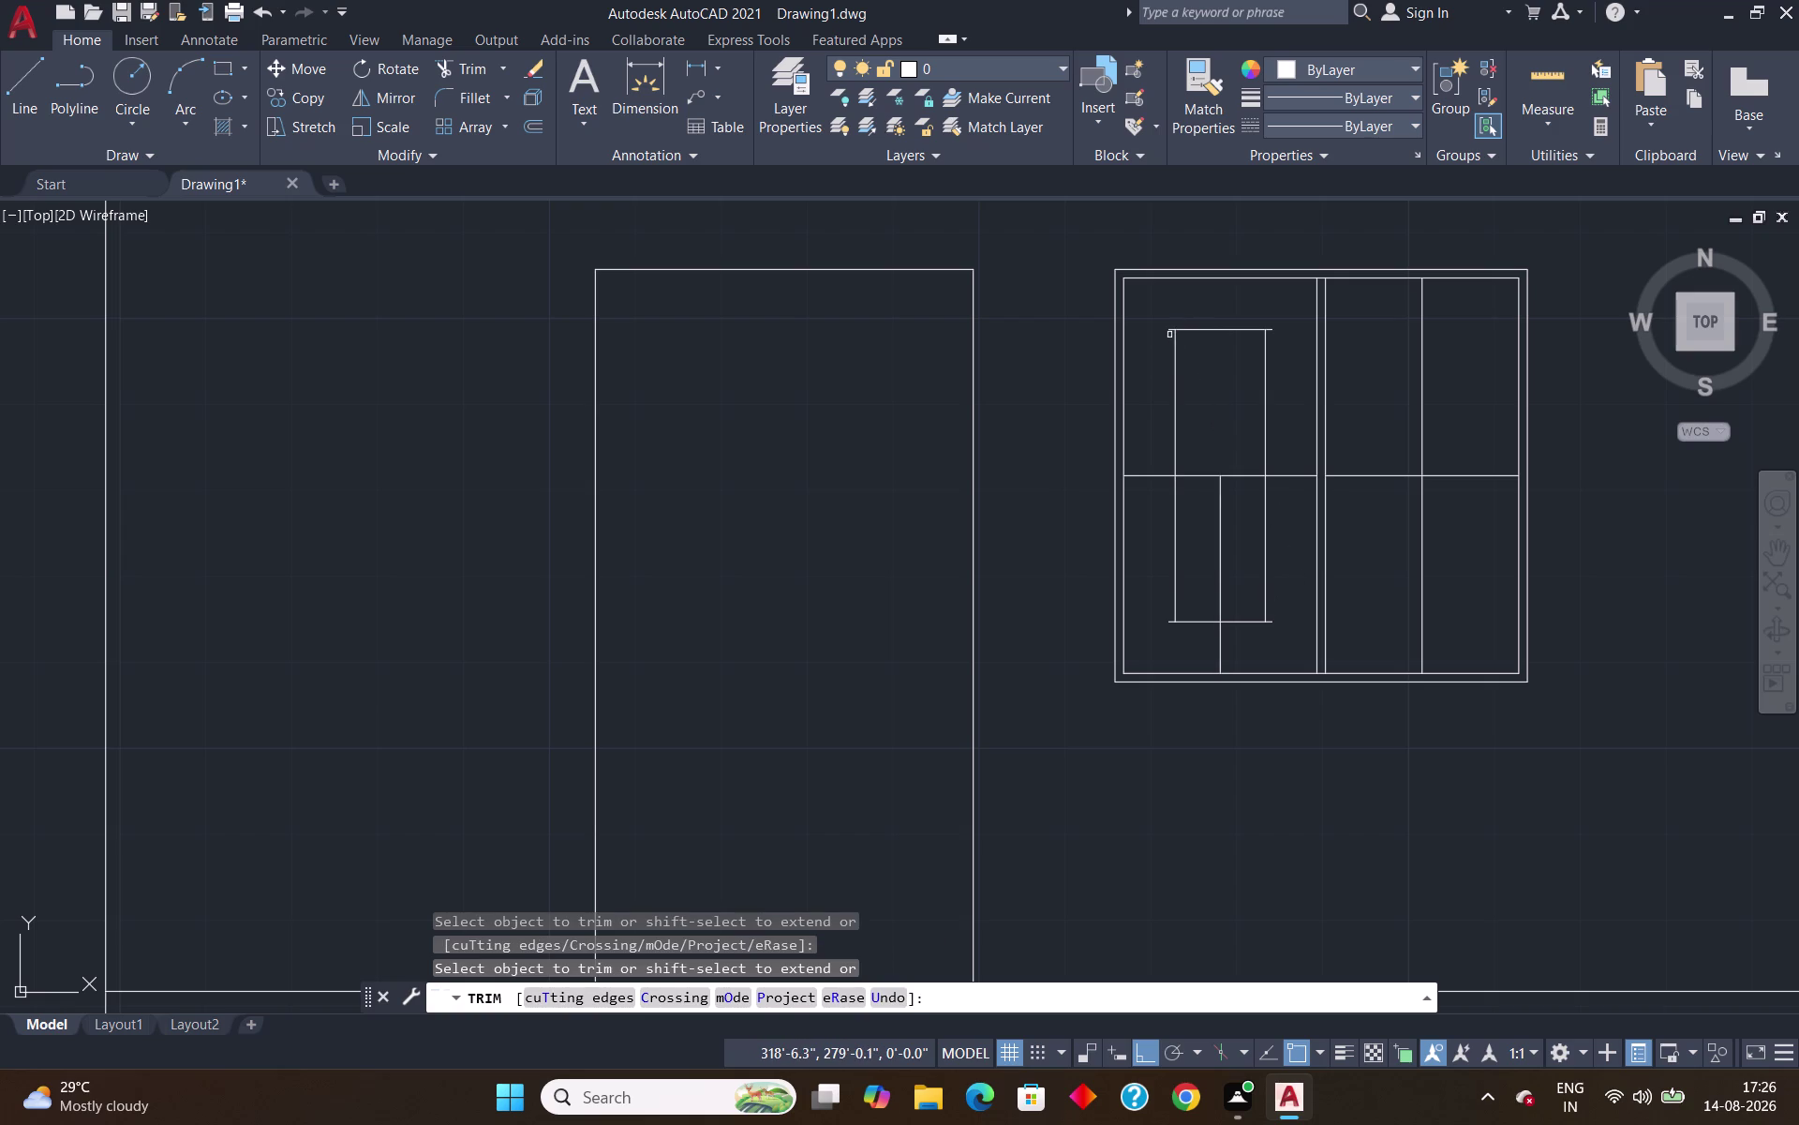
click(1169, 334)
click(1174, 321)
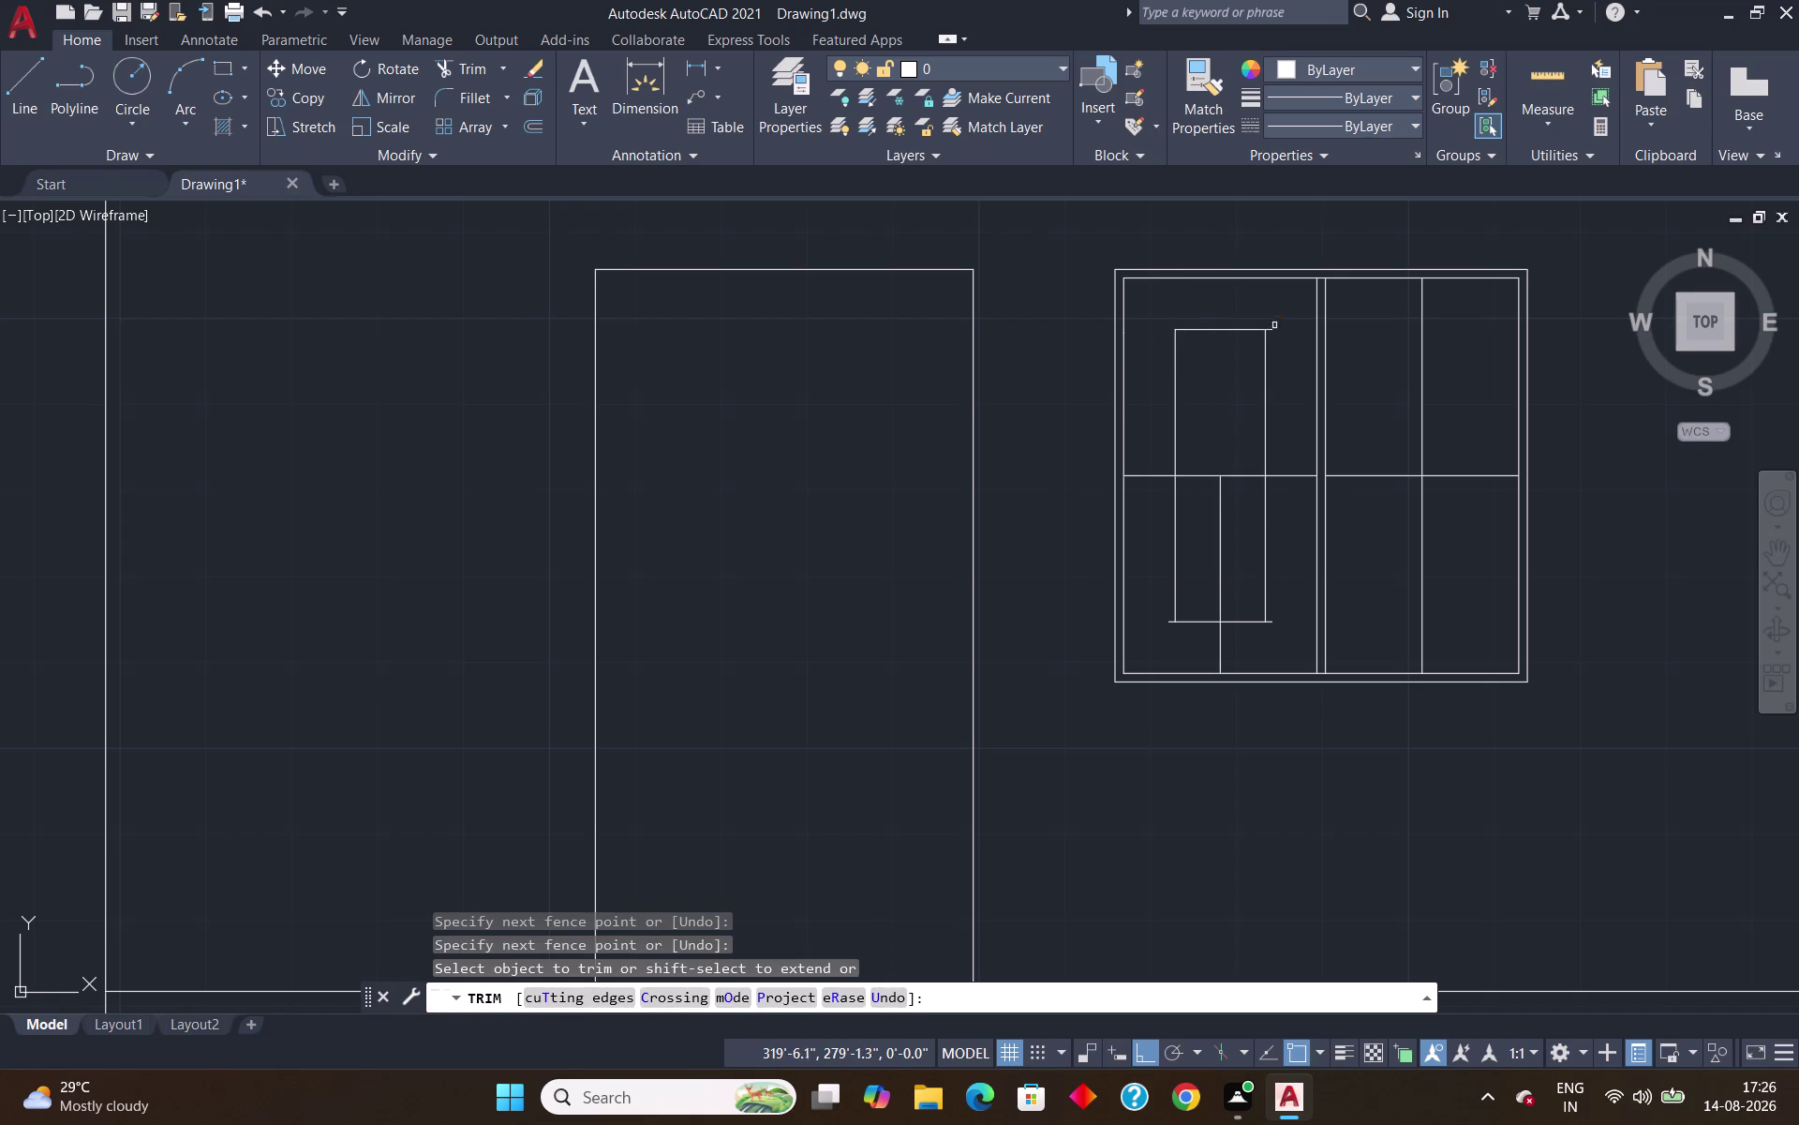
click(1271, 327)
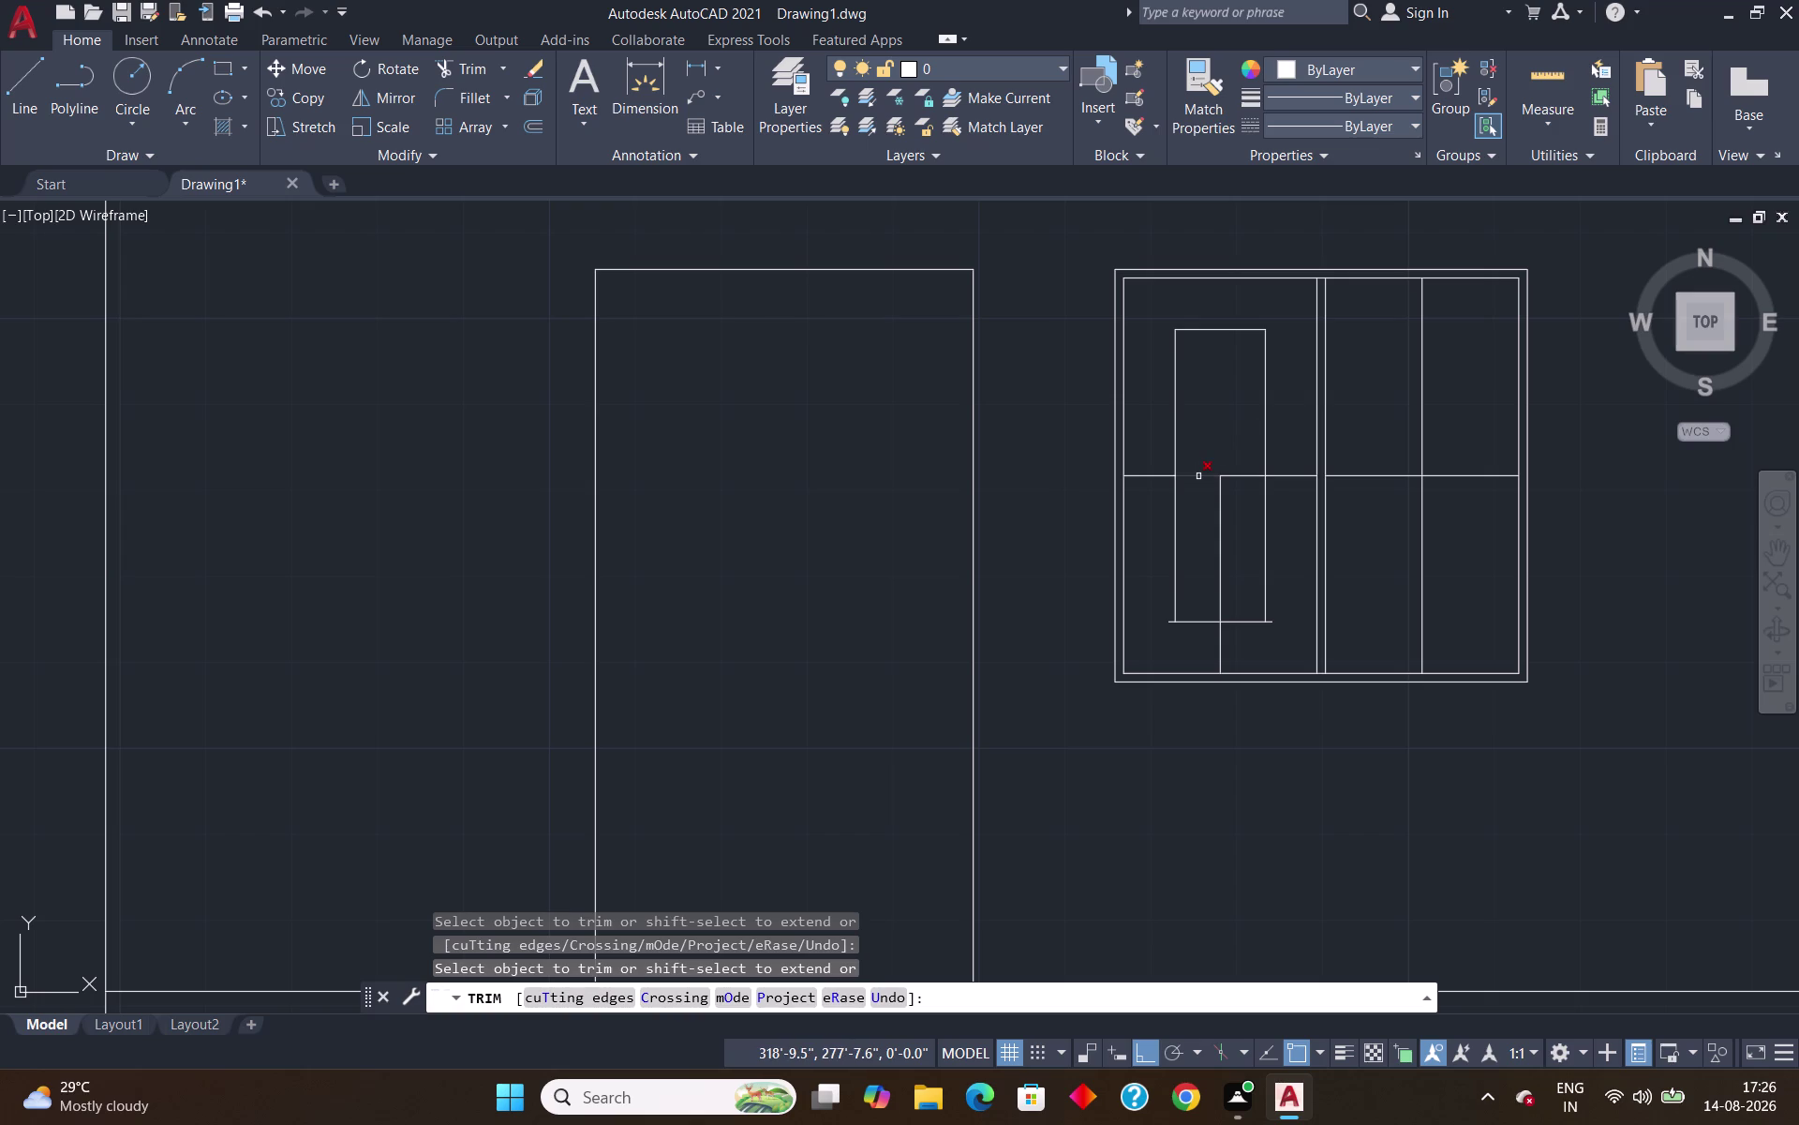
click(1199, 476)
click(1222, 514)
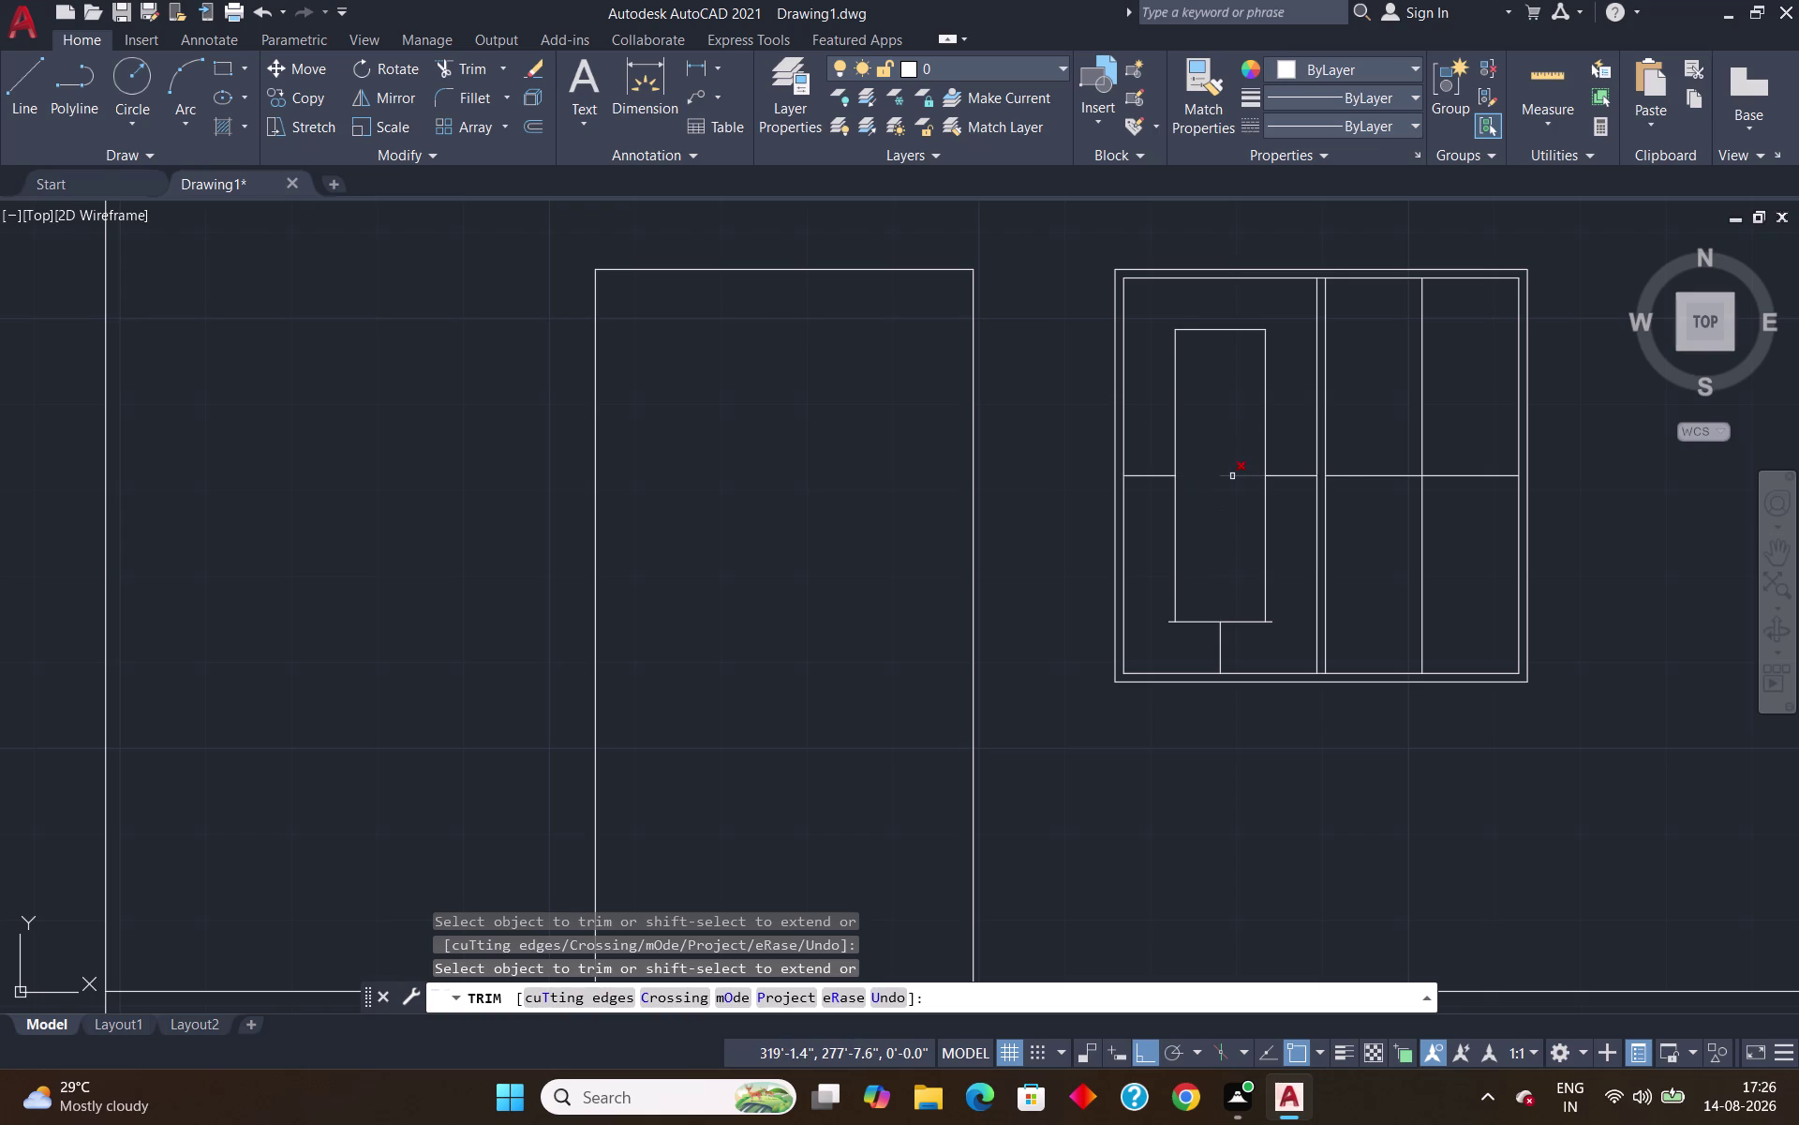
click(1232, 476)
key(Escape)
text(EX)
key(Return)
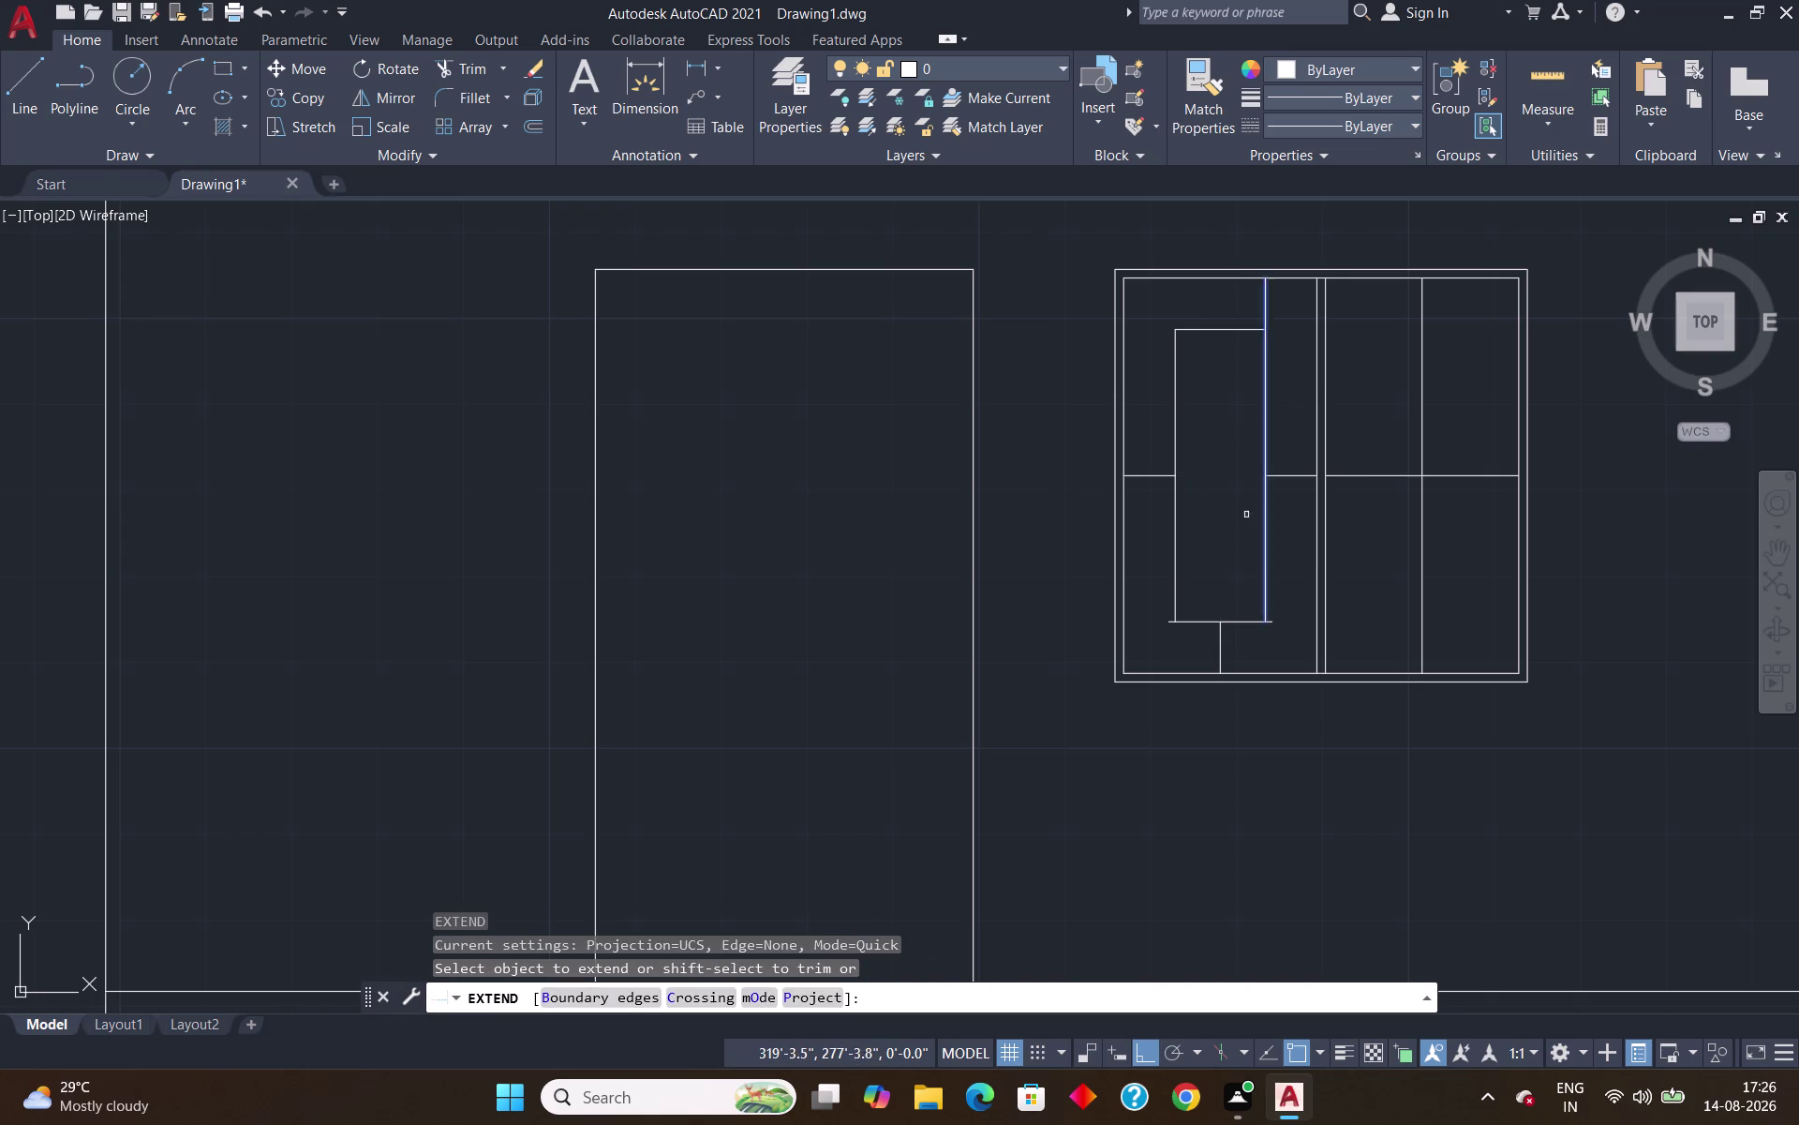
Extend the middle vertical divider up to the top frame.
click(1220, 636)
click(1222, 386)
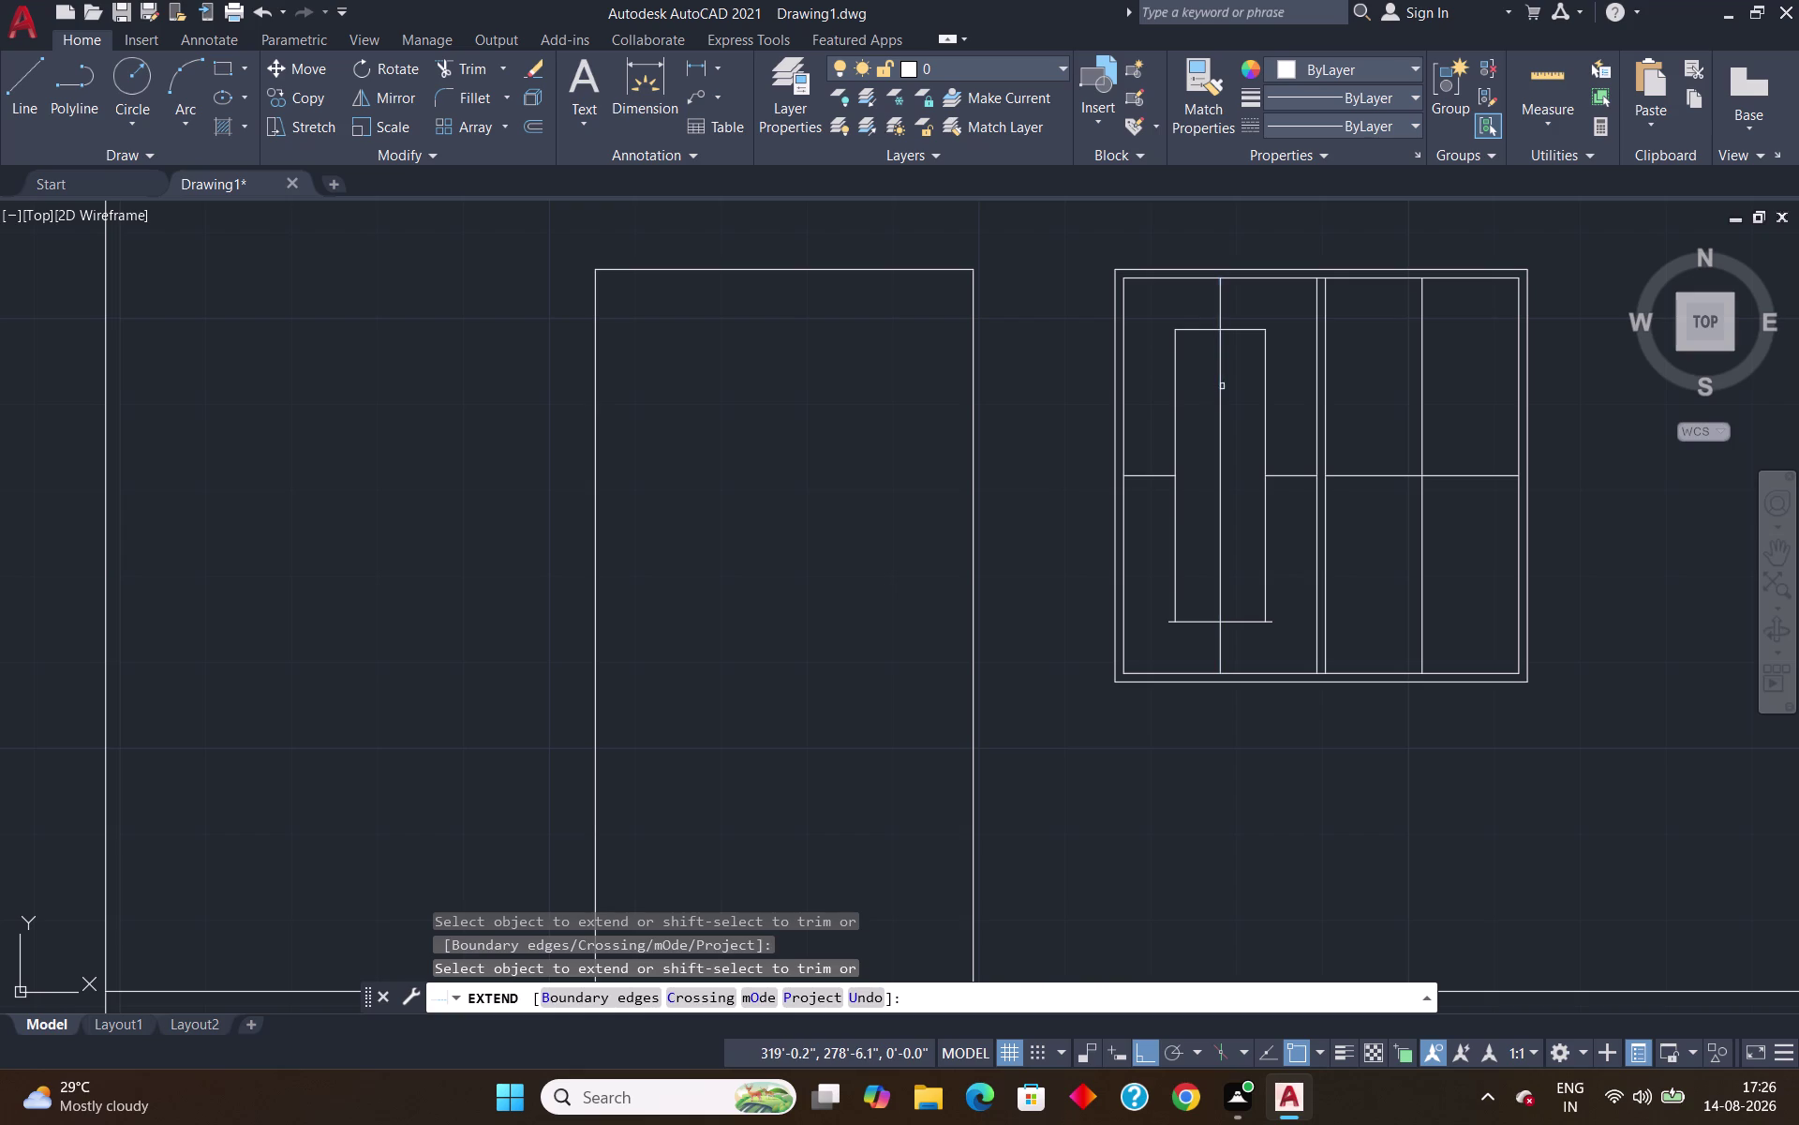
key(Escape)
Trim the divider out of the rectangle and cut both bottom-line overshoots.
text(TR)
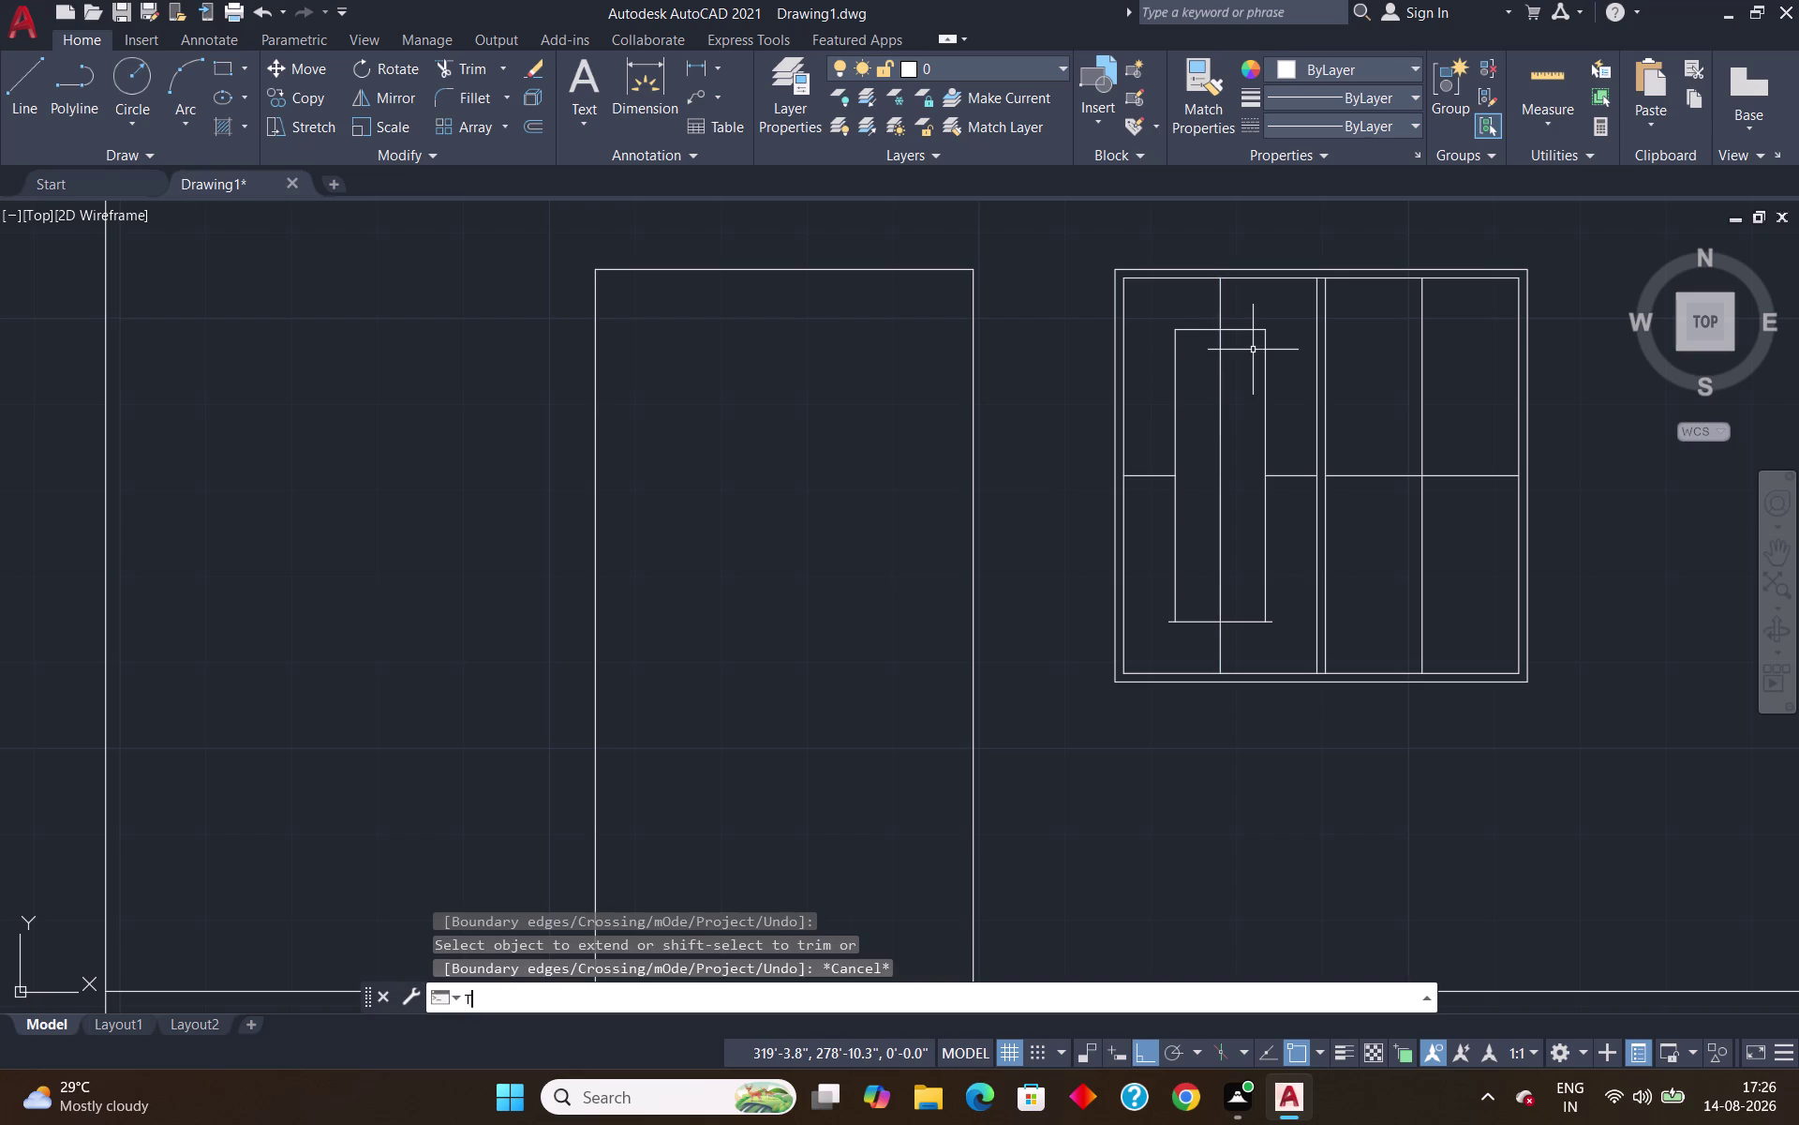
key(Return)
click(1222, 441)
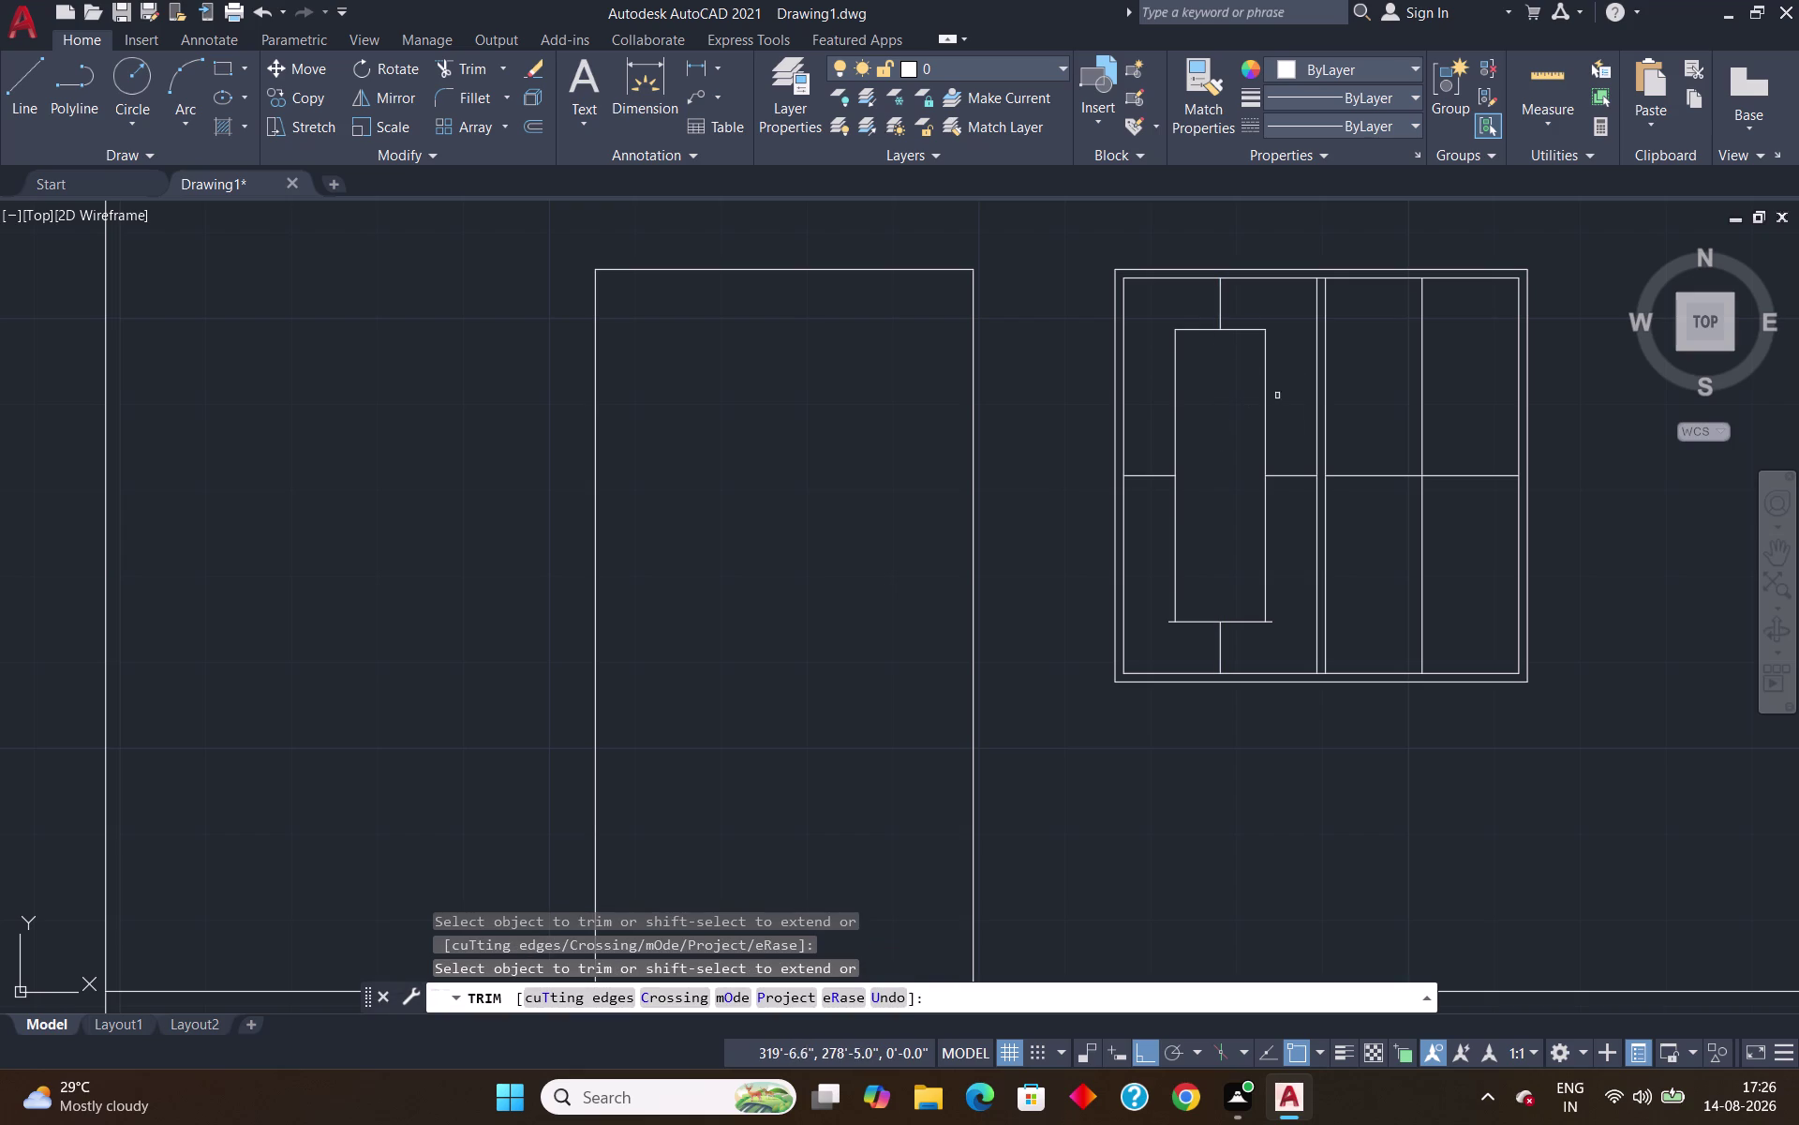
scroll(up, 3)
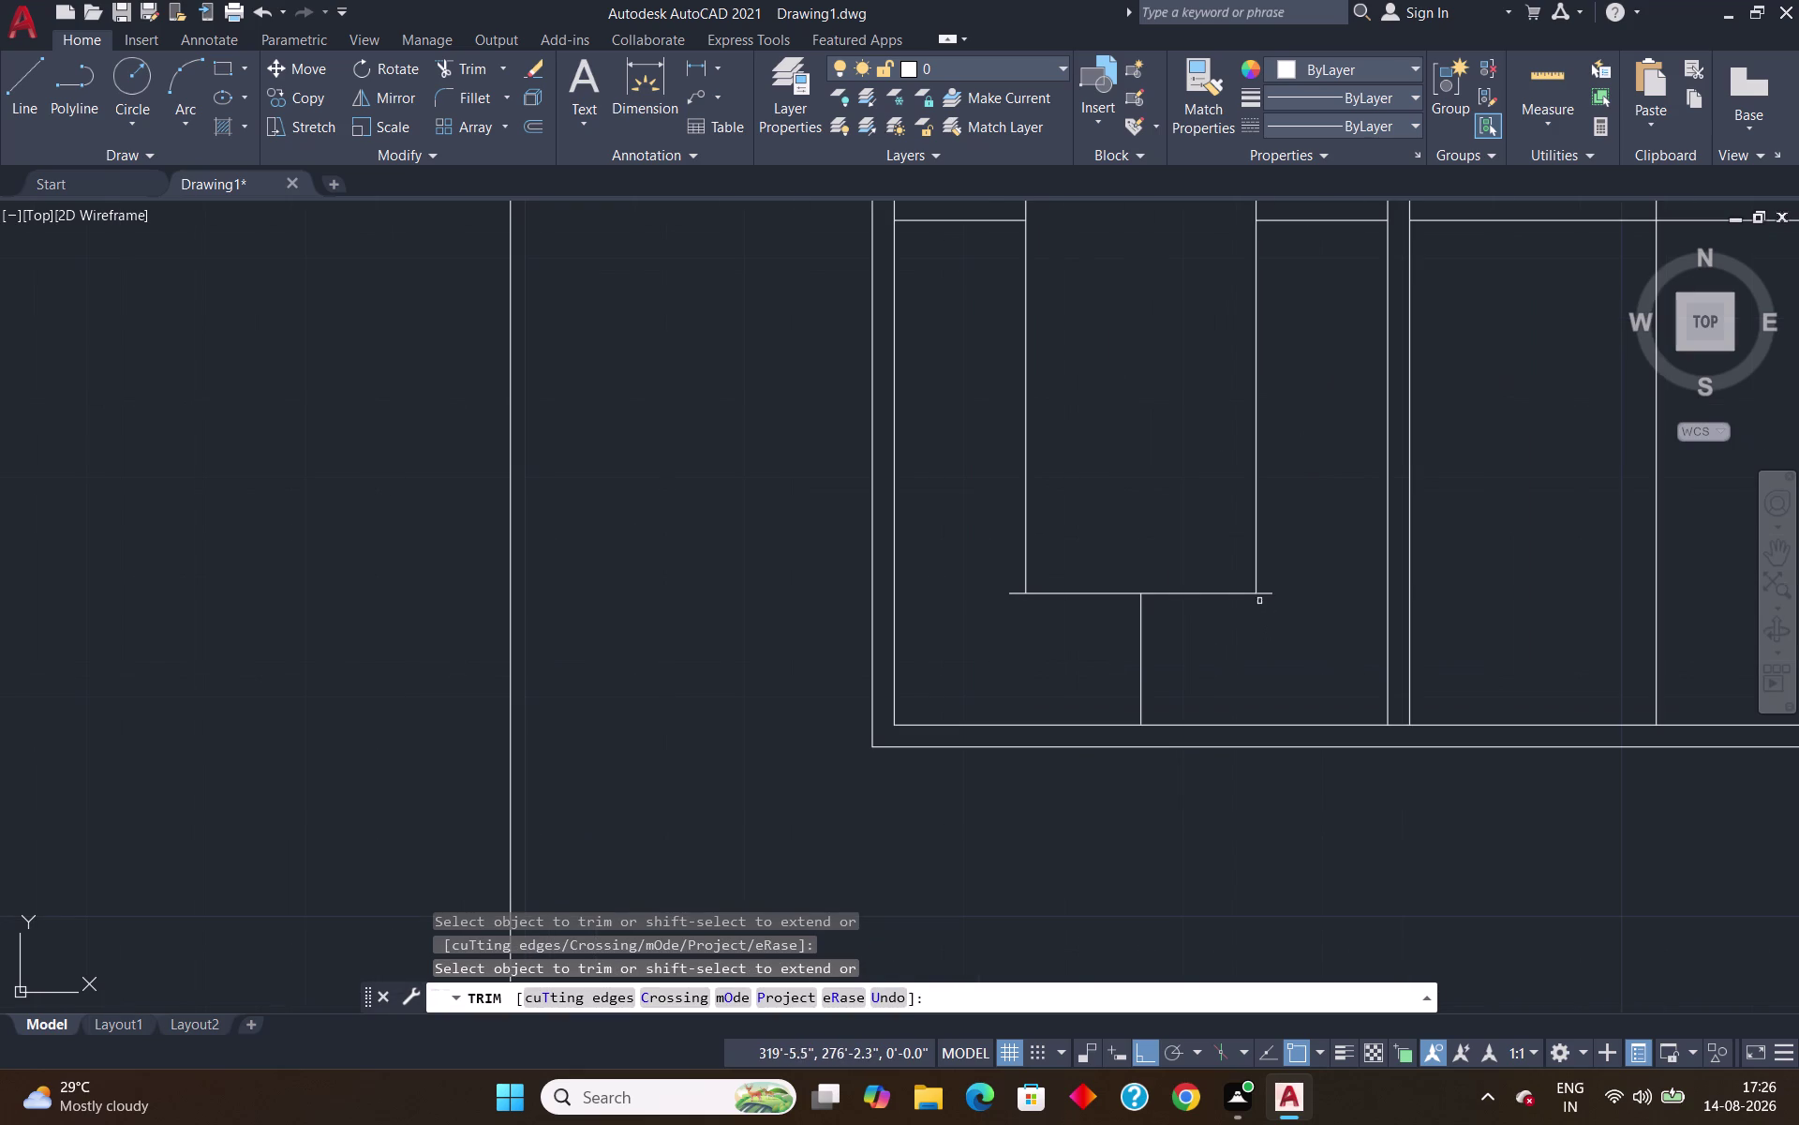
click(1270, 591)
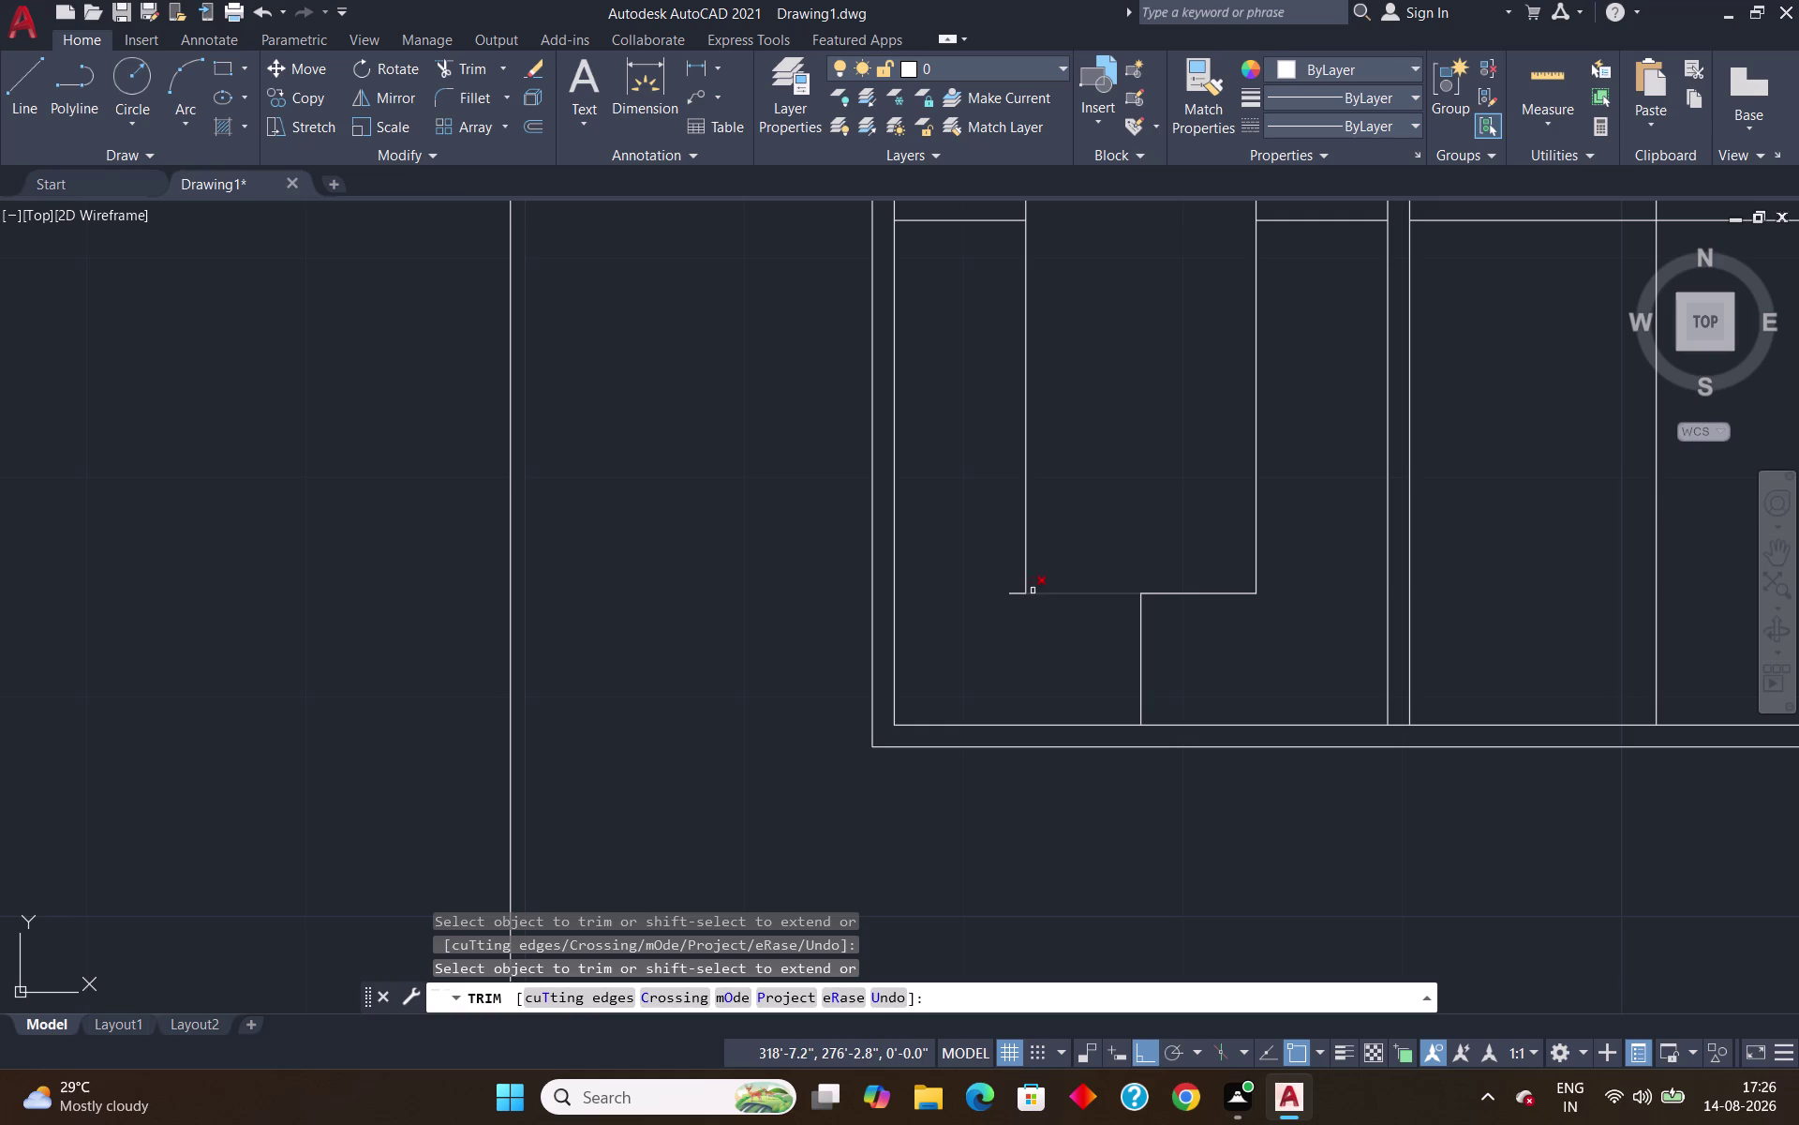
click(1016, 594)
key(Escape)
scroll(down, 3)
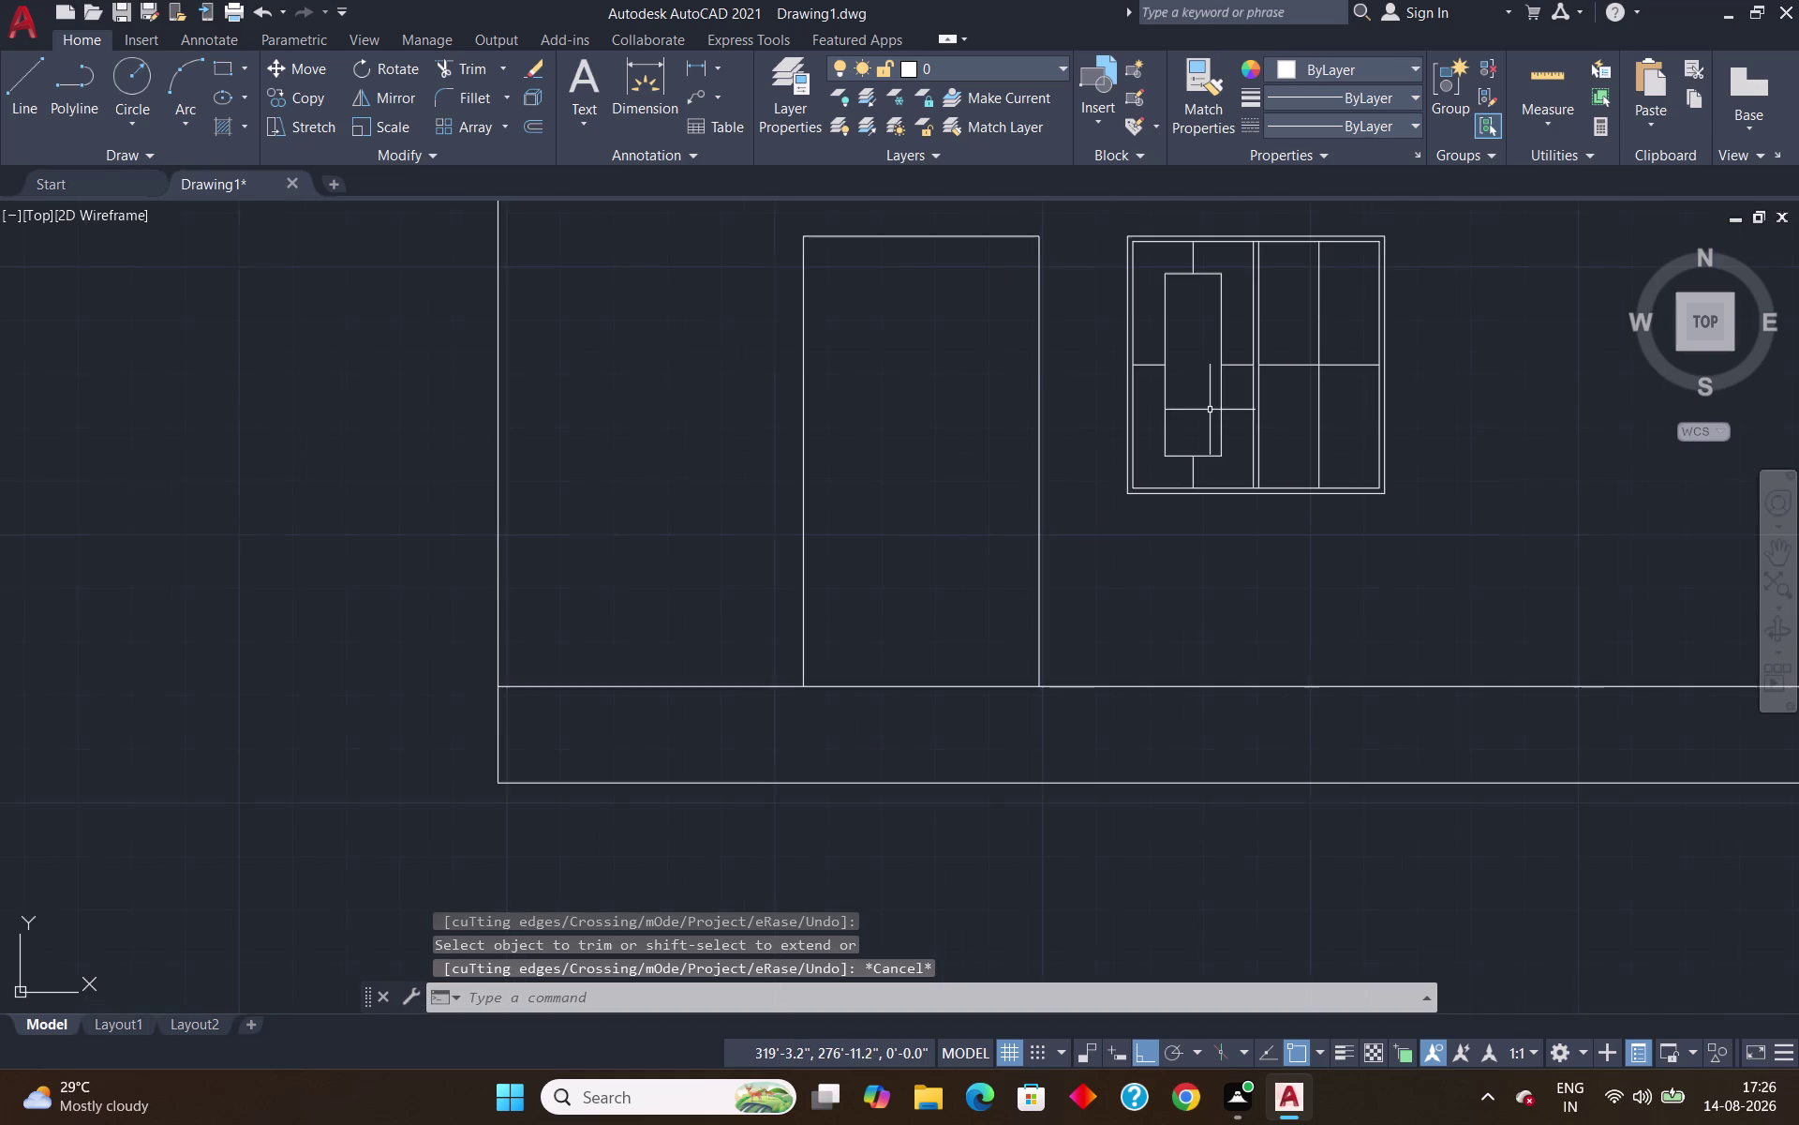
click(1550, 86)
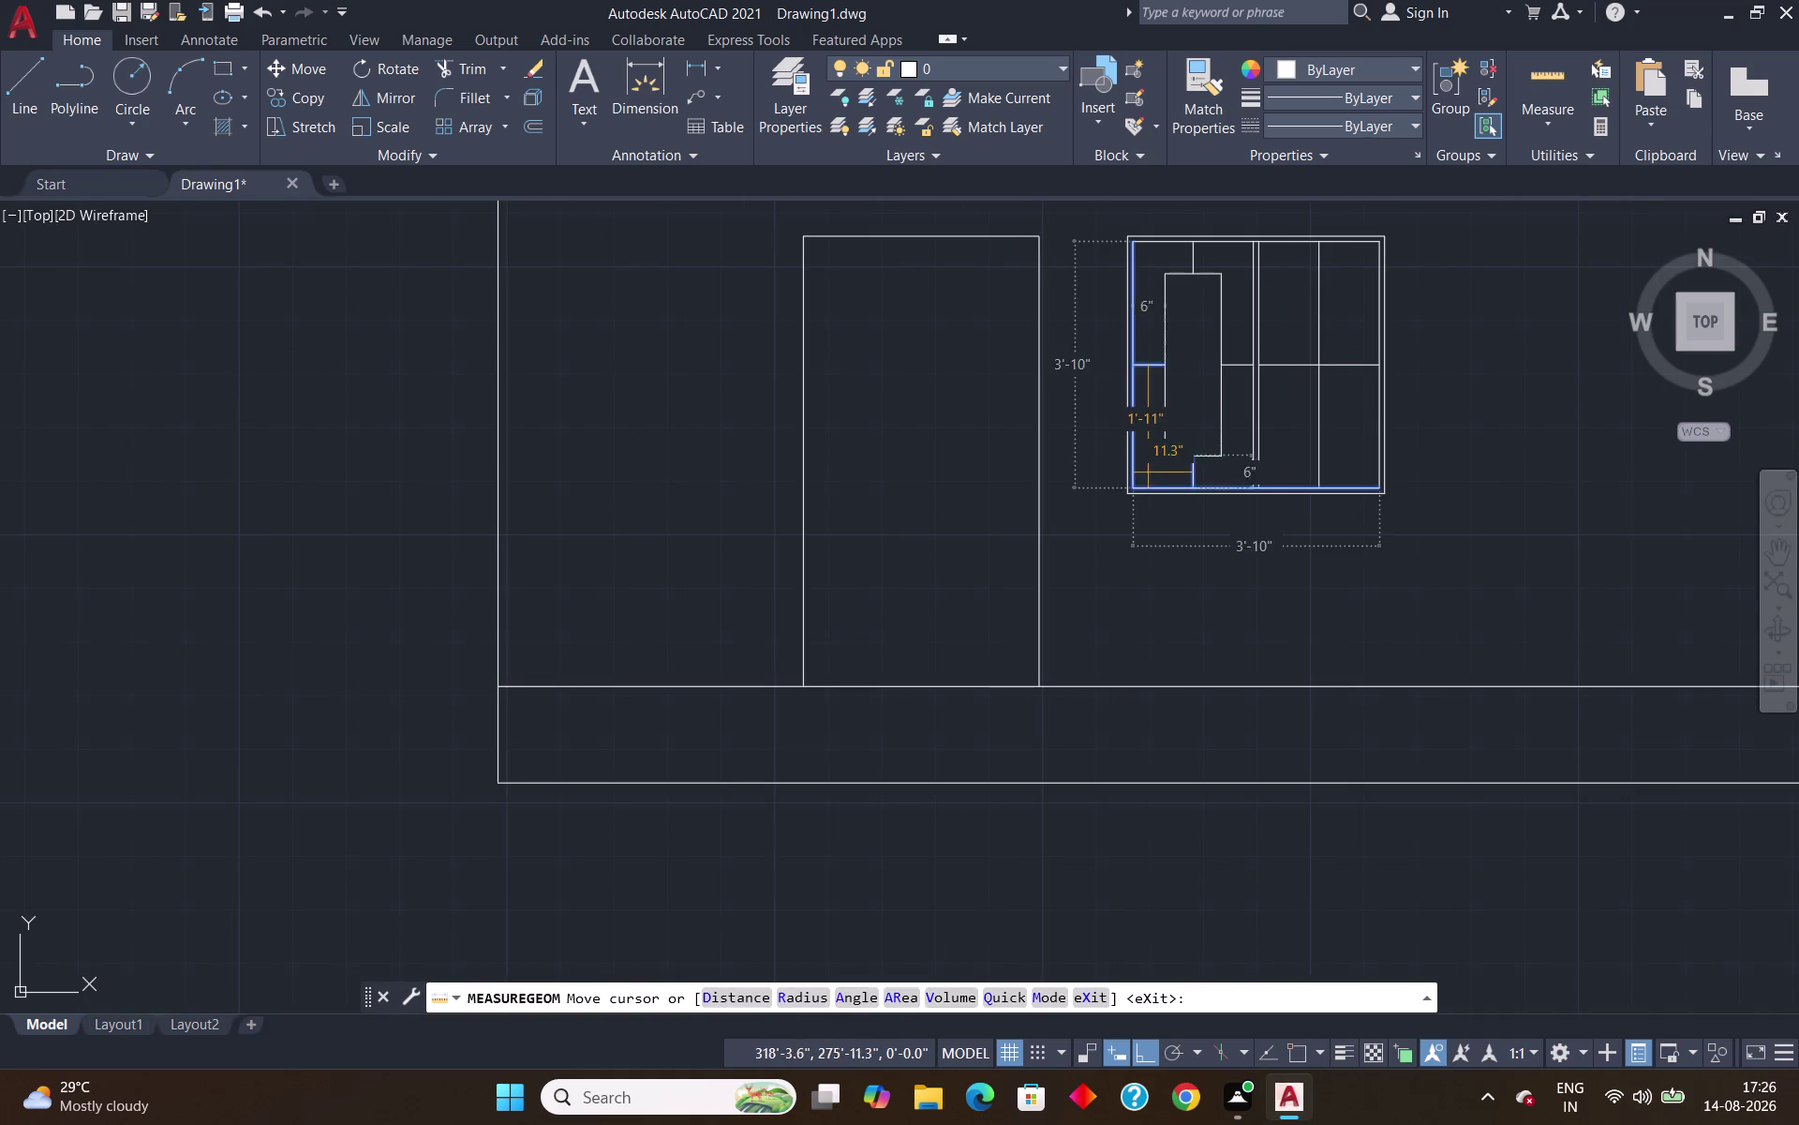